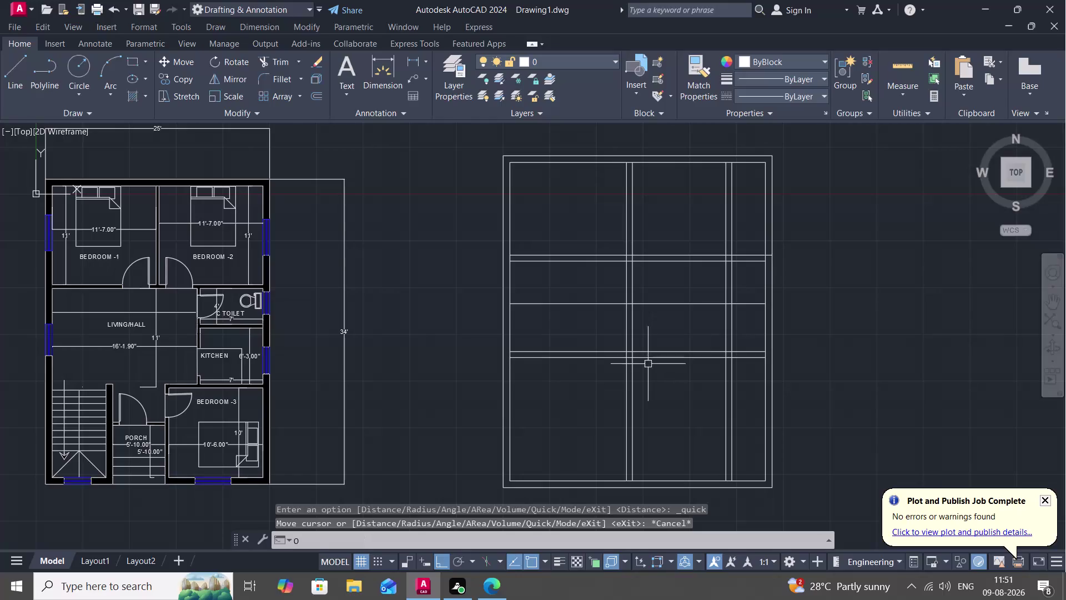
Offset a grid wall line 8 inches to one side and measure the grid.
key(space)
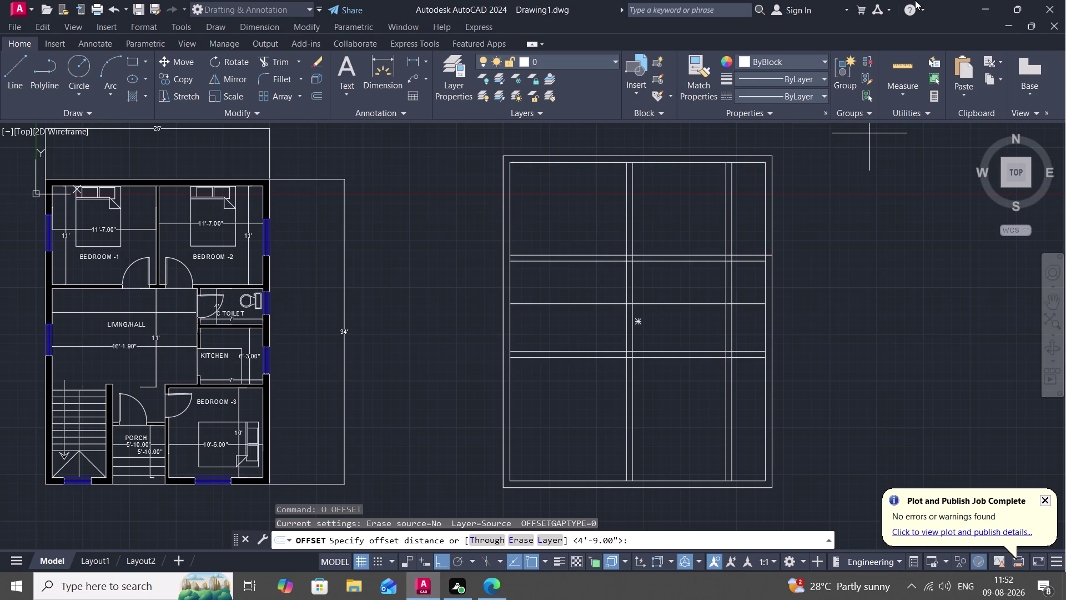
key(8)
key(shift+quotedbl)
key(space)
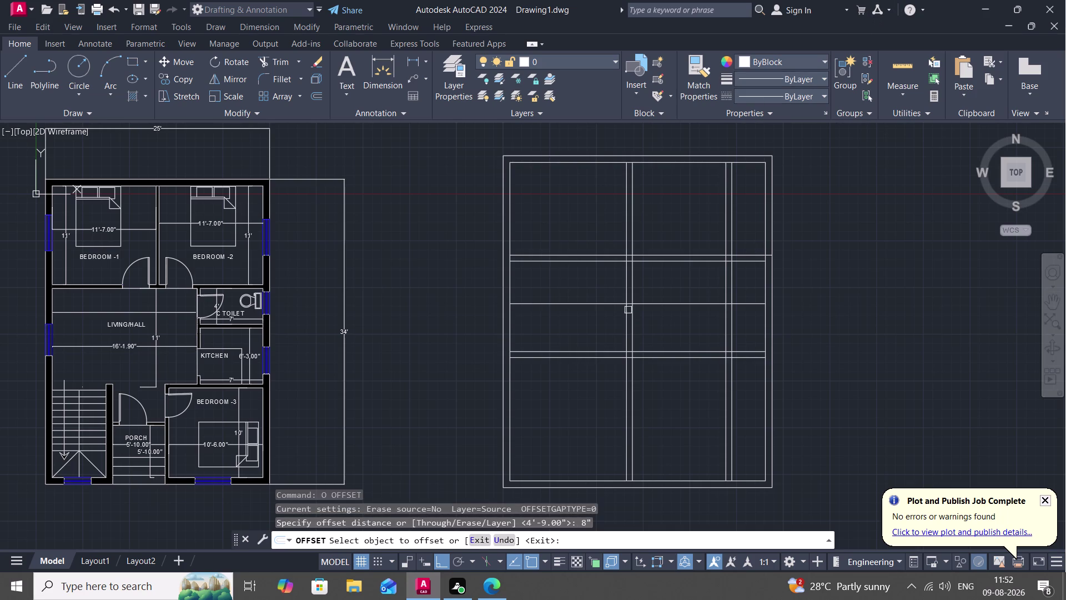
click(542, 305)
click(550, 324)
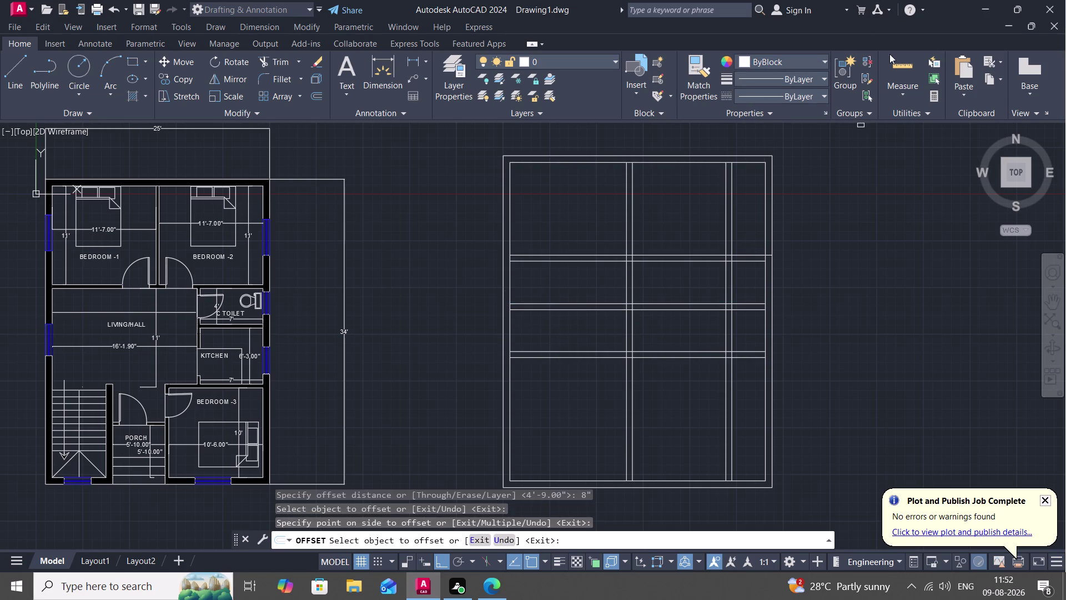
drag(904, 72, 909, 63)
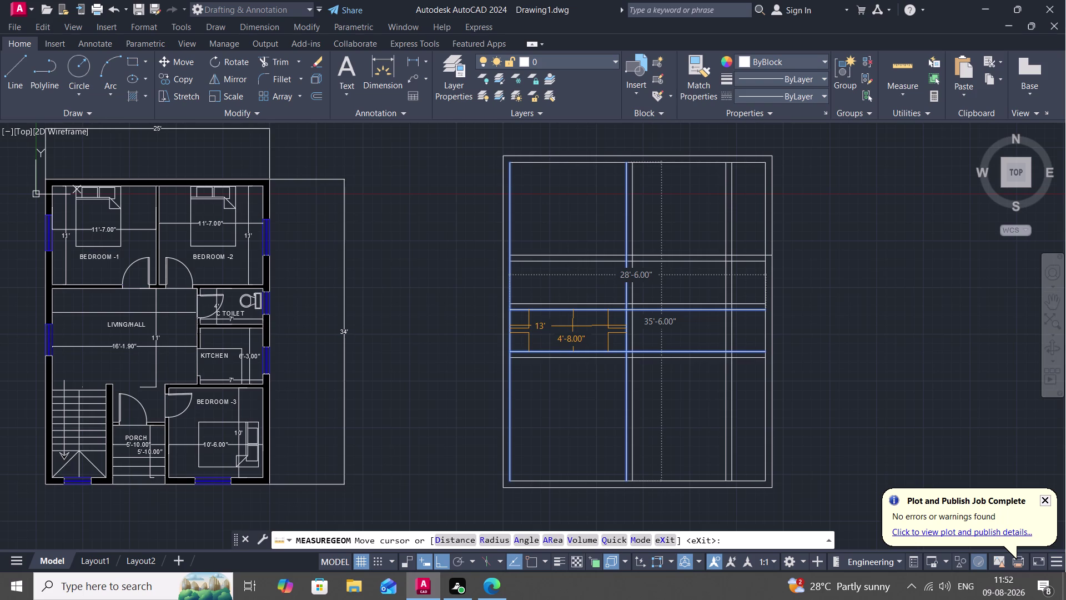
key(Escape)
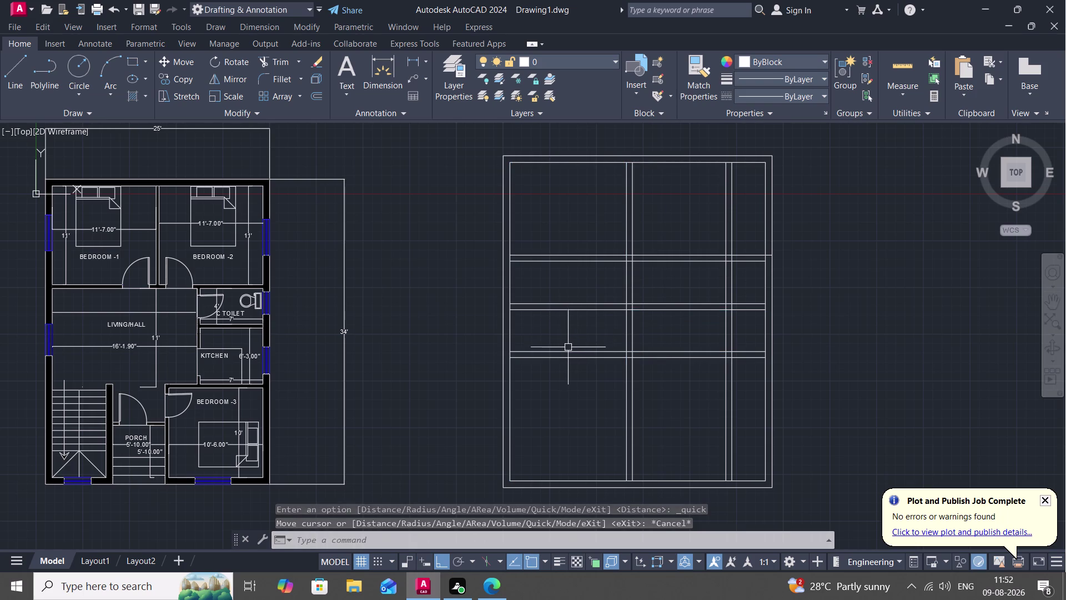
Trim three extra line segments from the new wall lines.
text(T)
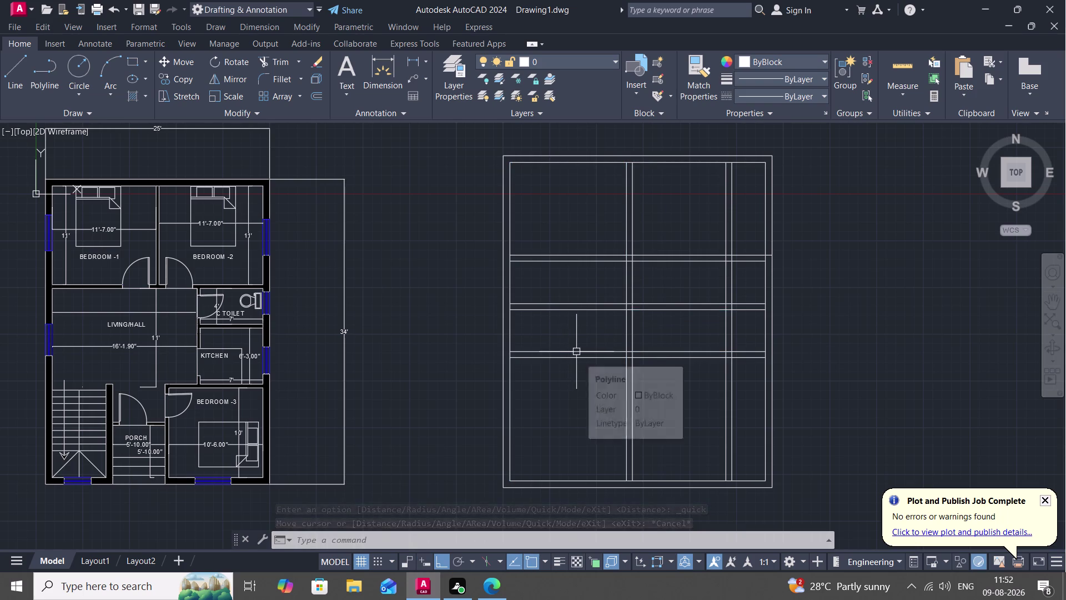
text(R)
key(space)
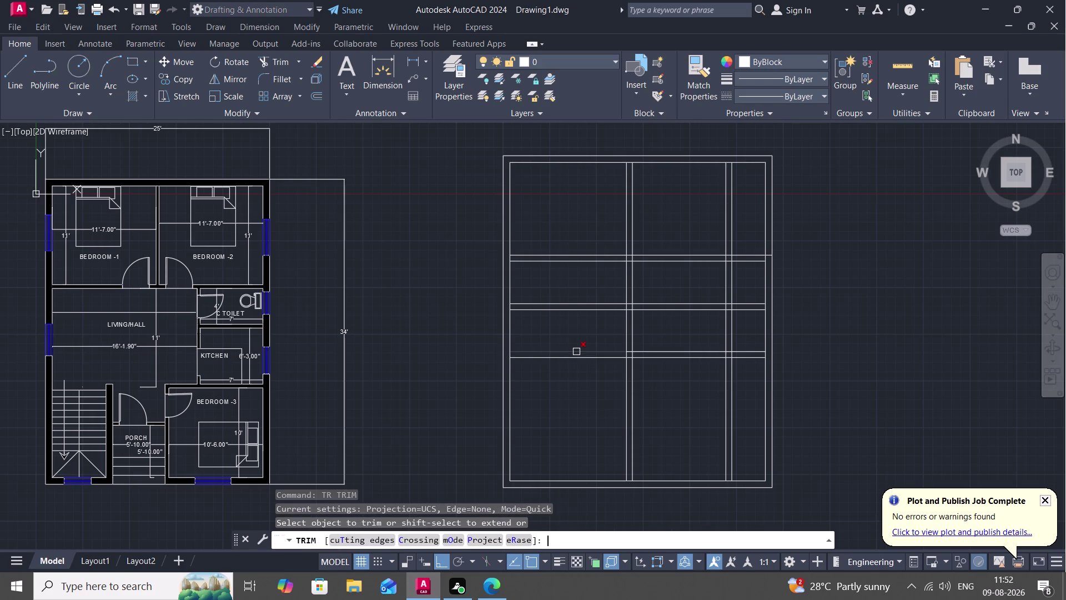
click(576, 351)
click(596, 354)
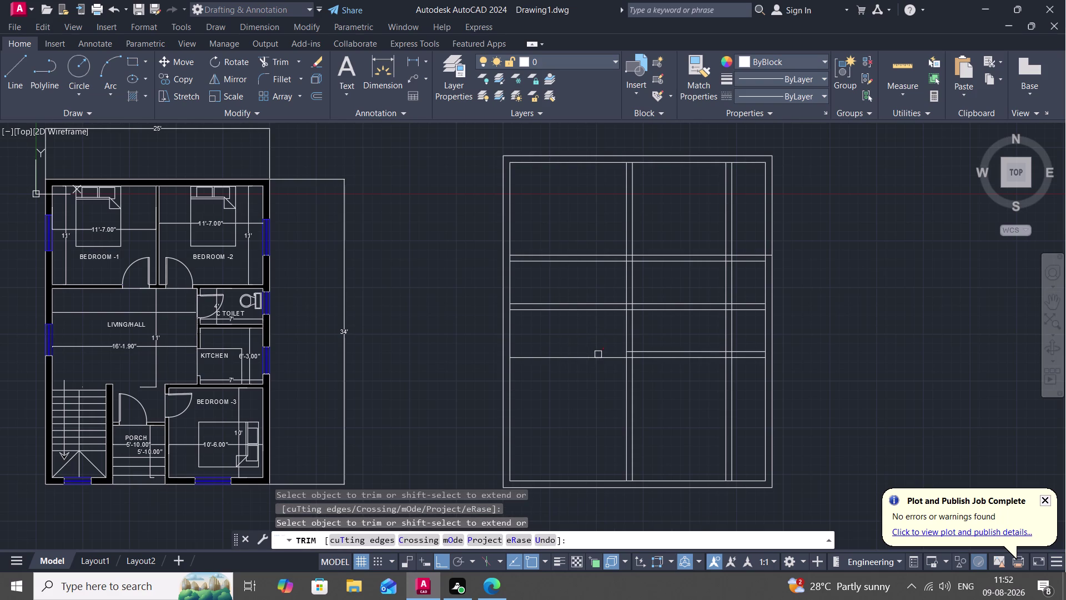
click(601, 355)
key(Escape)
Offset a wall line 4'9" to add a new wall line.
text(O)
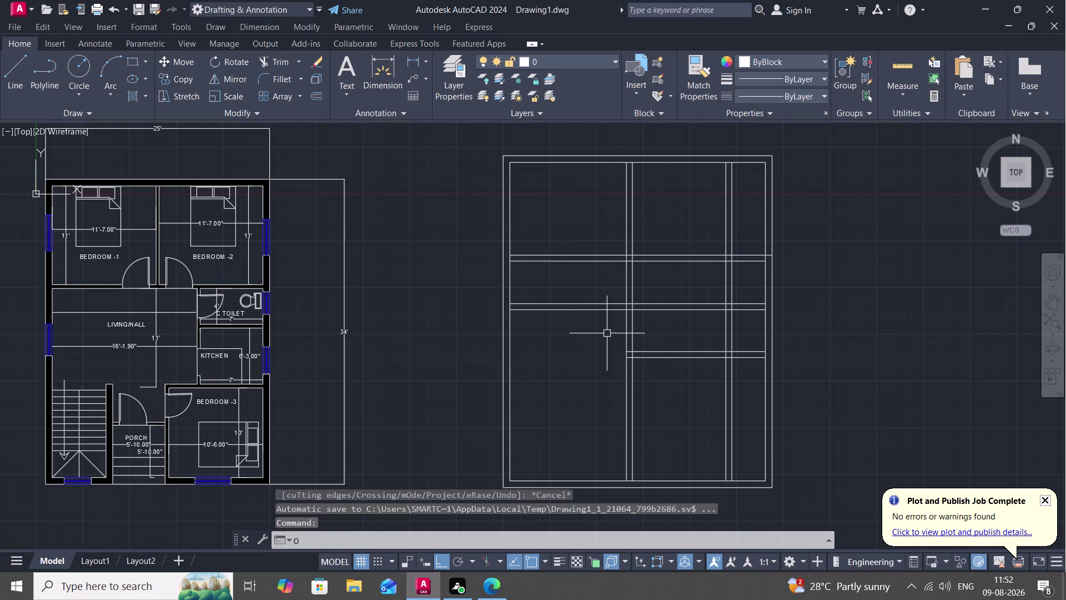
key(space)
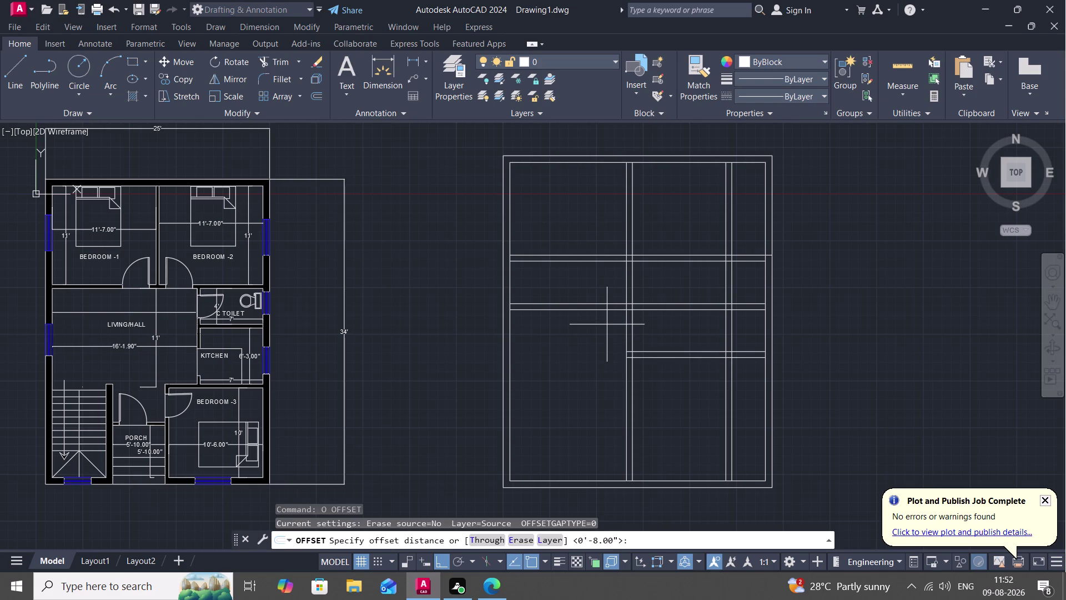
key(4)
key(apostrophe)
key(9)
text(")
key(space)
click(595, 309)
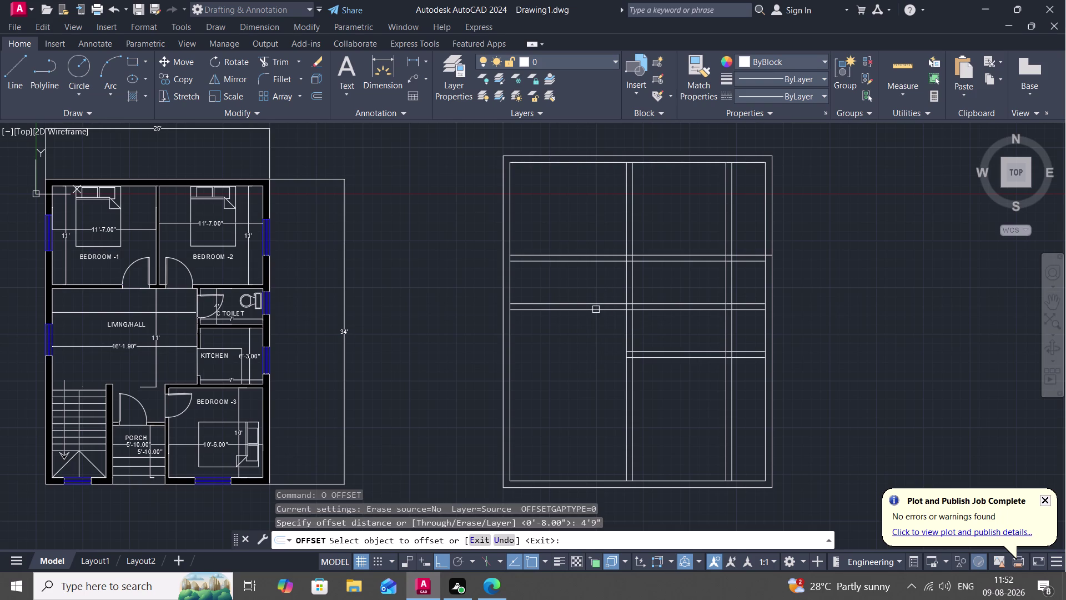
click(586, 366)
key(Escape)
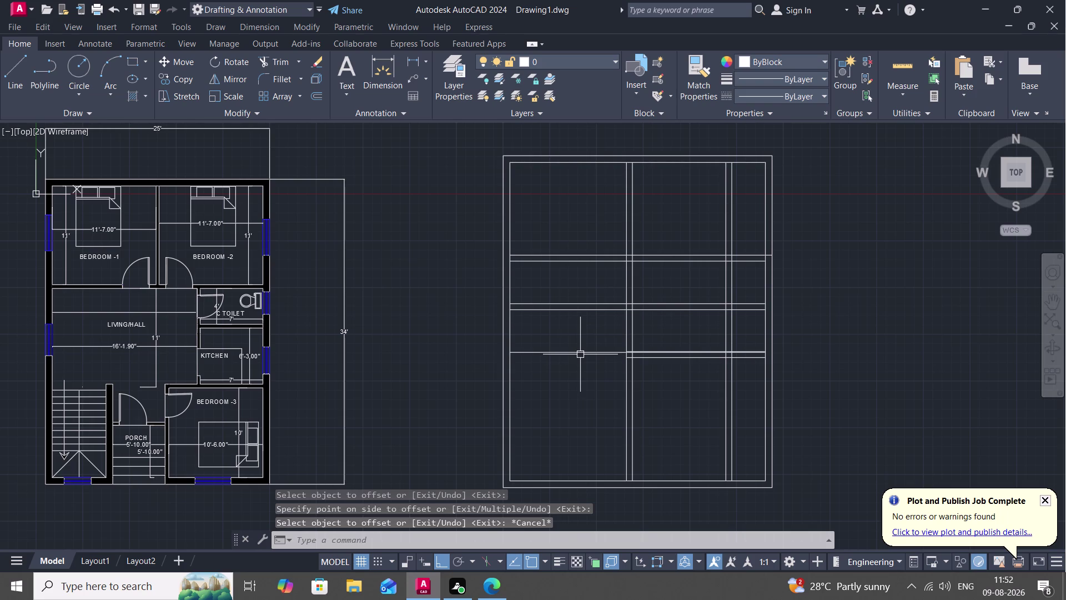
Copy that new line 8 inches below it.
text(O)
key(space)
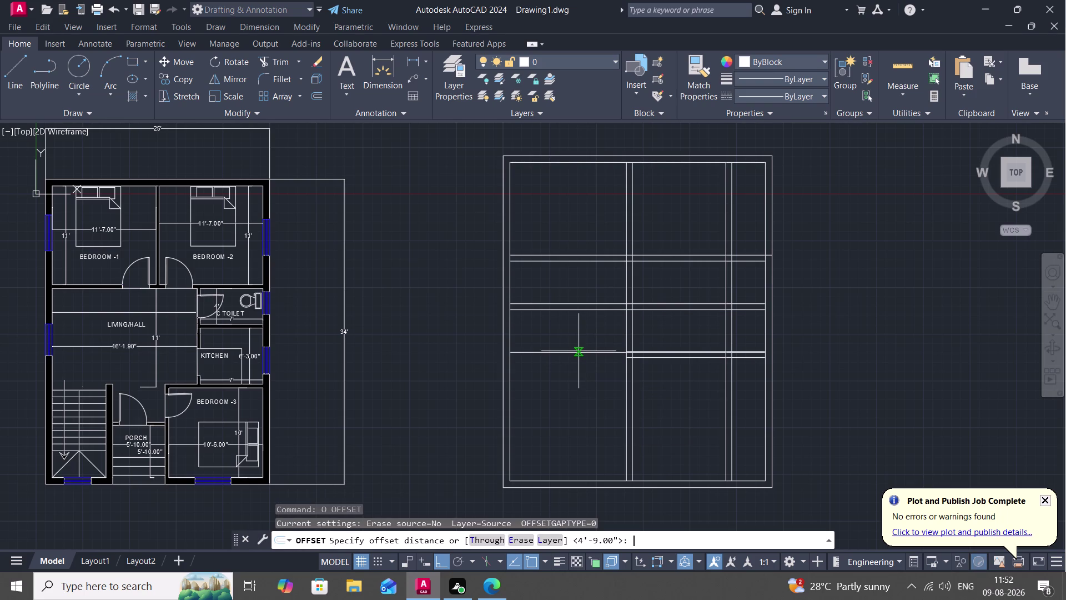
text(8")
key(space)
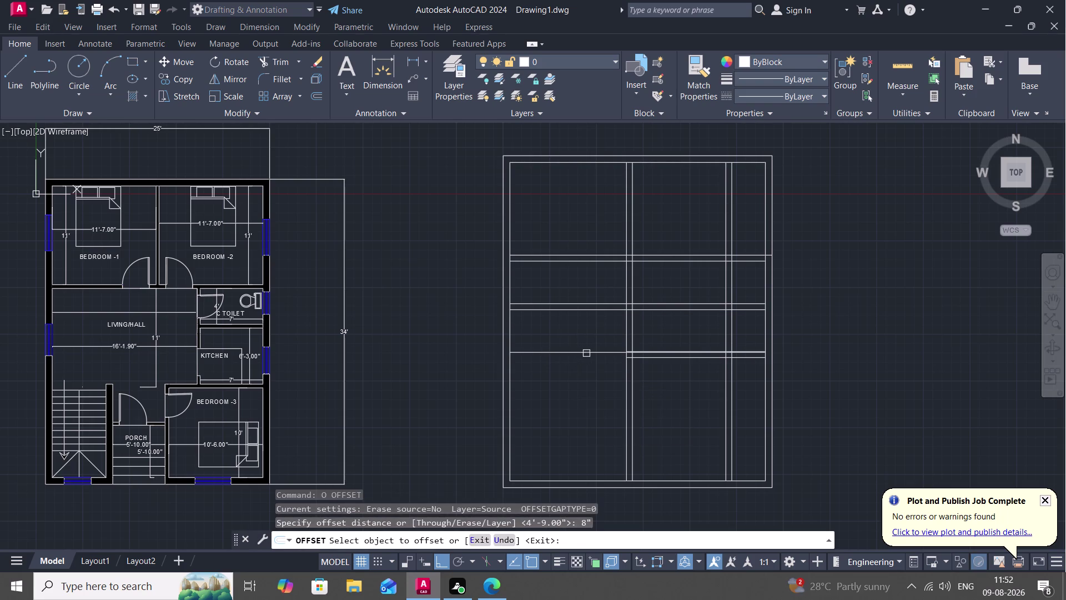
click(587, 352)
click(593, 382)
key(Escape)
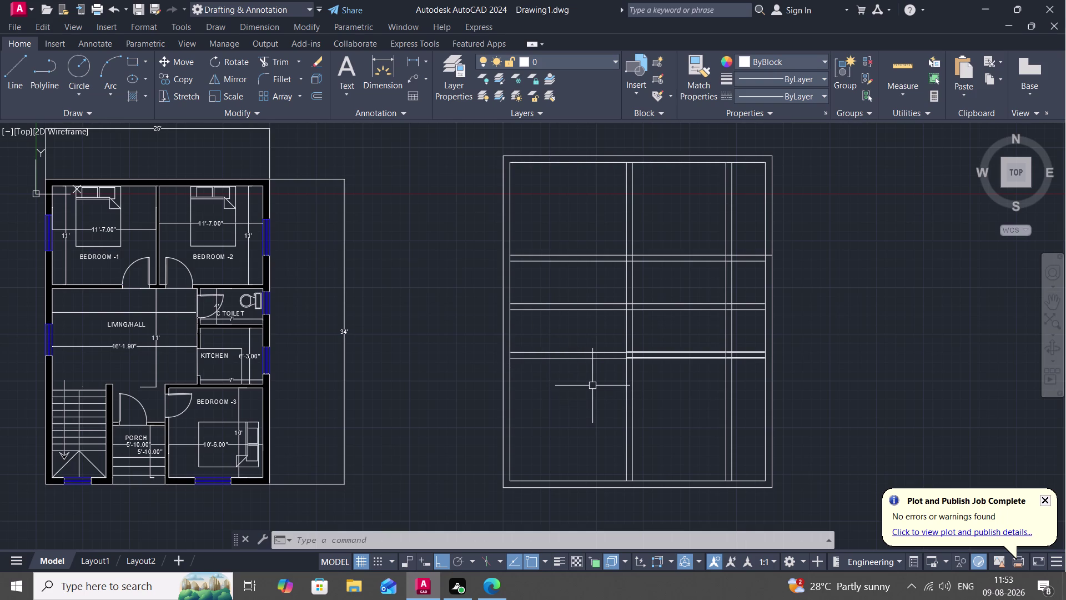
Copy the middle horizontal wall line 12 feet below it.
text(O)
key(space)
text(13)
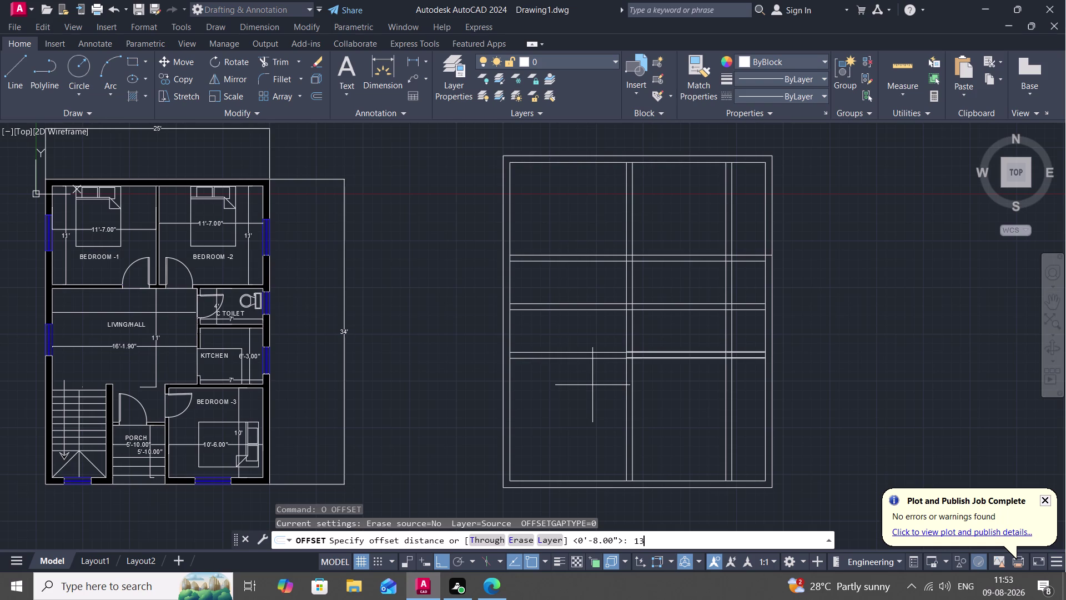
key(BackSpace)
text(2')
key(space)
click(595, 358)
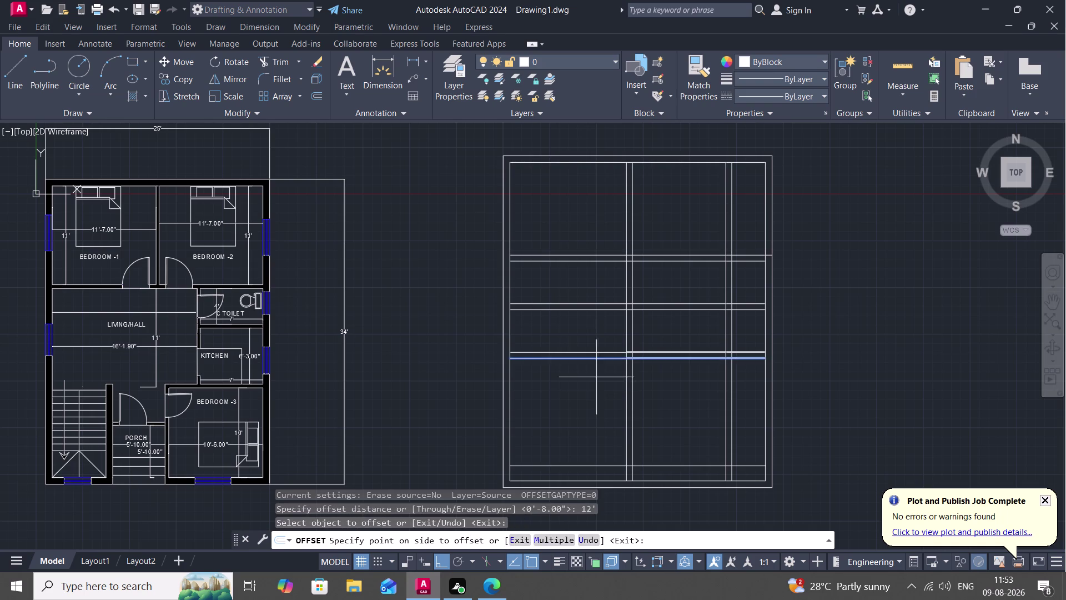
click(590, 399)
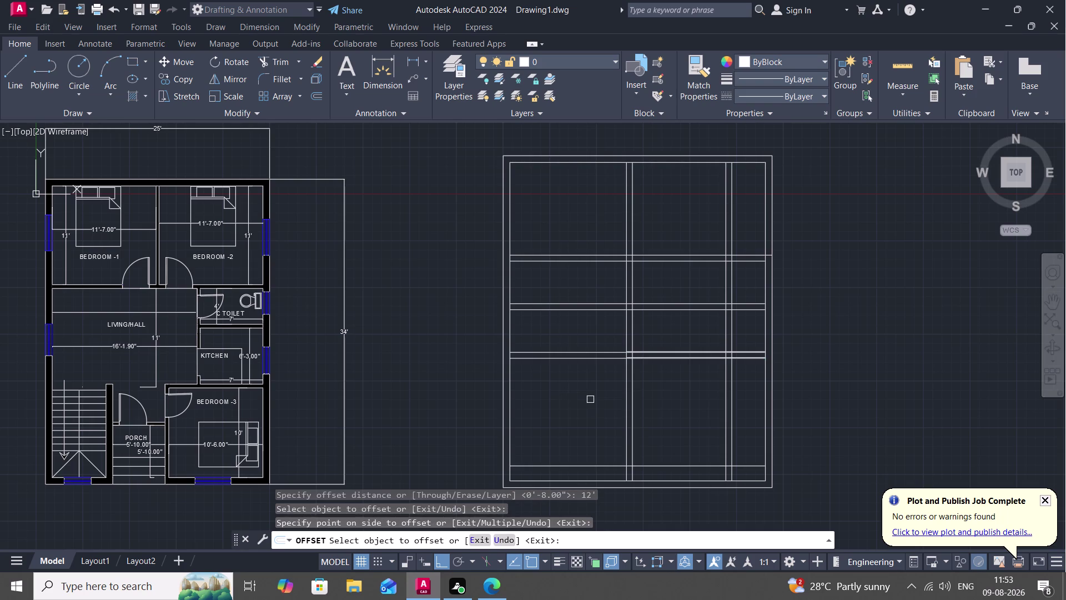
key(Escape)
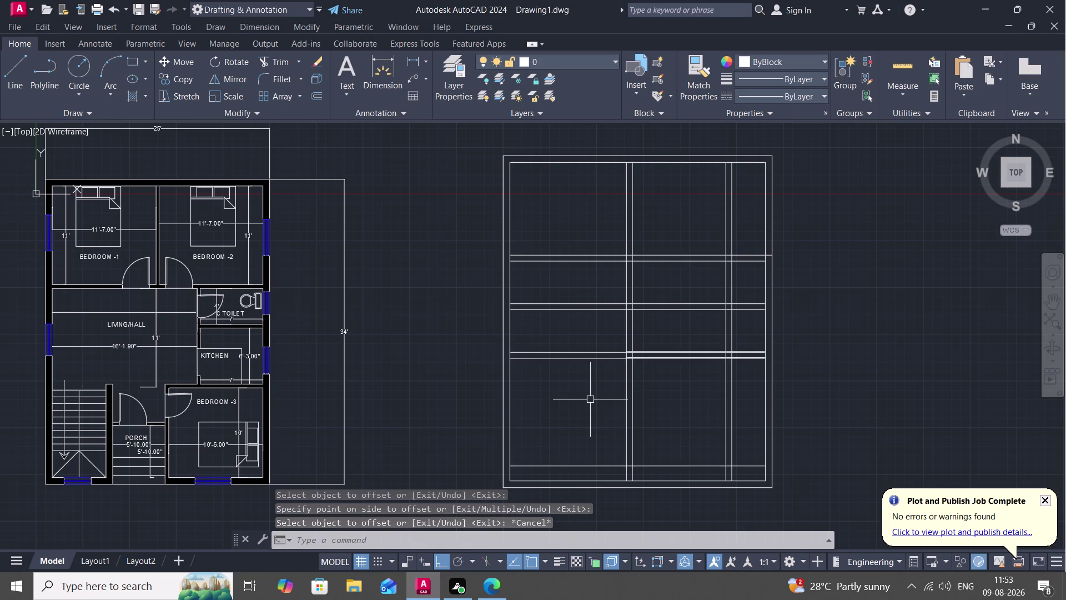
Extend the central vertical line and the lower horizontal line to their boundaries.
key(e)
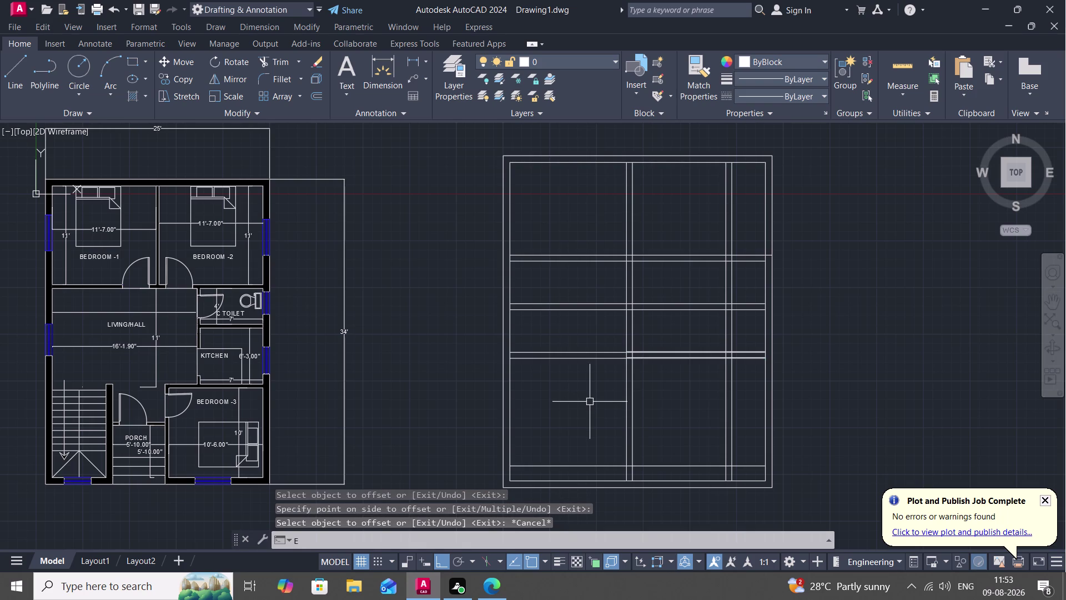
key(x)
key(space)
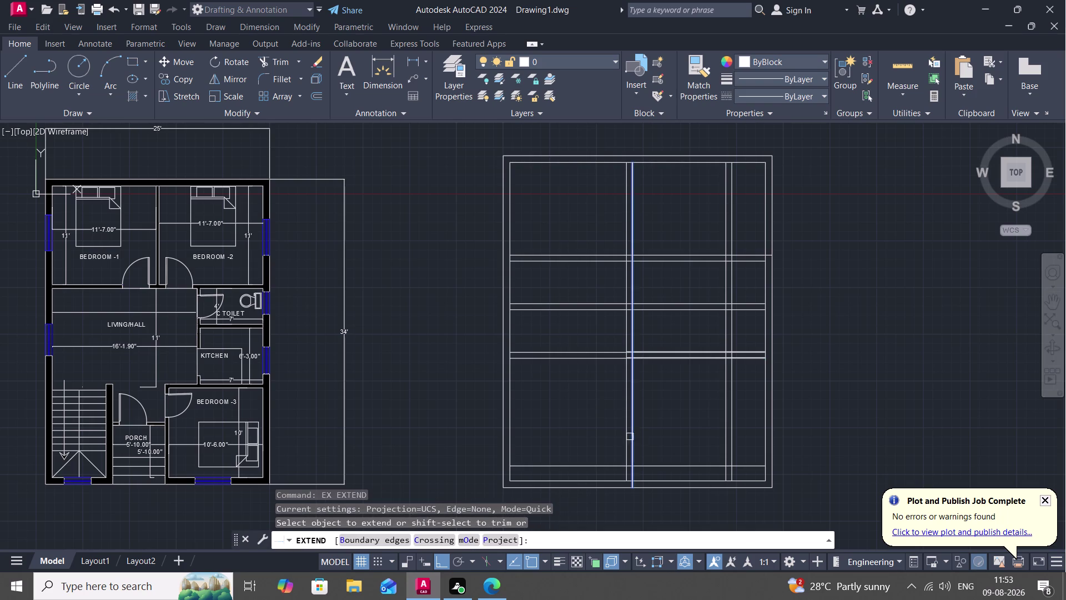
click(625, 436)
key(Escape)
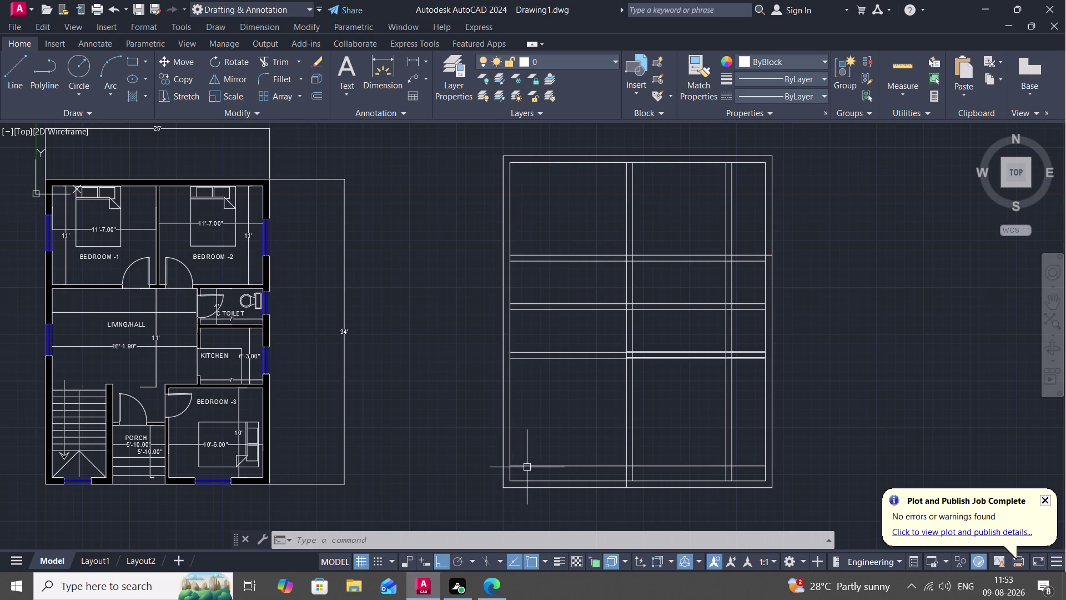
key(space)
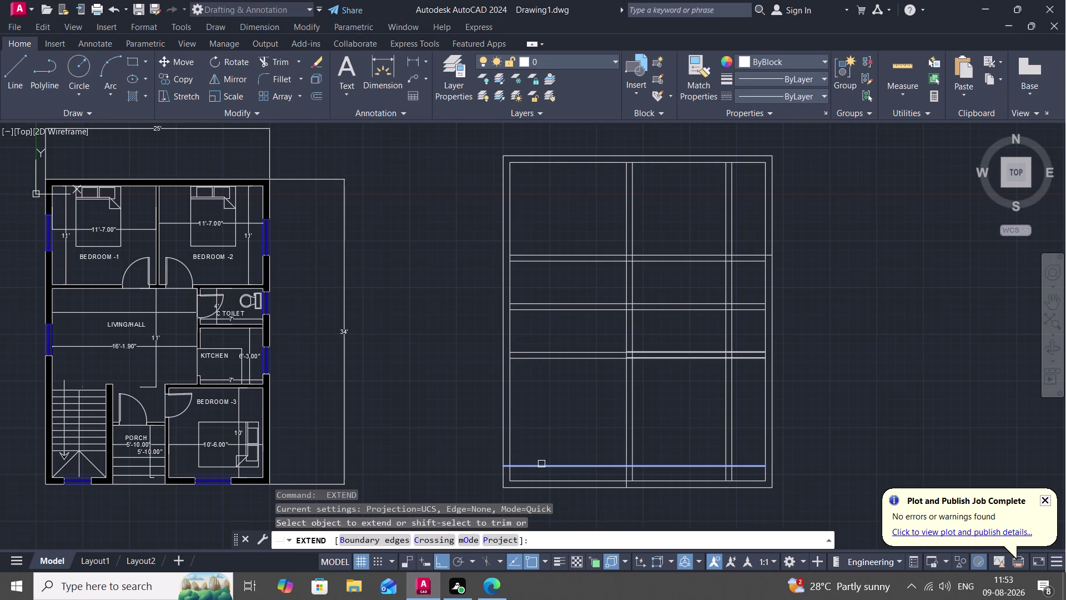
click(540, 467)
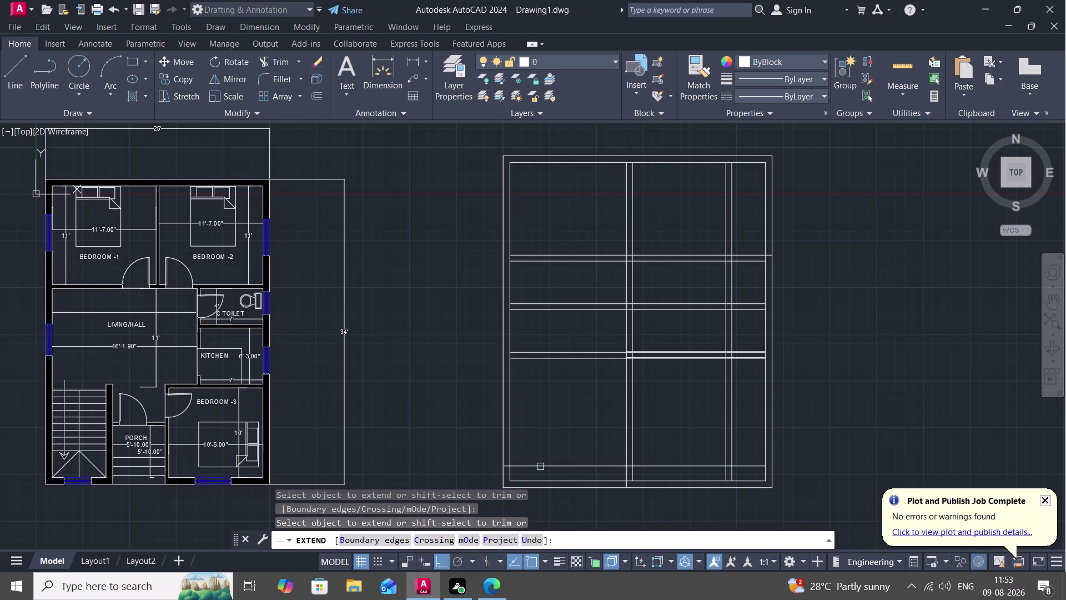
key(Escape)
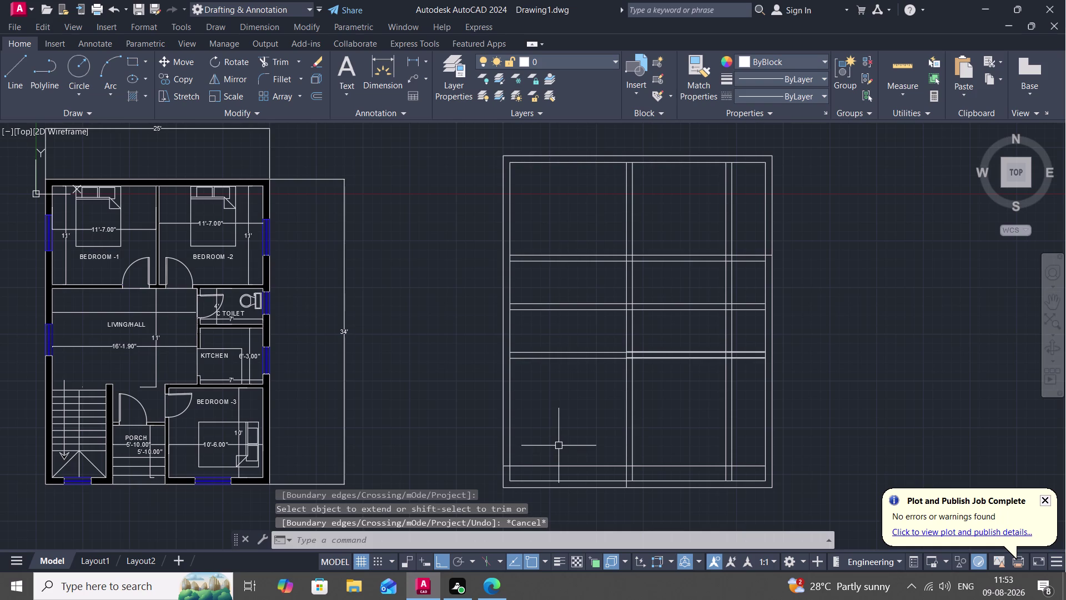
Trim the extra bottom line segments and the lower-left outer border pieces.
text(TR)
key(space)
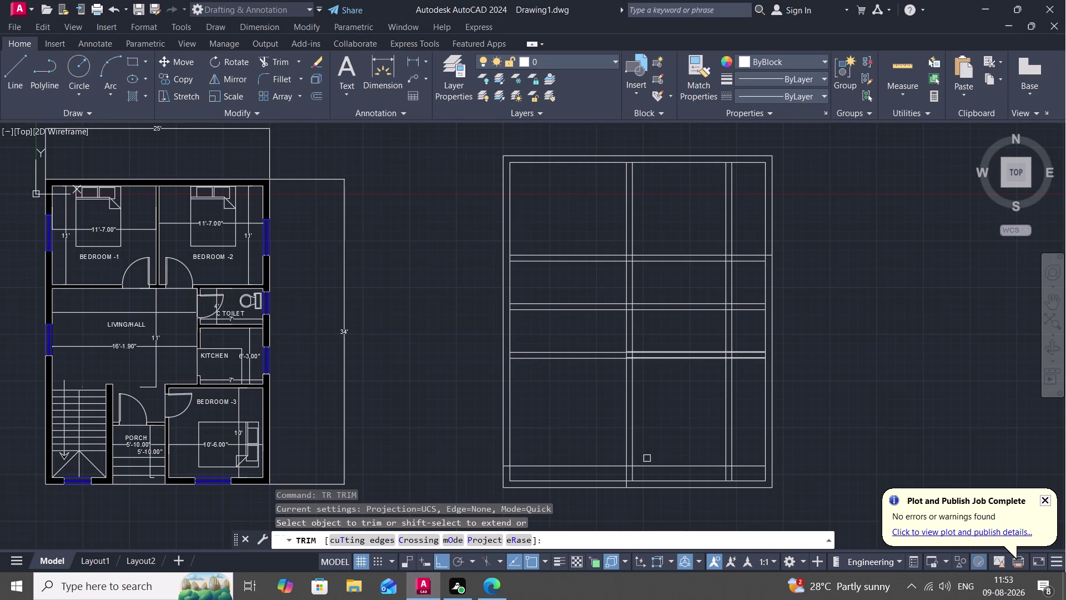
click(656, 467)
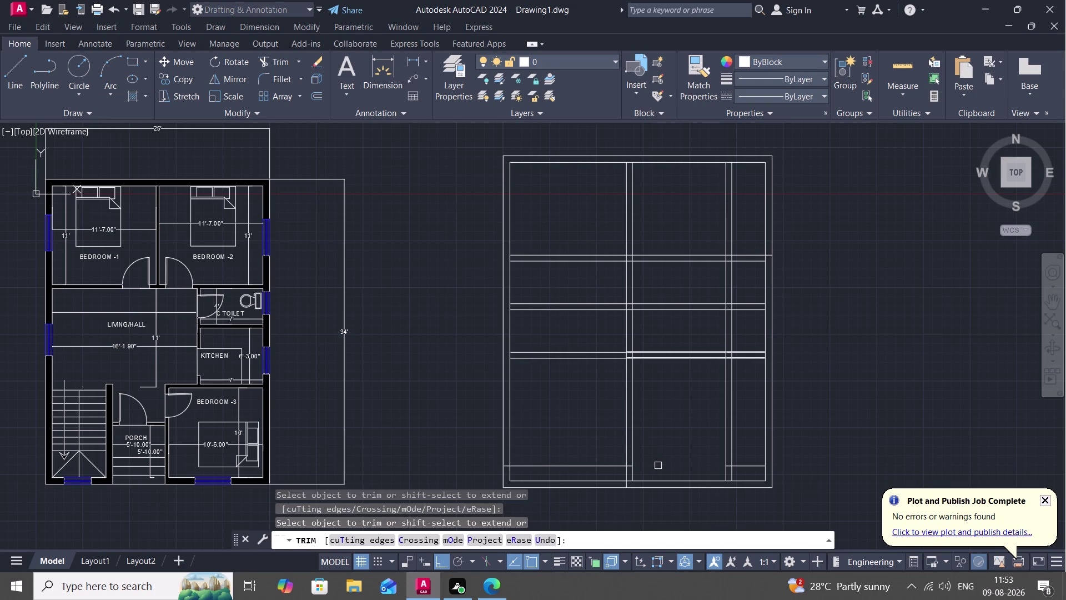
click(610, 481)
click(612, 488)
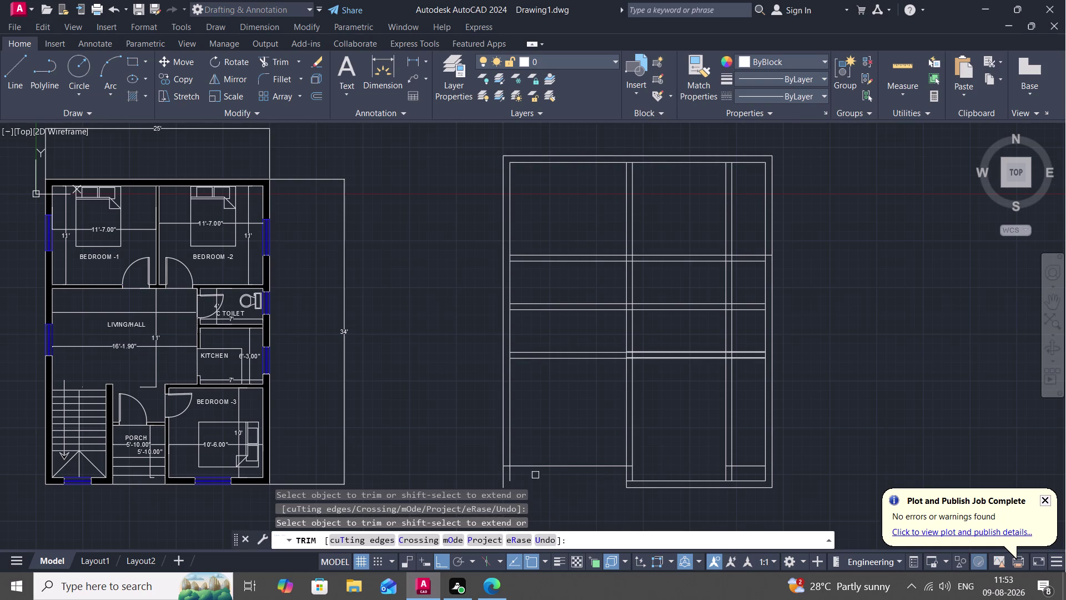
click(508, 475)
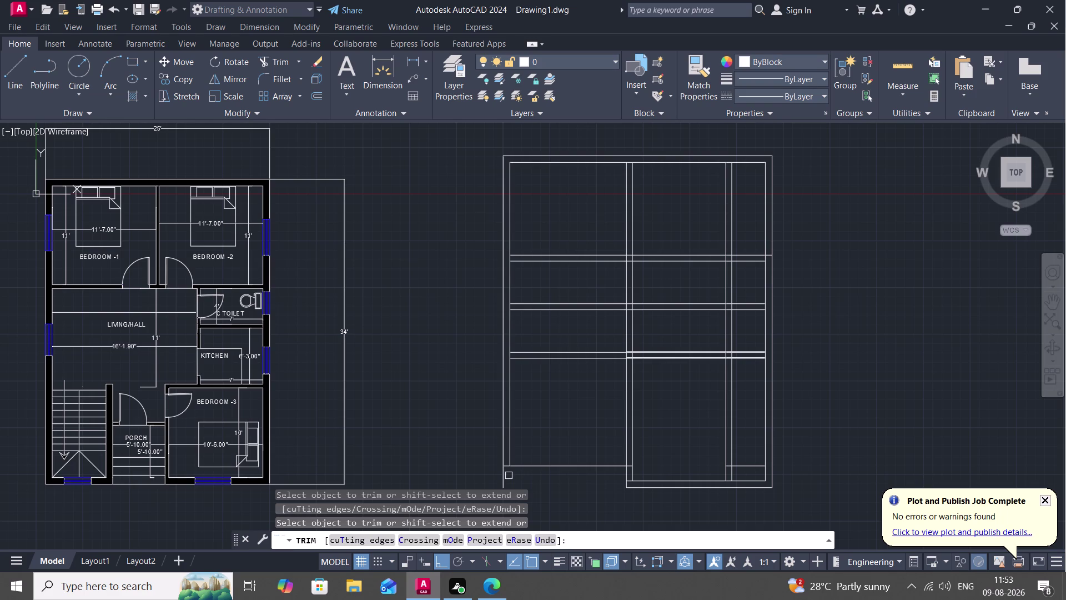
click(503, 477)
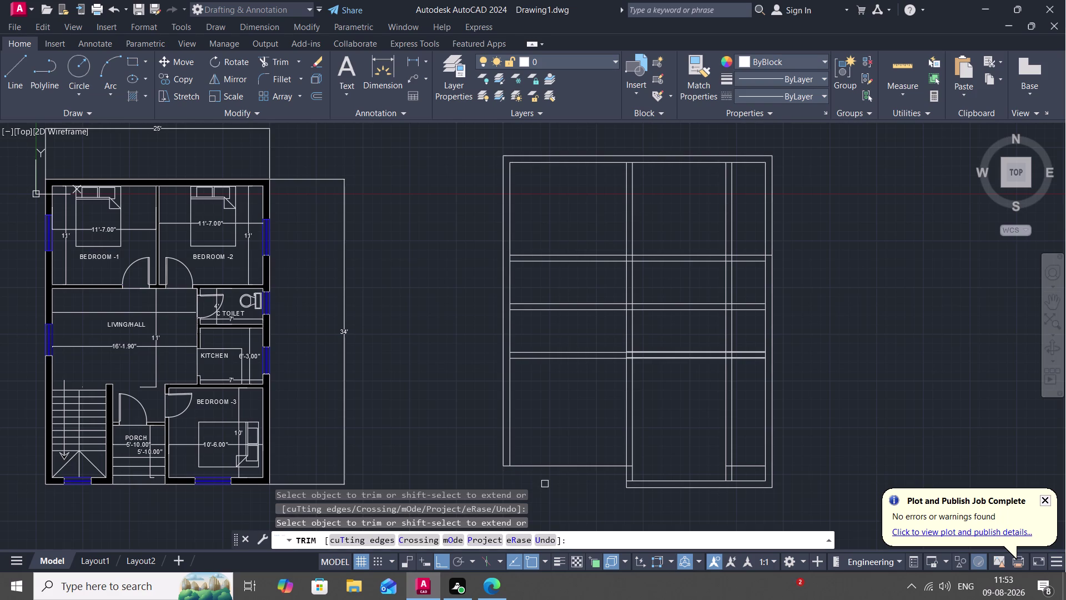
key(Escape)
Offset the lower-left bottom wall line 9 inches upward.
key(o)
key(space)
text(9)
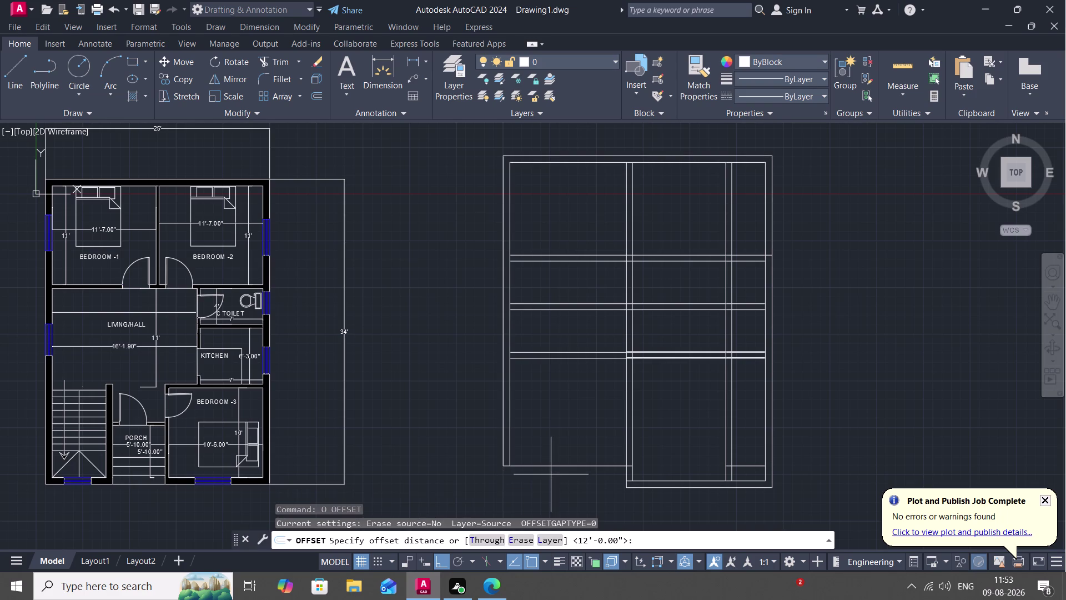
text(")
key(space)
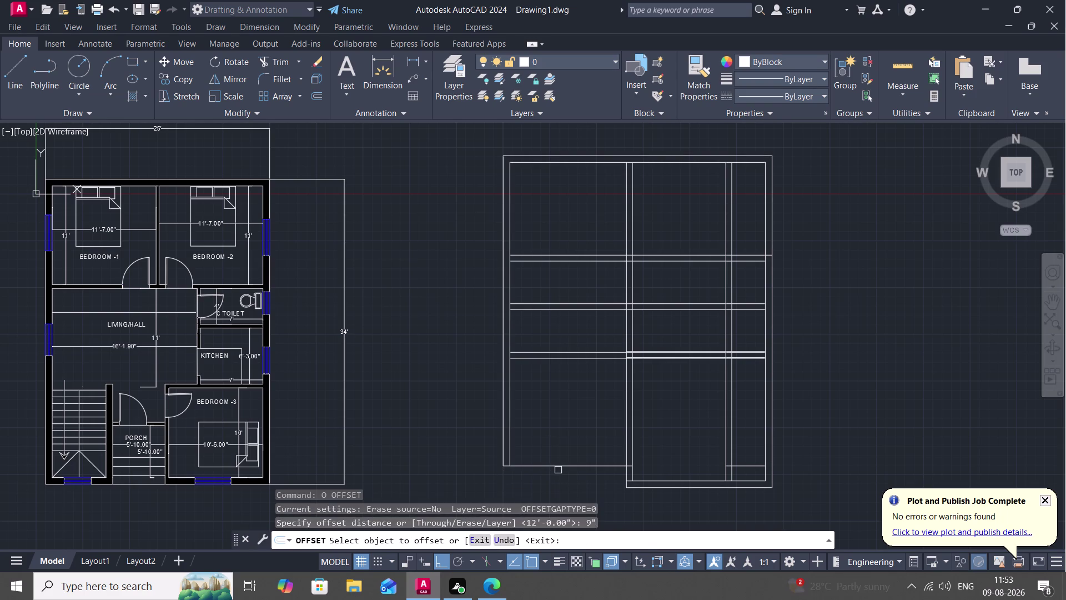
click(566, 467)
click(573, 490)
key(Escape)
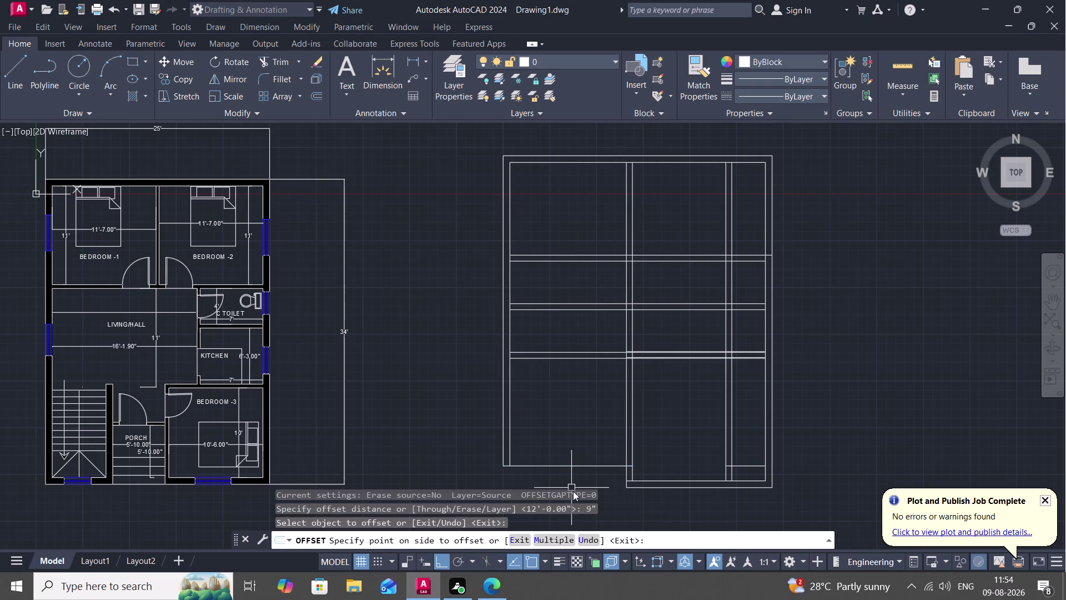
key(space)
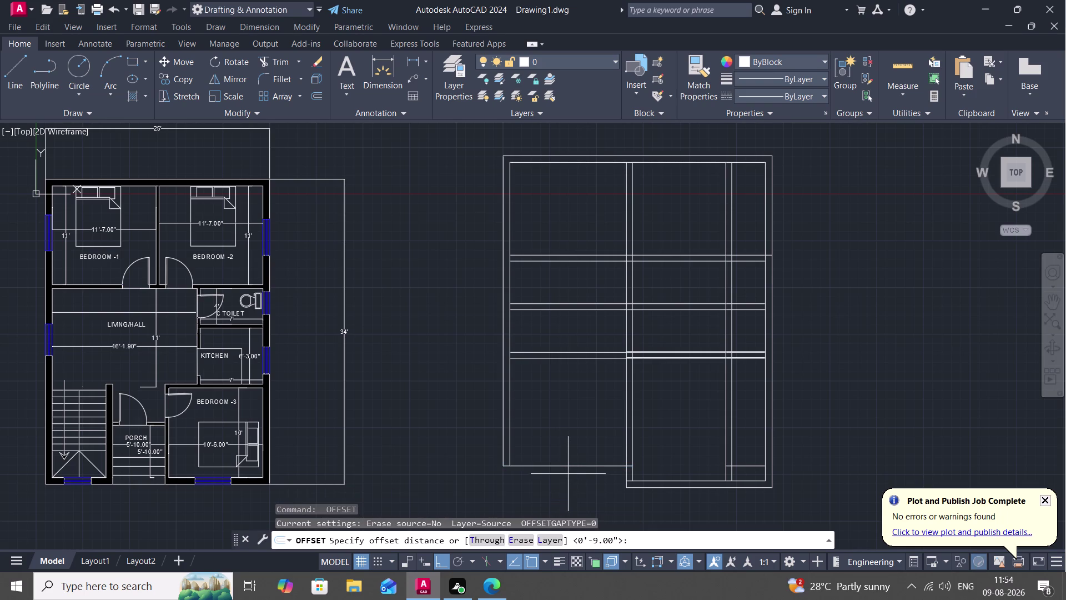
key(space)
click(569, 466)
click(576, 485)
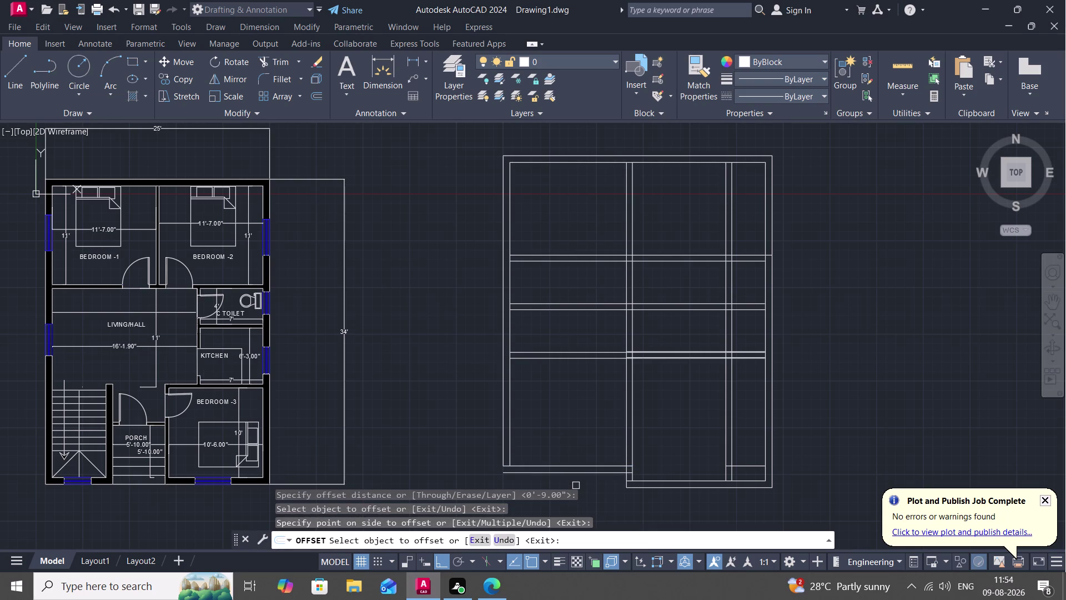
key(Escape)
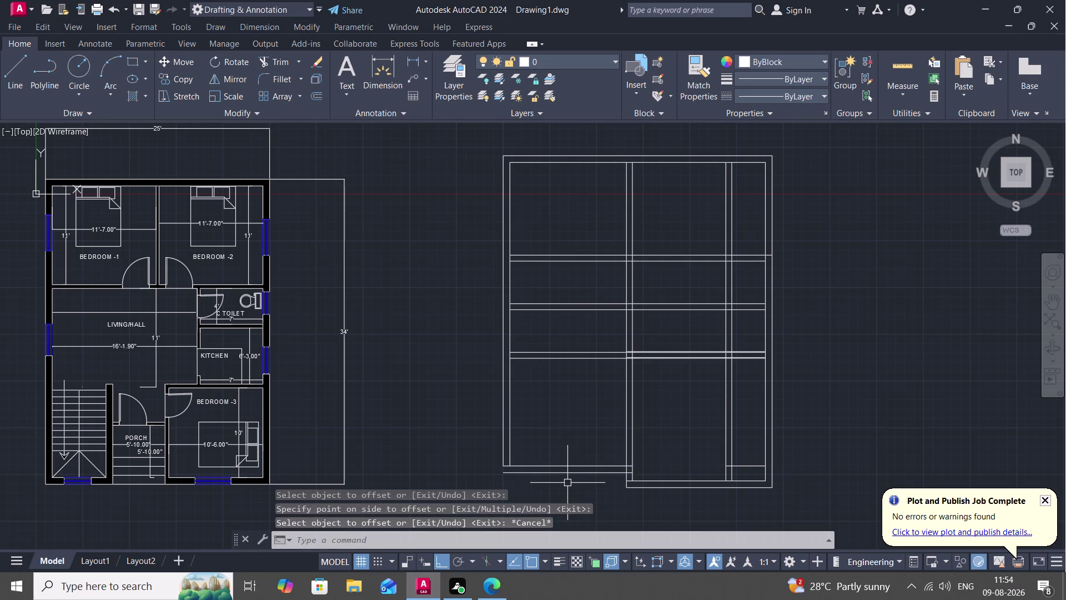
Extend a wall line down to the new 9-inch line.
text(EX)
key(space)
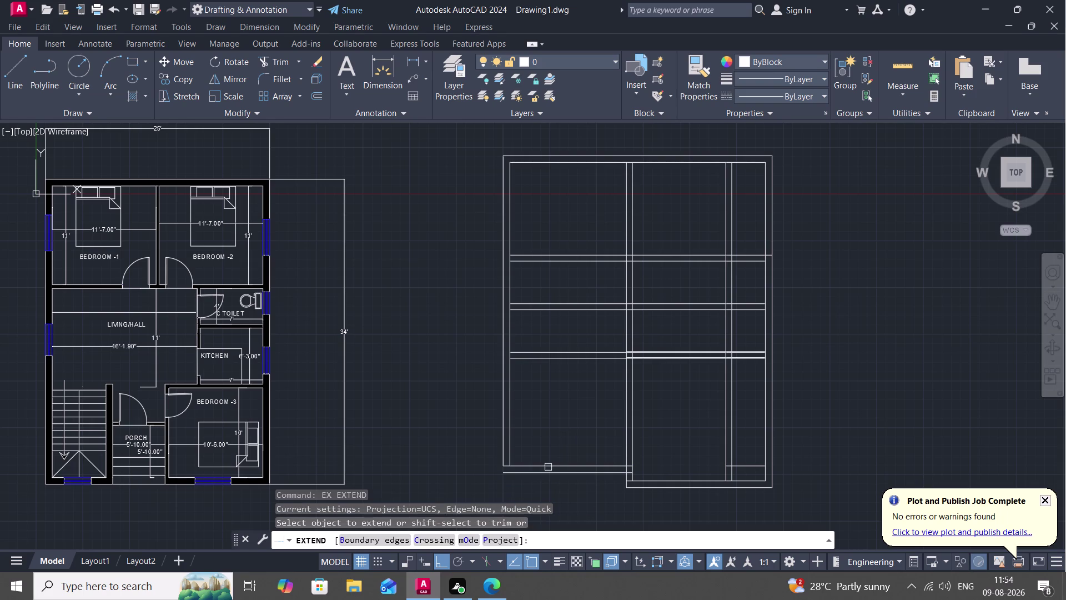
click(506, 454)
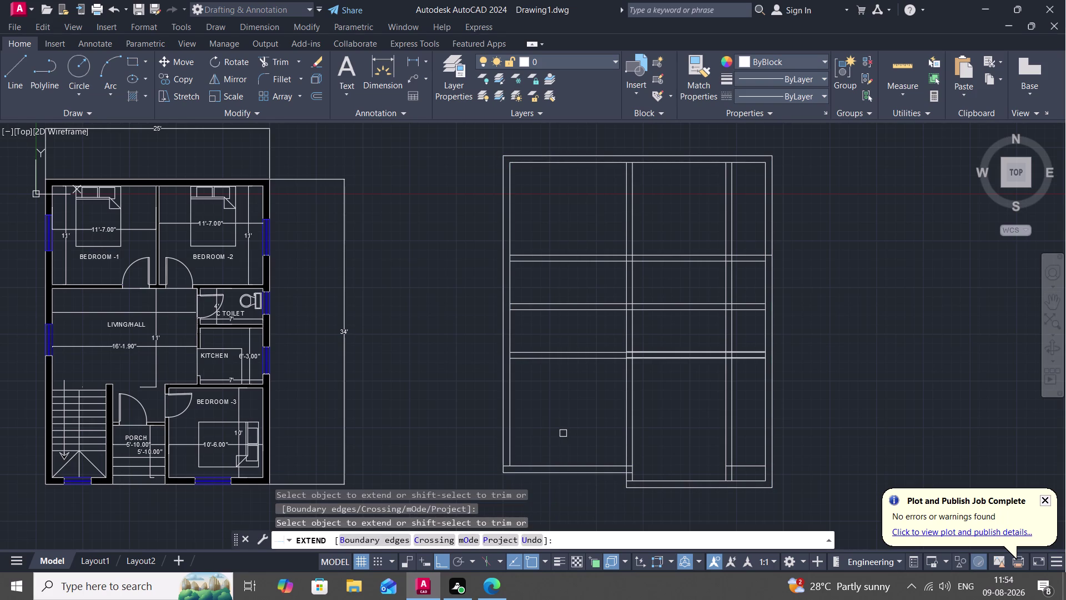
key(Escape)
Trim the overshooting wall segments along the lower and outer corners.
text(TR)
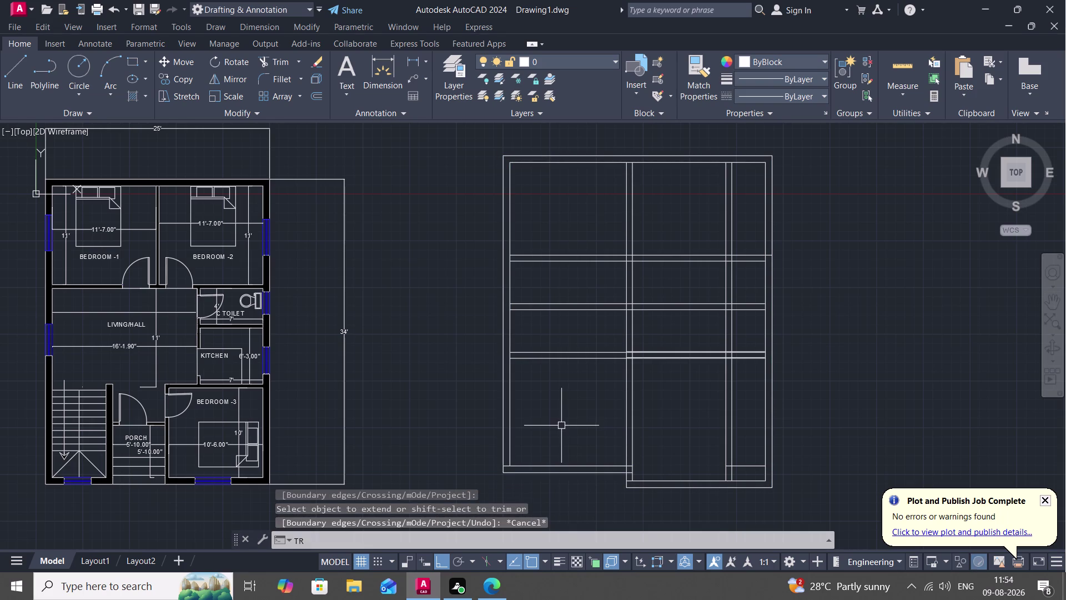
key(space)
scroll(up, 3)
middle_drag(506, 433, 708, 143)
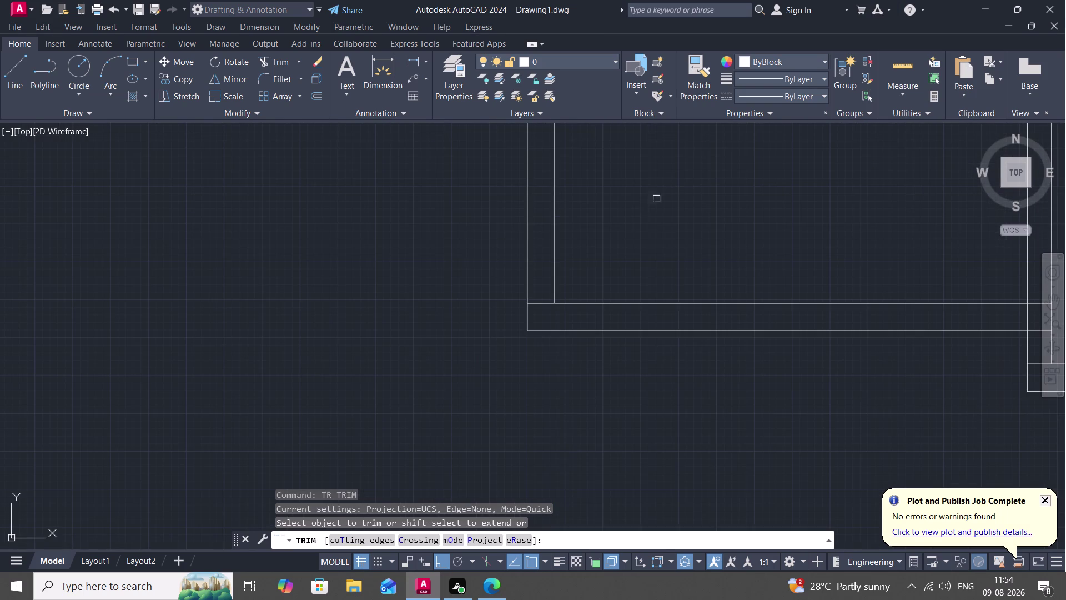
click(543, 305)
scroll(down, 3)
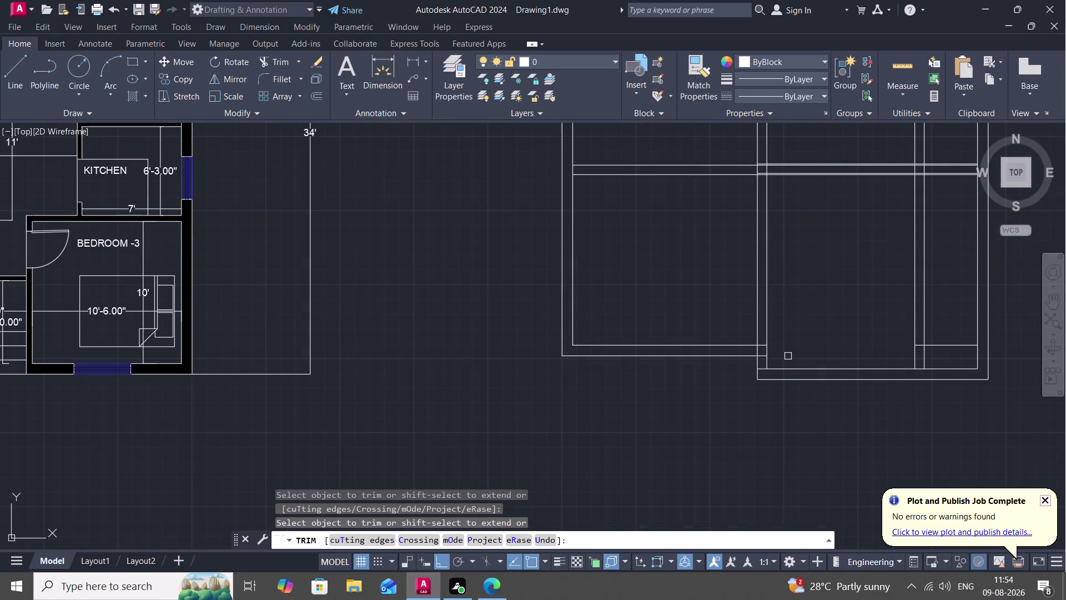
scroll(up, 3)
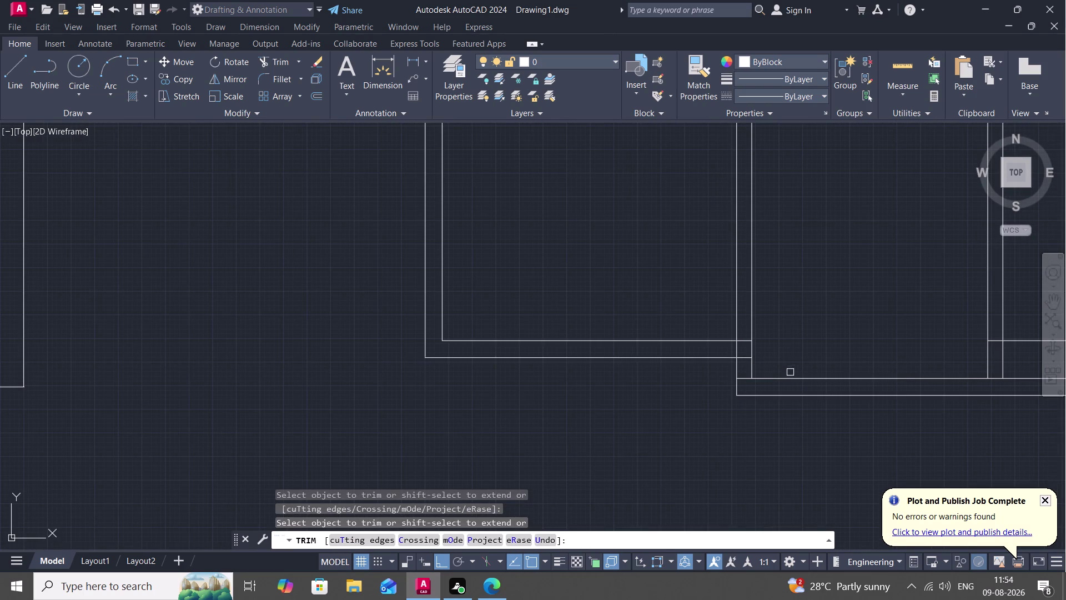
click(746, 380)
scroll(down, 3)
middle_drag(749, 430, 607, 405)
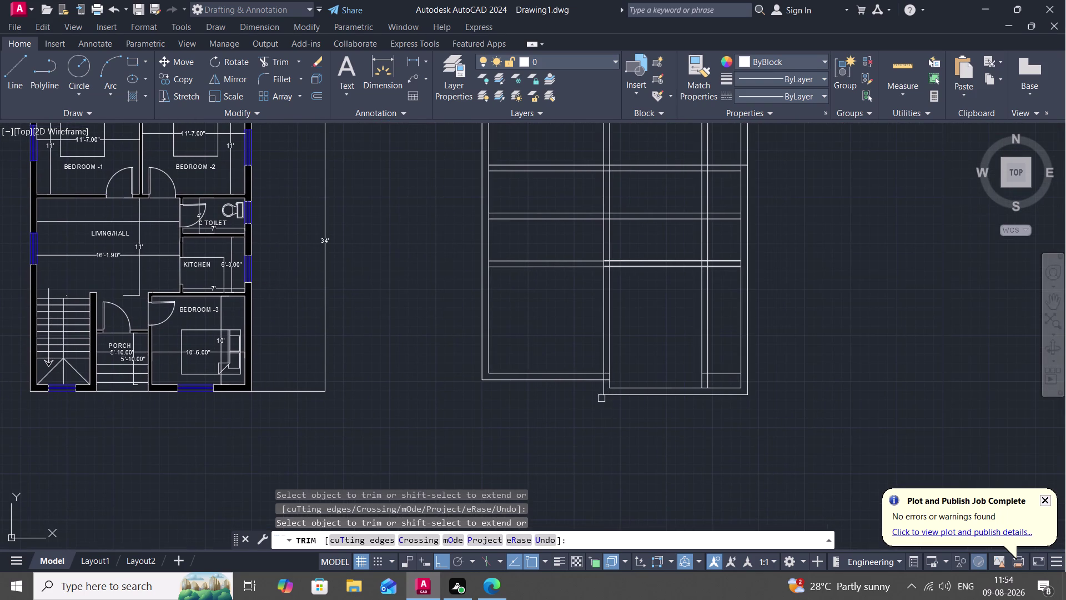
click(664, 218)
middle_drag(668, 151, 662, 227)
scroll(down, 3)
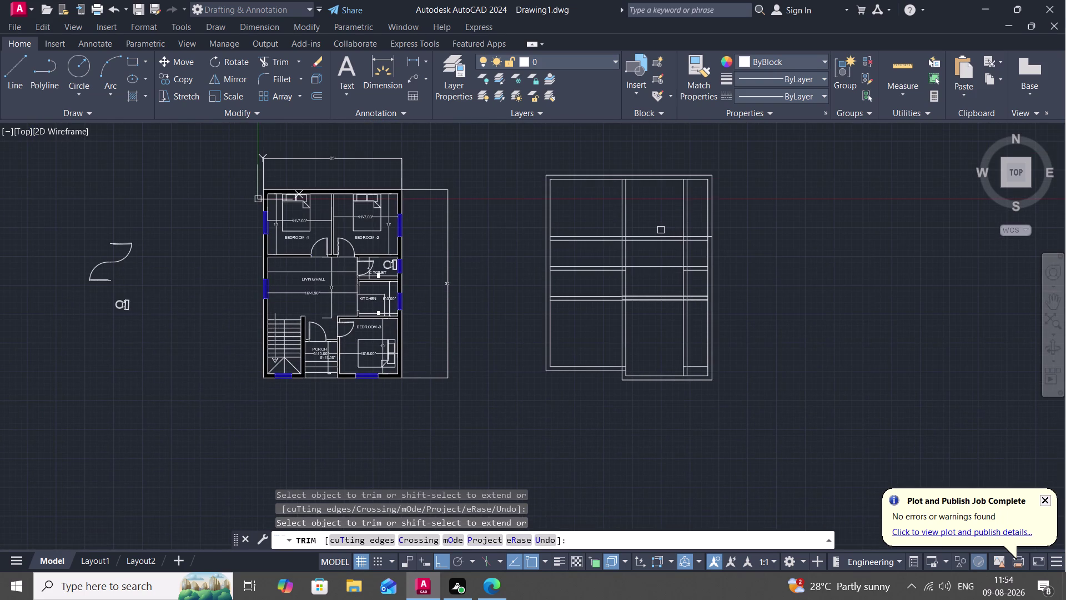
Fence-trim the crossing lines at the interior wall junctions and right-side rooms.
click(647, 267)
click(699, 270)
drag(669, 258, 684, 278)
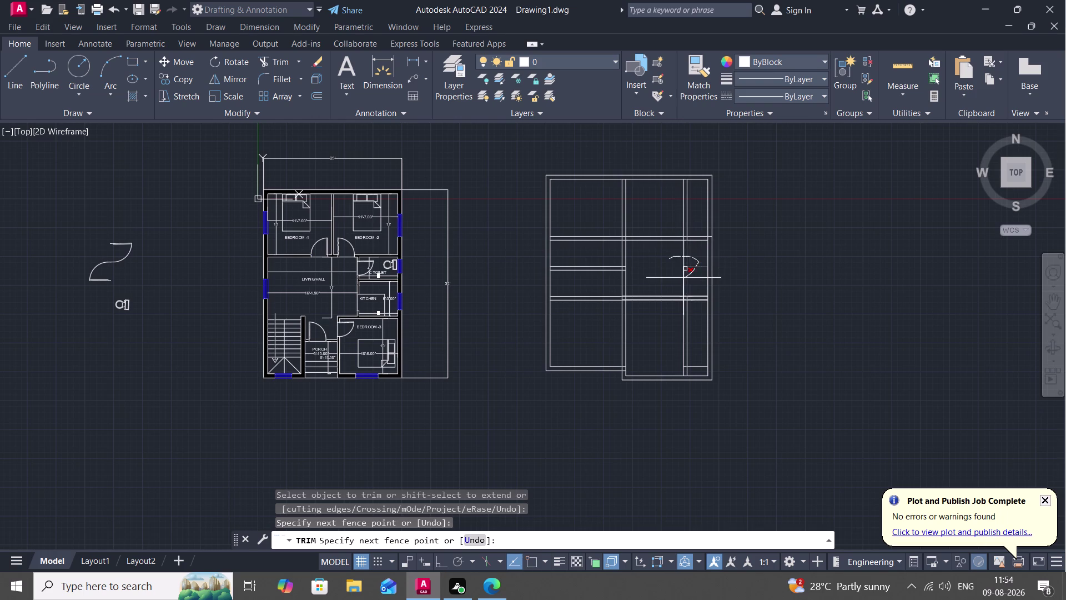
drag(684, 278, 684, 271)
click(685, 271)
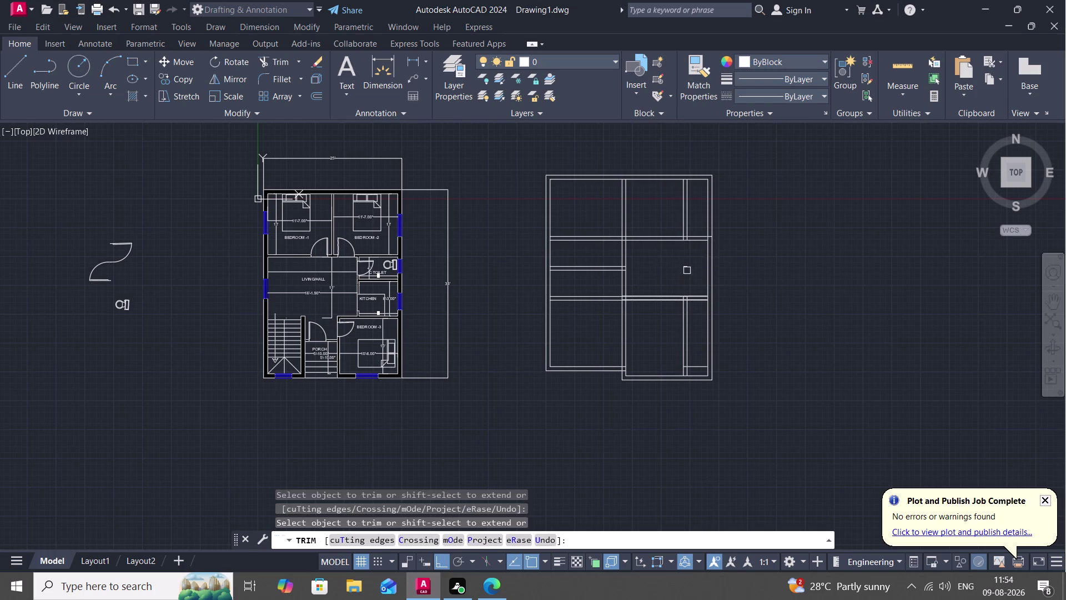
click(687, 271)
click(685, 264)
click(686, 309)
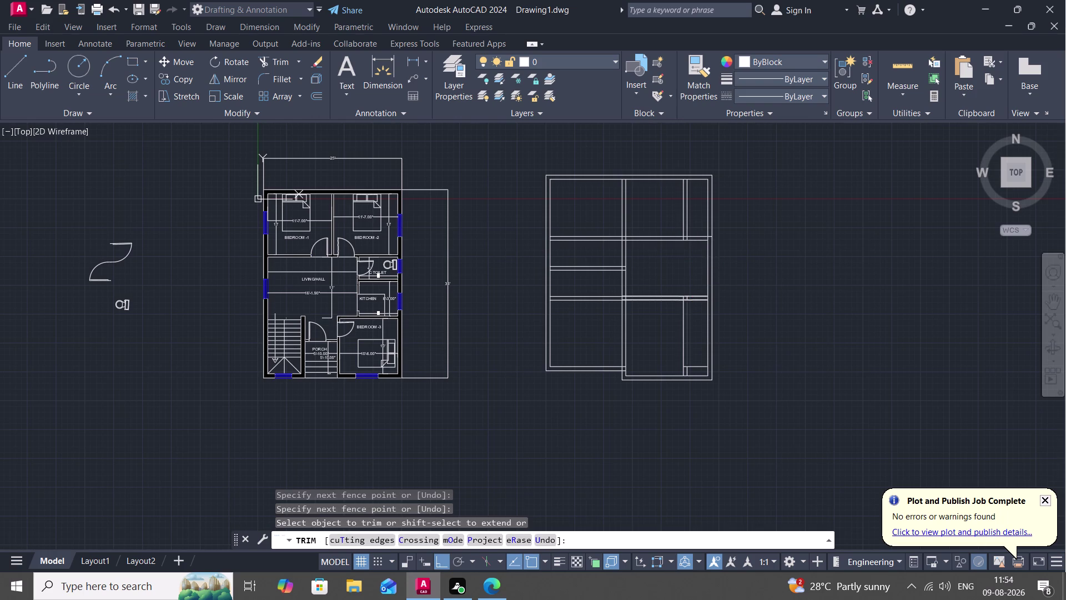
click(682, 319)
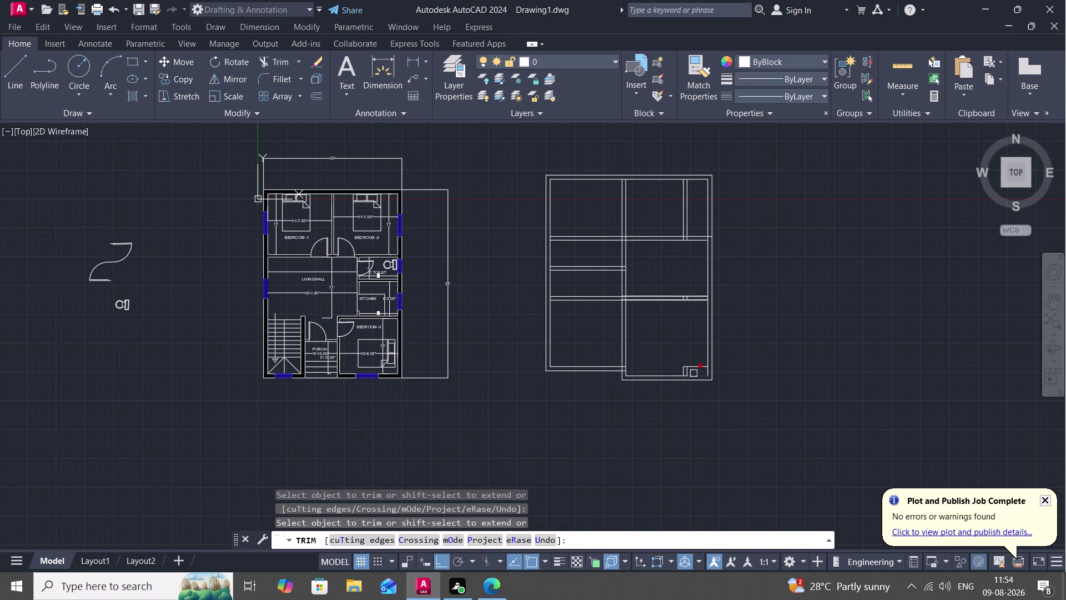
click(696, 368)
click(685, 366)
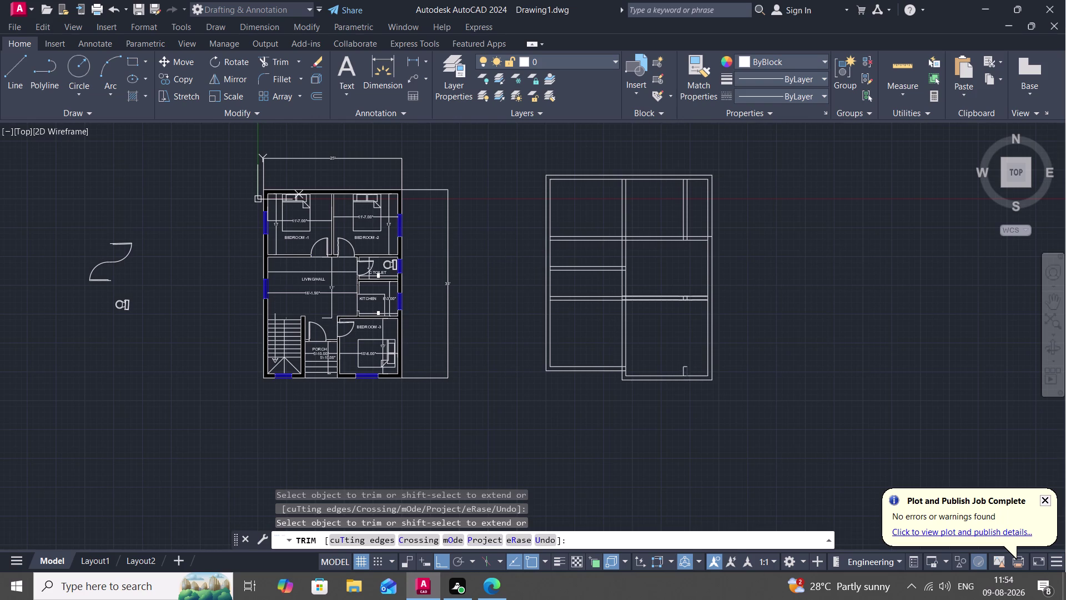
click(682, 367)
click(685, 365)
click(685, 208)
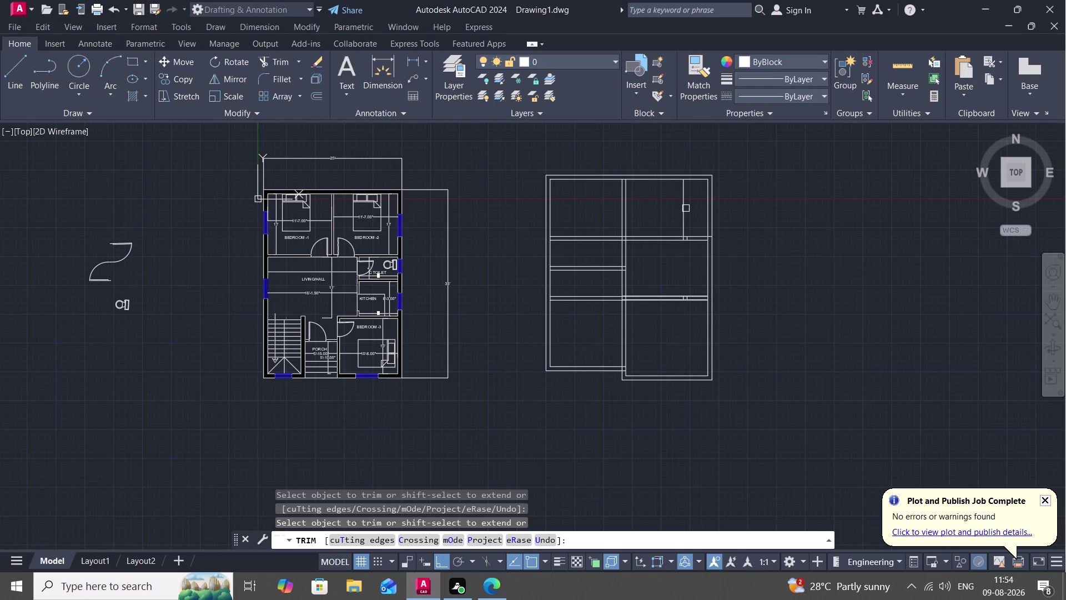
click(682, 205)
click(903, 62)
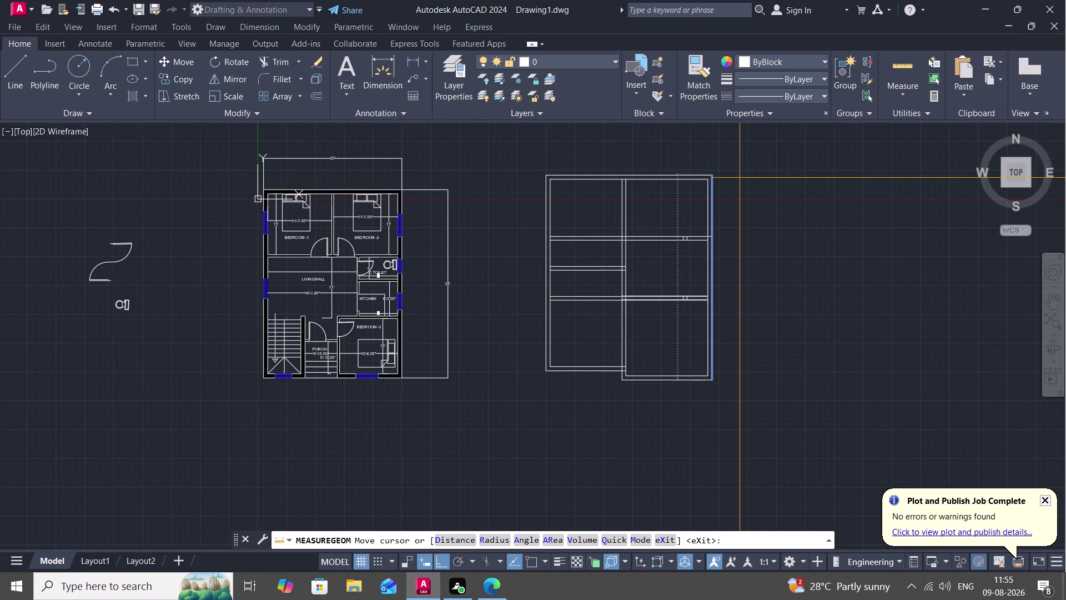
Measure the room sizes in the second floor plan.
key(Escape)
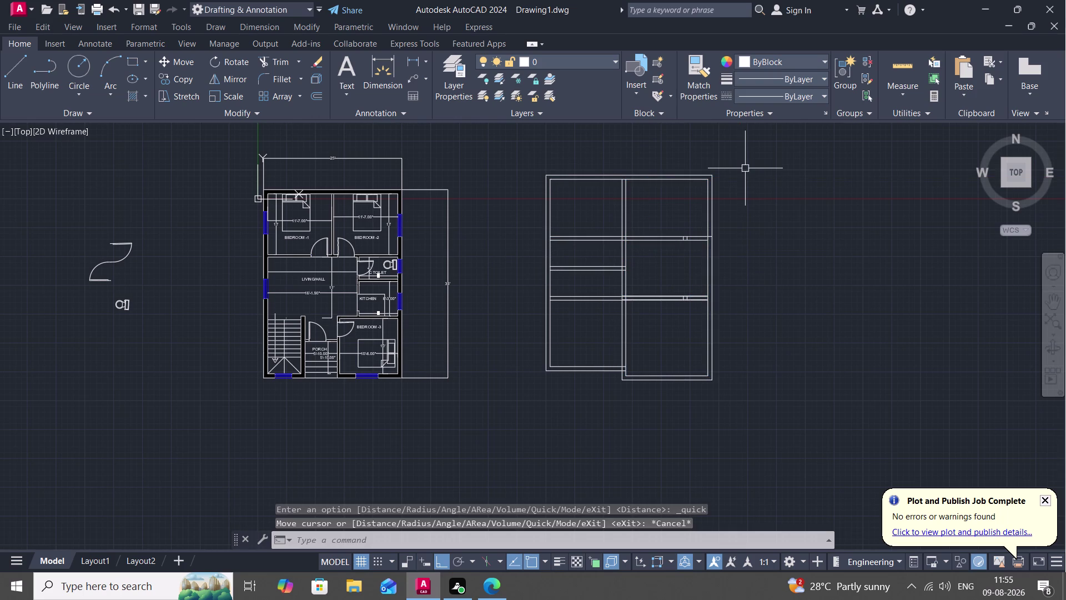
key(o)
key(space)
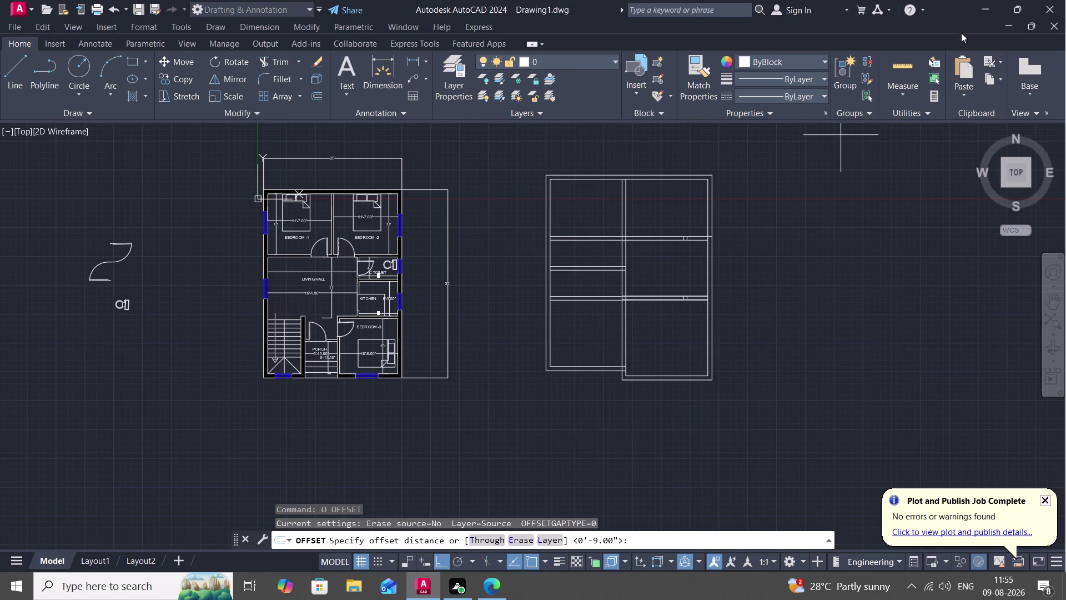
drag(915, 75, 922, 67)
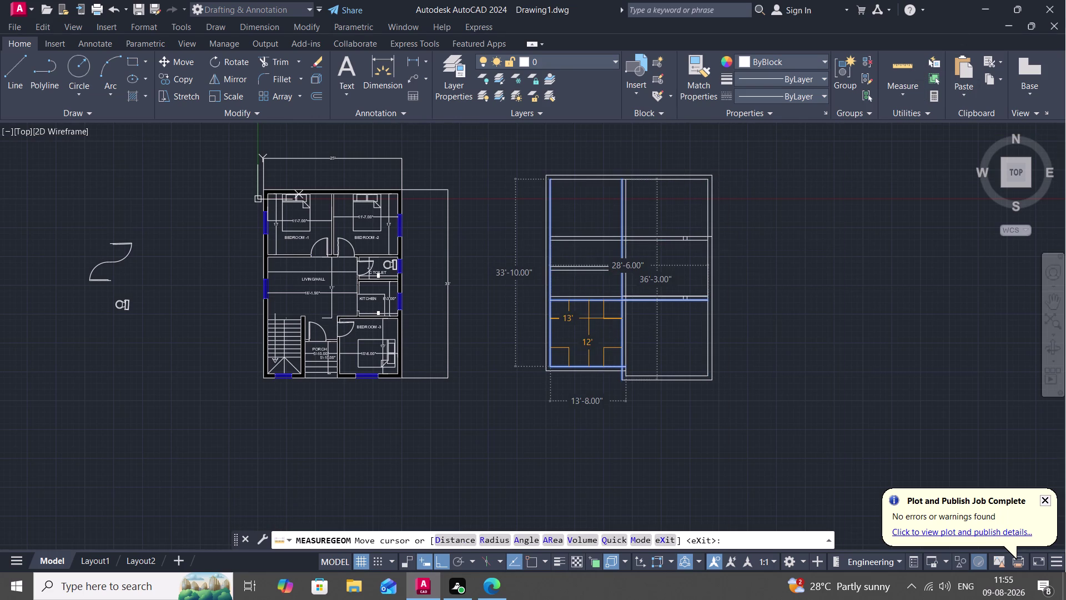
key(Escape)
Offset the left outer wall line 6'5" into the upper-left room.
text(O)
key(space)
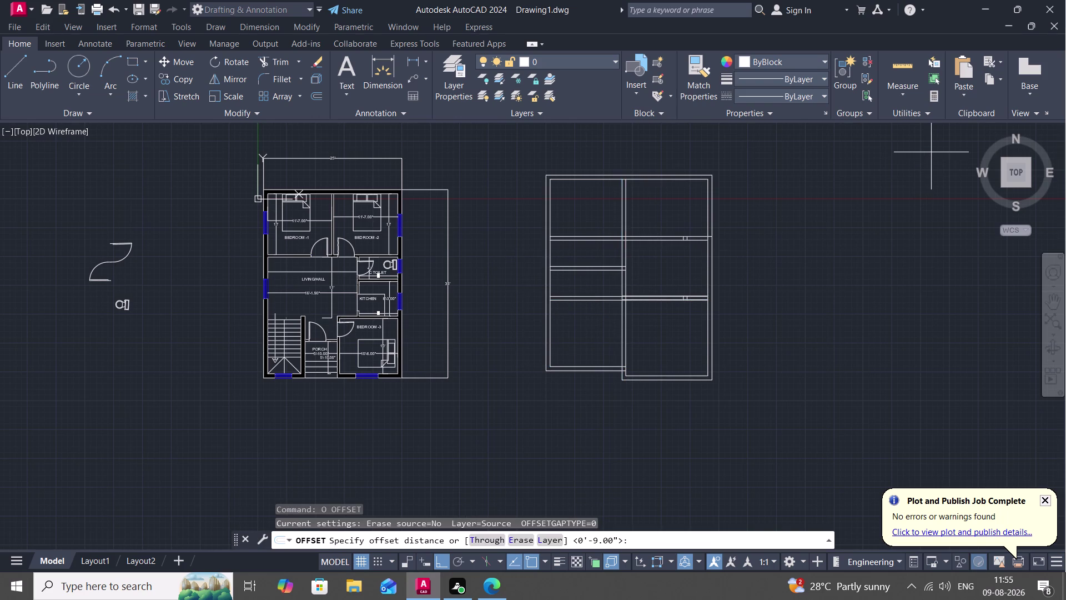
key(6)
key(apostrophe)
text(5")
key(space)
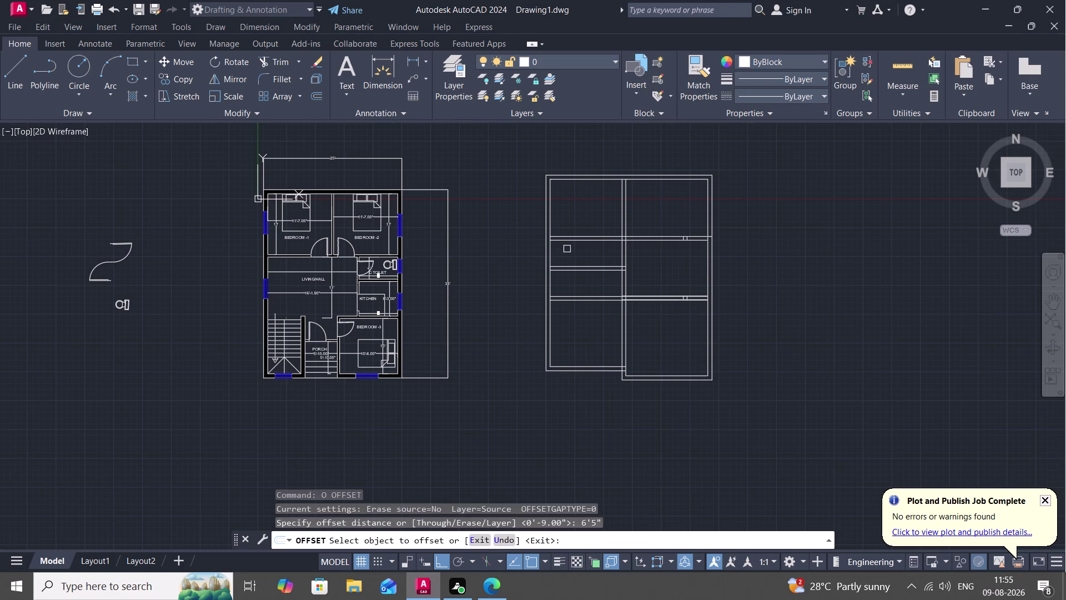
click(551, 254)
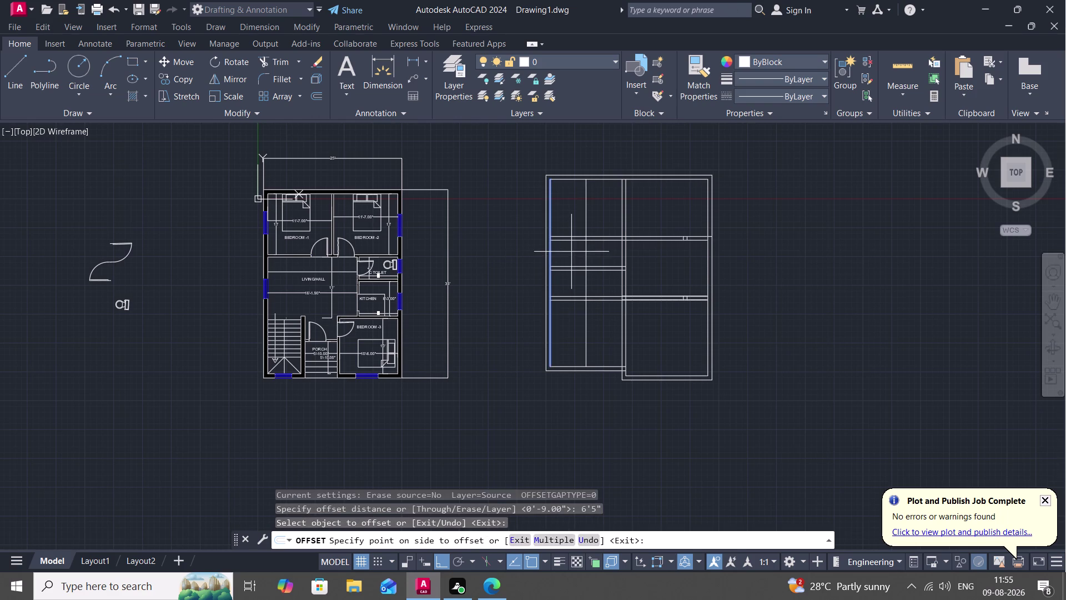
click(570, 251)
text(TR)
key(space)
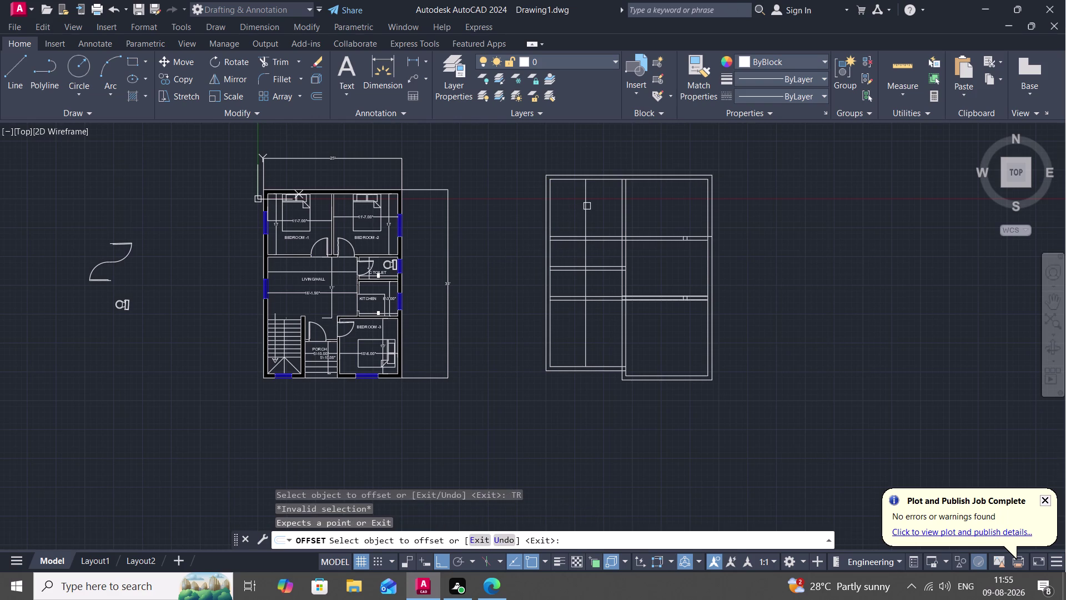
key(Escape)
text(TR)
key(space)
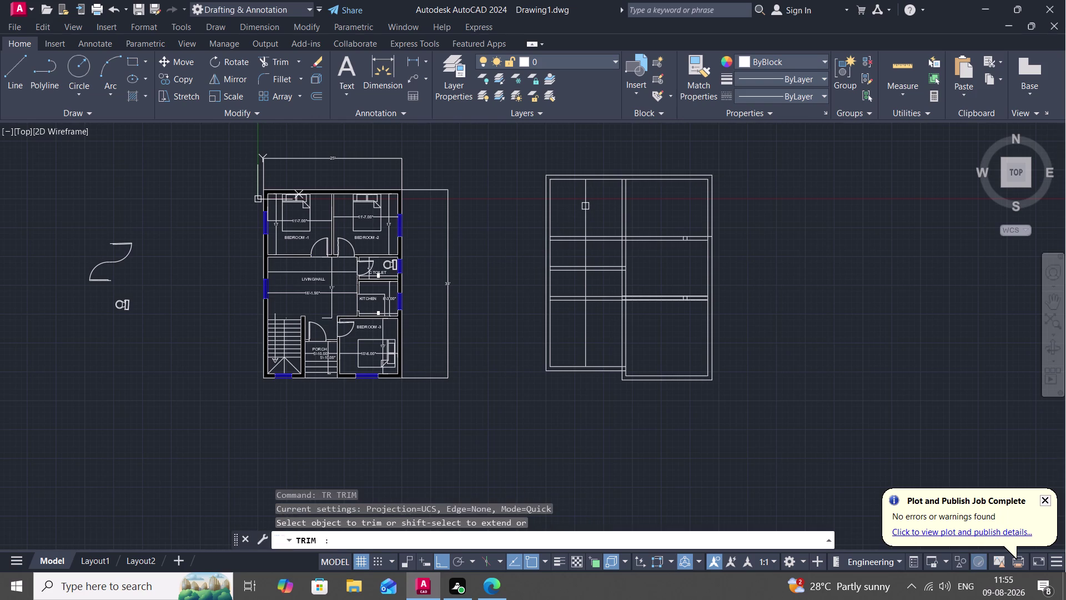
Trim the new 6'5" wall line's overshoots and crossing wall segments in the upper-left room.
click(581, 205)
drag(581, 205, 594, 206)
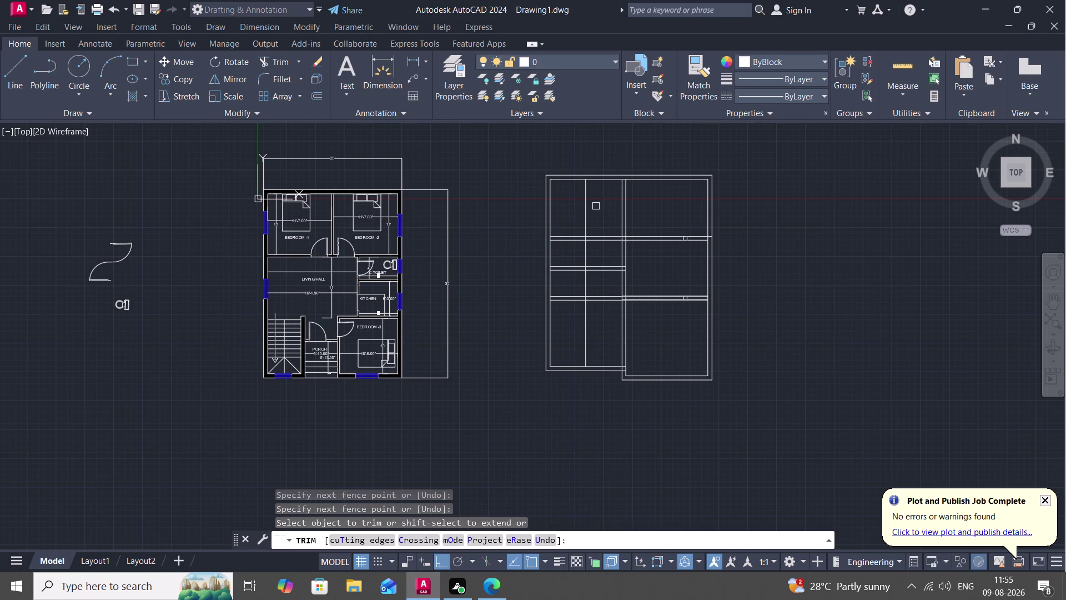
click(587, 209)
scroll(up, 3)
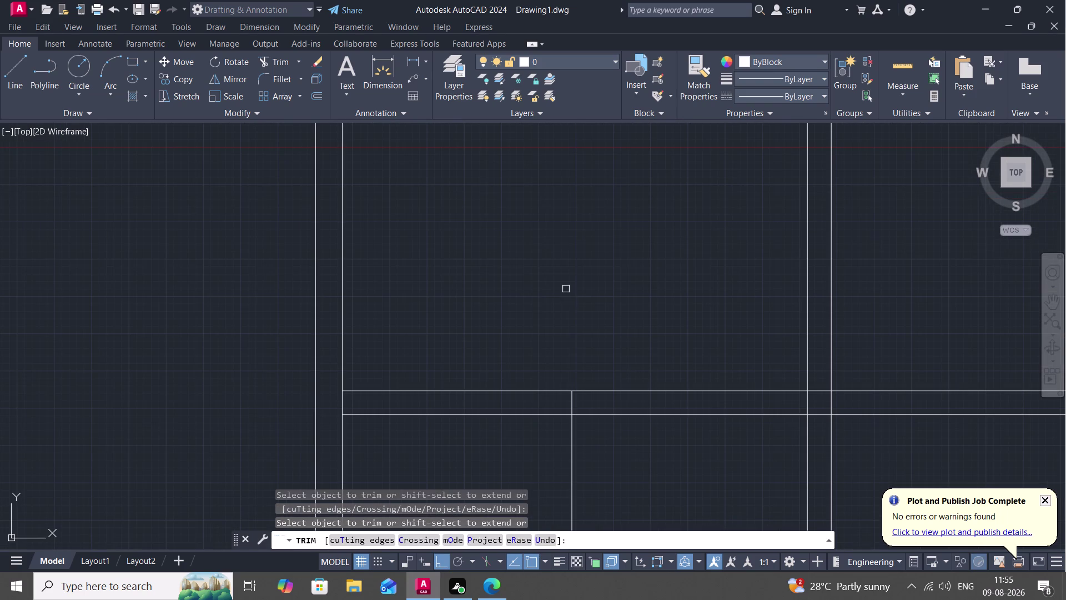
middle_drag(582, 296, 596, 147)
scroll(down, 3)
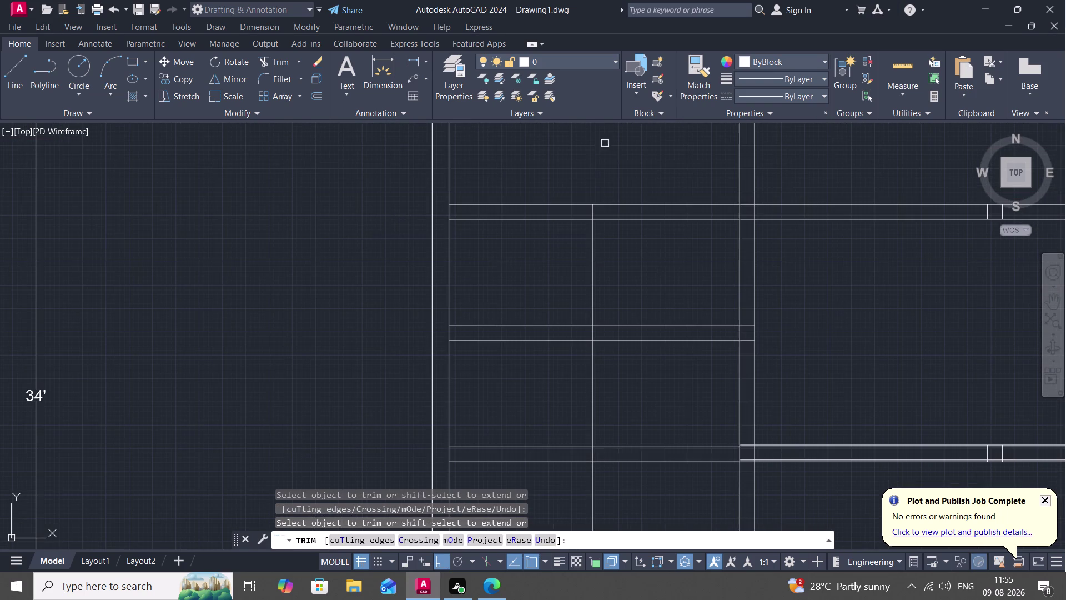
scroll(down, 3)
middle_drag(648, 356, 634, 307)
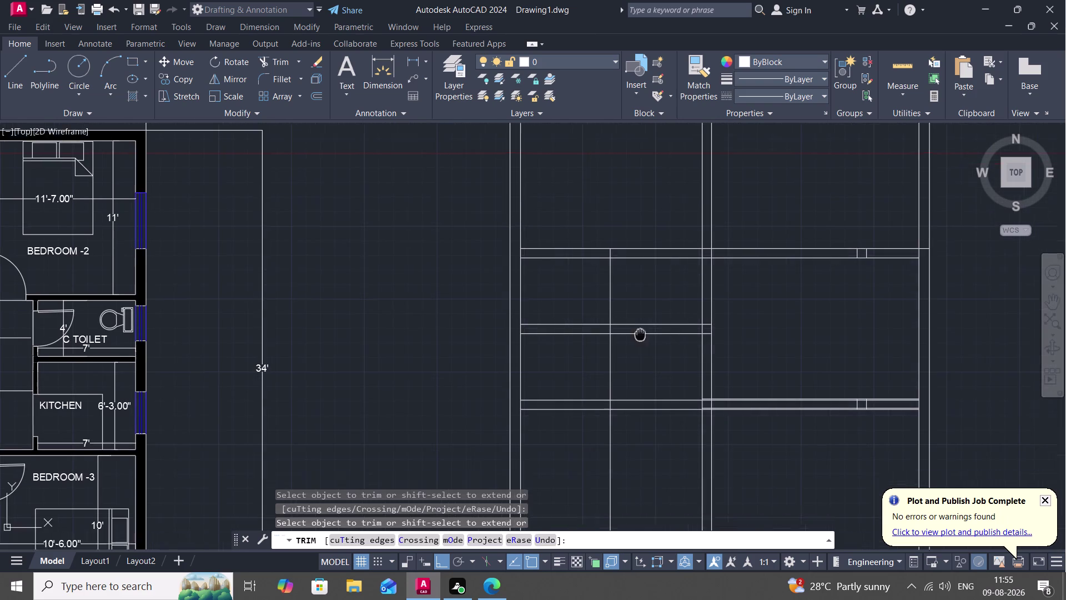
middle_drag(634, 307, 629, 263)
click(592, 348)
key(Escape)
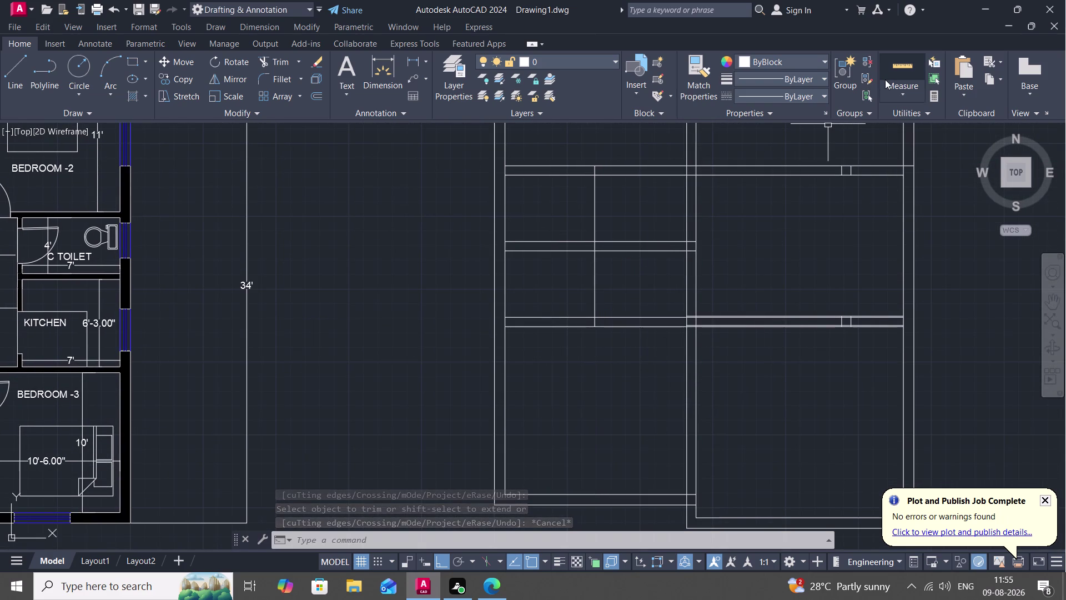
Trim stray line pieces inside the upper room, fencing across several crossing pieces.
text(TR)
key(space)
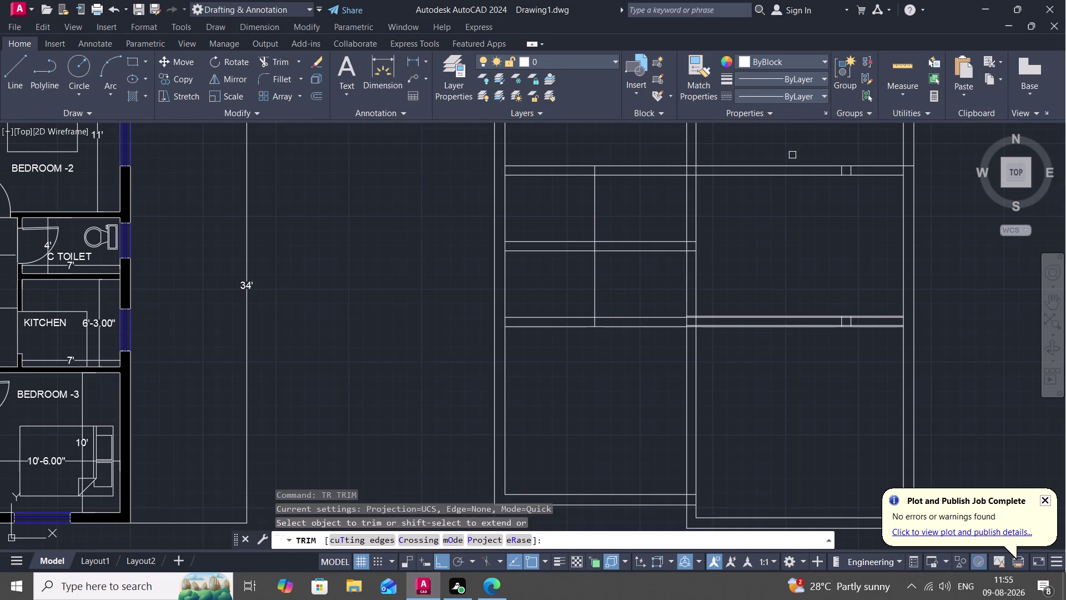
click(687, 203)
click(698, 205)
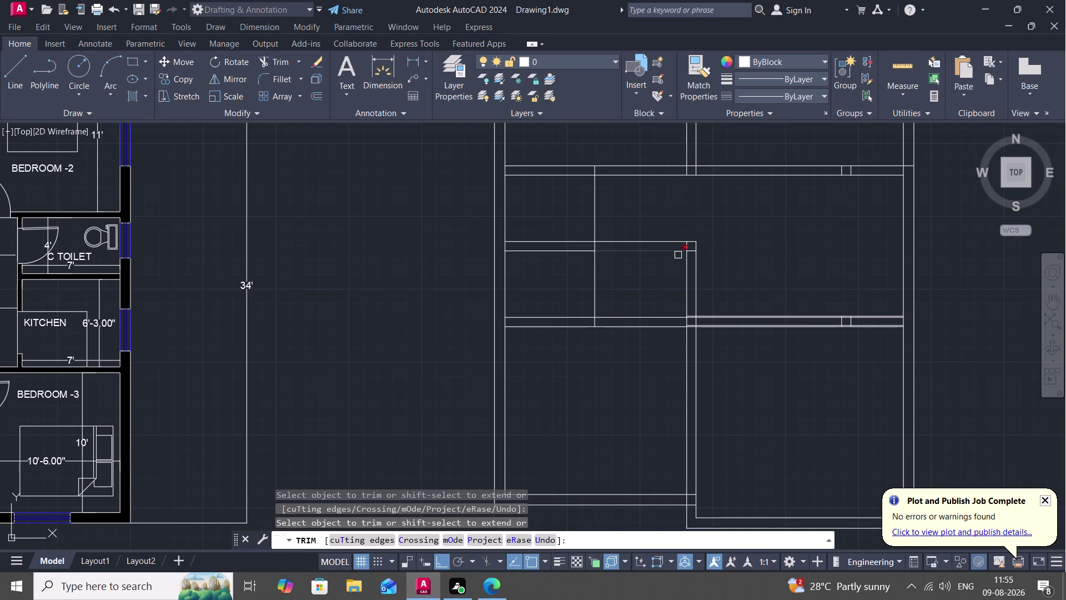
click(647, 246)
drag(641, 220, 649, 227)
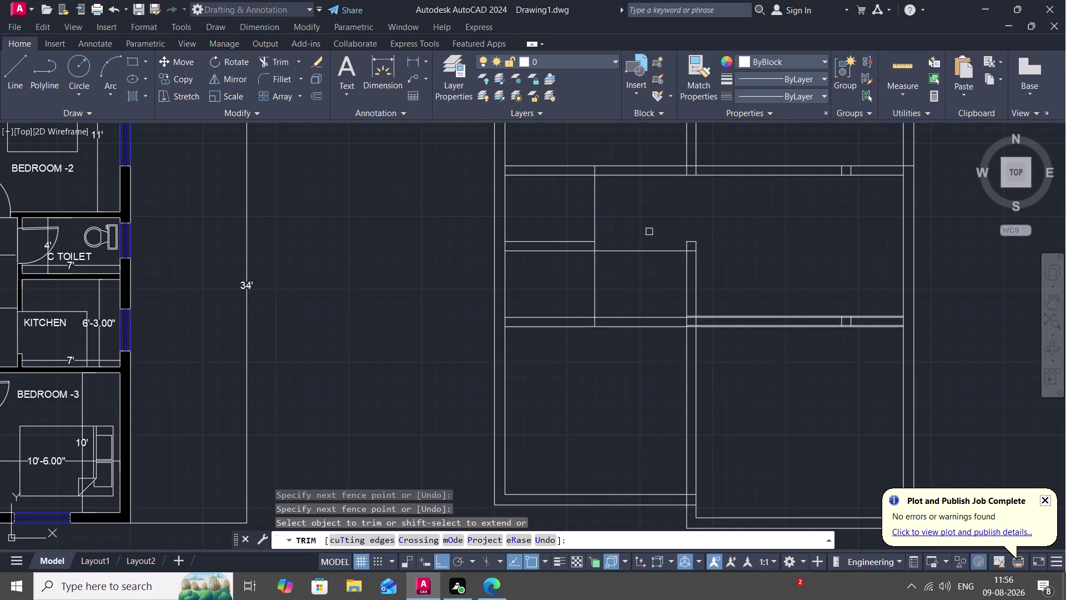
drag(649, 227, 658, 275)
Trim the remaining interior vertical line stubs, then measure the upper room's dimensions.
click(653, 249)
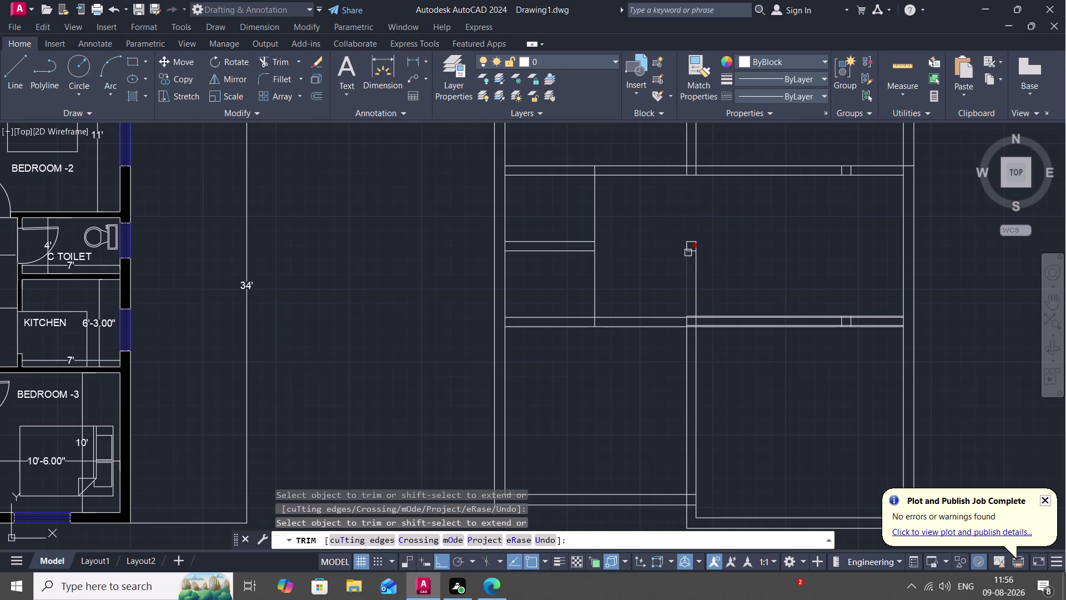
click(689, 251)
click(691, 243)
click(684, 247)
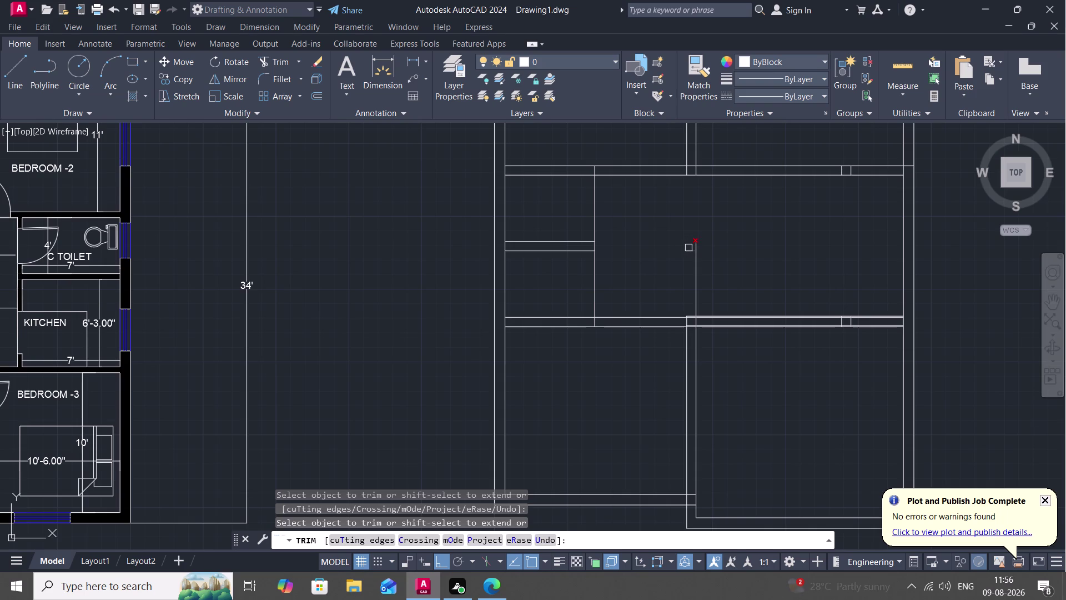
click(688, 247)
click(695, 250)
key(space)
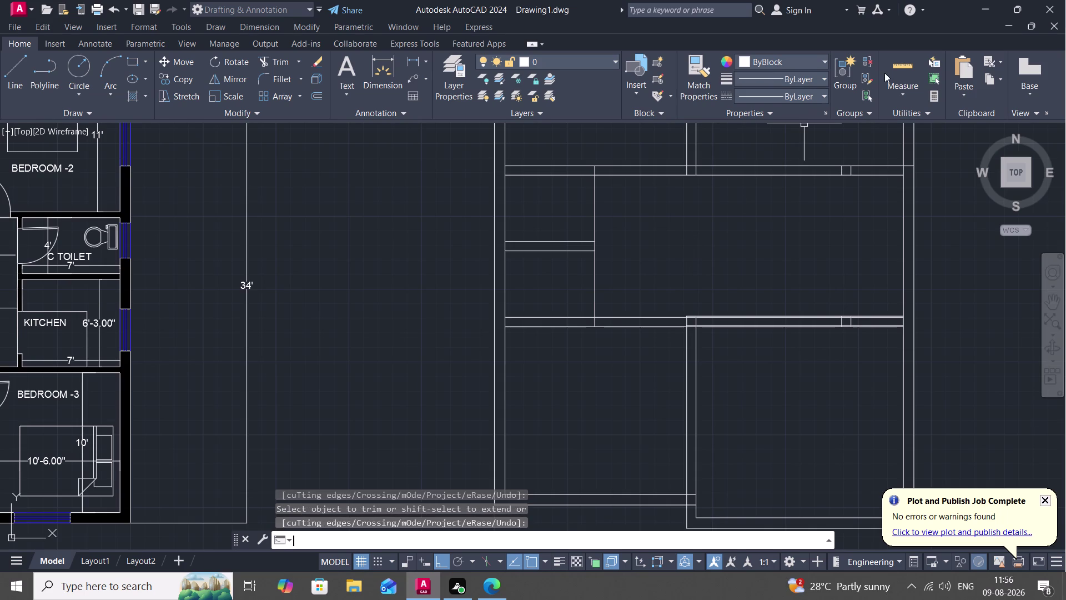
click(888, 73)
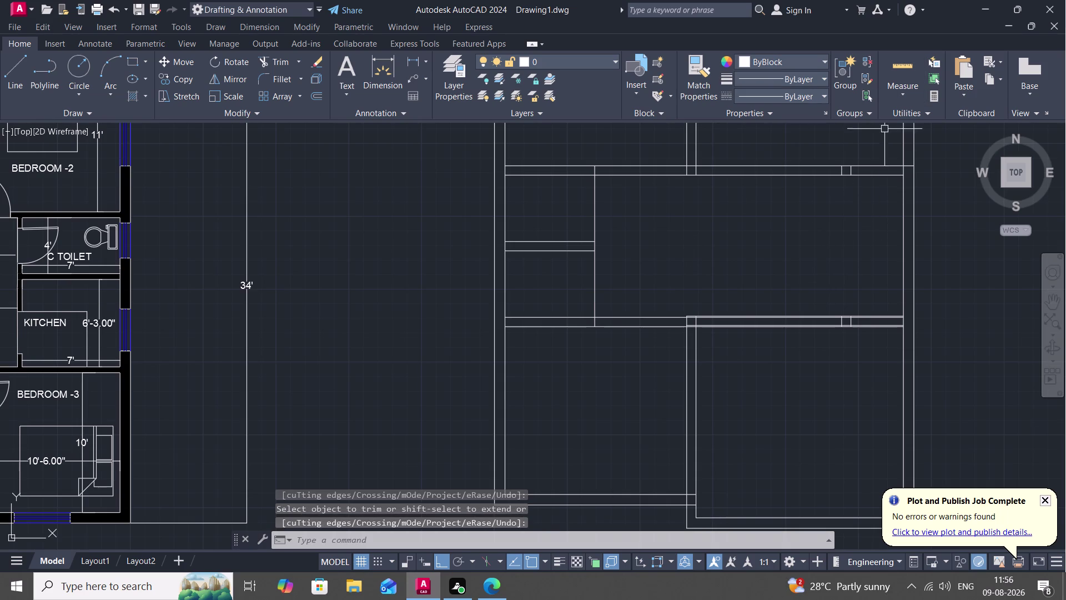
click(904, 65)
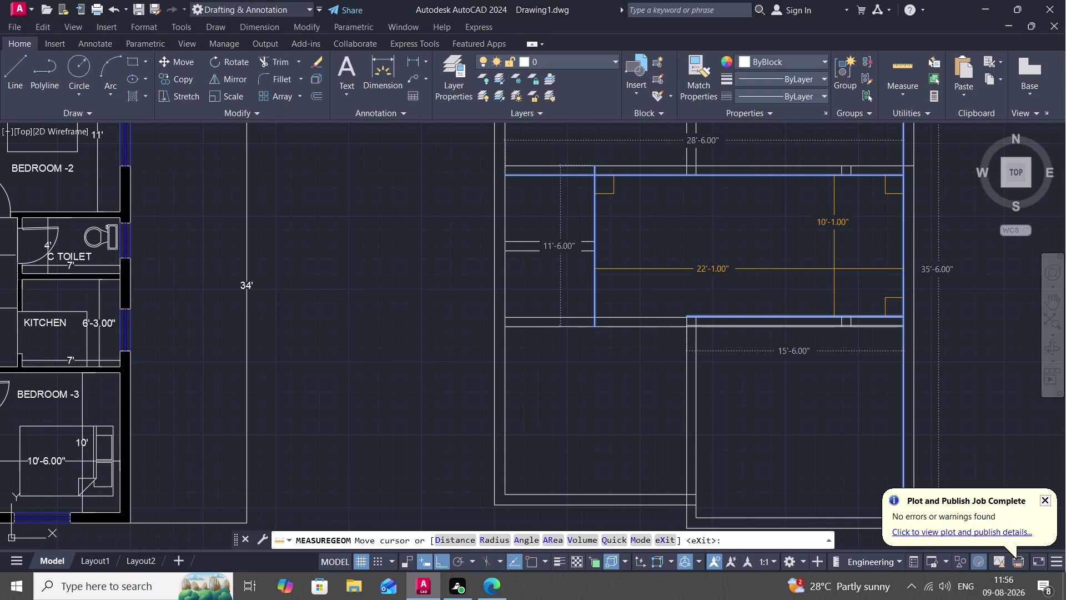
Draw a 15'1" partition line from the upper room's wall, then zoom out to both plans.
key(Escape)
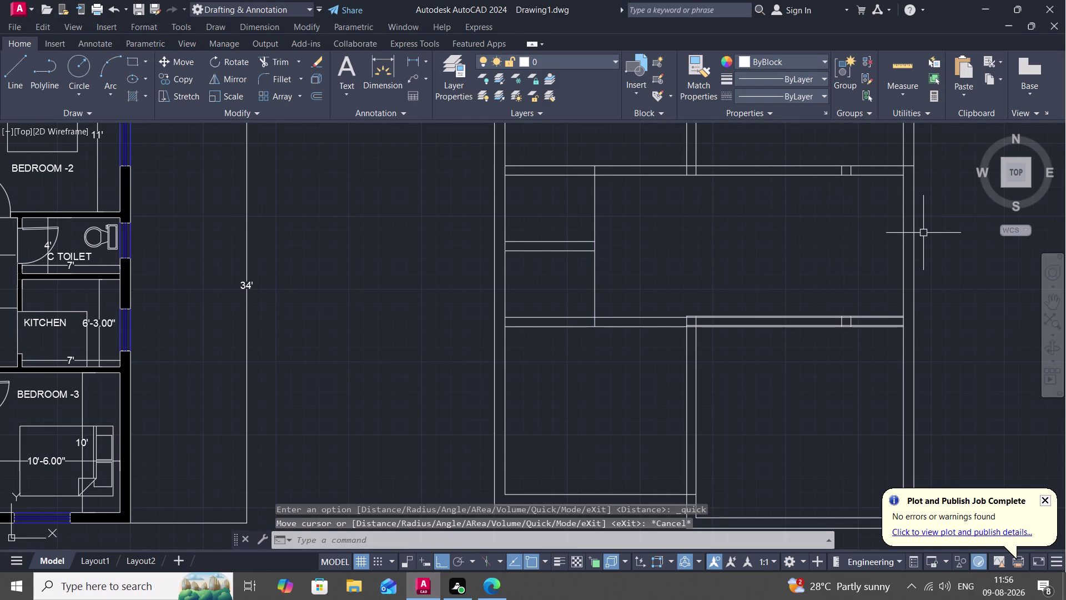
text(L)
key(space)
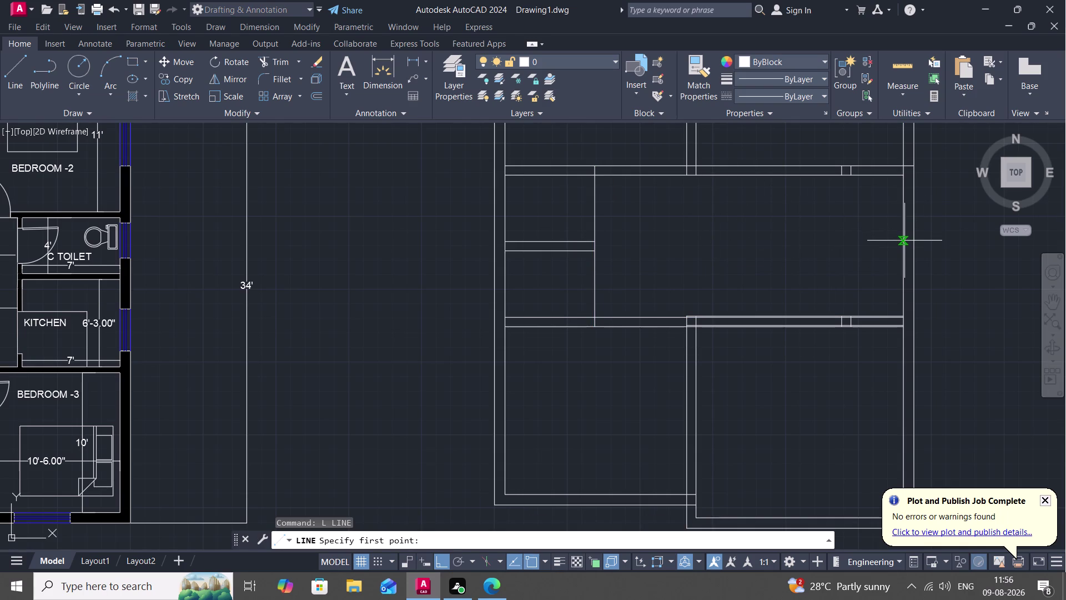
click(904, 240)
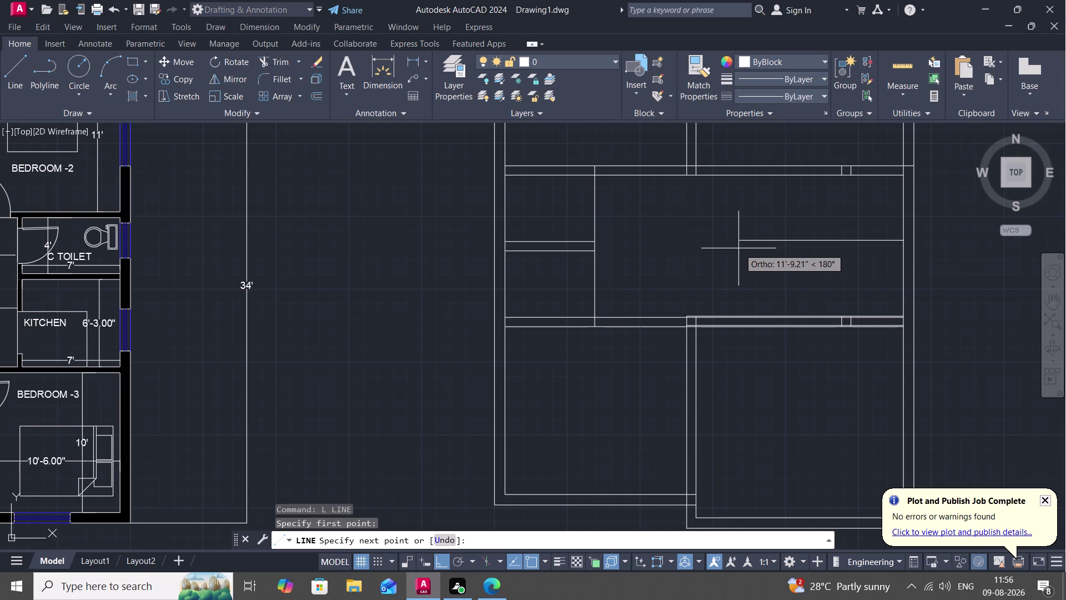
text(15)
key(apostrophe)
key(1)
text(")
key(space)
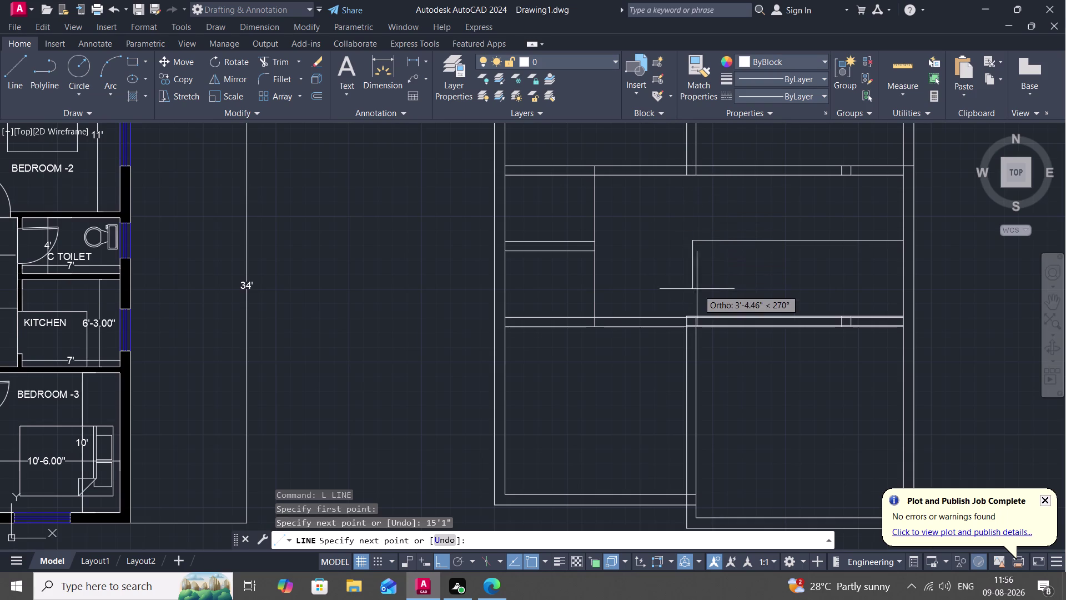
key(Escape)
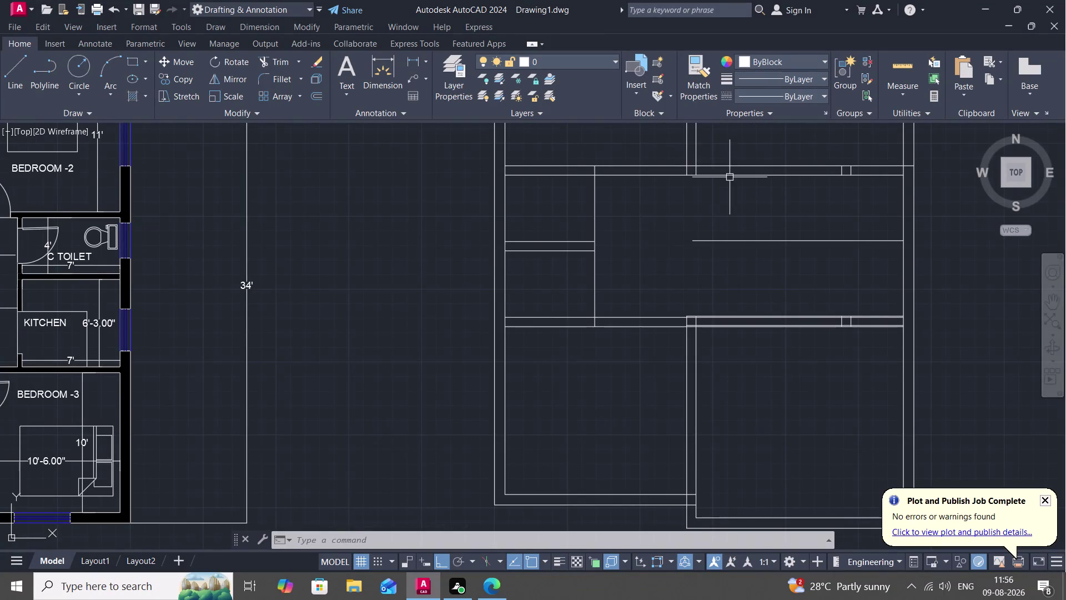
scroll(down, 3)
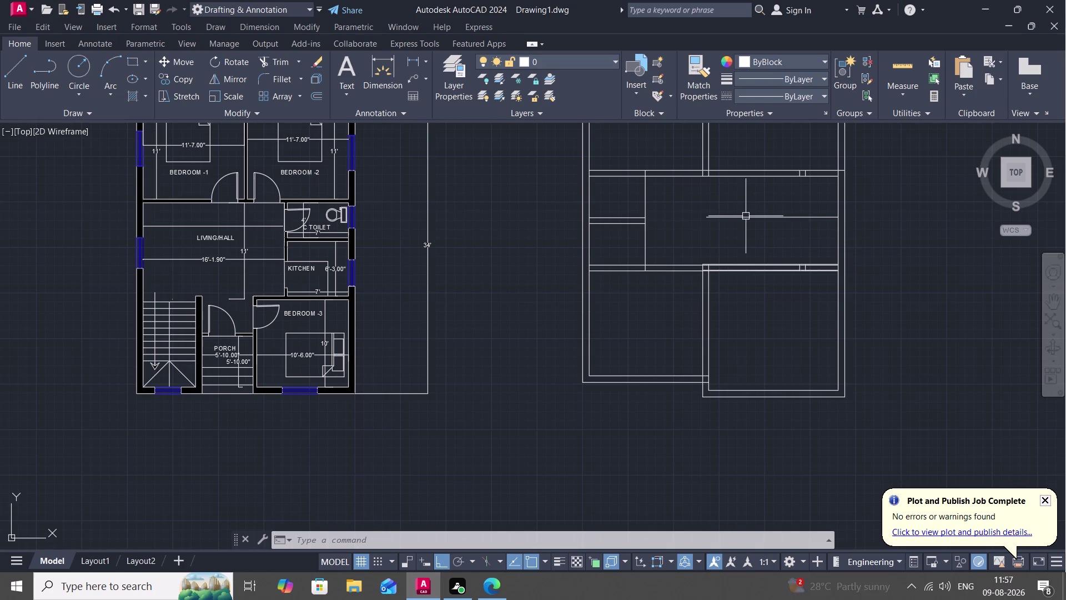
Delete a stray line and pan to the bottom of the second floor plan.
click(745, 216)
key(Delete)
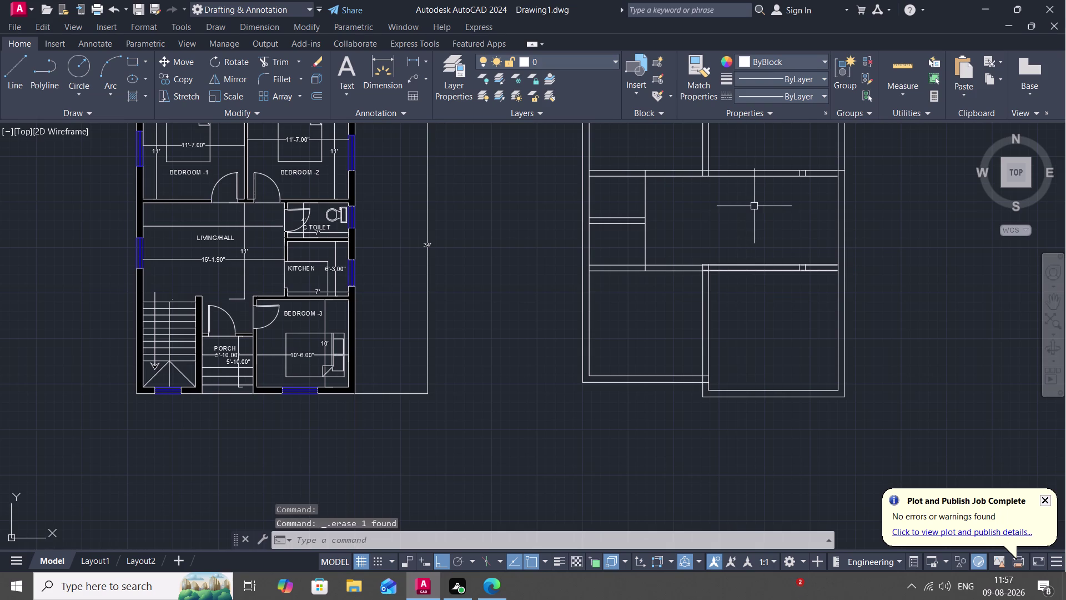
middle_drag(752, 347, 716, 319)
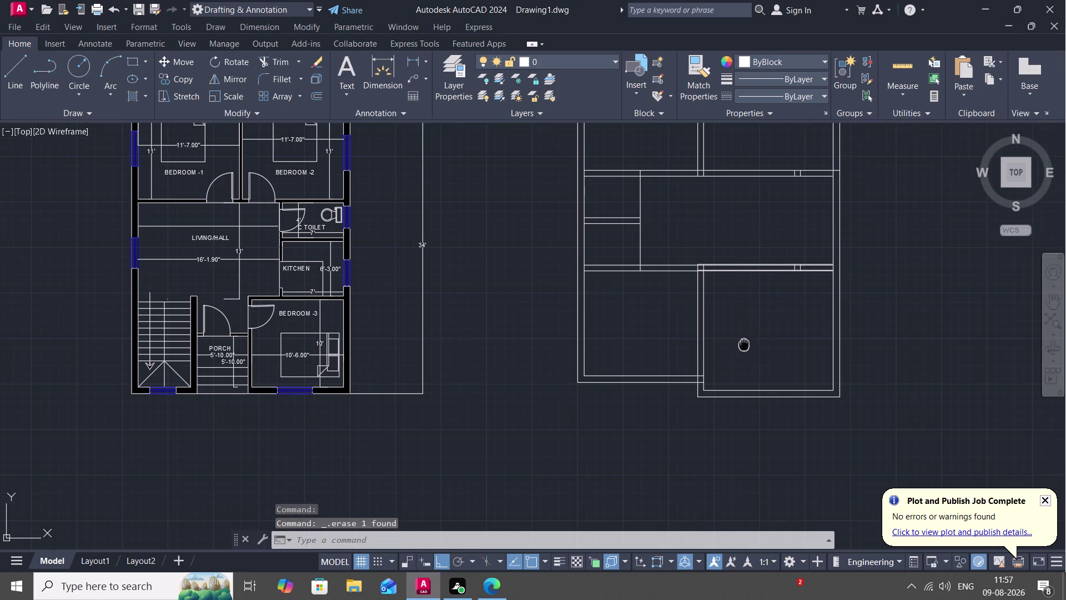
middle_drag(716, 319, 593, 181)
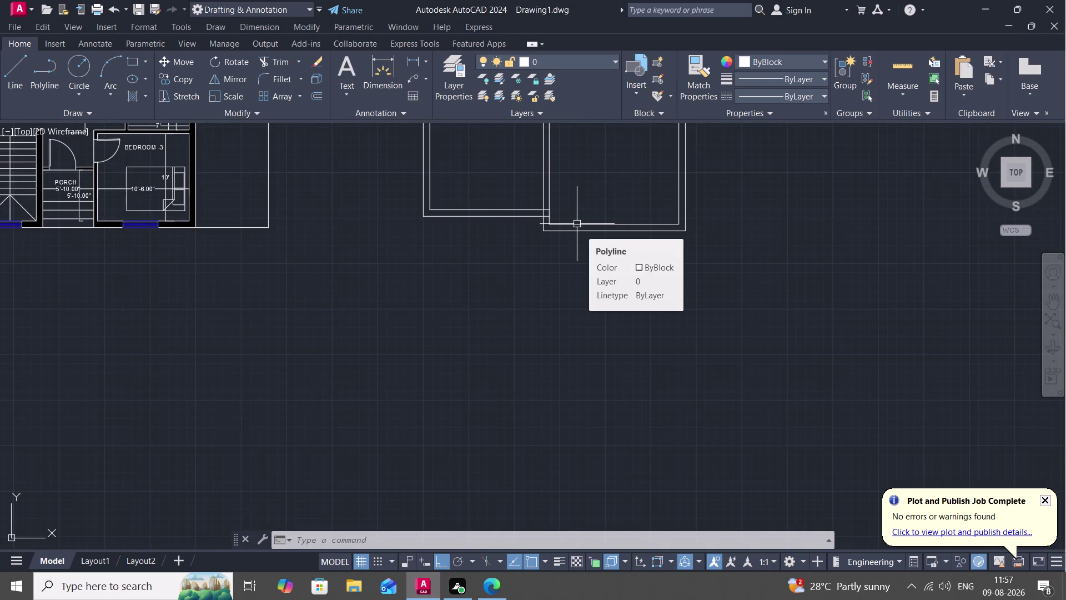
key(Escape)
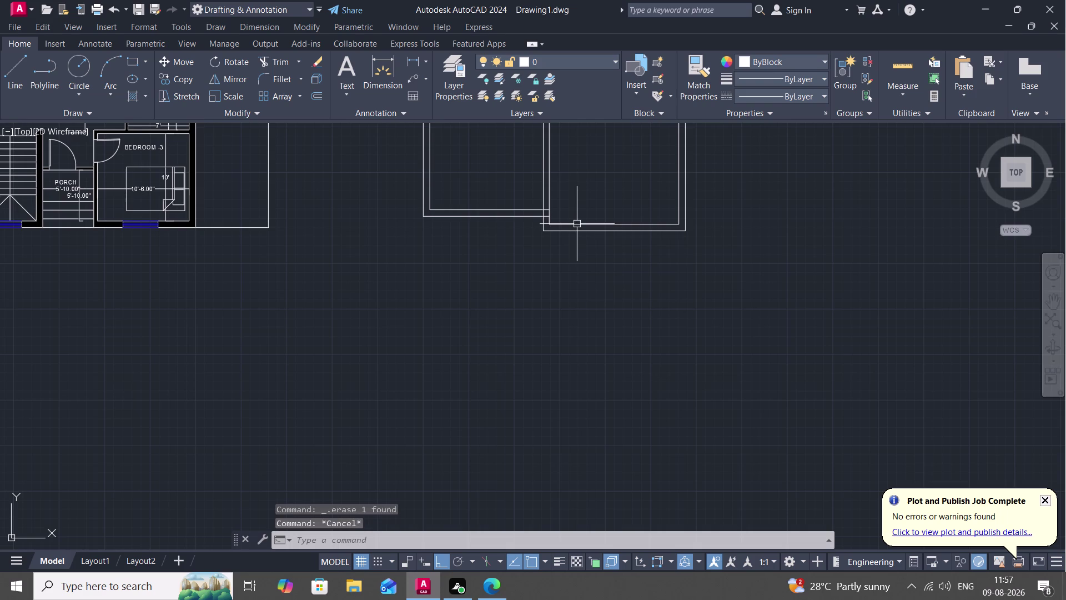
Draw a short line across the bottom wall, from its inner to outer face.
text(L)
key(space)
scroll(up, 3)
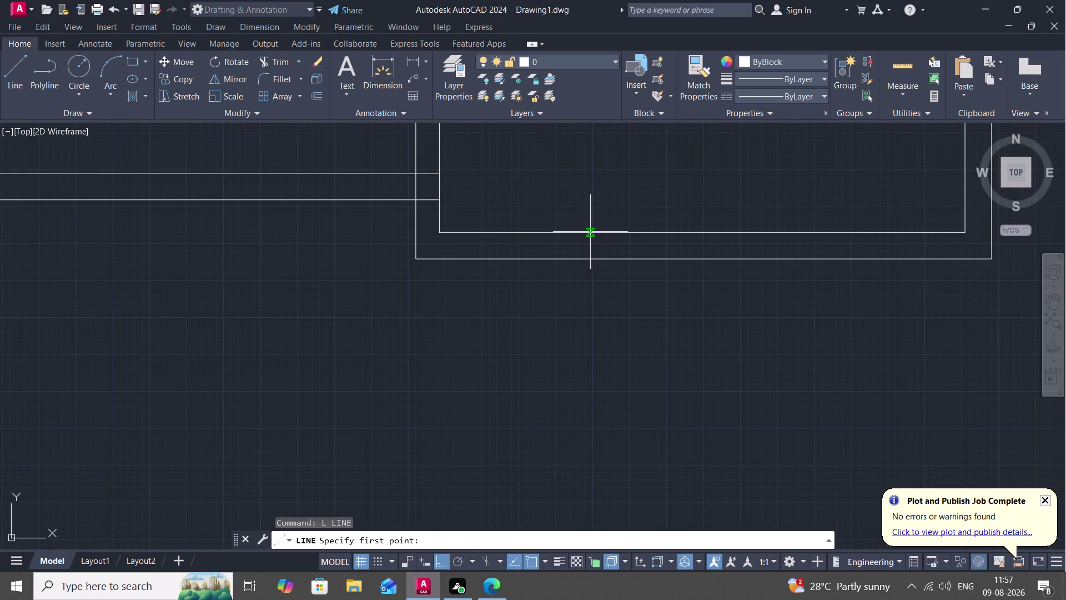
click(592, 235)
click(591, 256)
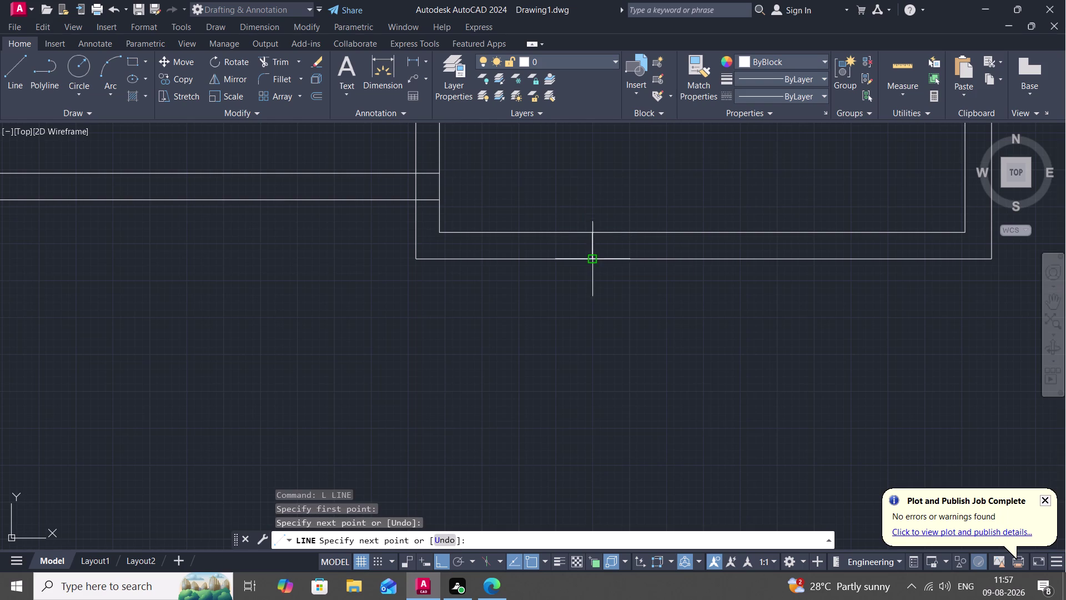
Draw a 3'5" line along the bottom wall, correcting a mistyped length.
text(3)
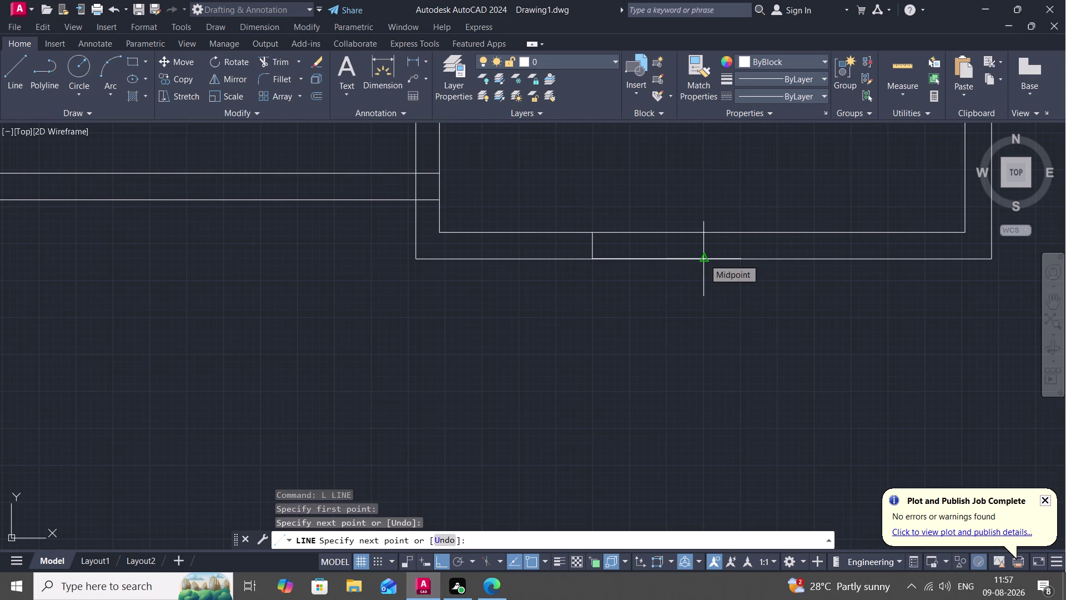
text(;5")
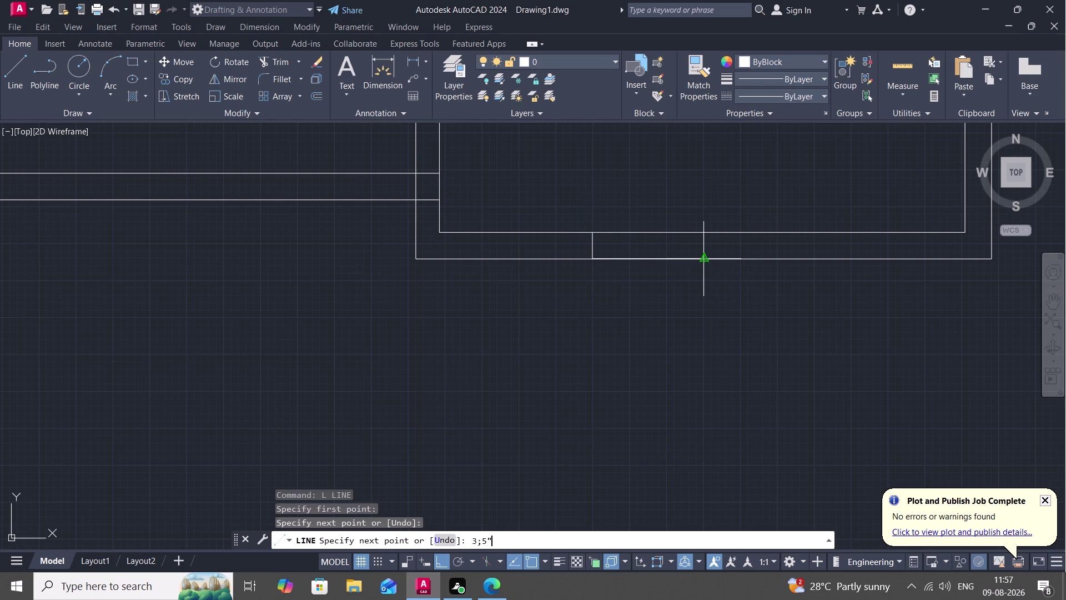
key(BackSpace)
key(BackSpace)
key(BackSpace)
key(BackSpace)
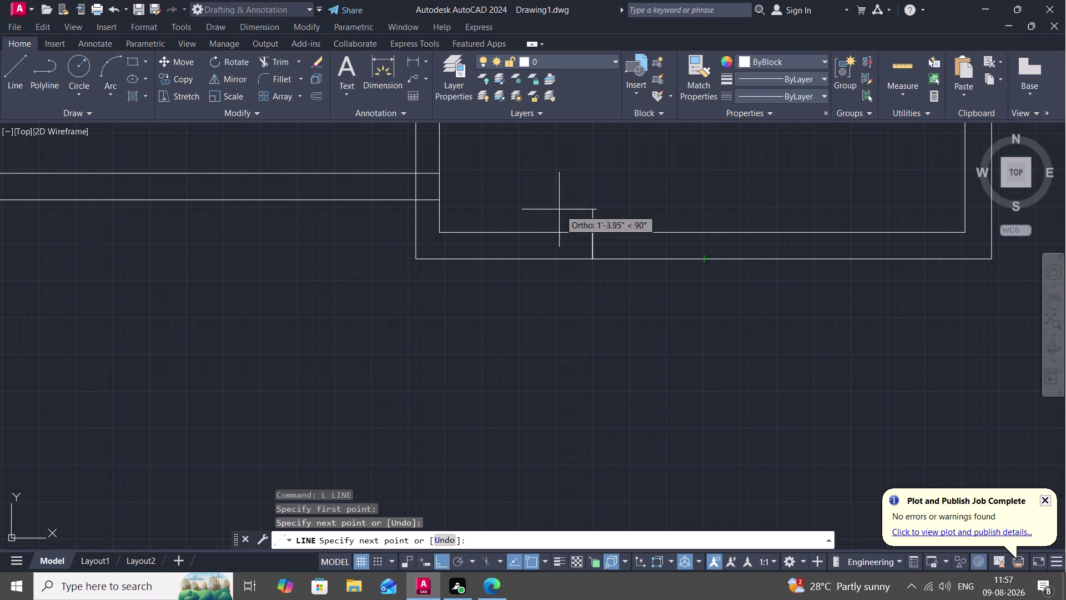
click(594, 263)
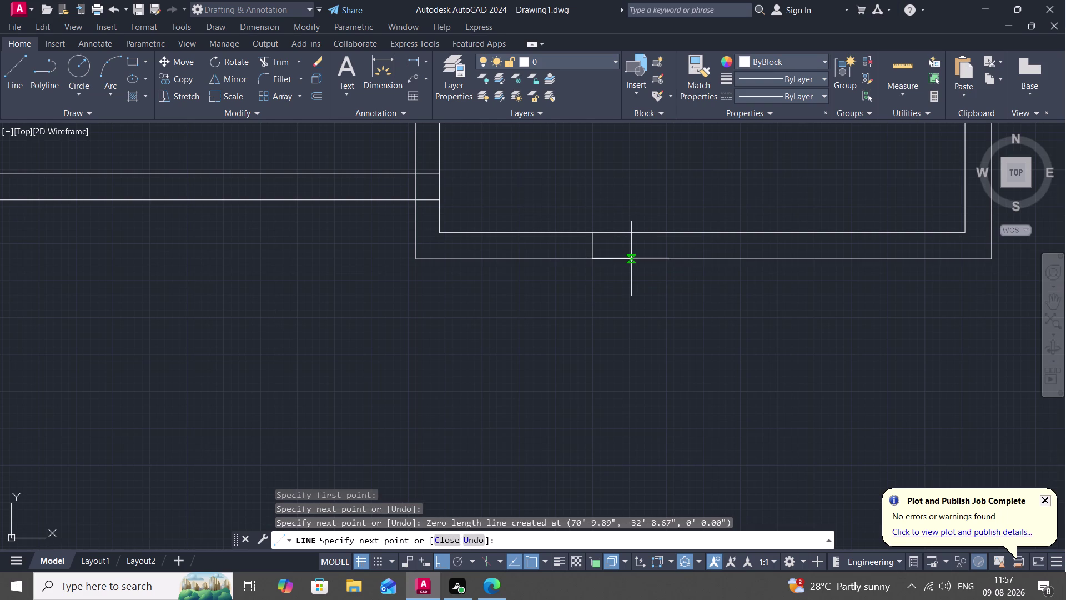
text(3'5")
key(space)
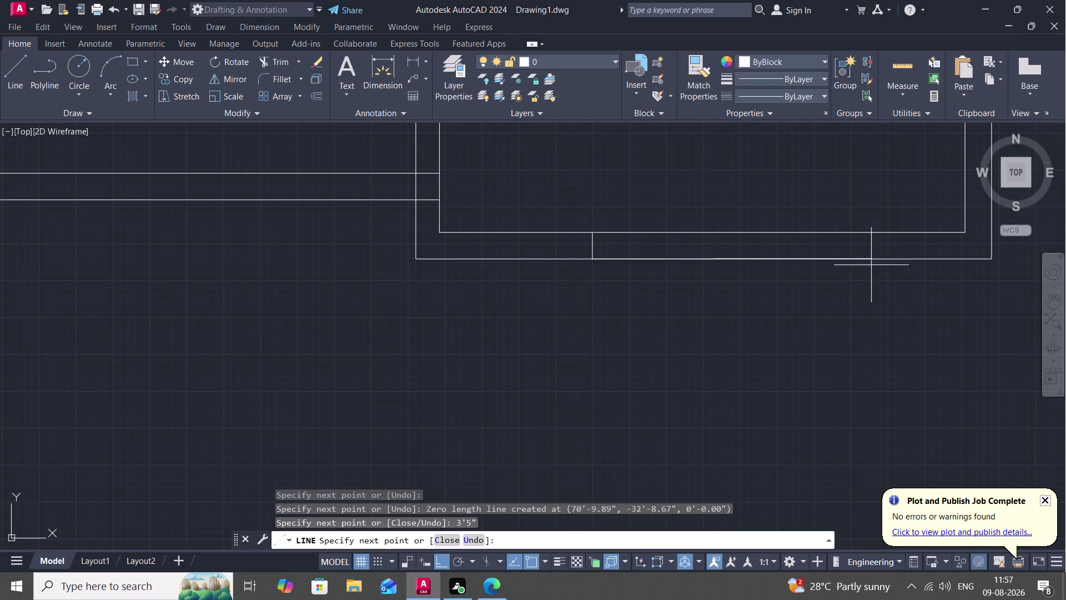
click(711, 233)
key(Escape)
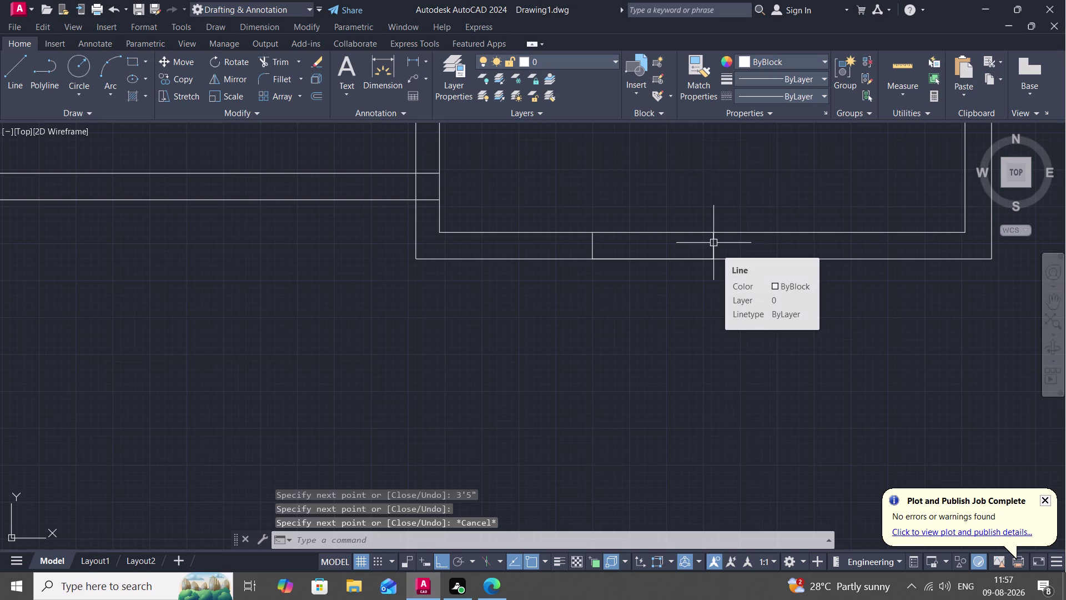
Delete the two short stray lines on the bottom wall.
scroll(down, 3)
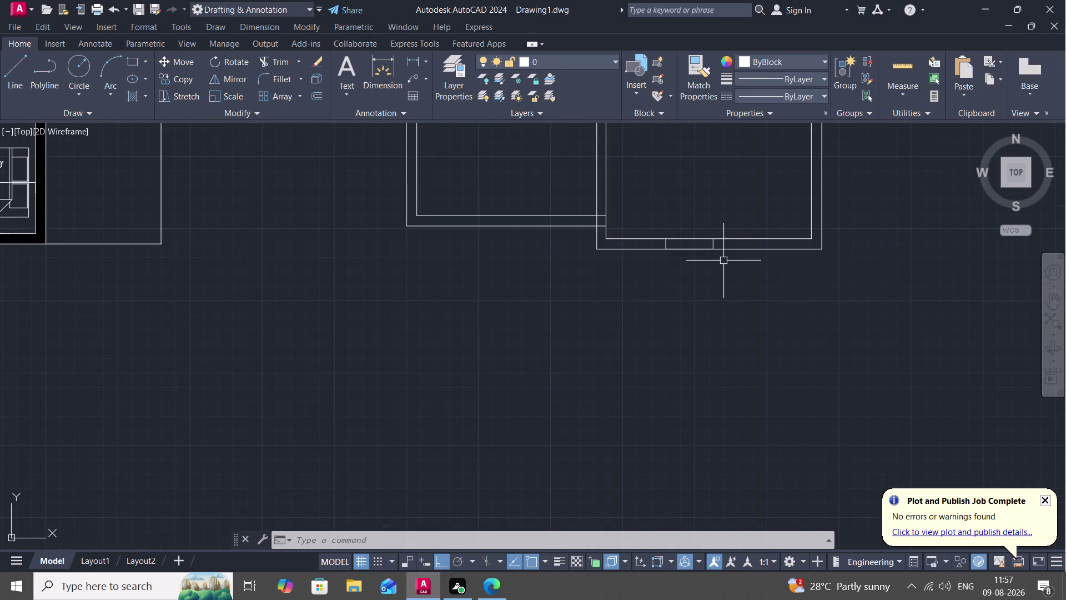
click(708, 245)
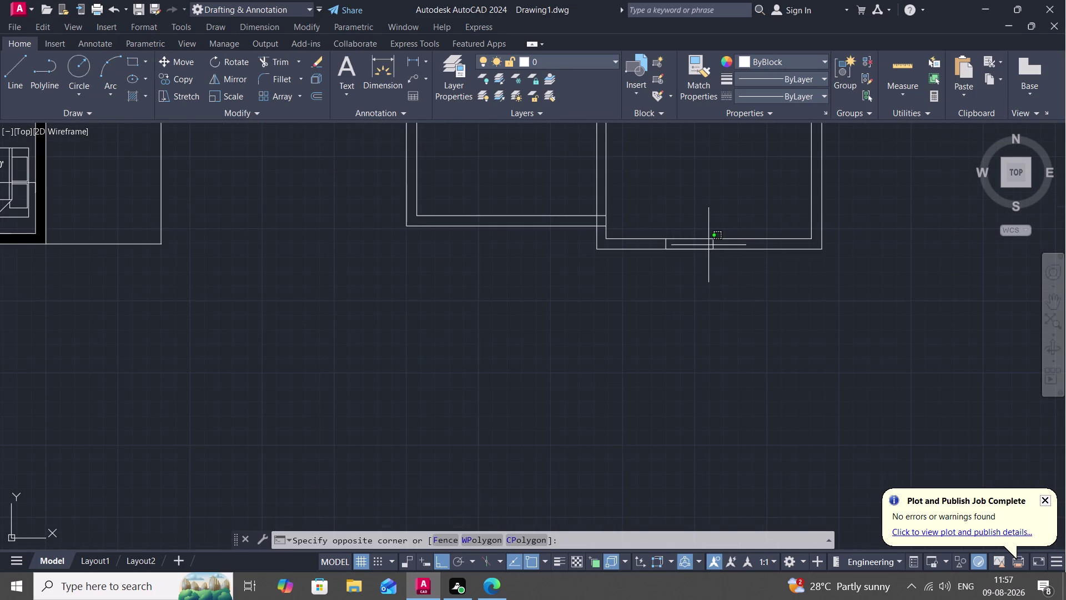
key(Escape)
click(716, 242)
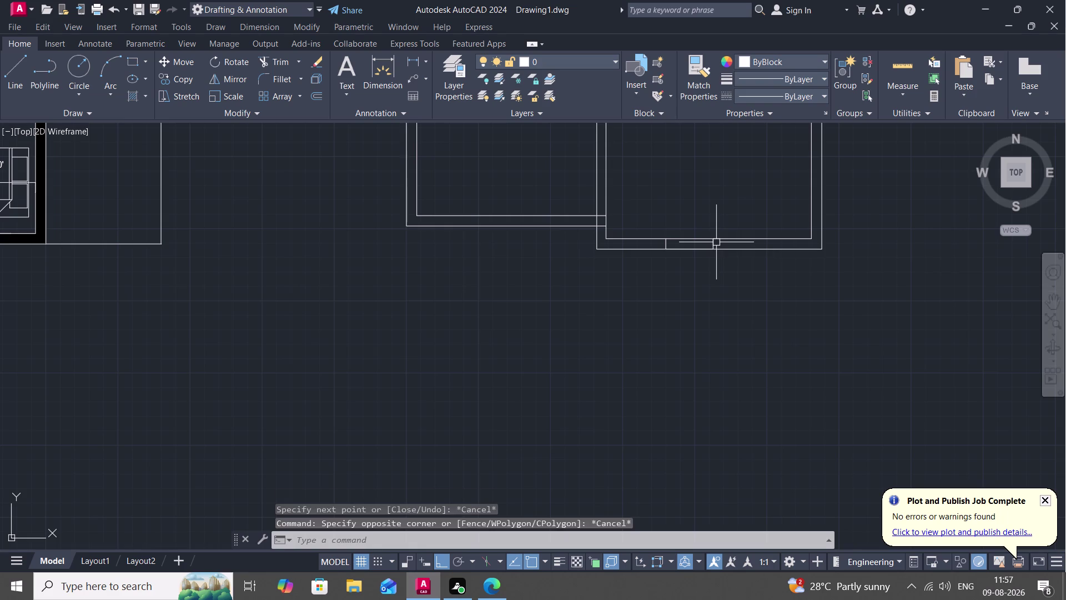
click(667, 245)
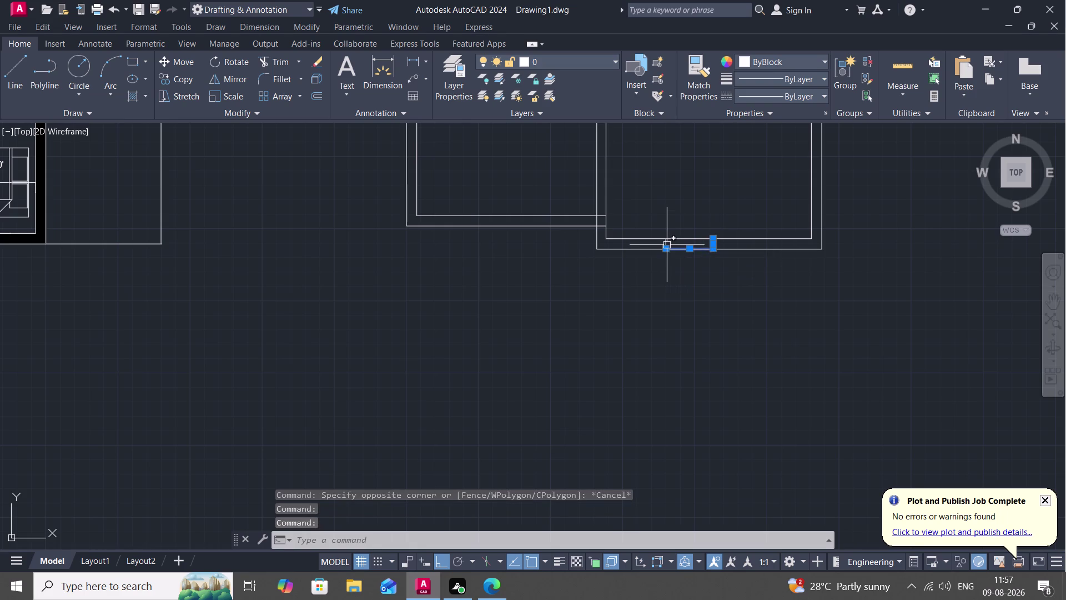
key(Delete)
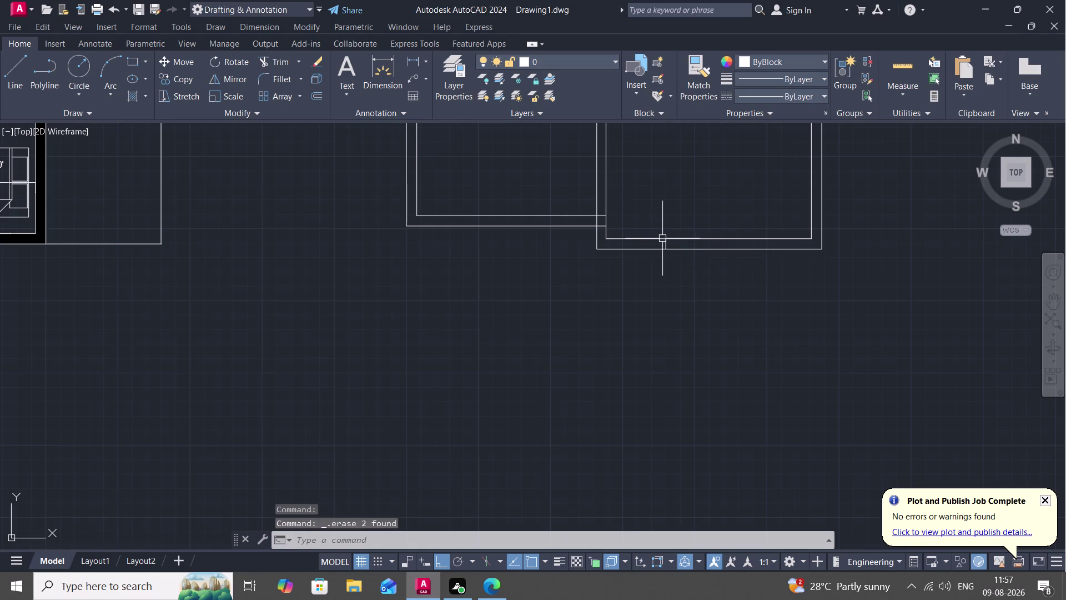
click(665, 243)
key(Delete)
text(L)
key(space)
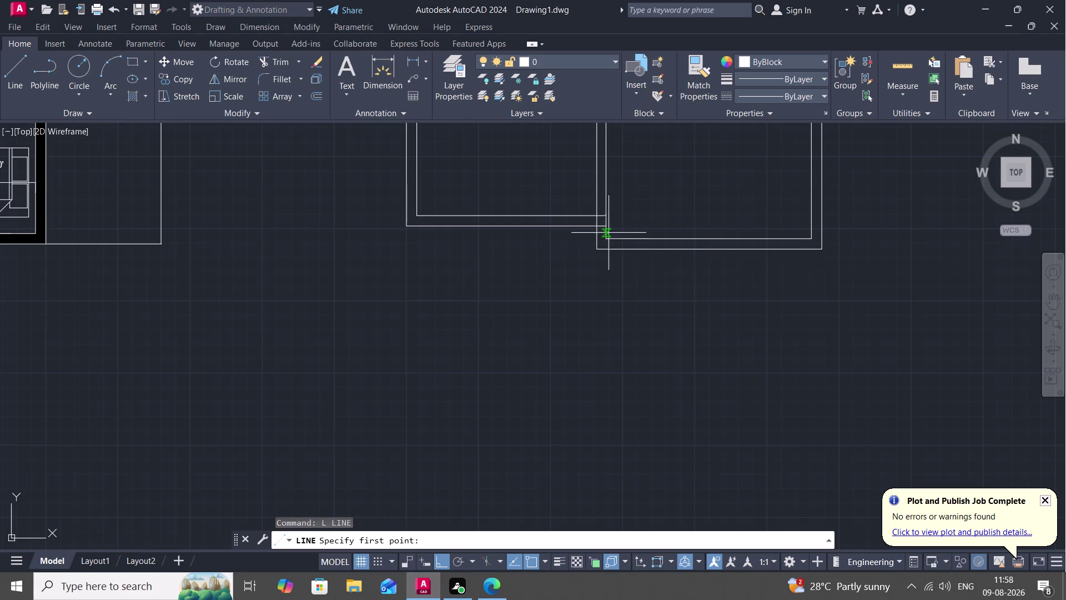
Draw a short marker line across the bottom wall.
click(609, 234)
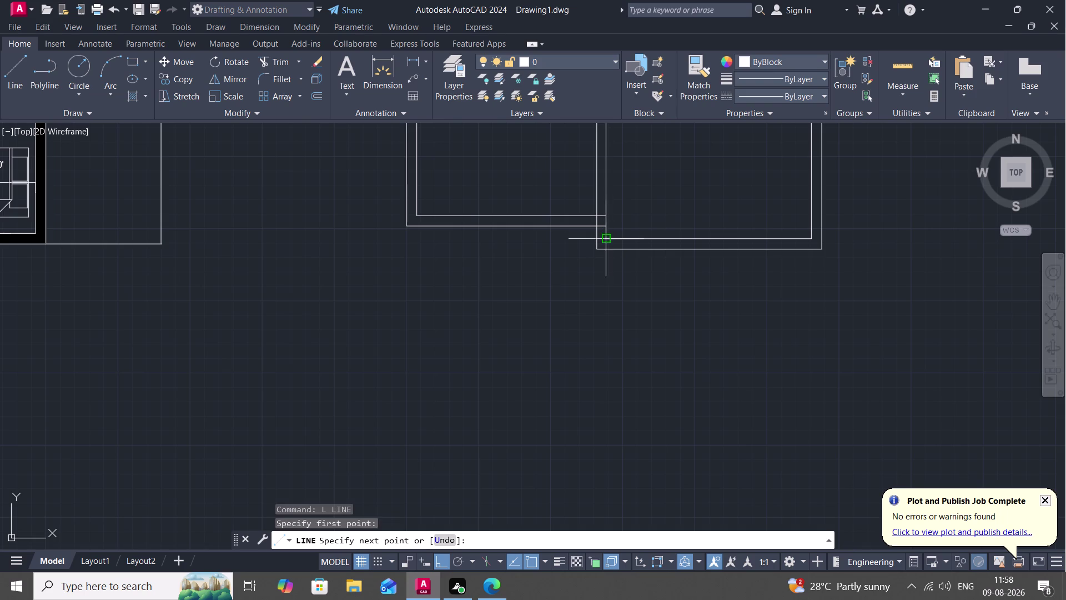
click(708, 239)
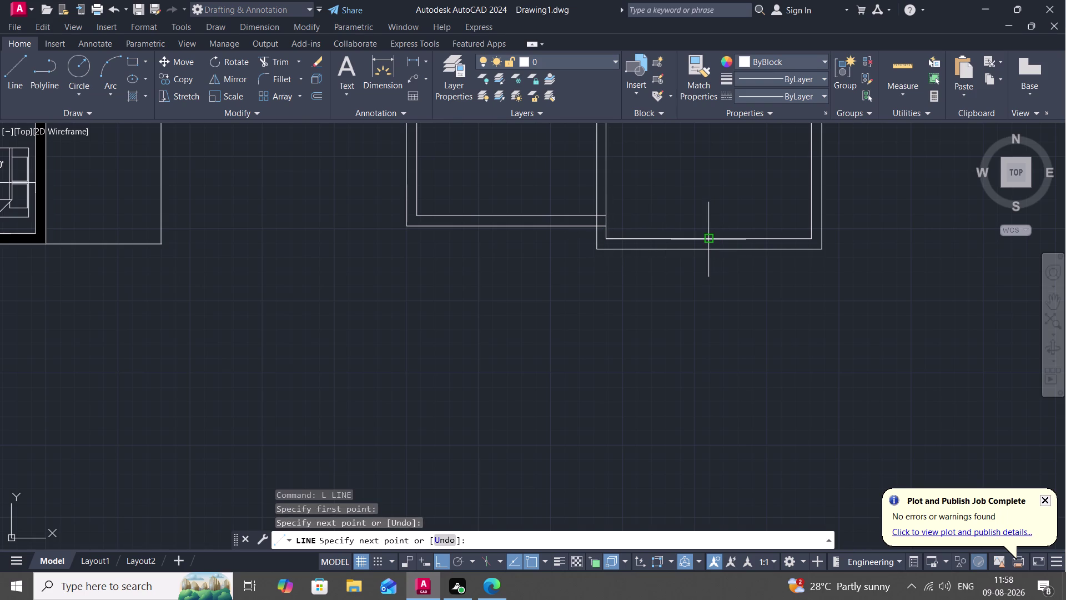
click(709, 245)
key(Escape)
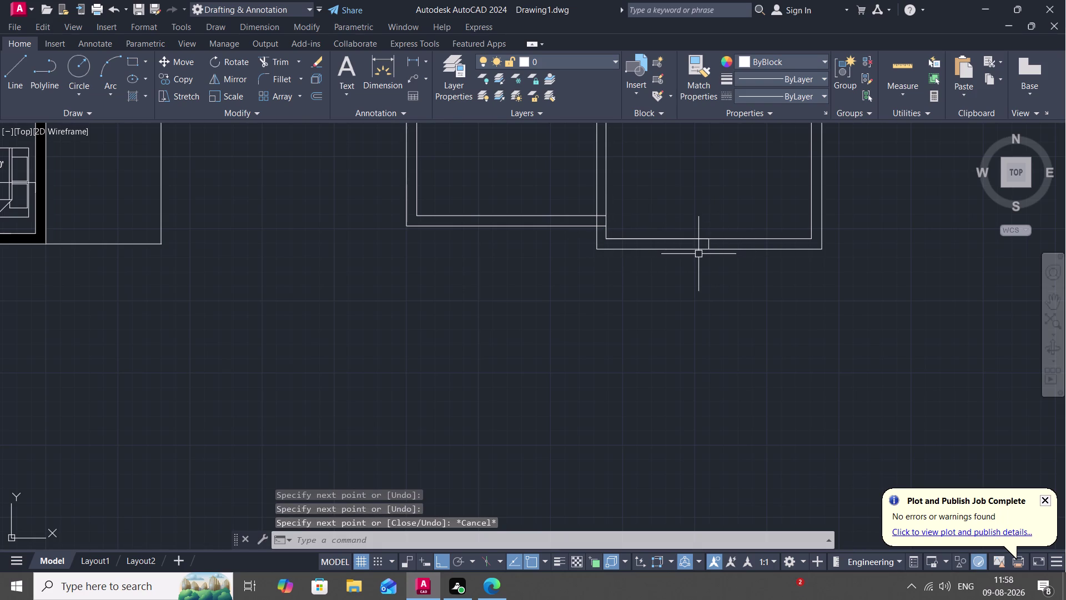
text(1')
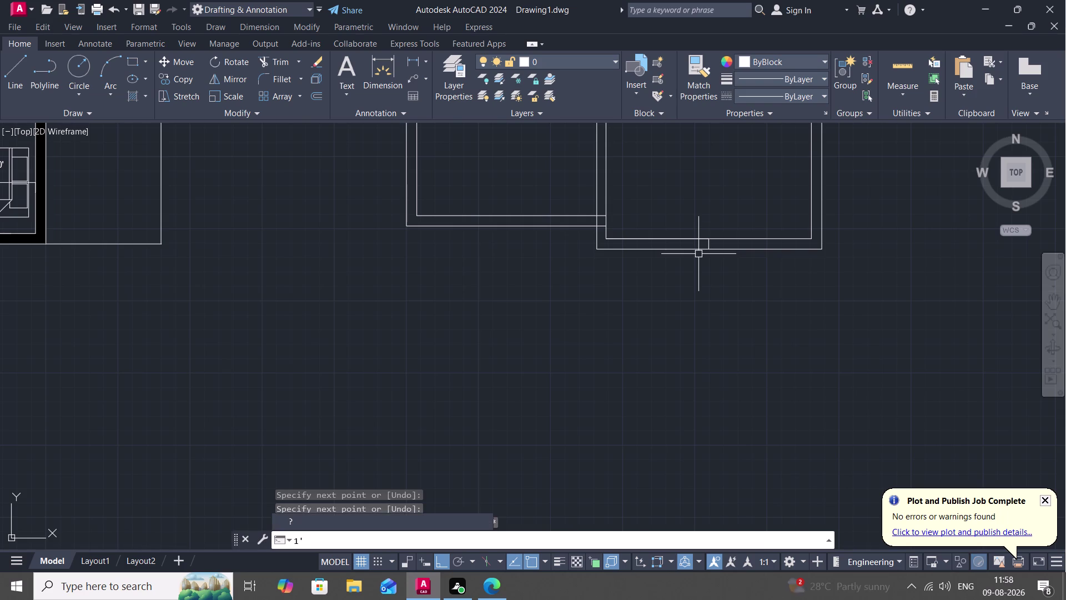
text(5")
key(Escape)
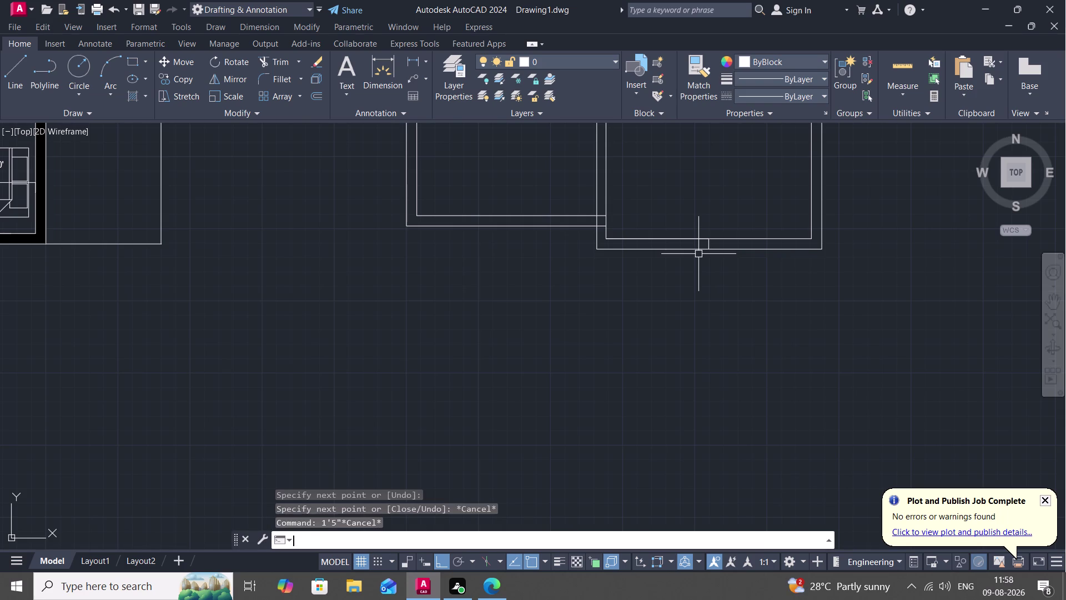
Offset the marker line 1'-5" to both sides.
text(O)
key(space)
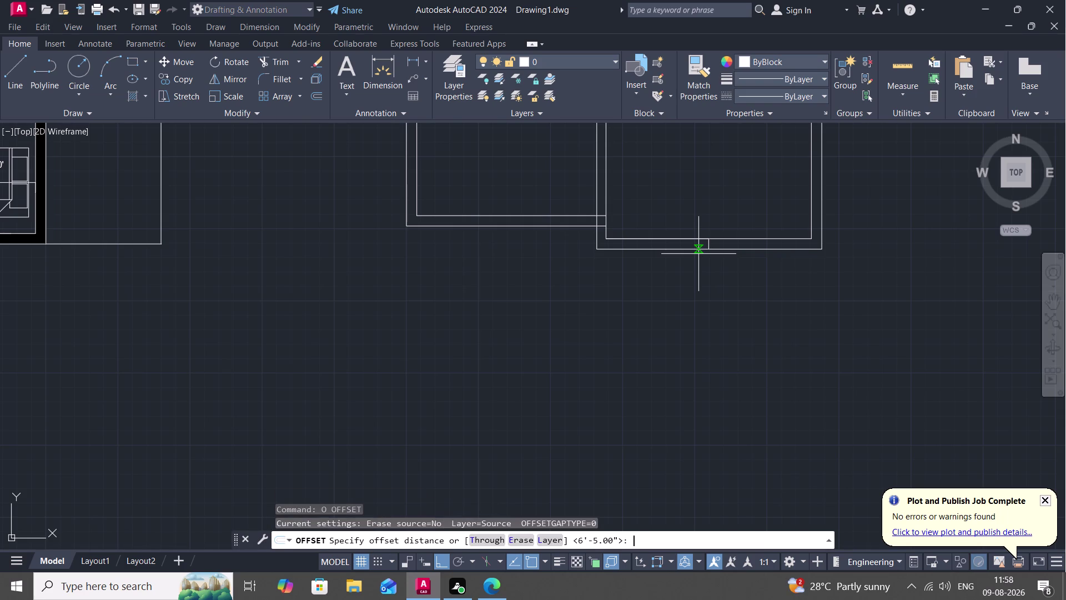
text(1')
text(5")
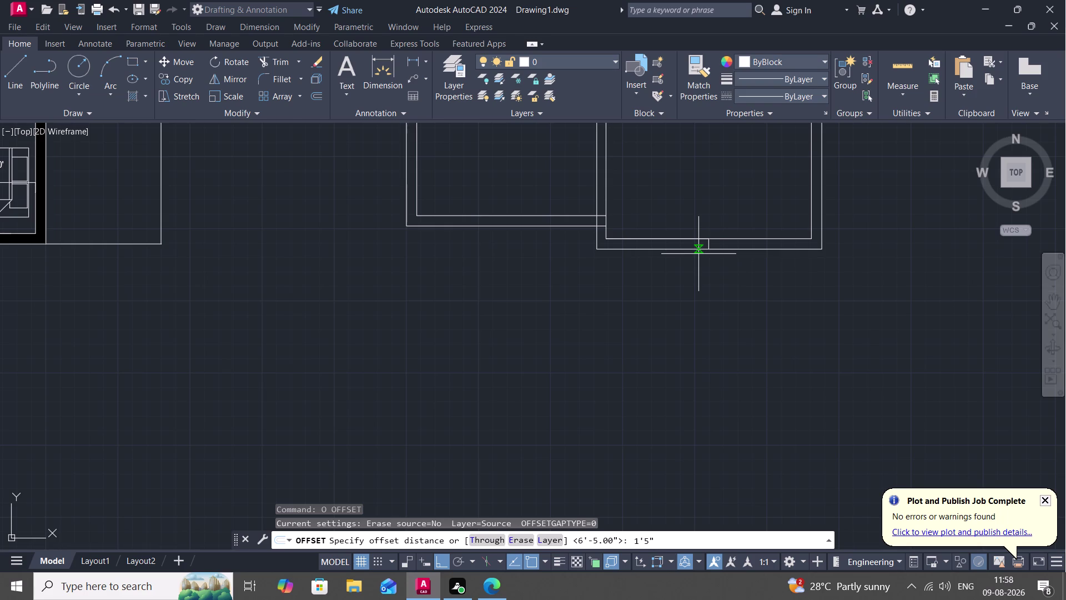
key(space)
drag(710, 245, 715, 244)
click(738, 245)
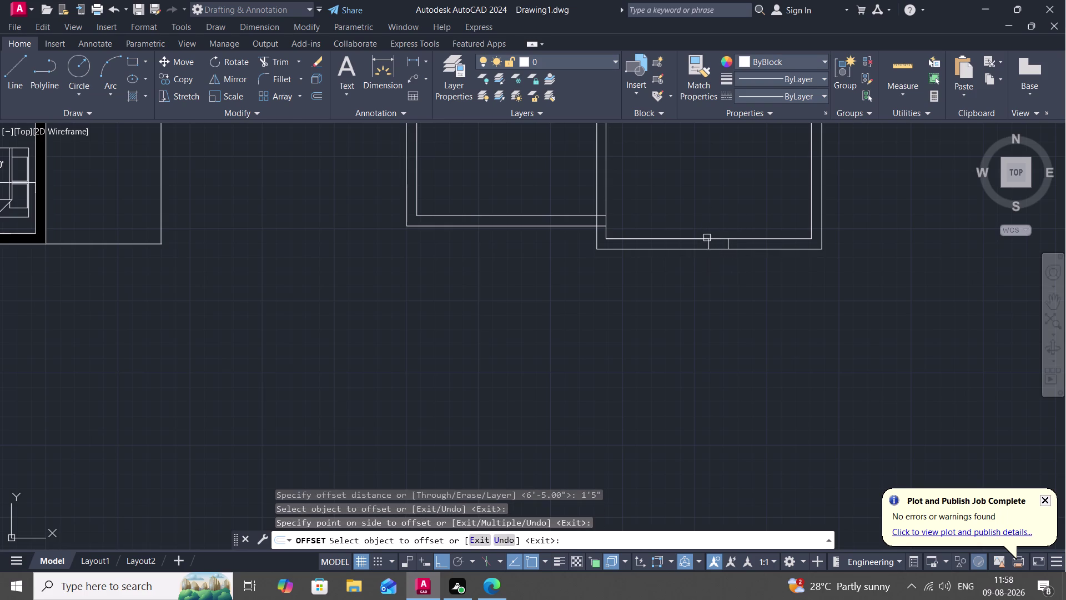
click(707, 244)
click(676, 247)
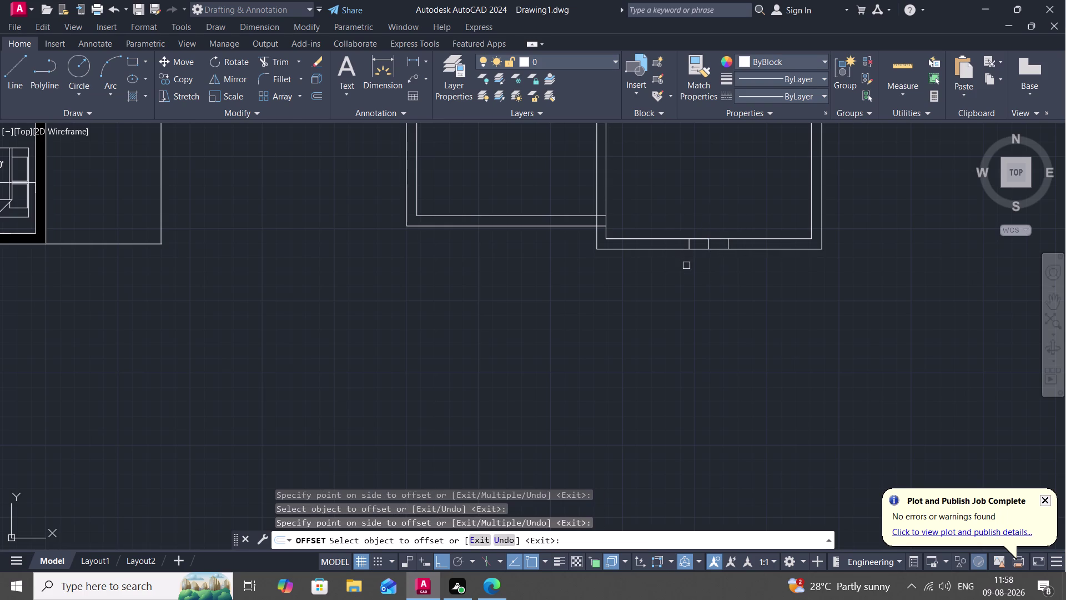
Offset the two outer marker lines a further 3' outward.
text(O)
key(space)
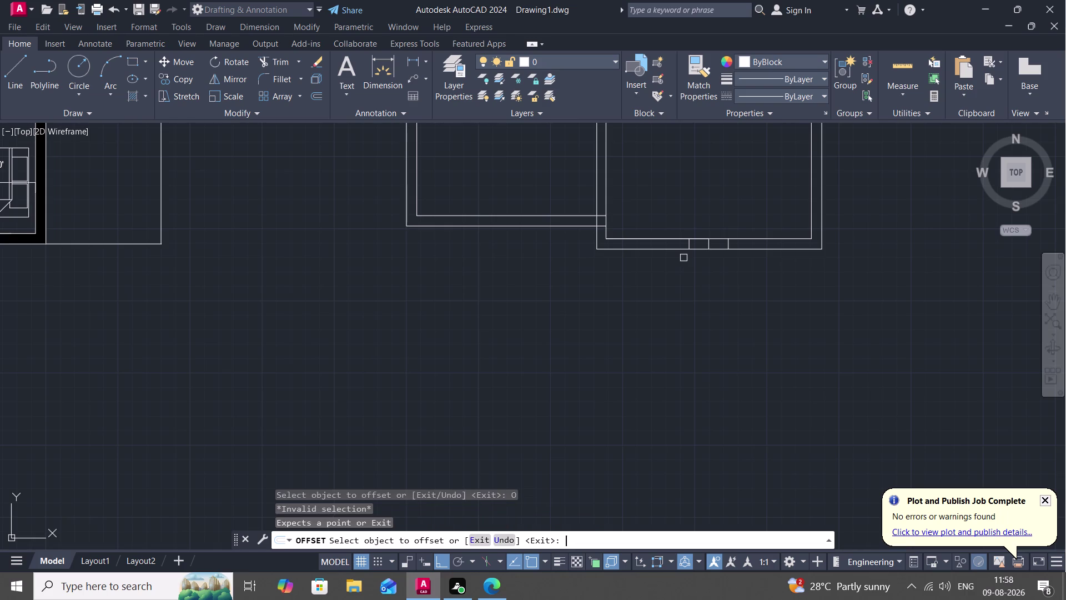
key(space)
key(space)
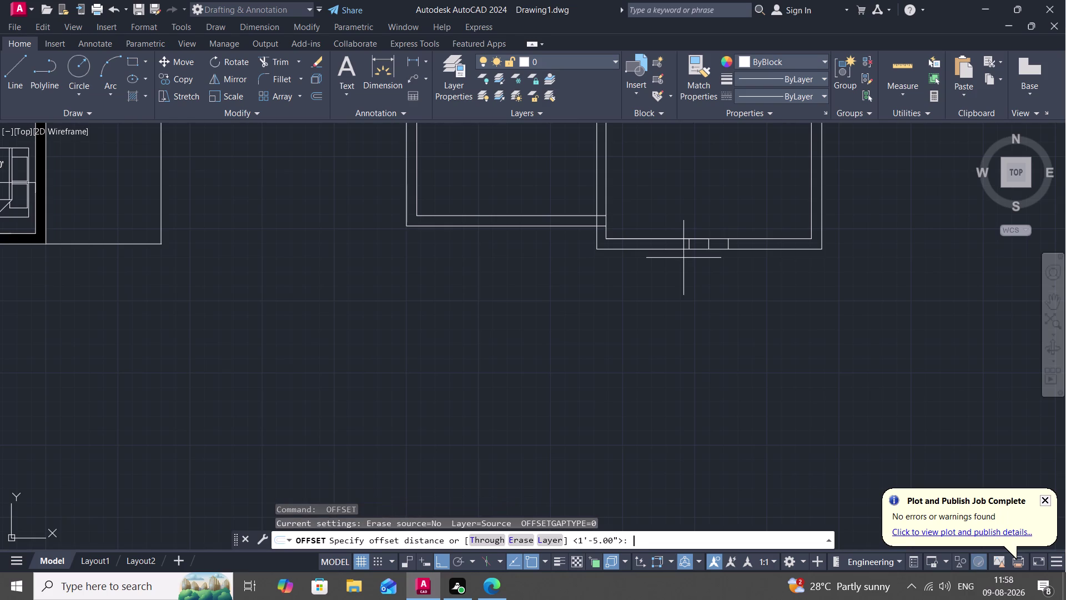
key(3)
key(apostrophe)
key(space)
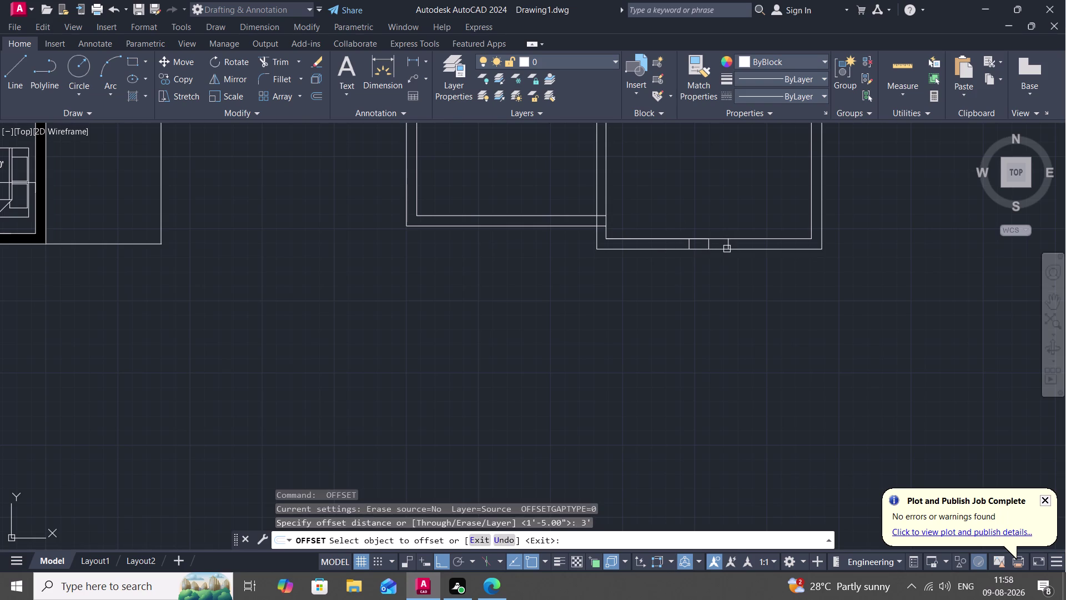
click(728, 249)
click(746, 249)
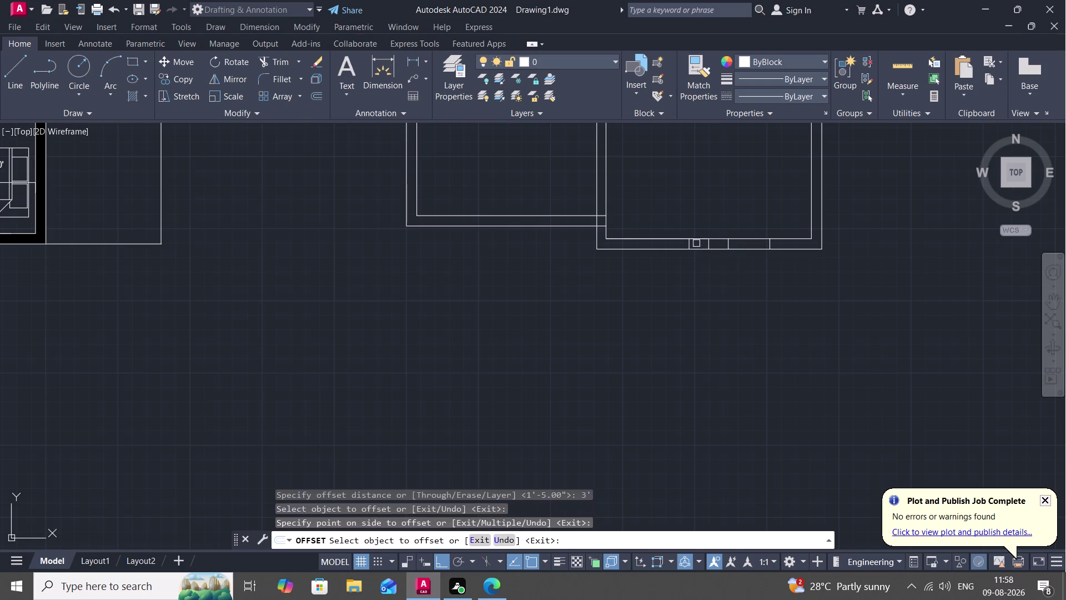
click(690, 245)
click(660, 253)
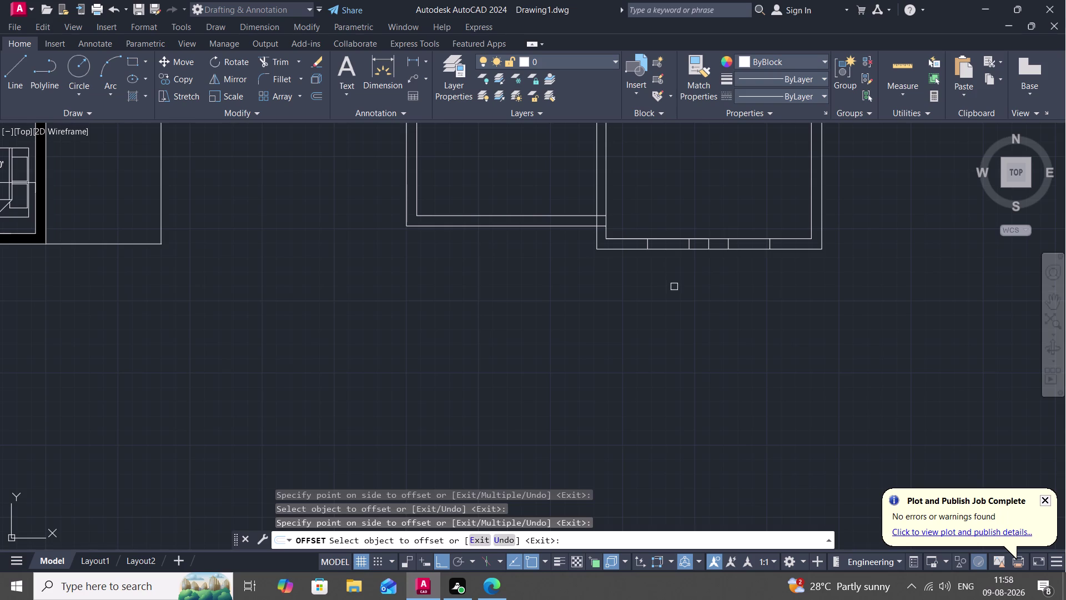
Exit the offset and launch TRIM for the bottom wall lines.
key(t)
key(r)
key(space)
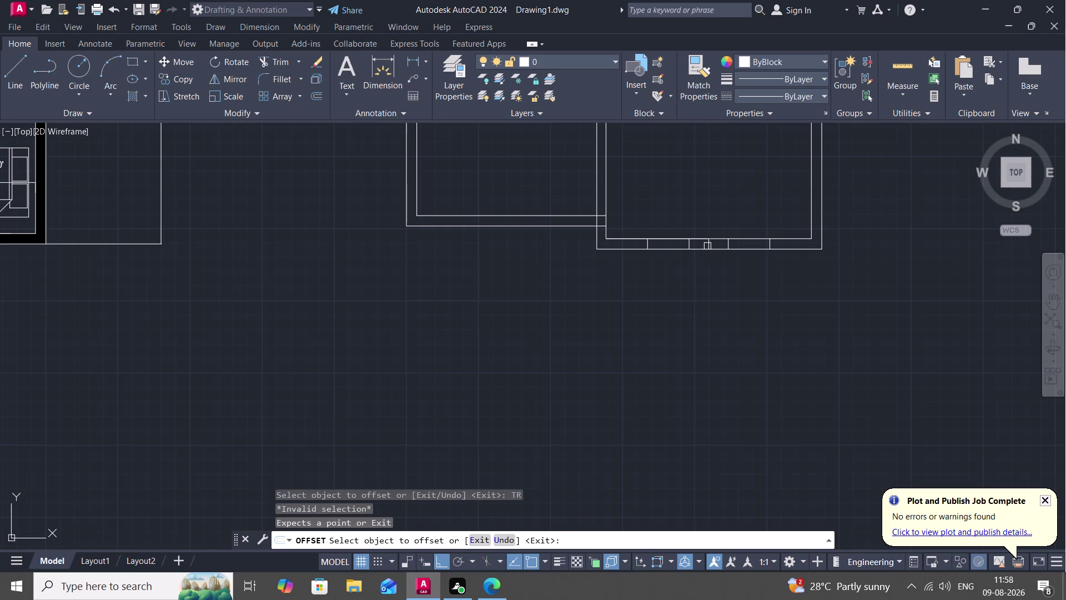
key(Escape)
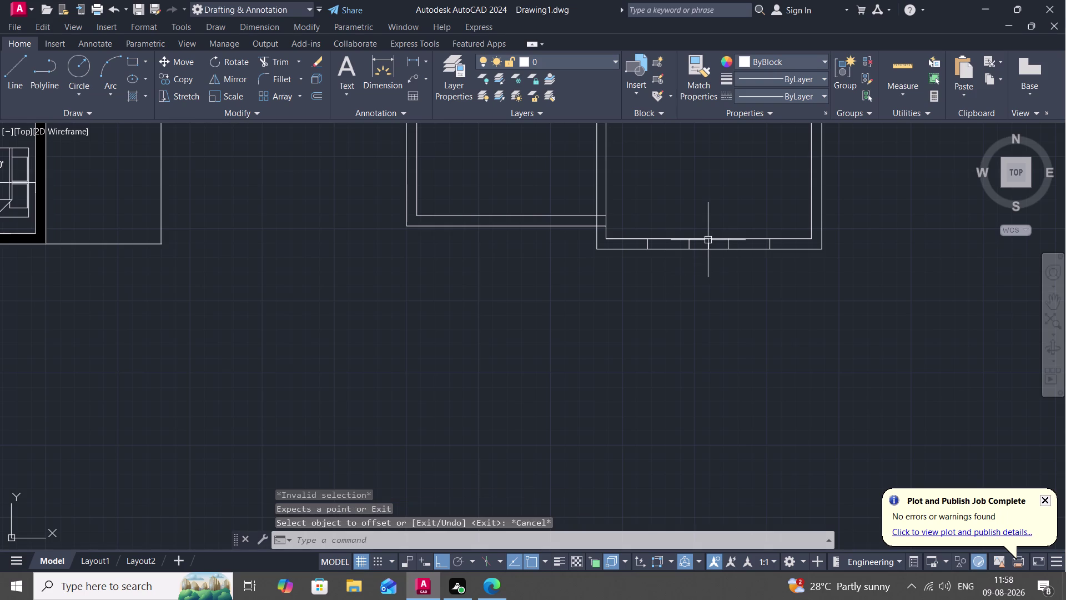
text(TR)
key(space)
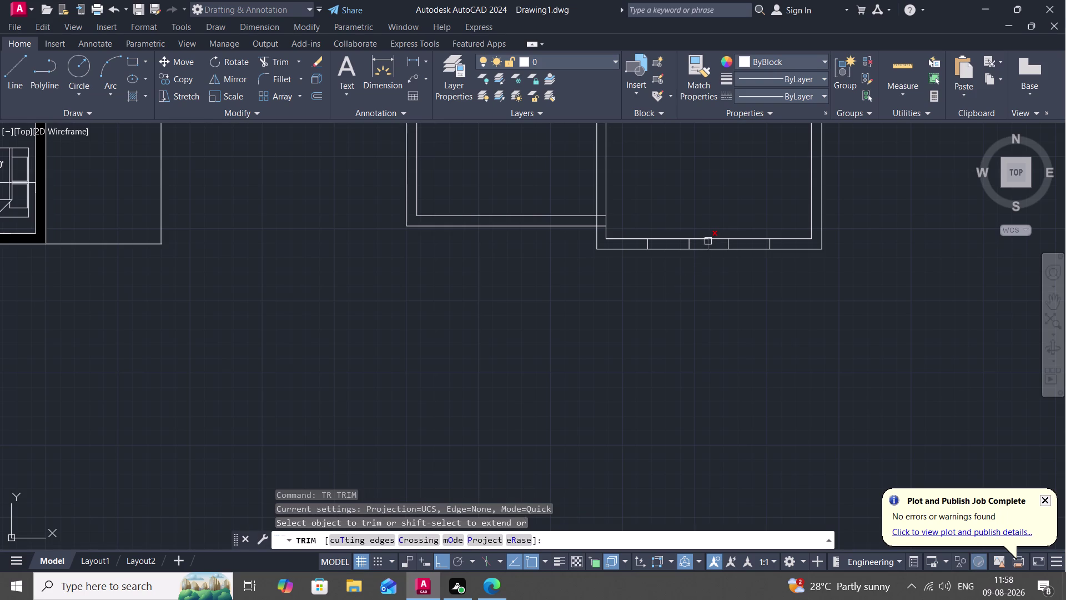
Trim both wall lines and the middle marker line out of the bottom-wall opening.
click(709, 244)
click(706, 238)
click(710, 240)
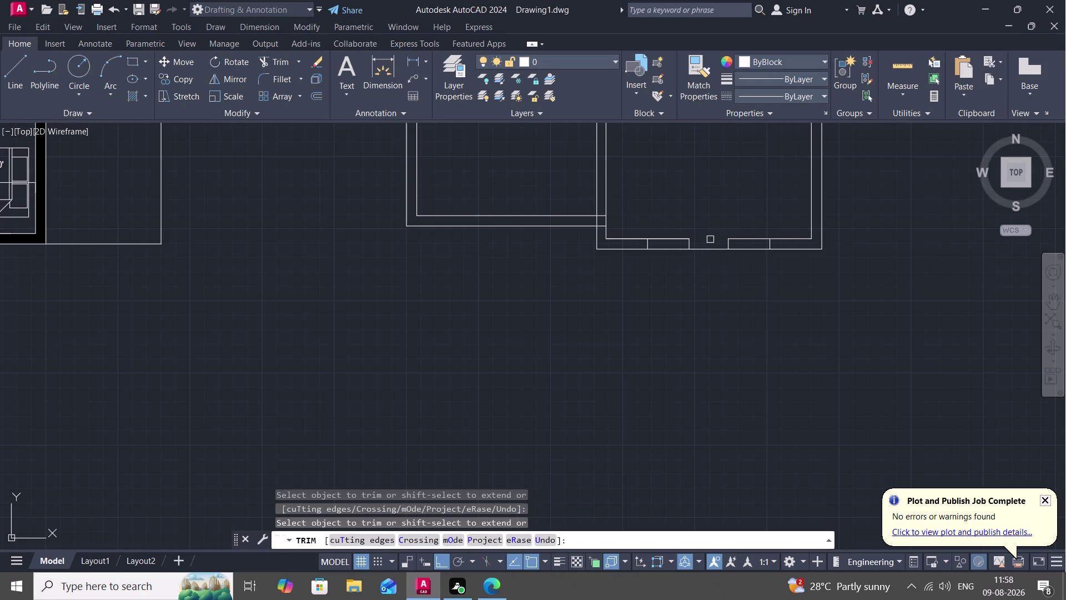
scroll(down, 3)
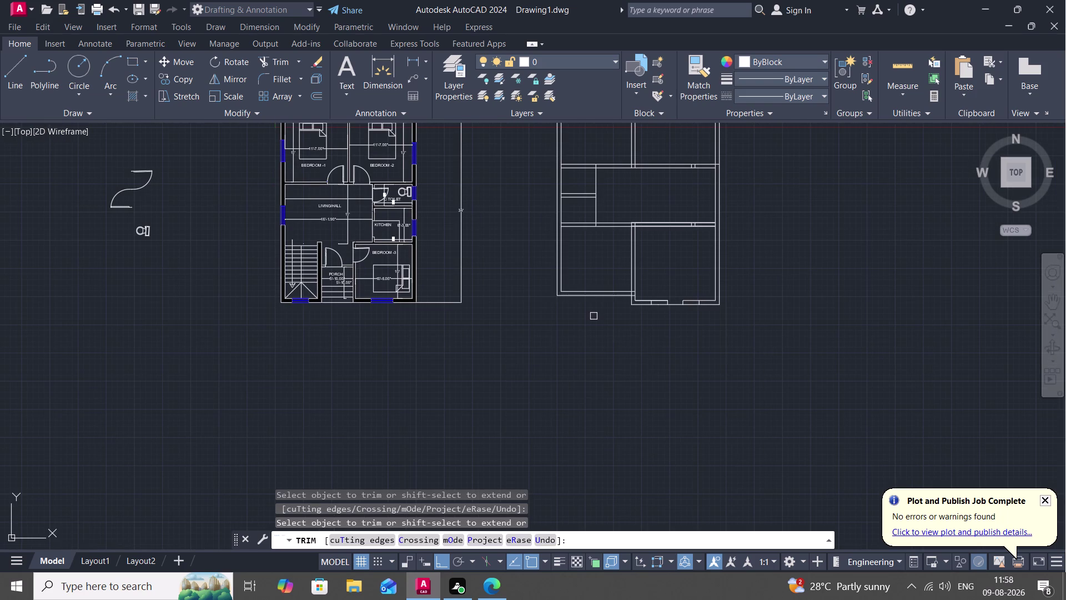
middle_drag(607, 308, 647, 310)
scroll(down, 3)
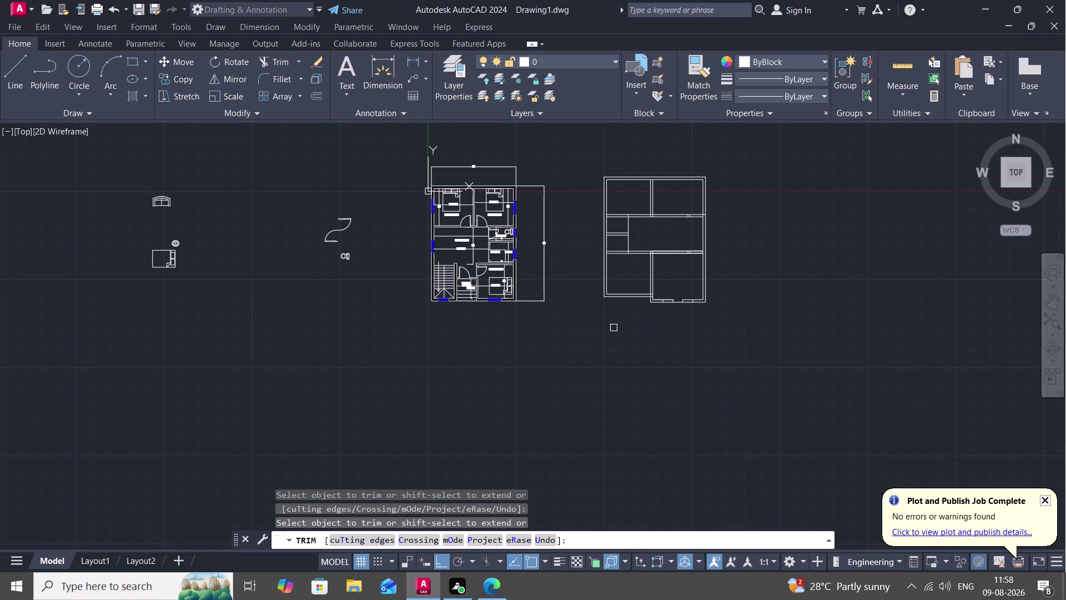
key(Escape)
scroll(up, 3)
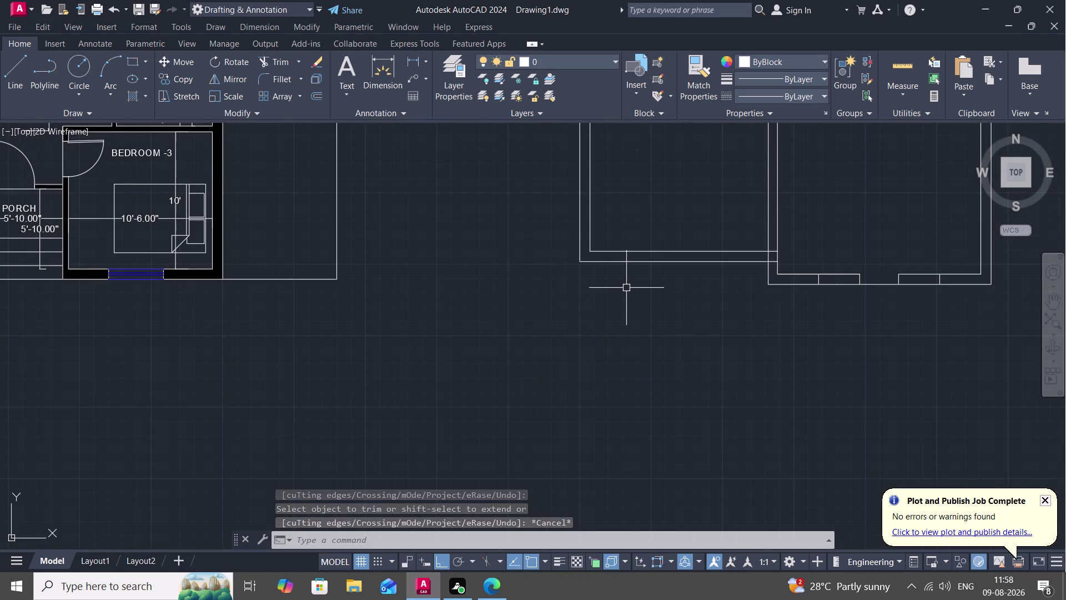
key(l)
key(space)
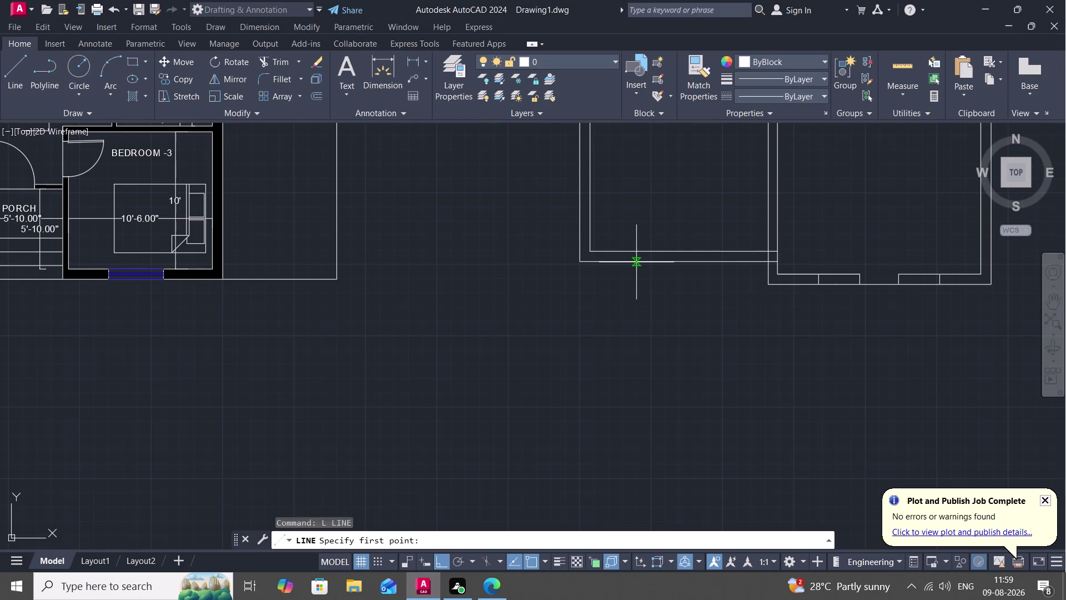
Draw a short marker line on the left room's bottom wall and offset it 4' right.
click(636, 262)
click(638, 247)
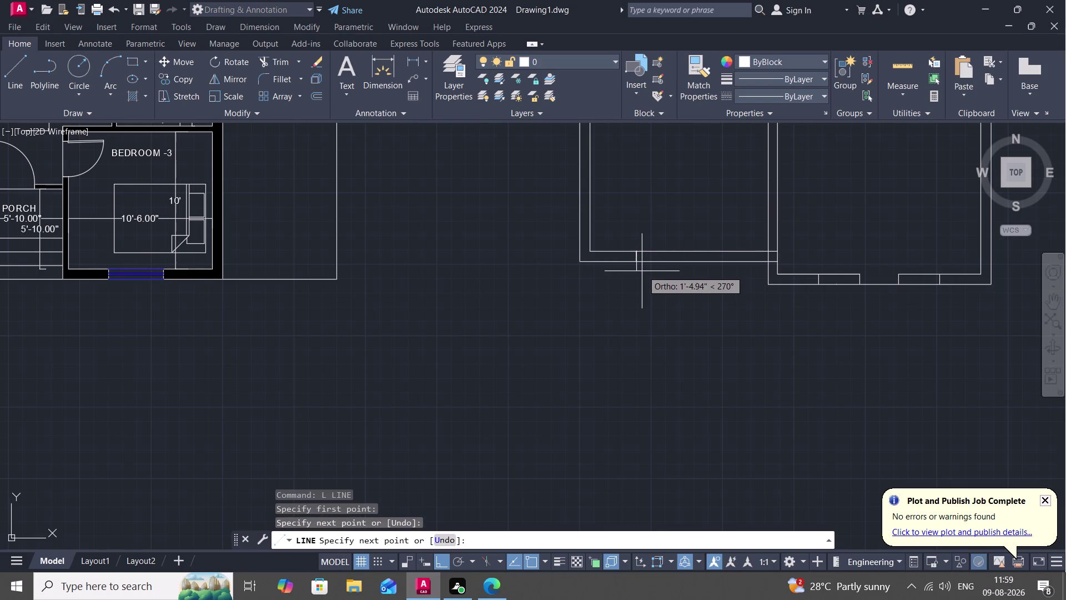
key(Escape)
key(o)
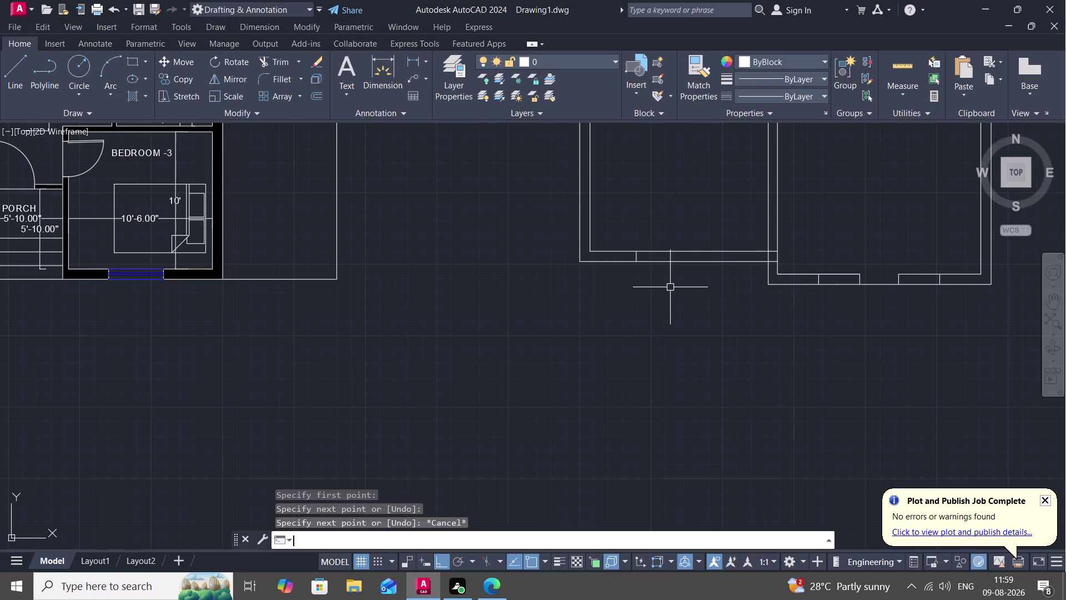
key(space)
text(4)
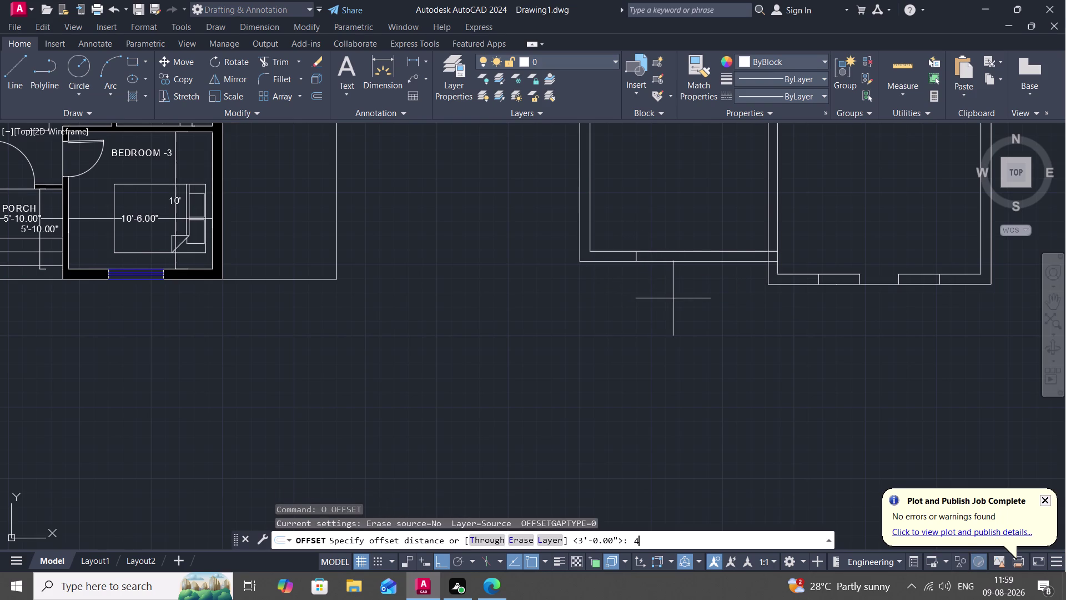
text(')
key(space)
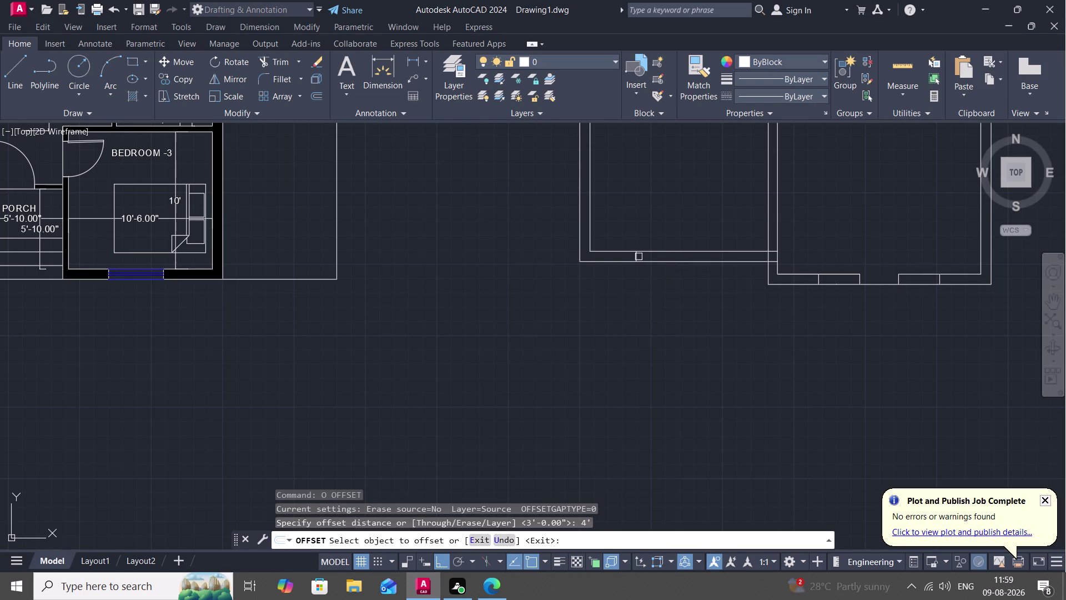
click(634, 256)
click(682, 256)
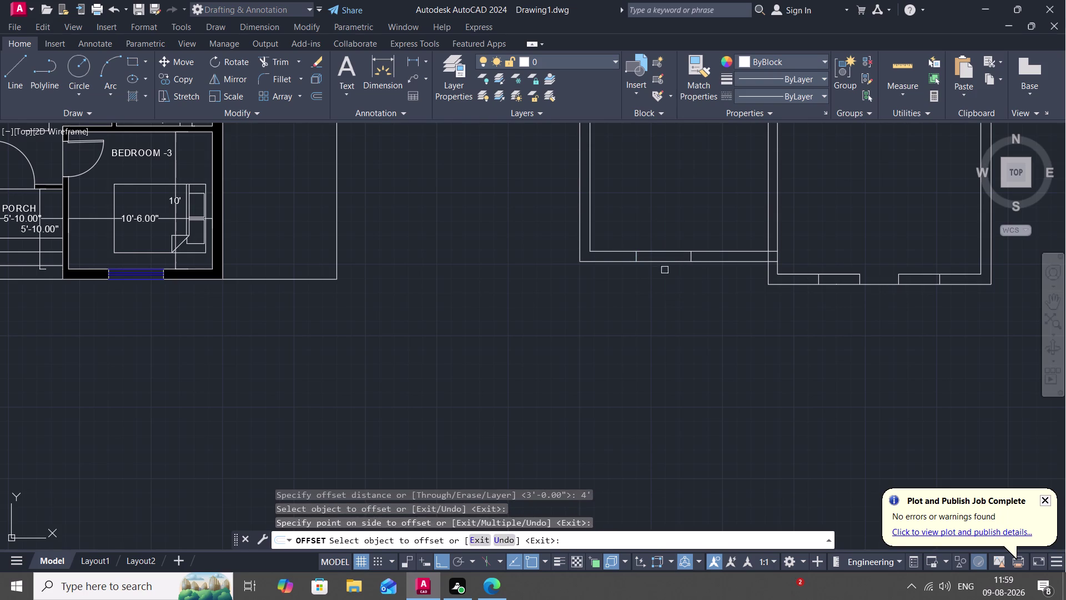
key(Escape)
Pan to the left room's side wall and pick a two-point offset distance, then cancel.
middle_drag(620, 204, 628, 273)
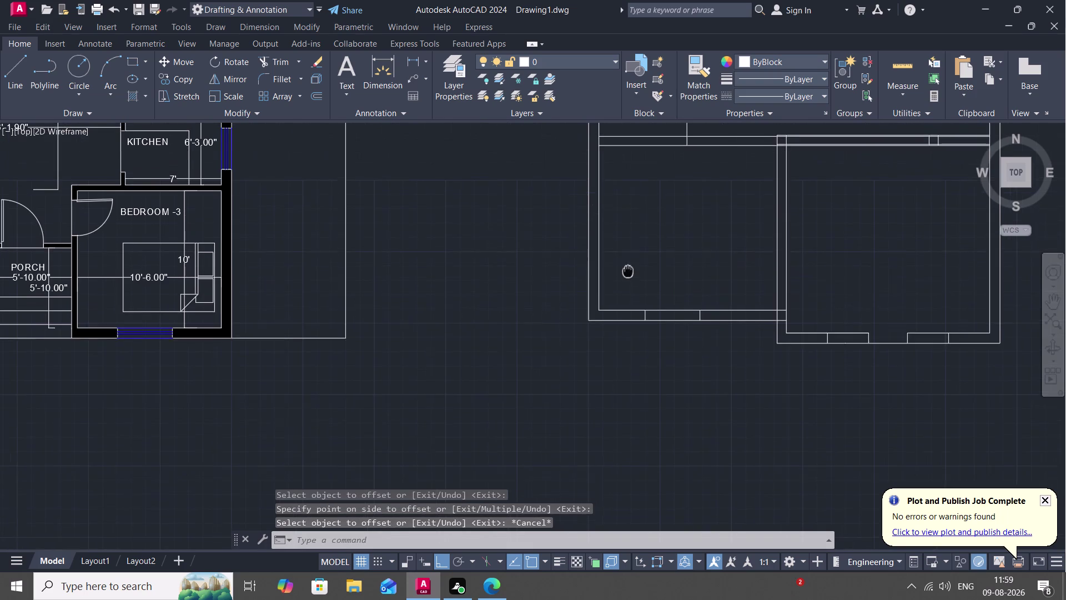
middle_drag(627, 273, 619, 280)
key(space)
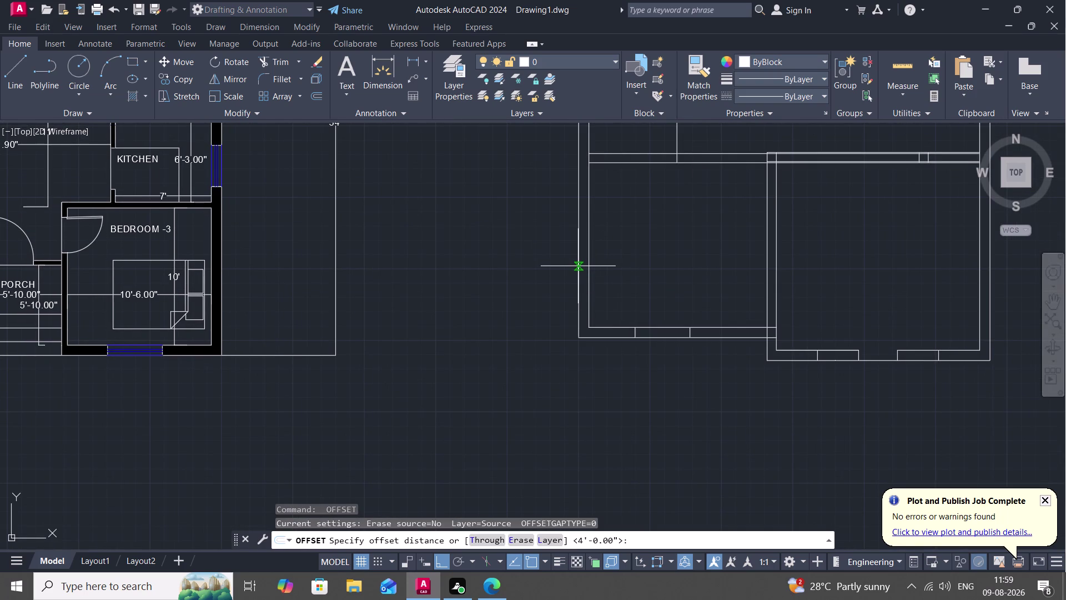
click(577, 266)
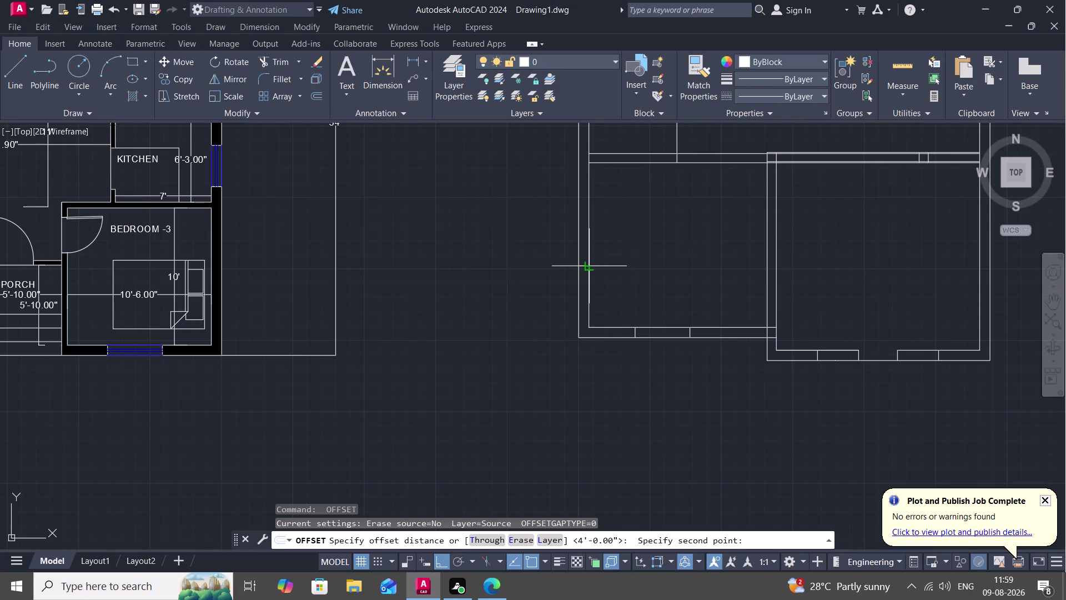
click(587, 264)
key(space)
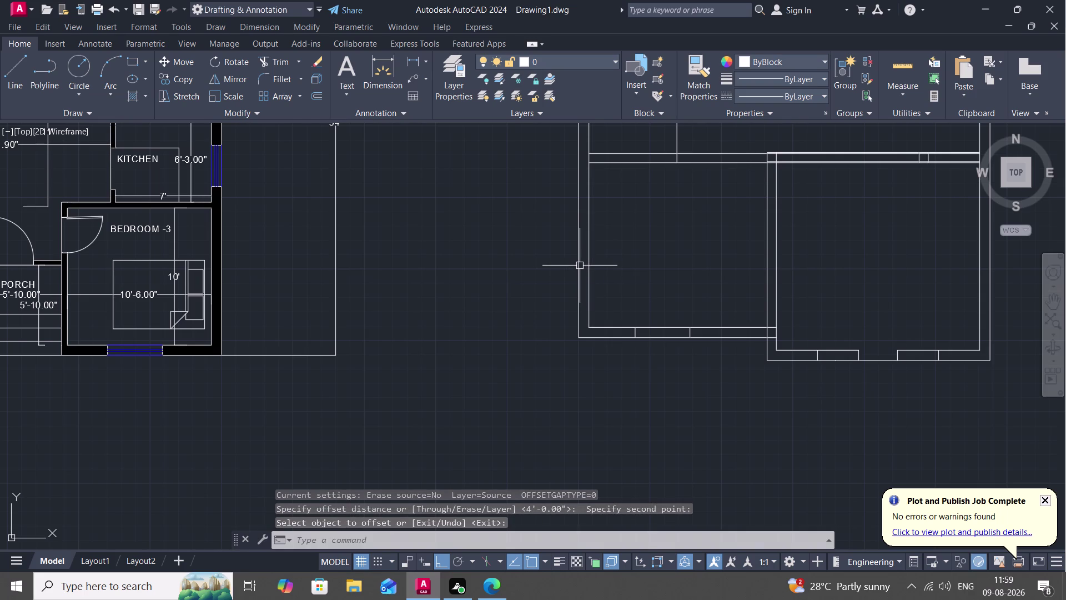
key(l)
key(space)
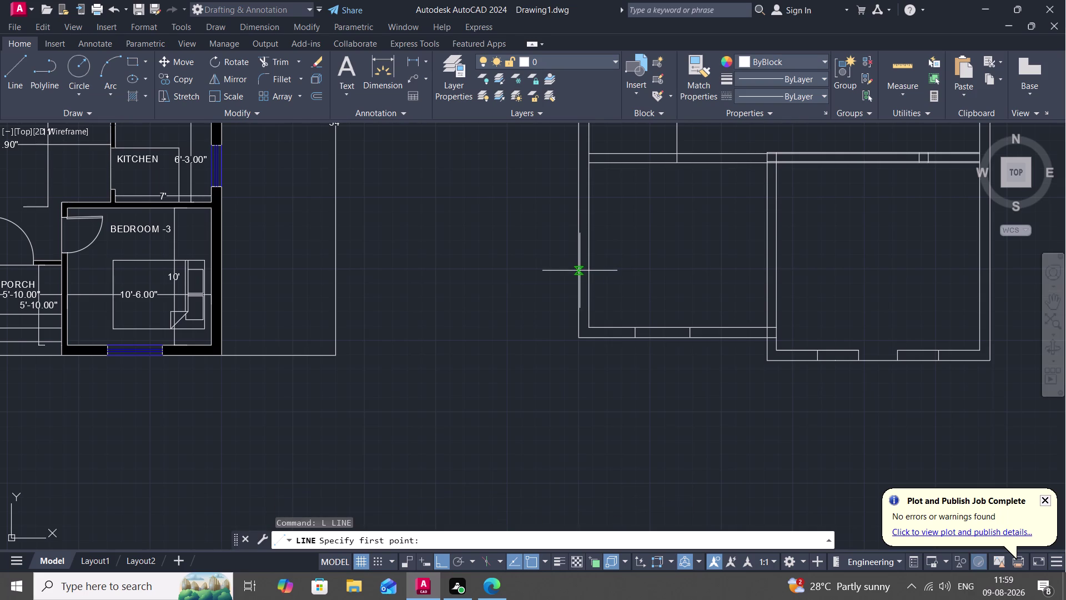
Draw a short marker line across the second floor plan's left wall.
click(579, 272)
click(589, 273)
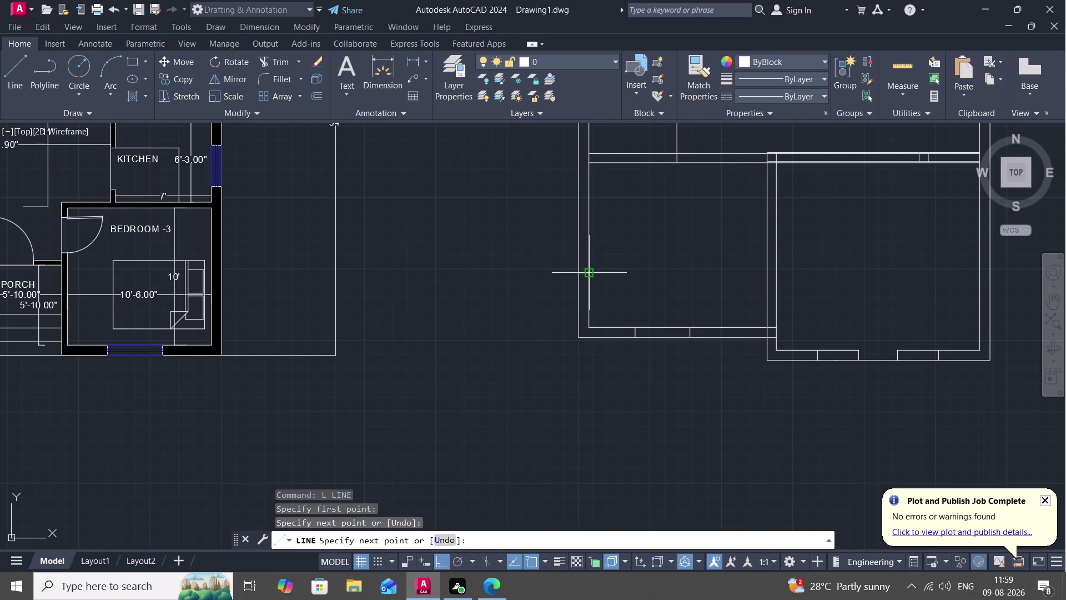
key(space)
key(space)
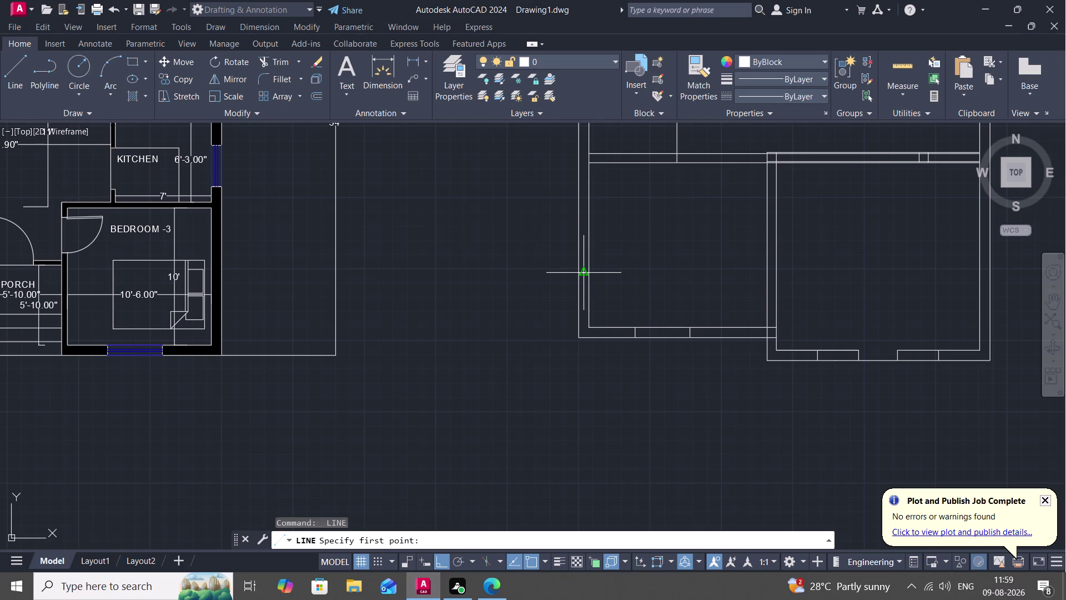
key(Escape)
Offset the marker line 4' along the left wall.
text(O)
key(space)
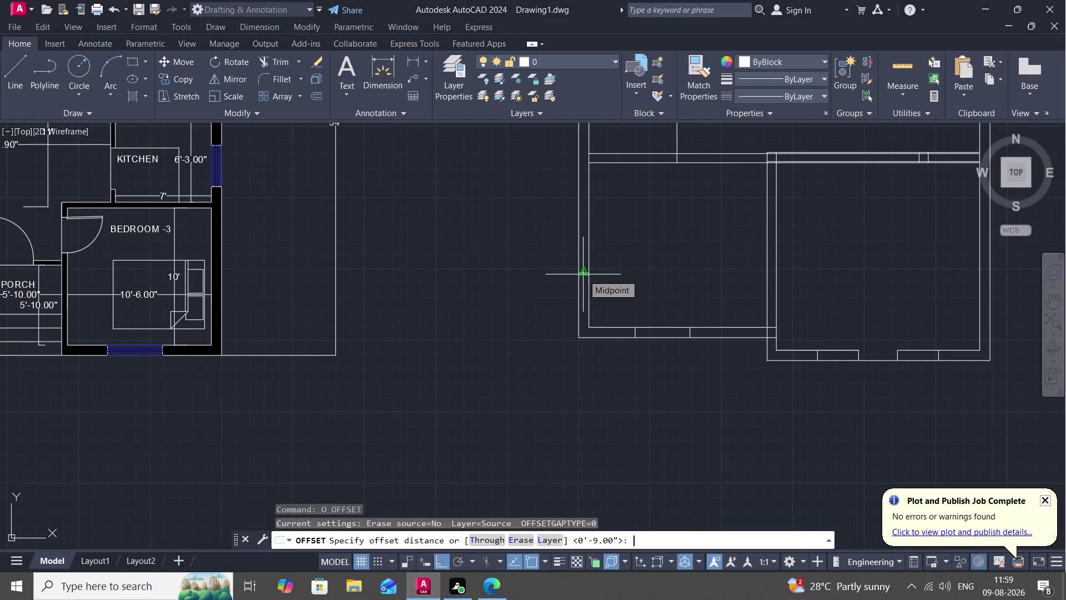
text(4')
key(space)
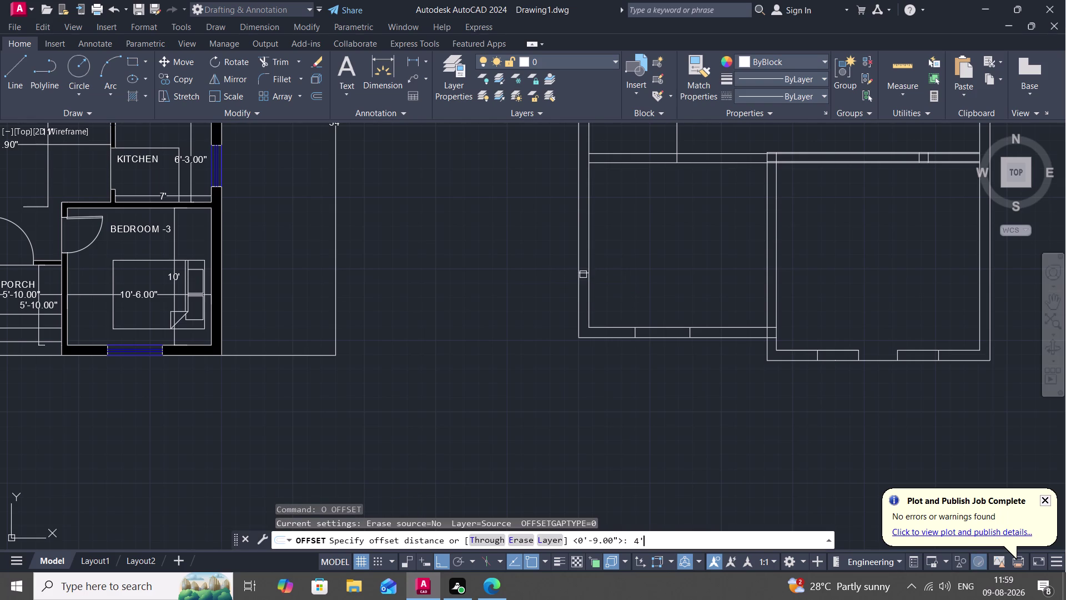
click(586, 272)
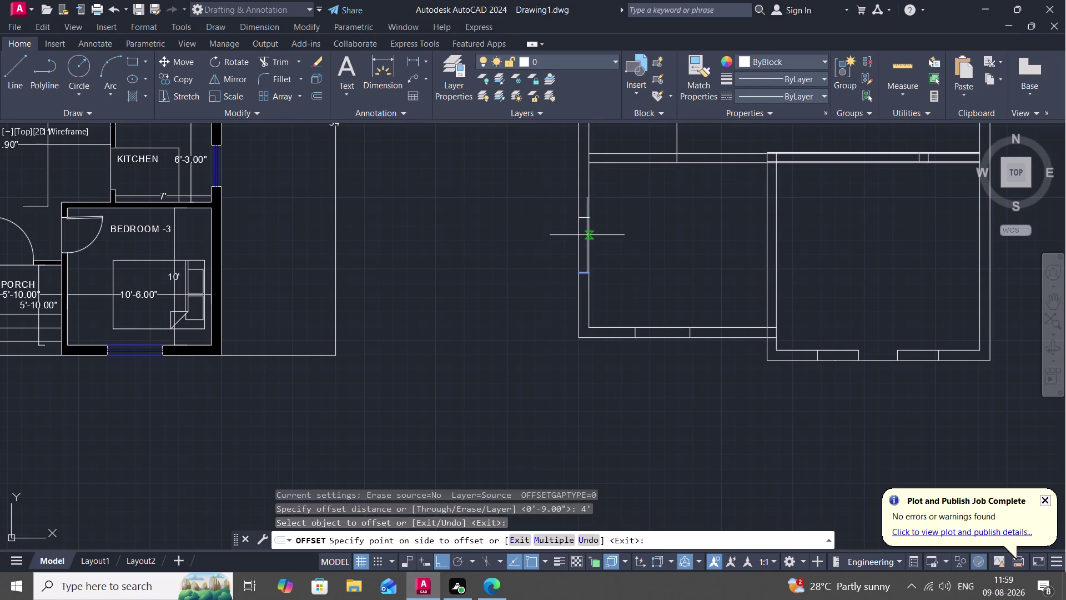
click(587, 235)
middle_drag(605, 221, 590, 363)
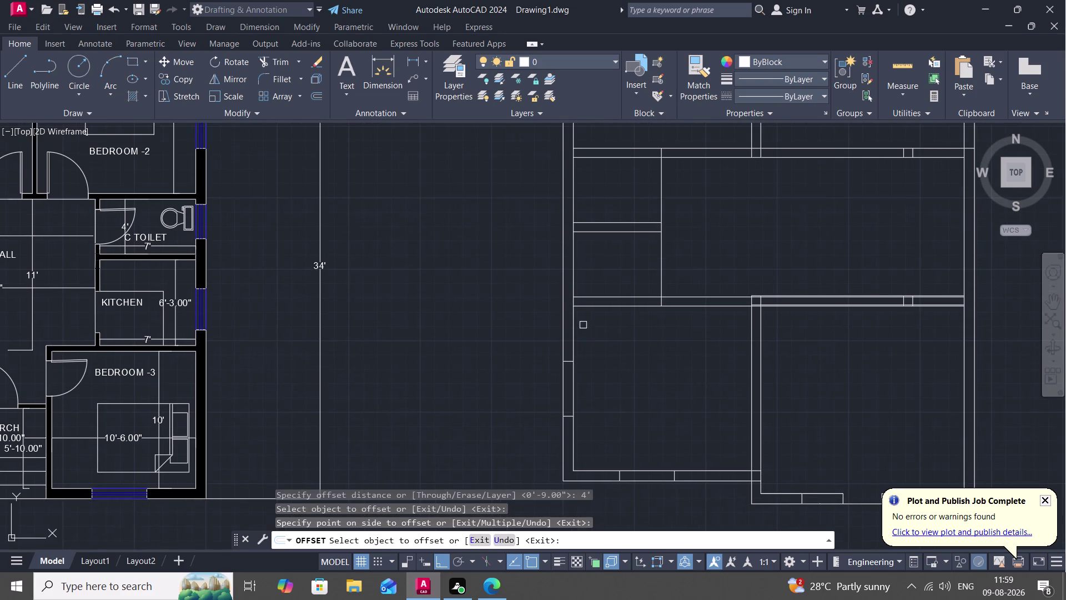
key(Escape)
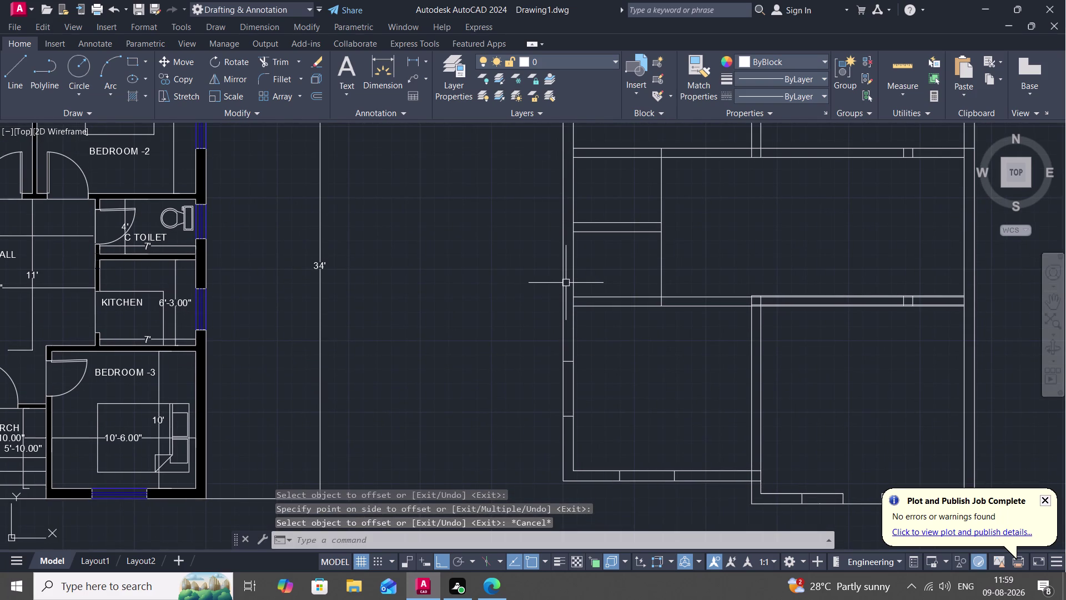
Draw another short cross line on the left wall with LINE.
text(L)
key(space)
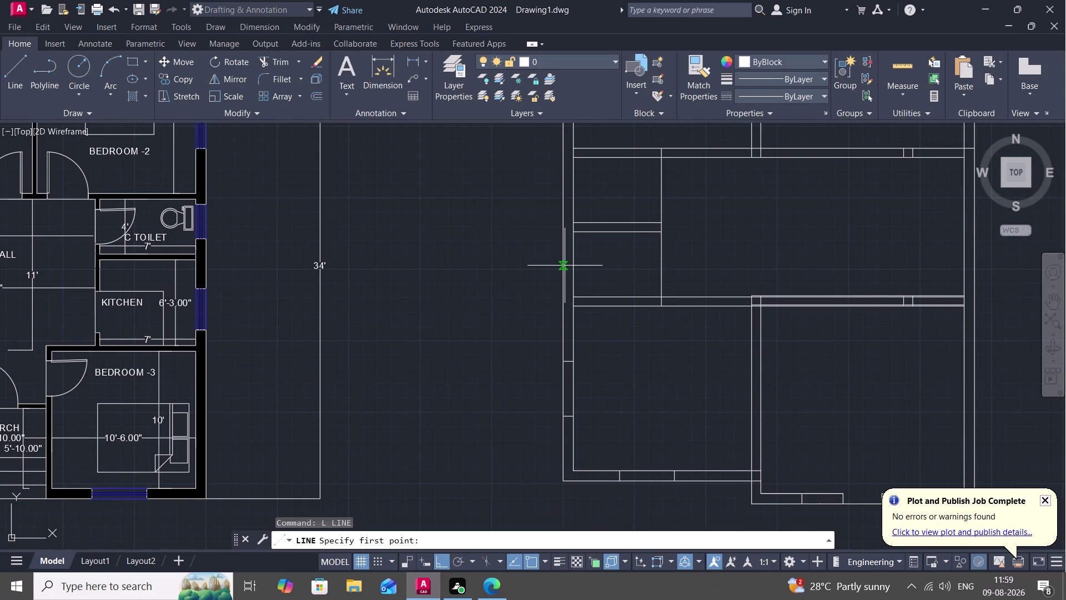
click(562, 272)
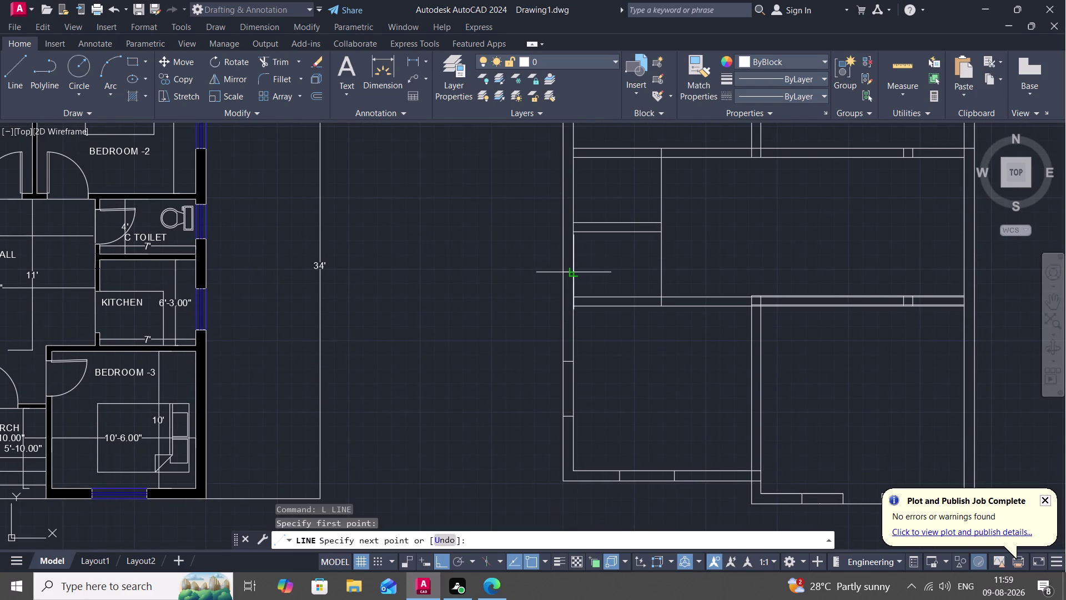
click(575, 271)
key(space)
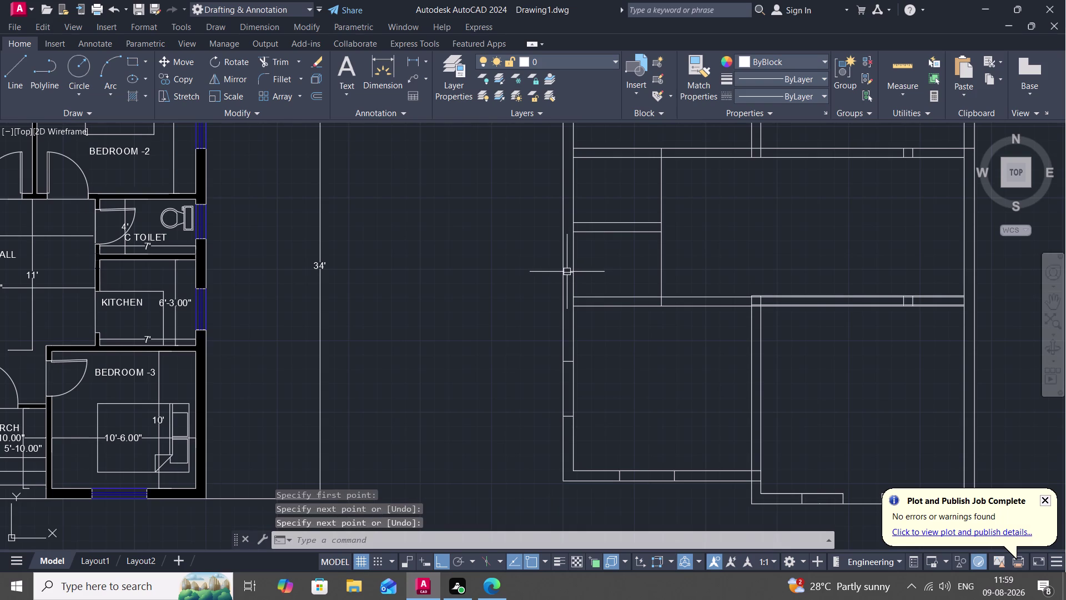
Offset the new wall line 2' along the wall.
text(O)
key(space)
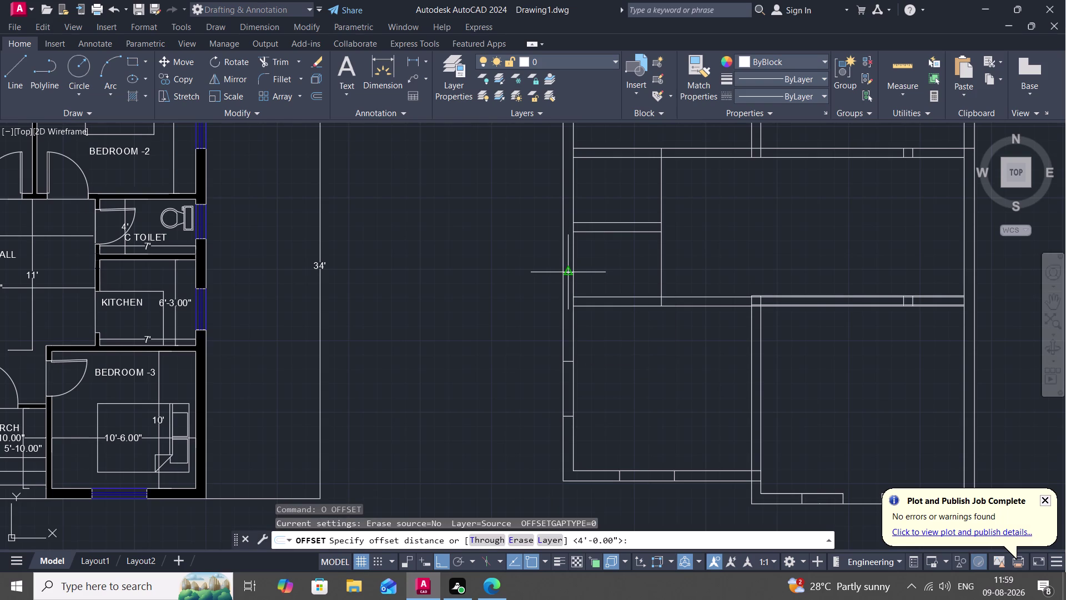
key(Escape)
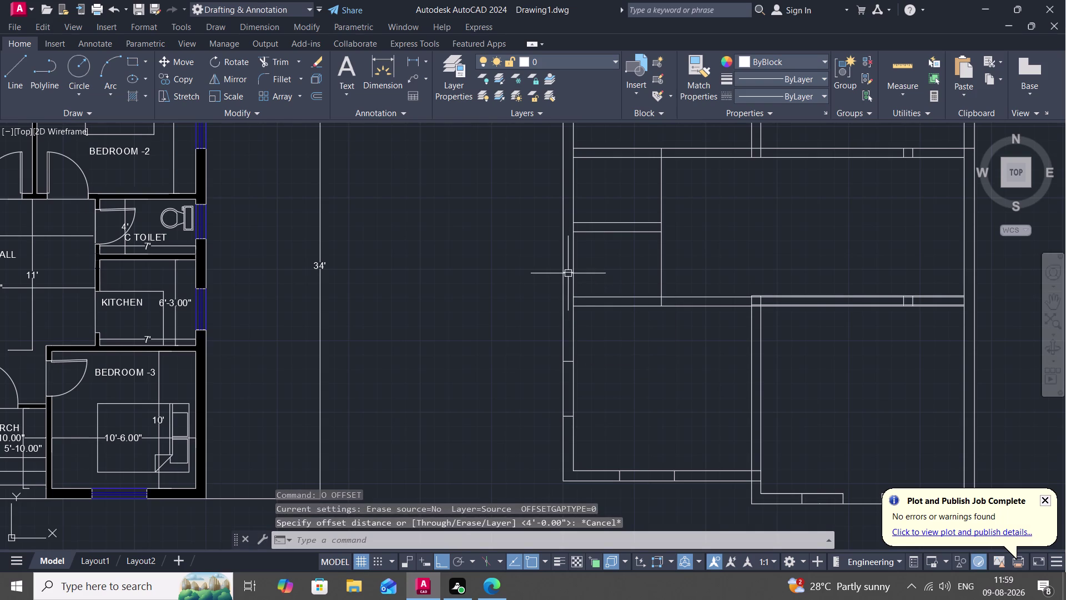
text(O)
key(space)
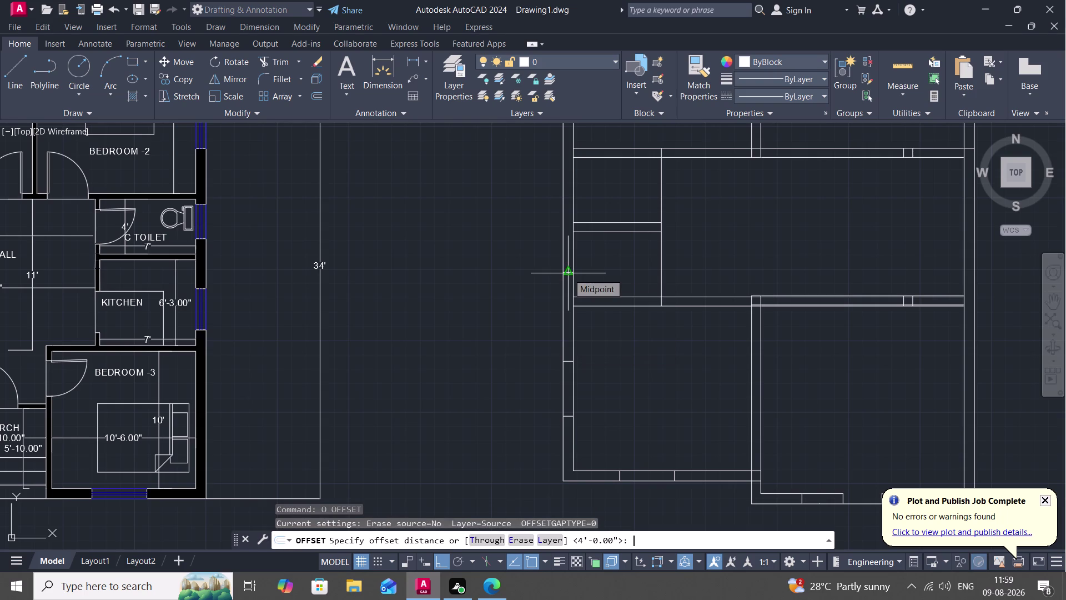
key(2)
text(')
key(space)
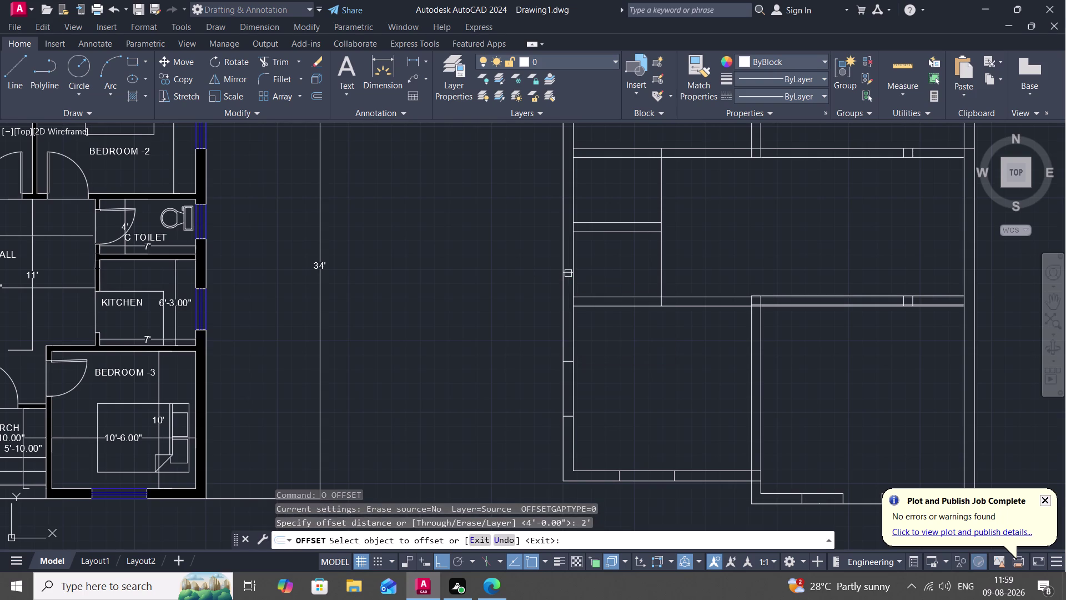
click(569, 268)
click(569, 272)
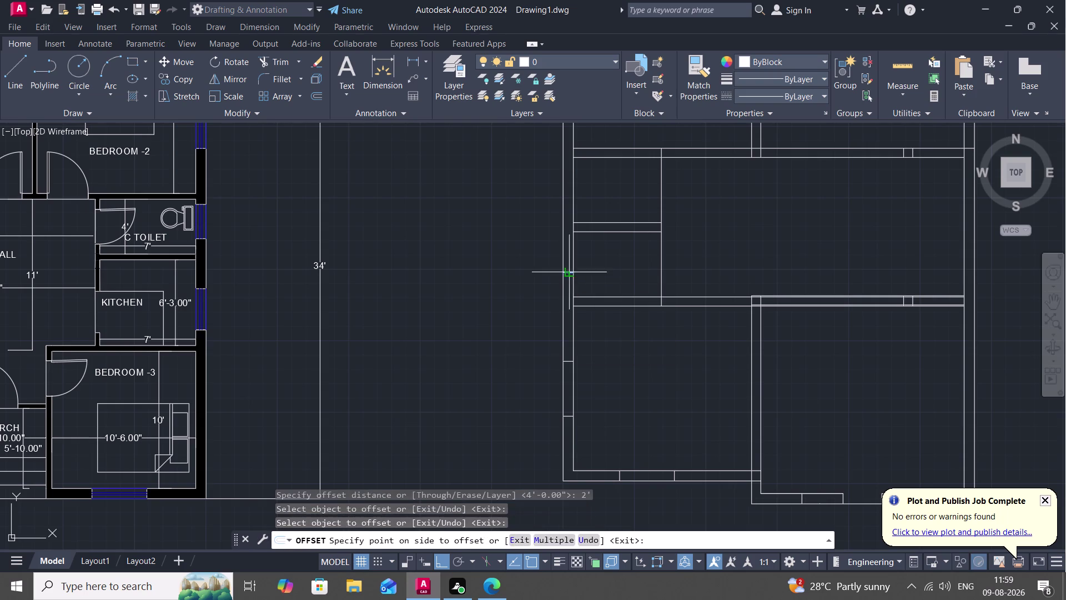
click(571, 257)
middle_drag(567, 217, 570, 283)
key(space)
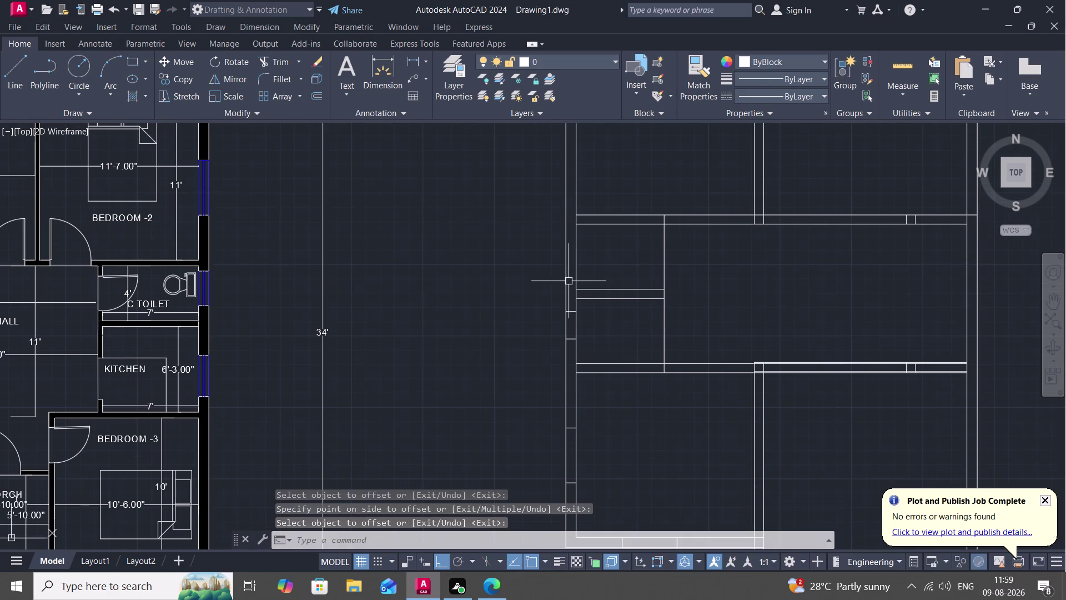
Try setting an offset distance by picking two wall points, then cancel.
key(space)
double_click(567, 269)
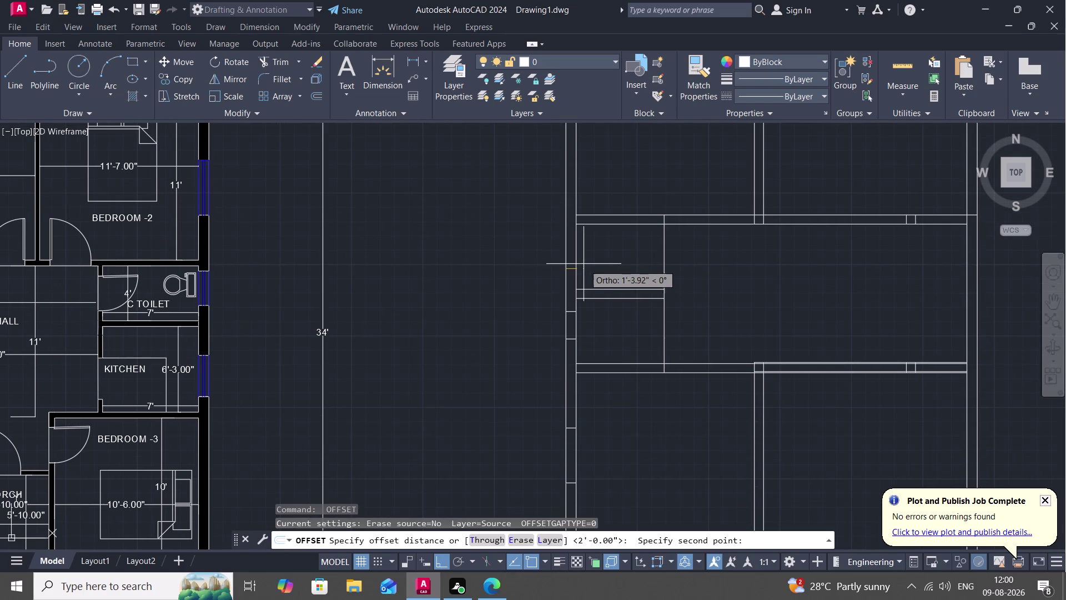
click(577, 266)
key(space)
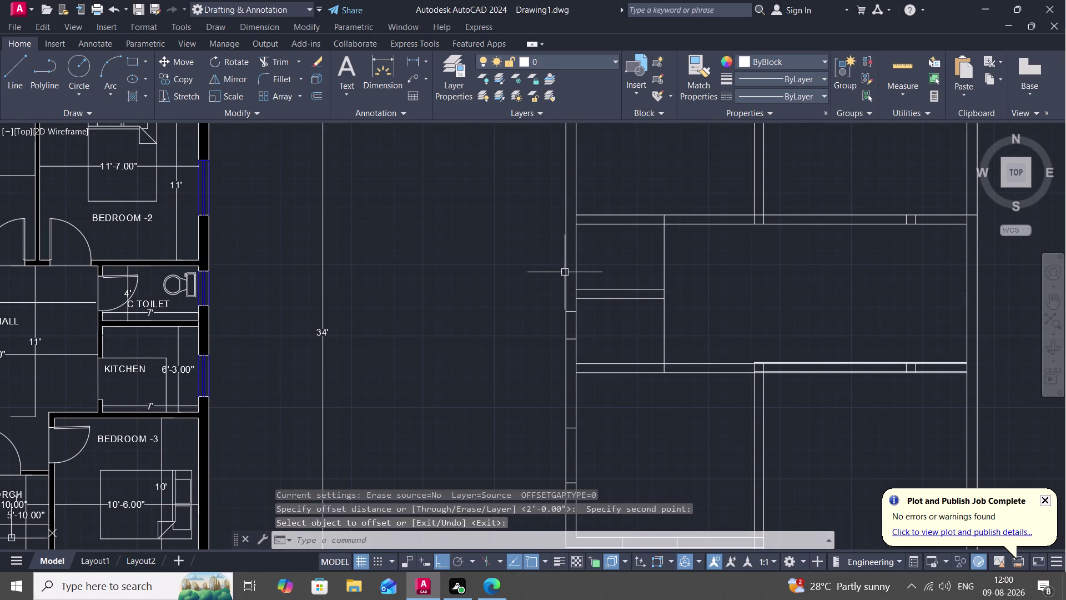
key(space)
click(564, 272)
click(574, 273)
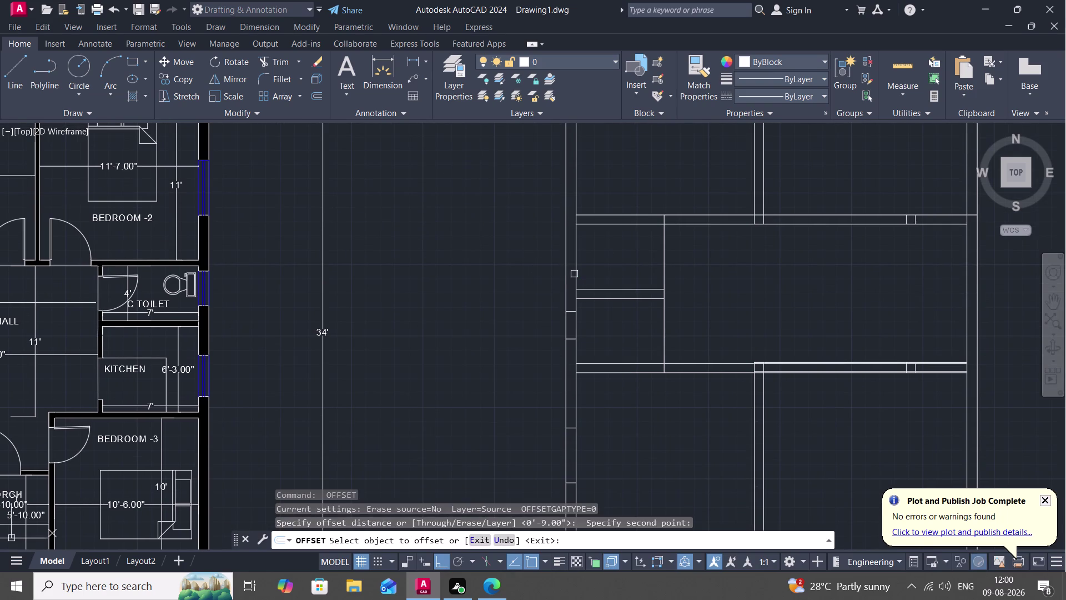
key(l)
key(Escape)
Draw a third cross line on the wall; a 9-inch offset is abandoned.
key(l)
key(space)
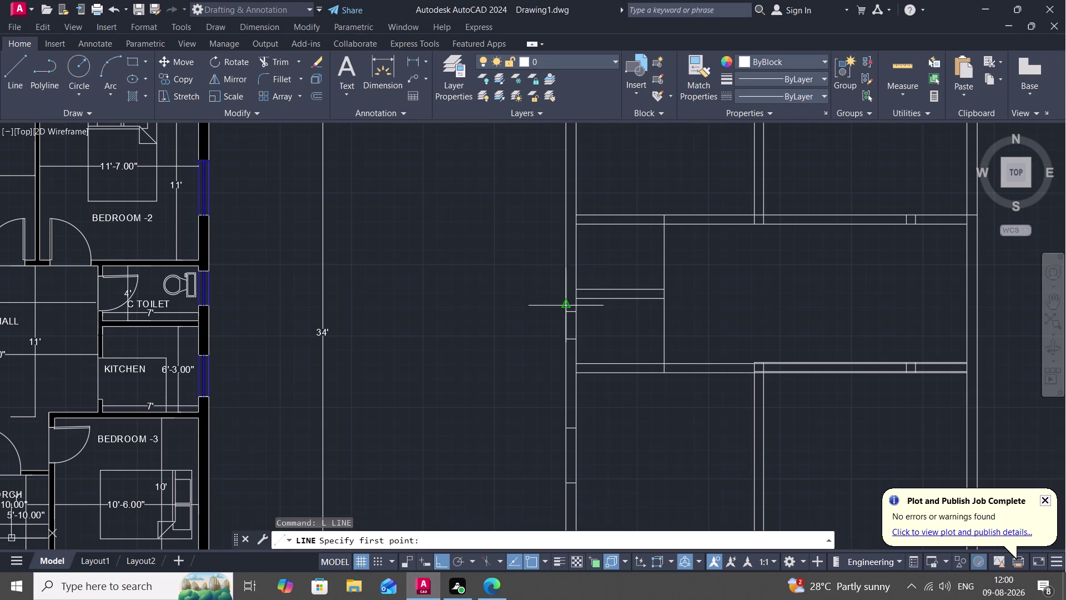
click(566, 273)
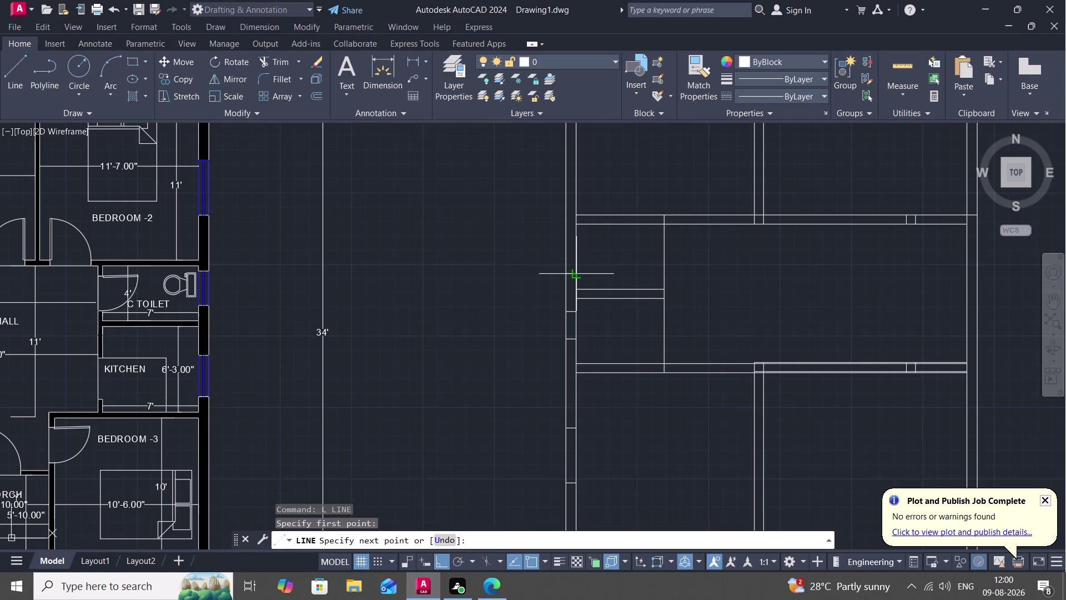
click(580, 276)
key(space)
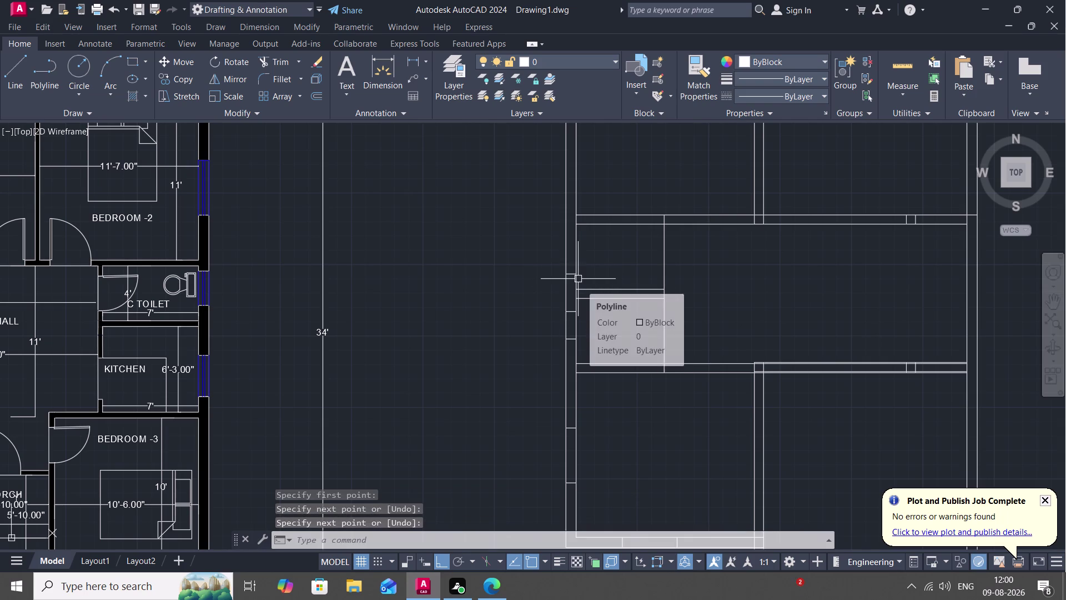
key(o)
key(space)
key(space)
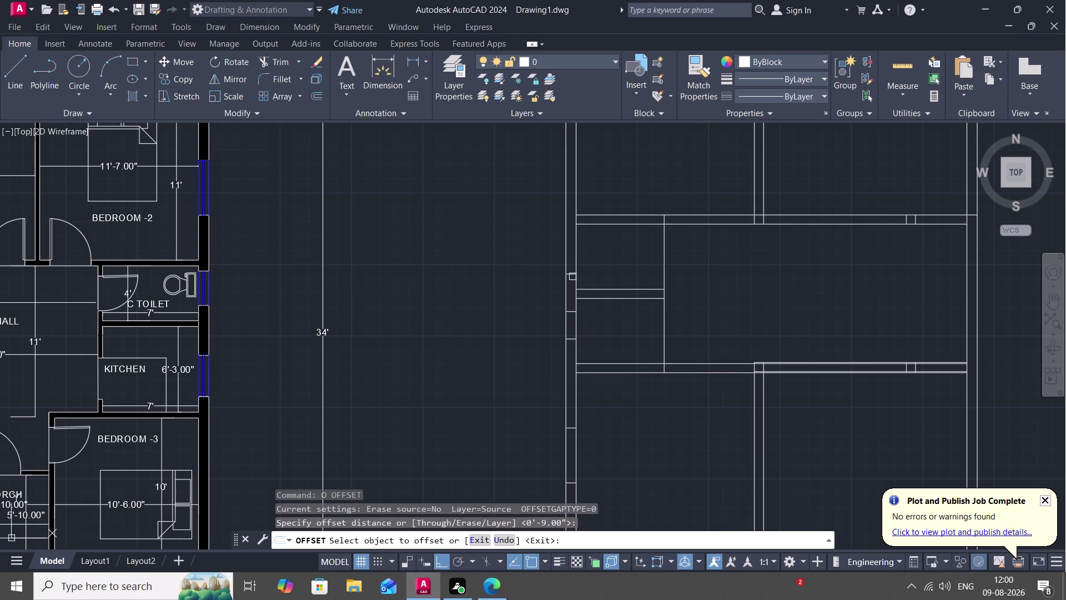
click(571, 275)
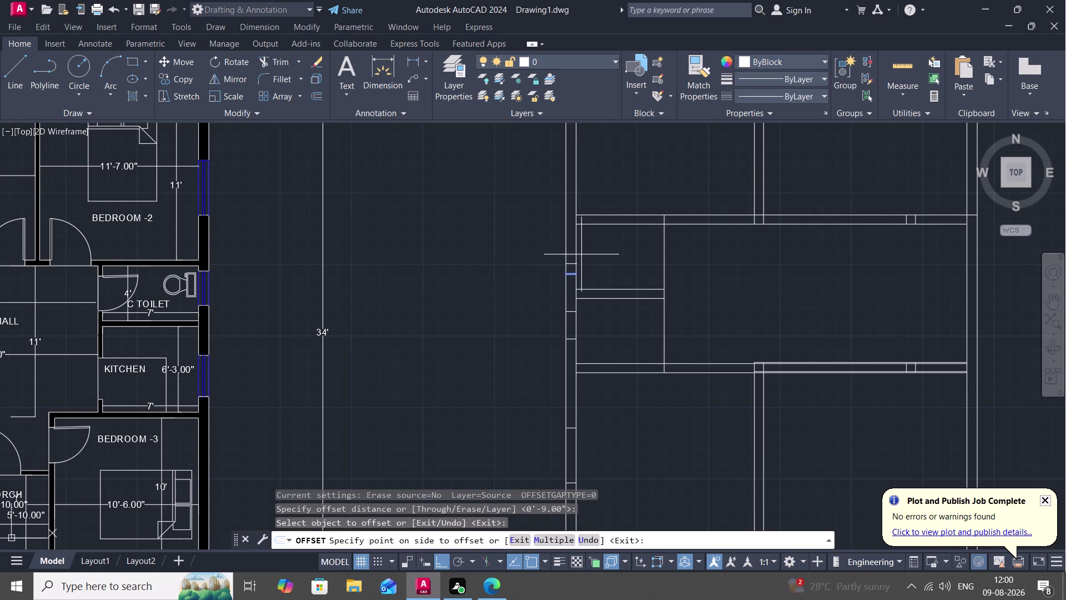
key(Escape)
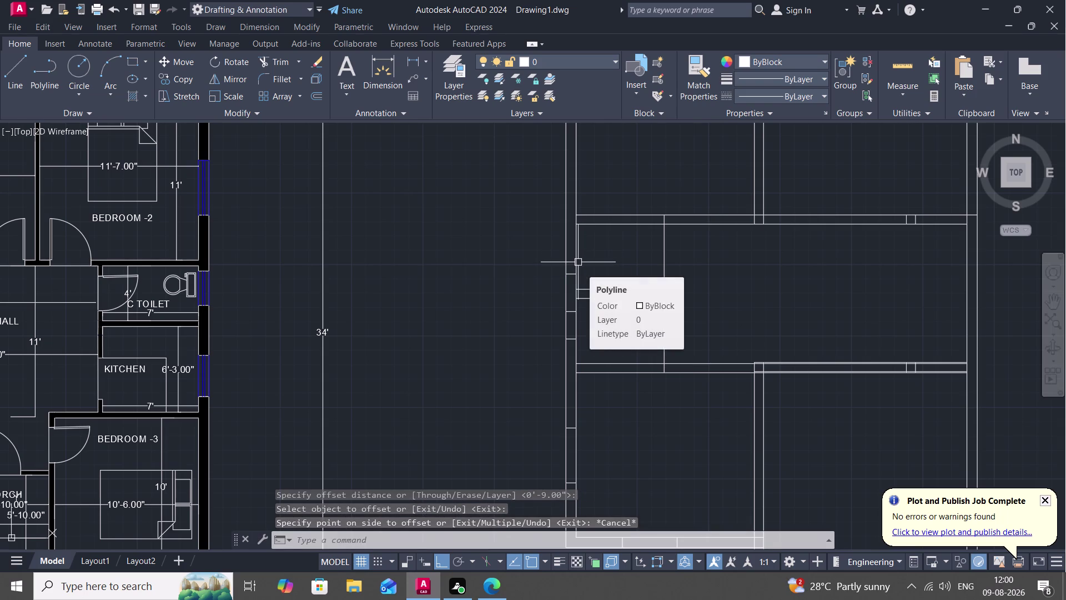
Offset the third wall line 2' along the left wall.
text(O)
key(space)
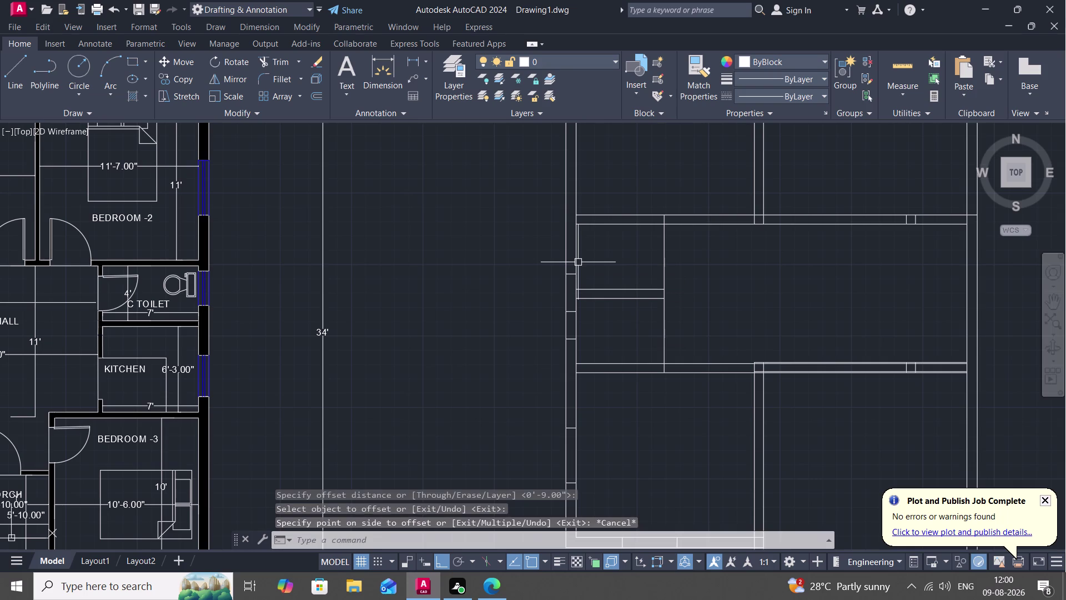
key(2)
key(semicolon)
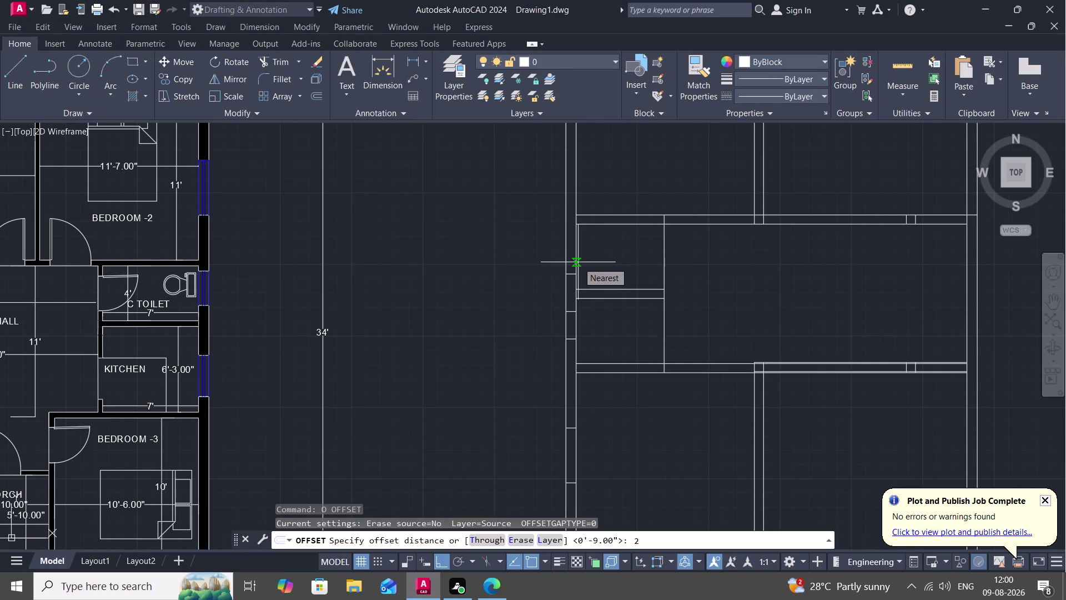
key(BackSpace)
text(')
key(space)
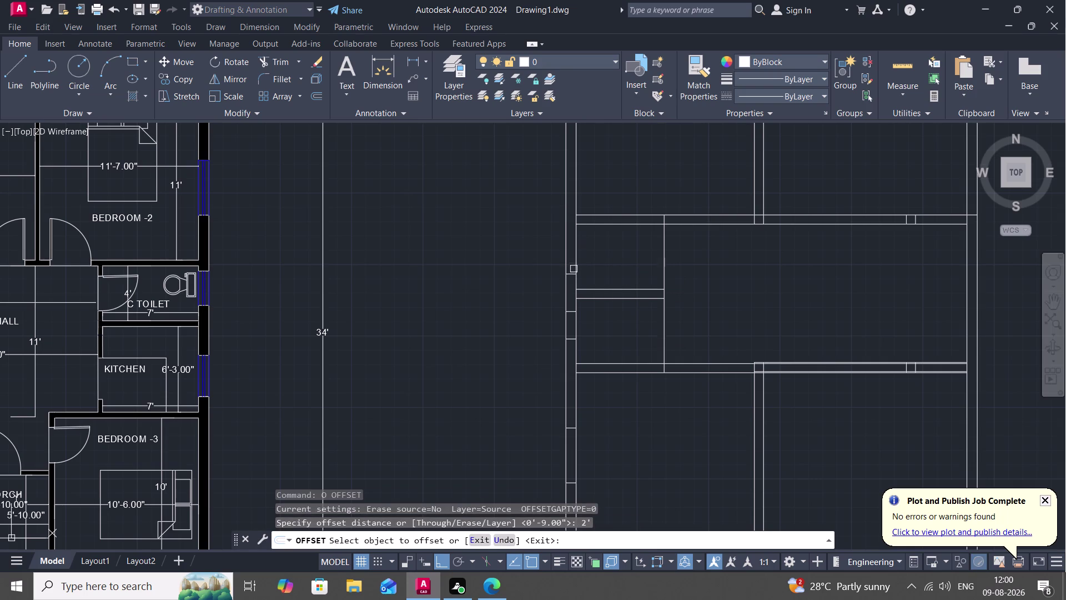
click(571, 274)
click(570, 252)
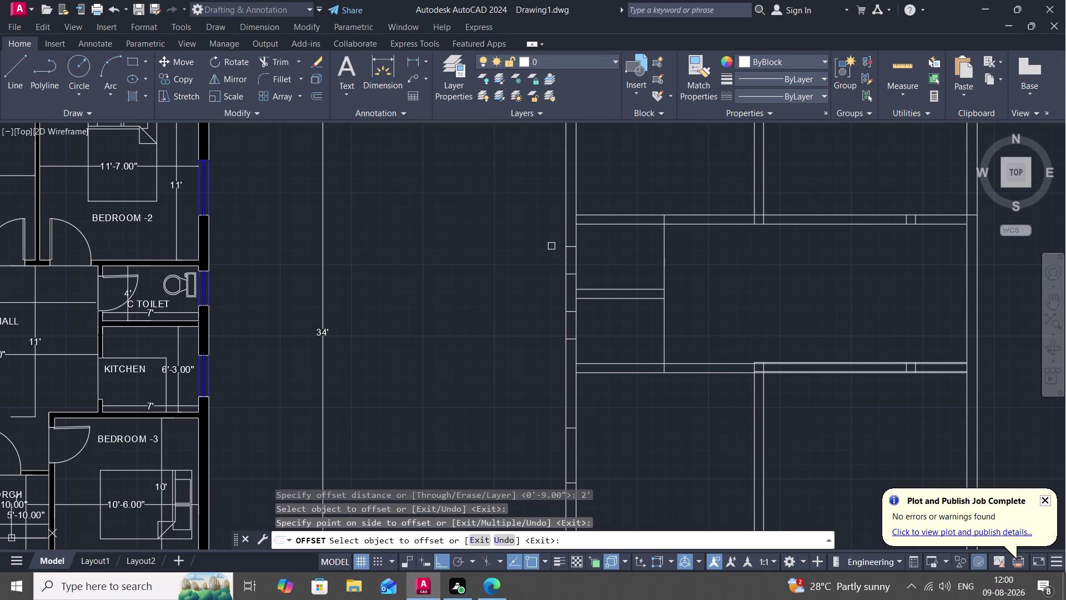
middle_drag(542, 236, 479, 288)
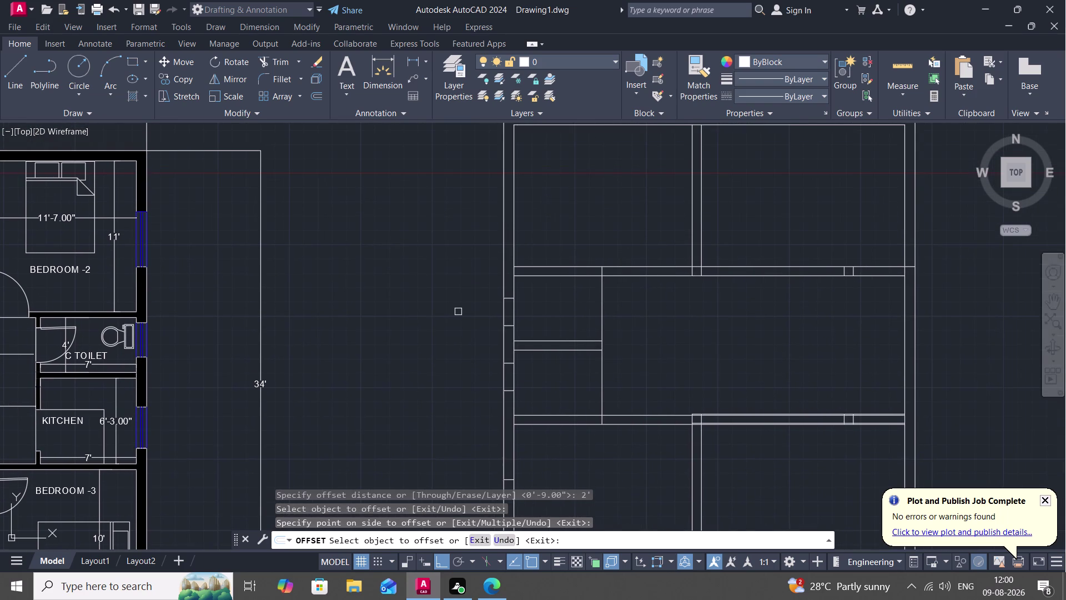
Draw a short cross line on the left outer wall, lower down.
middle_drag(489, 215, 486, 269)
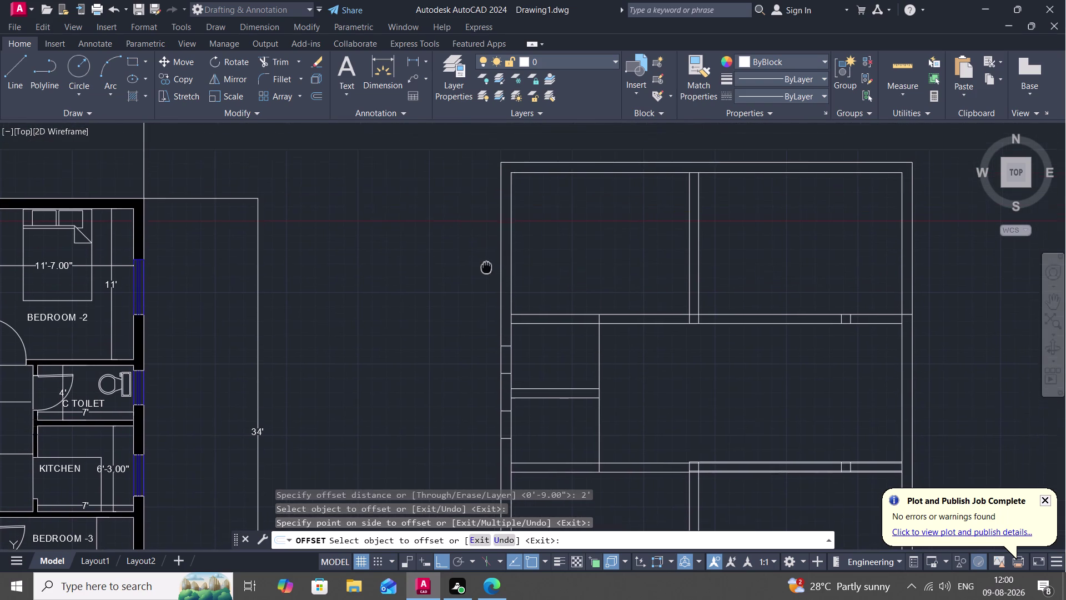
middle_drag(486, 270, 486, 271)
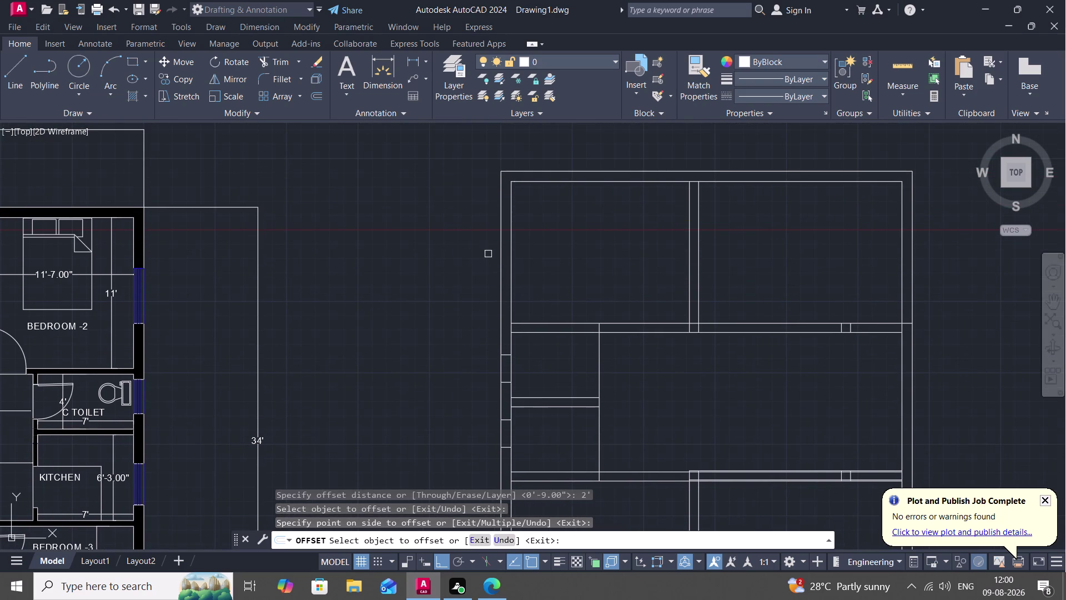
key(o)
key(Escape)
text(L)
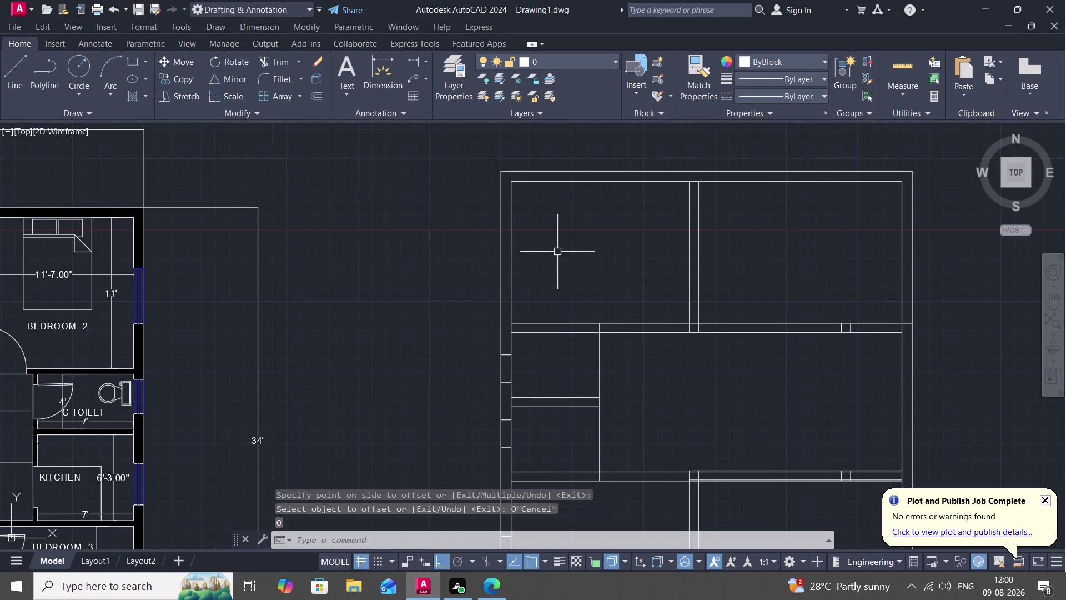
key(space)
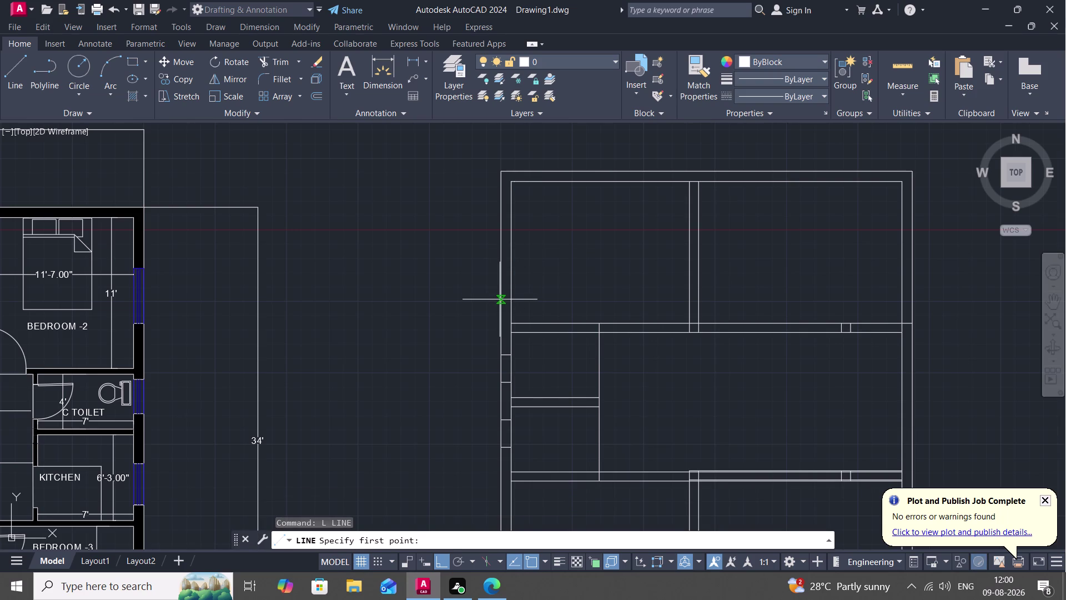
click(500, 299)
click(513, 303)
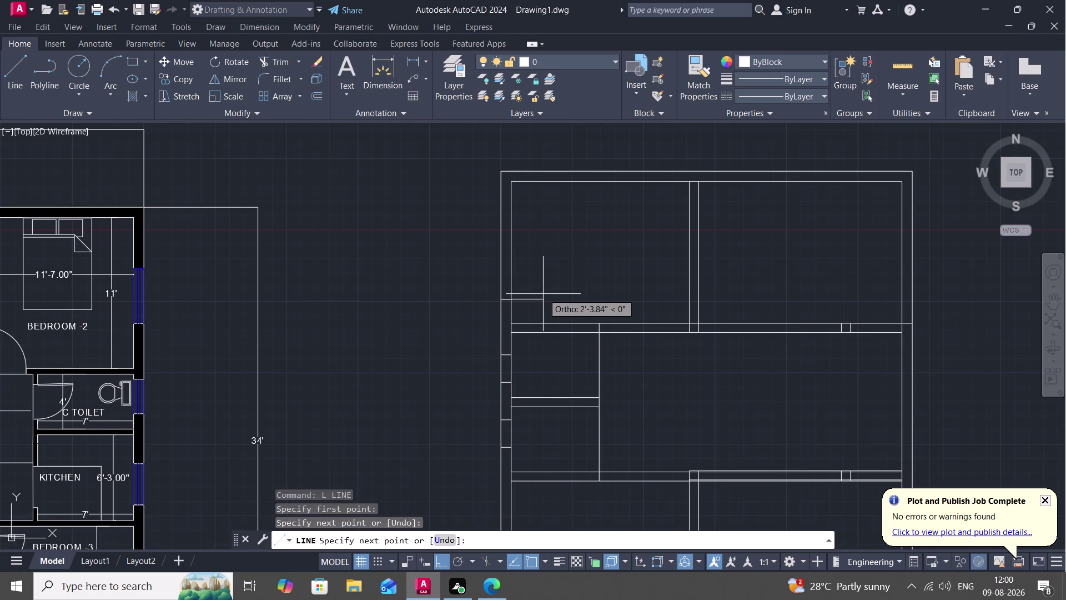
key(Escape)
Offset that line 4' to mark the opening's other edge.
key(4)
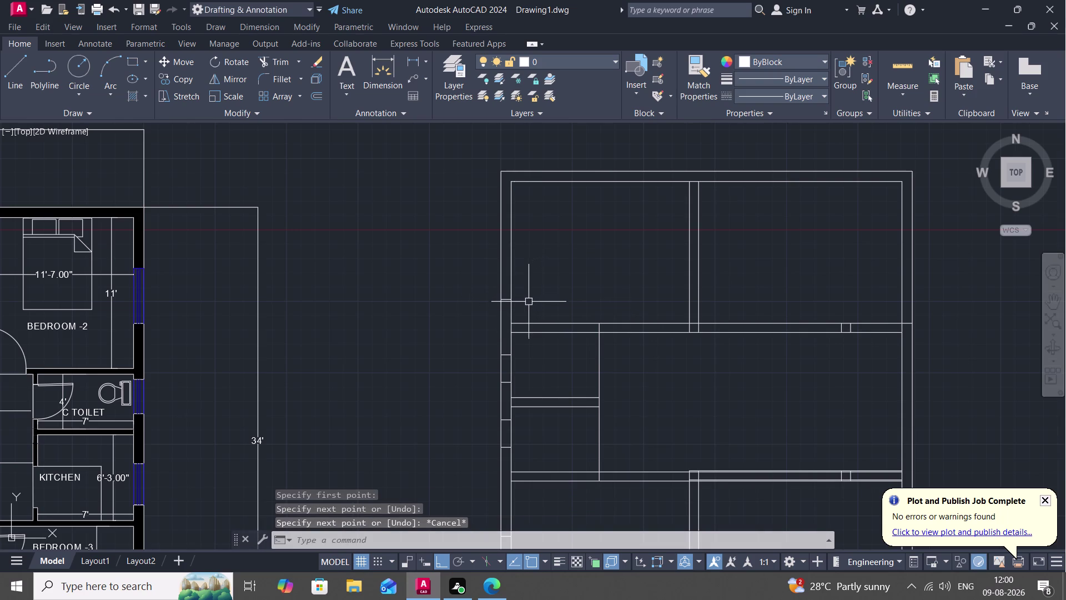
key(apostrophe)
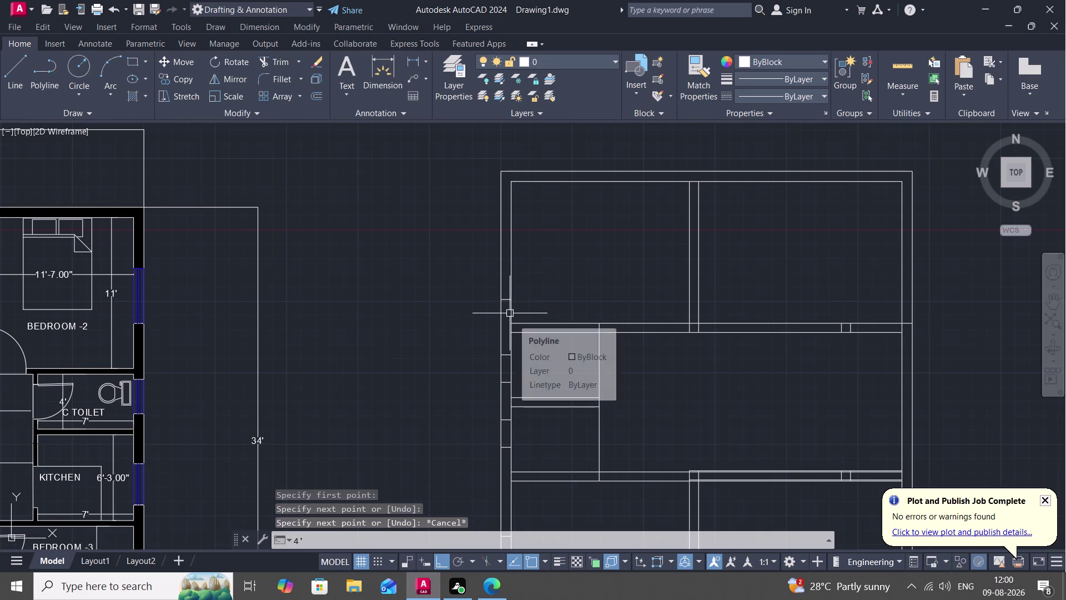
key(Escape)
text(O)
key(space)
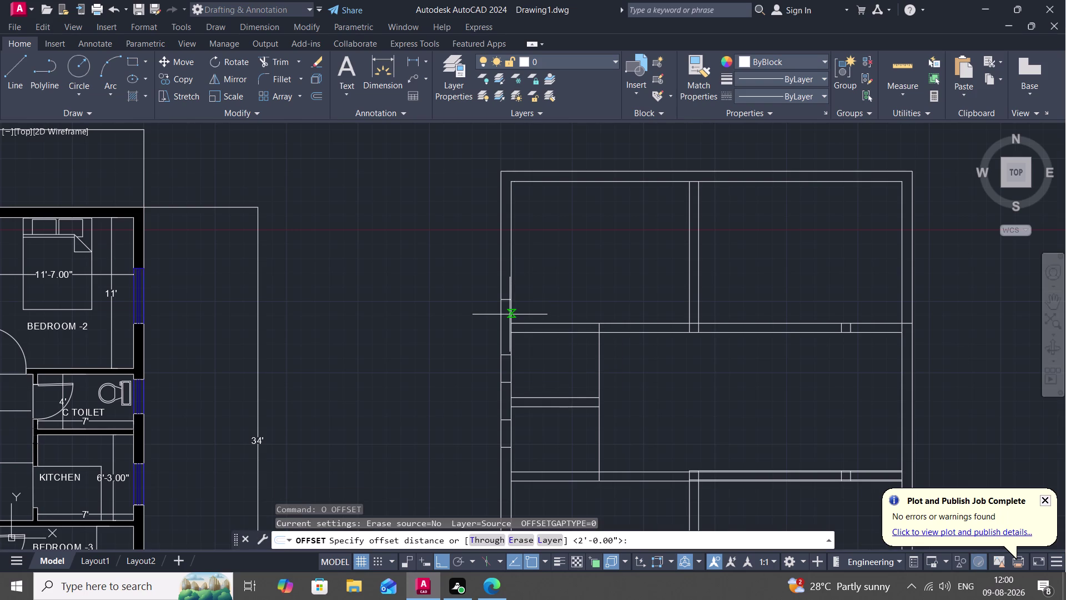
text(4')
key(space)
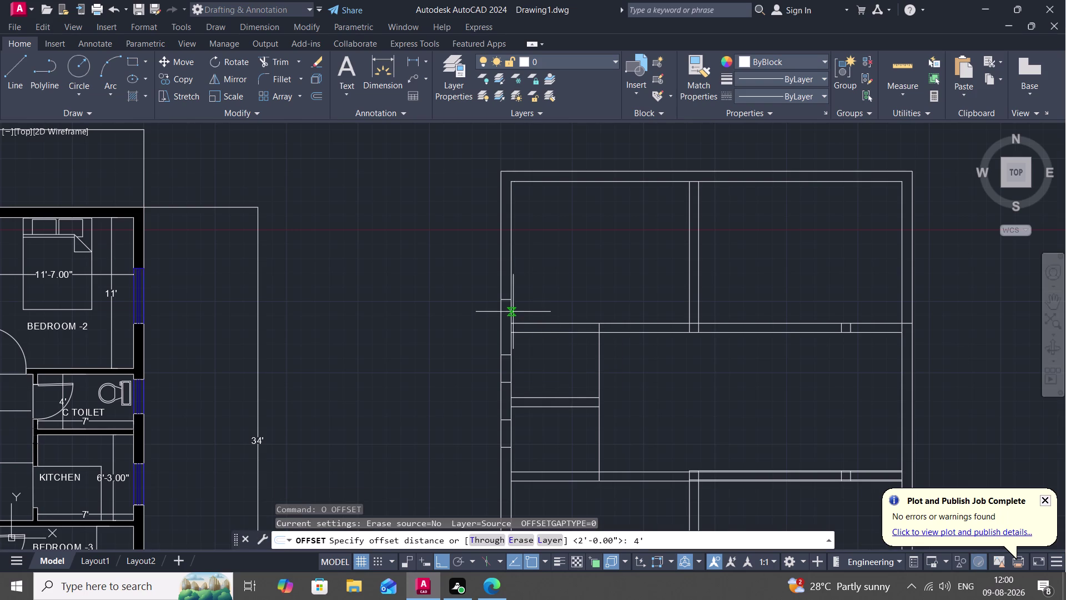
click(507, 298)
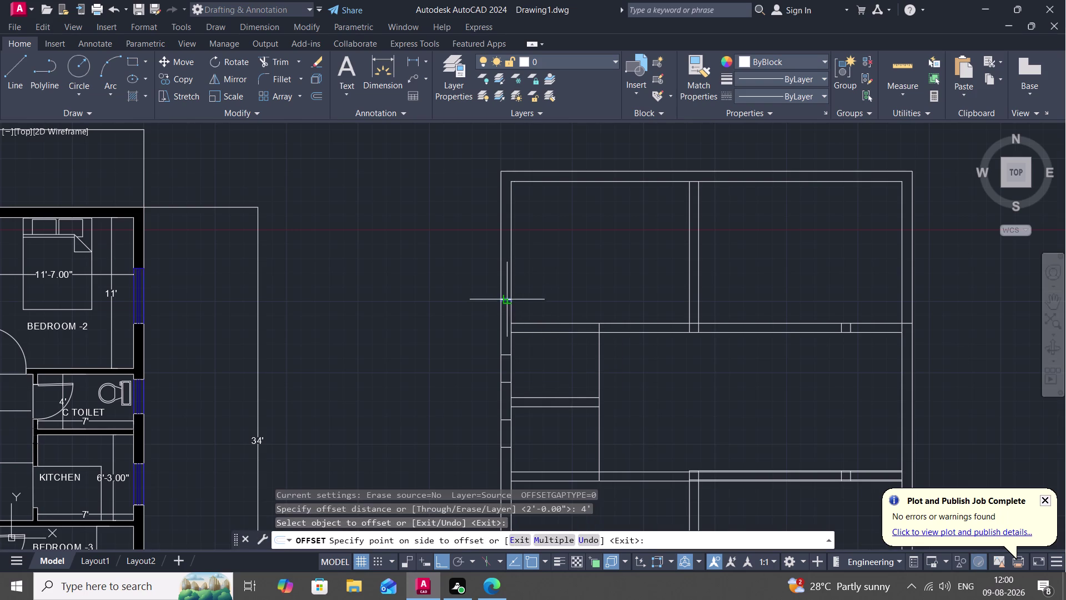
click(533, 258)
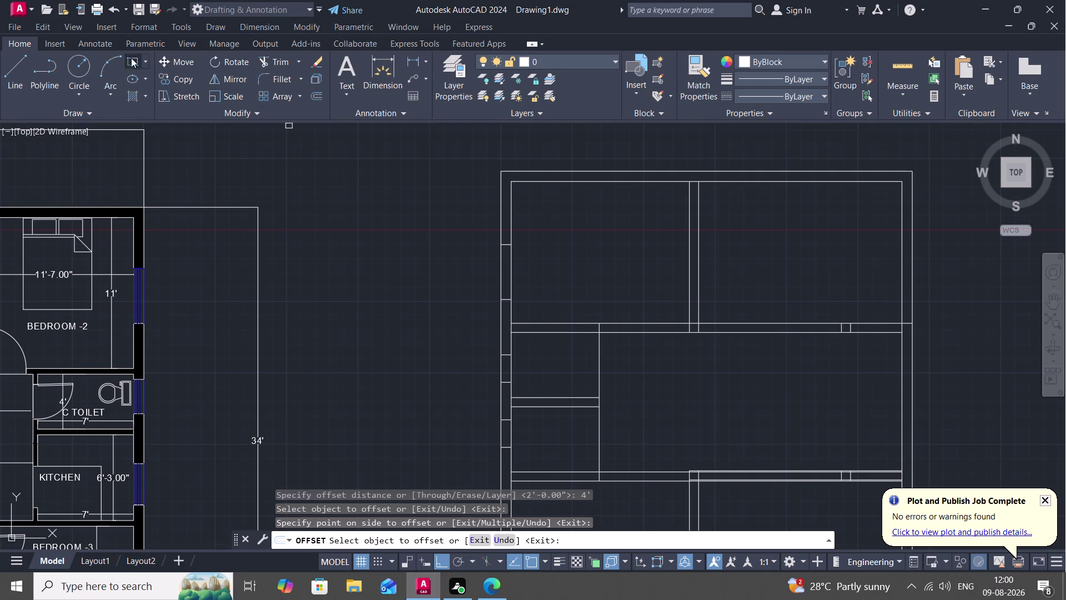
click(18, 60)
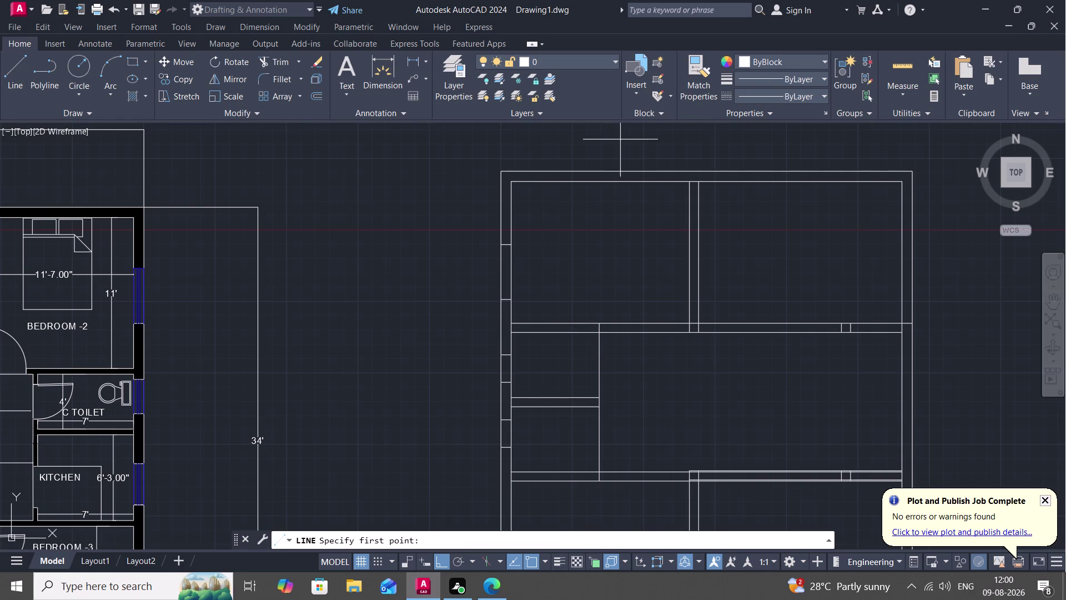
Draw a cross line on the top wall and offset it 4' right.
click(572, 173)
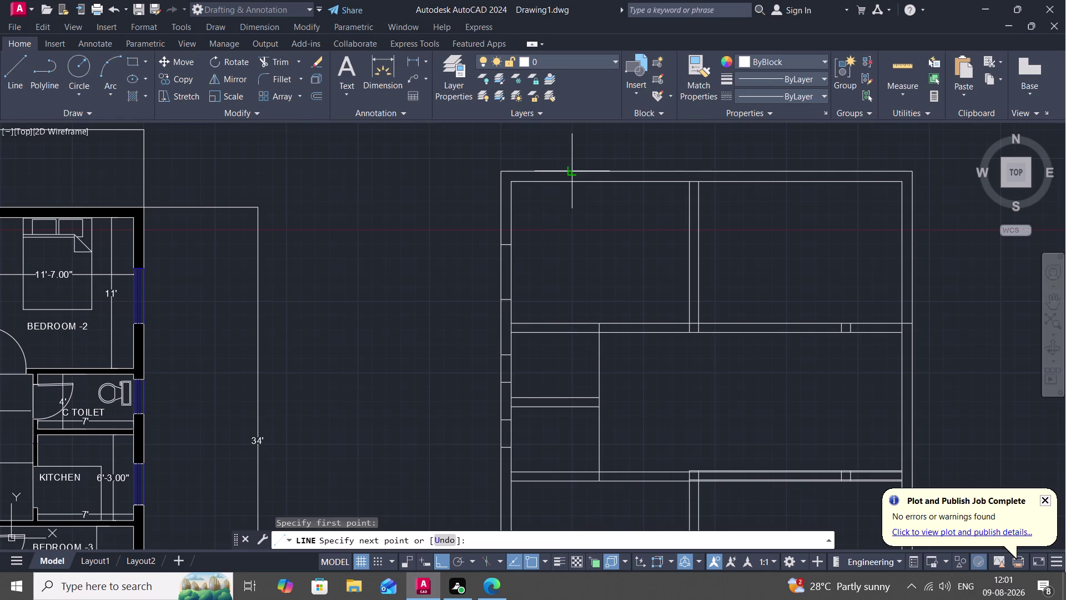
click(569, 184)
key(space)
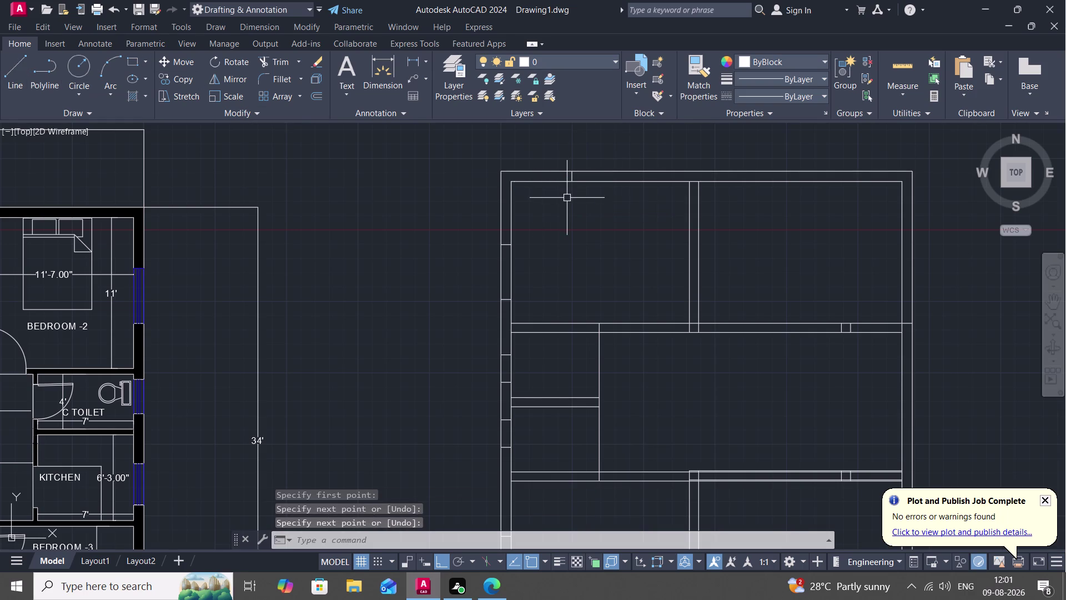
key(o)
key(space)
key(space)
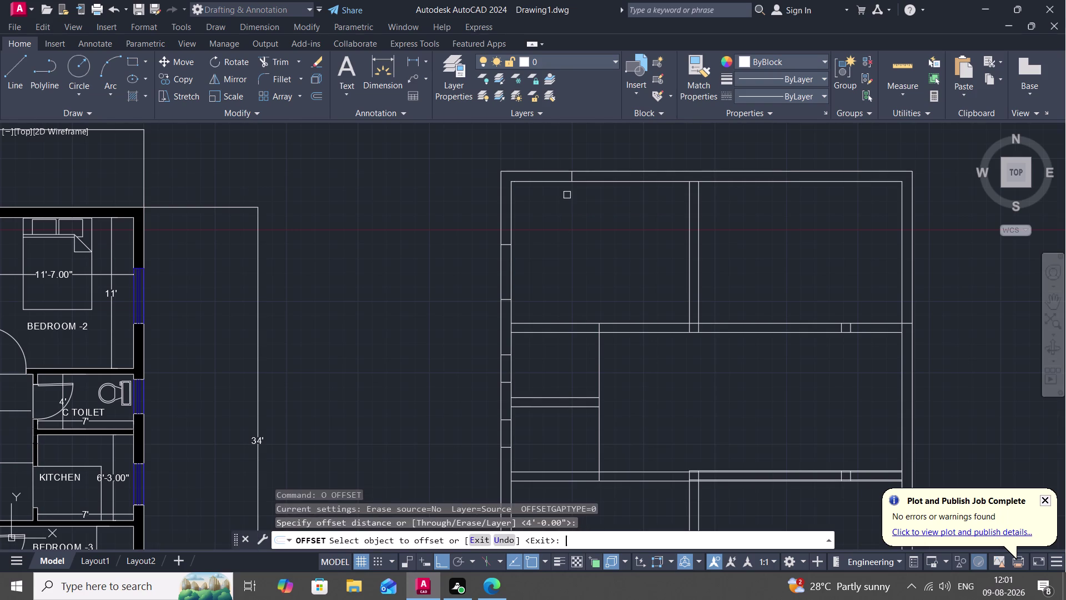
key(space)
key(space)
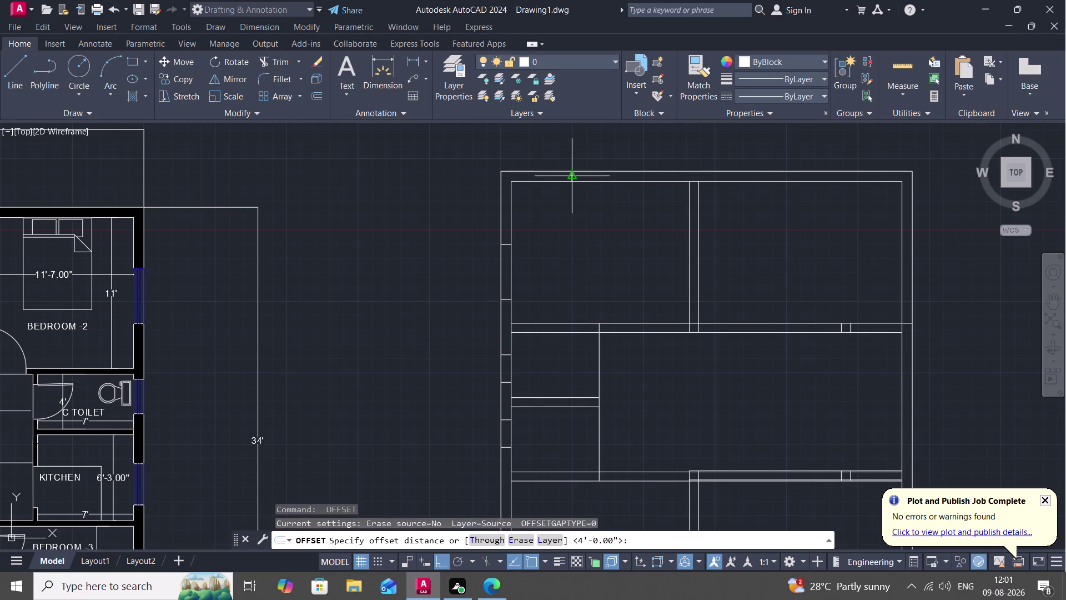
key(space)
click(572, 176)
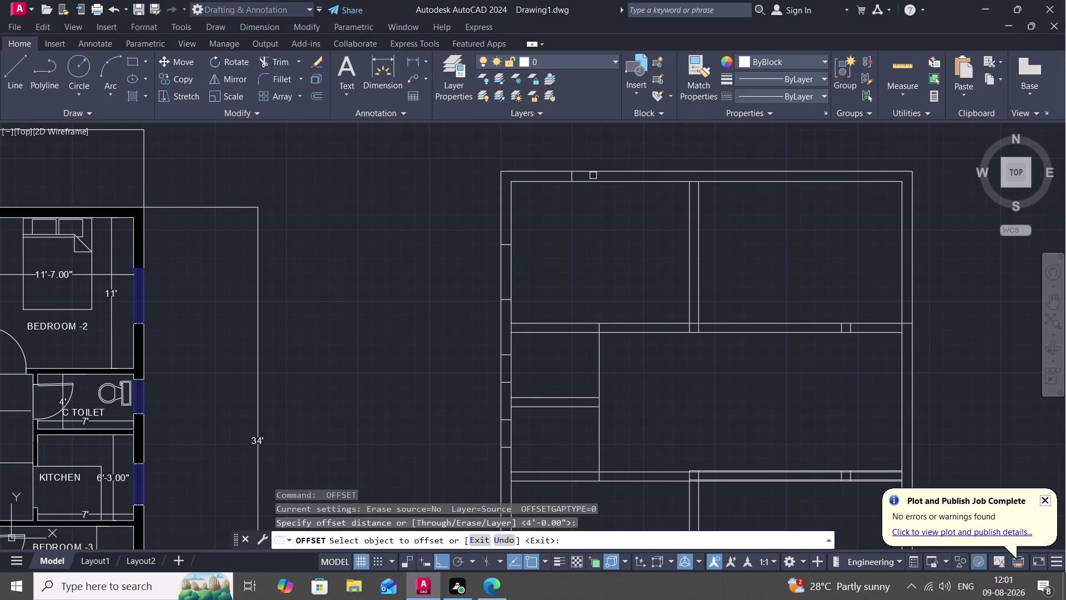
click(575, 178)
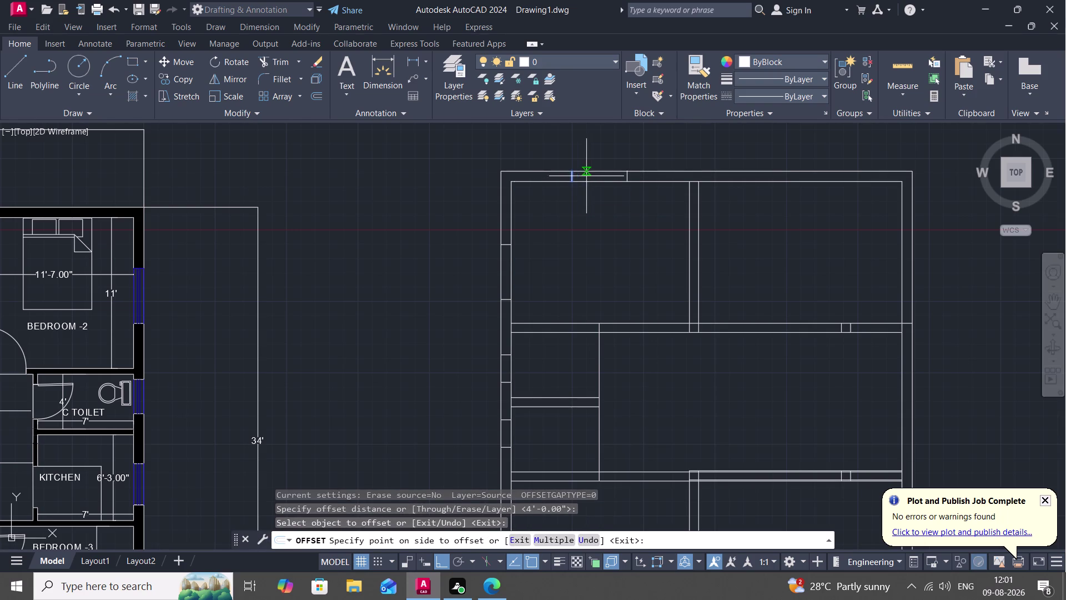
click(588, 175)
middle_drag(826, 257, 729, 283)
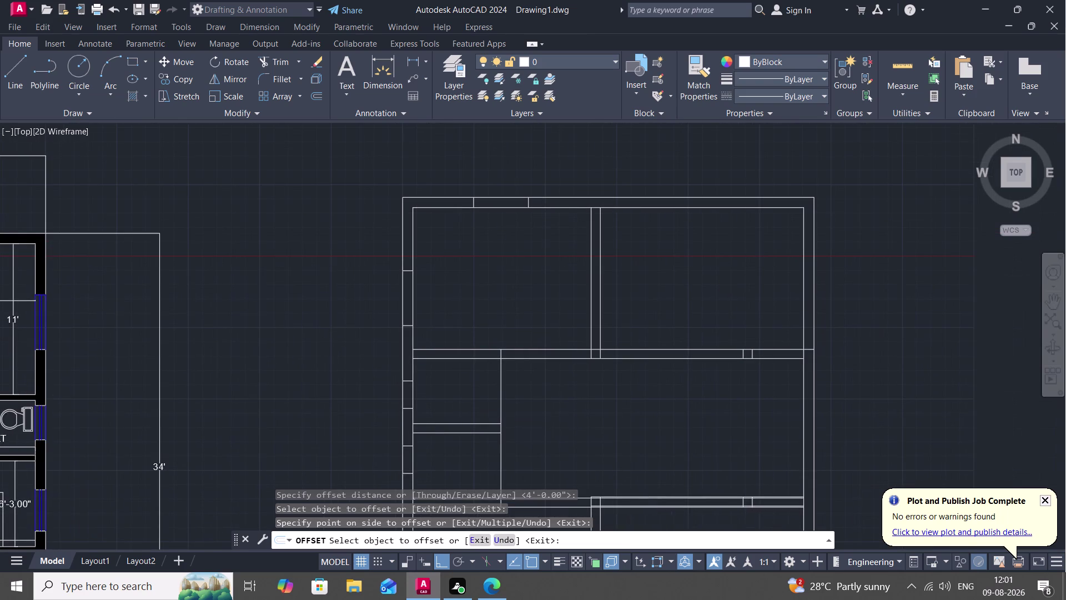
key(Escape)
Draw a second cross line further along the top wall.
key(space)
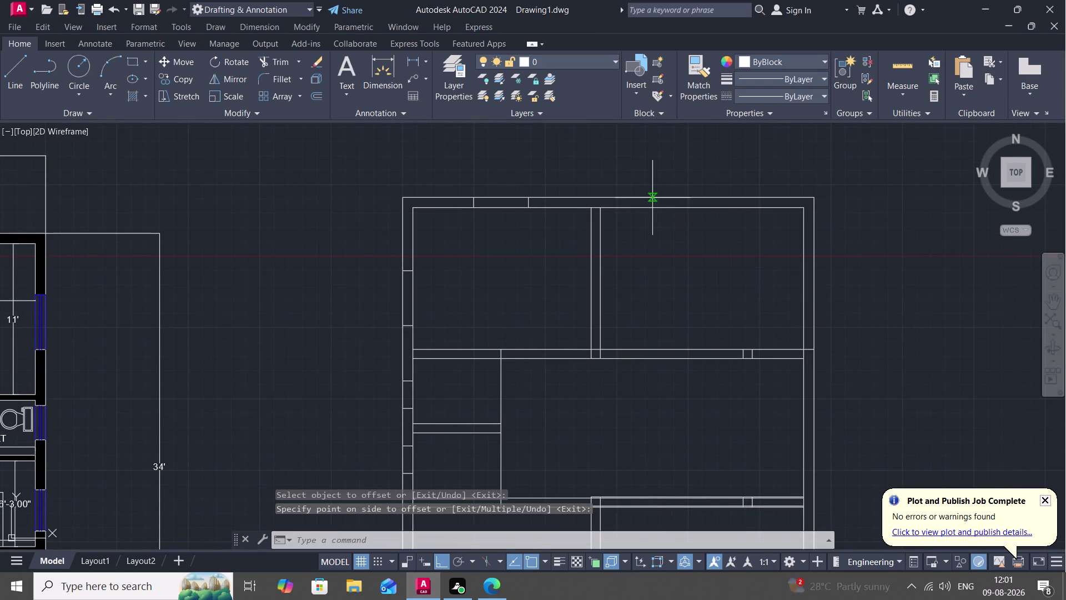
click(652, 197)
click(655, 205)
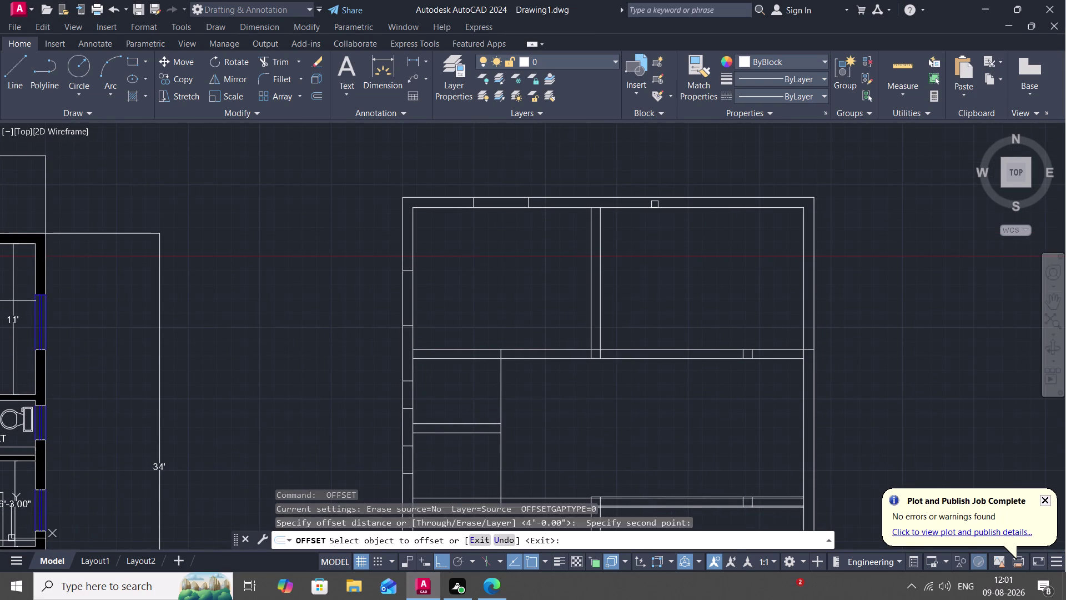
key(space)
key(Escape)
text(L)
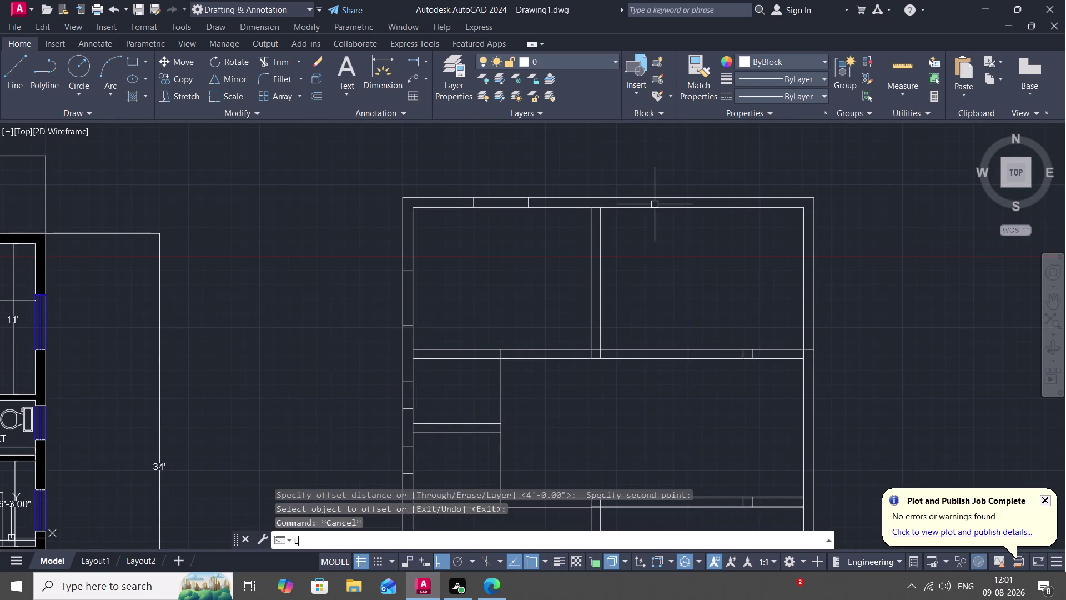
key(space)
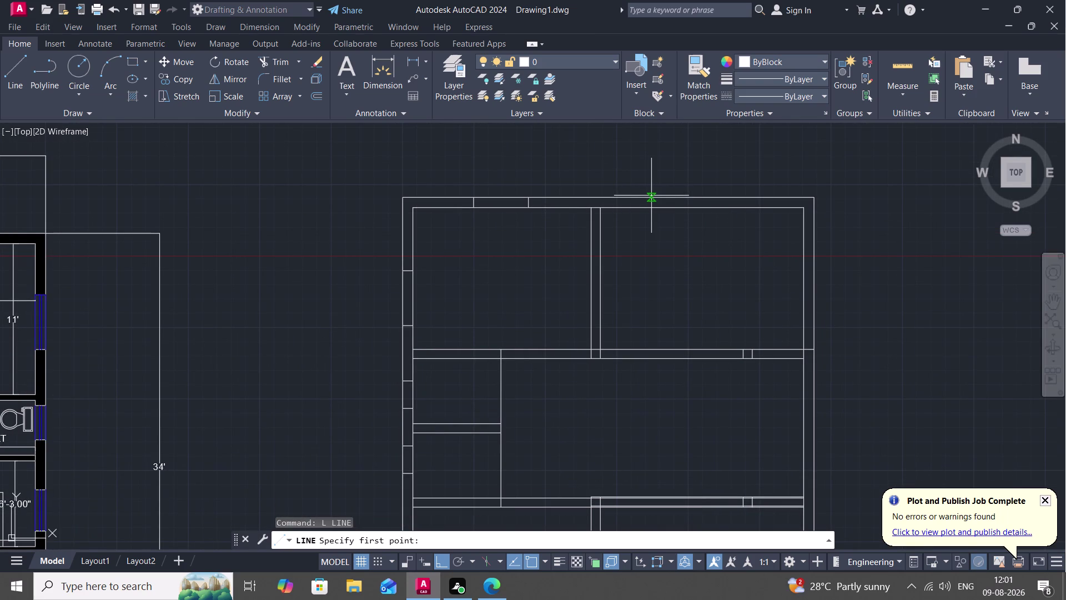
click(652, 195)
click(651, 203)
key(space)
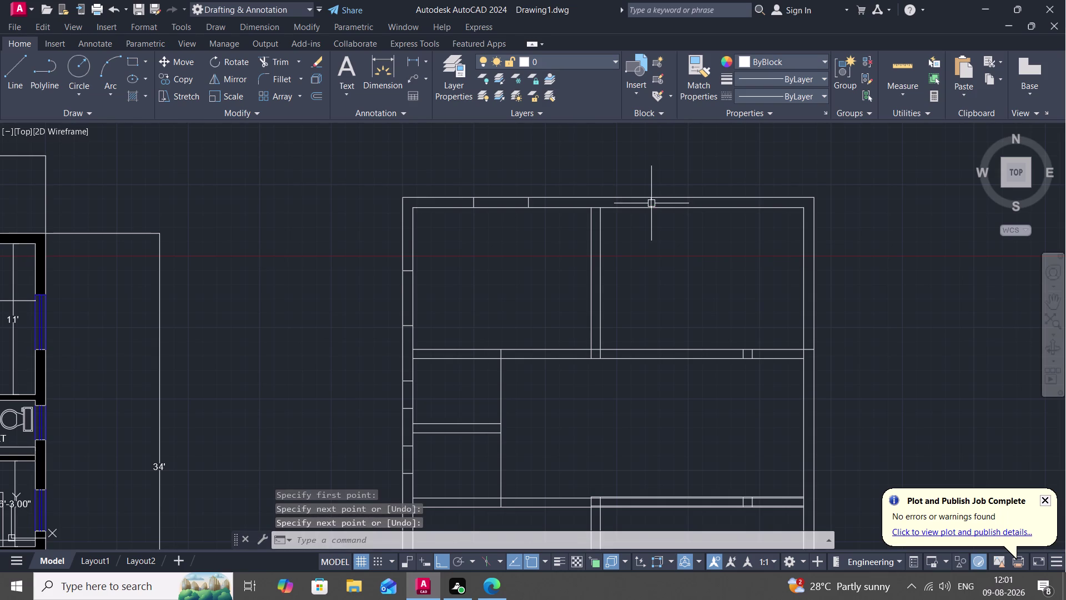
key(space)
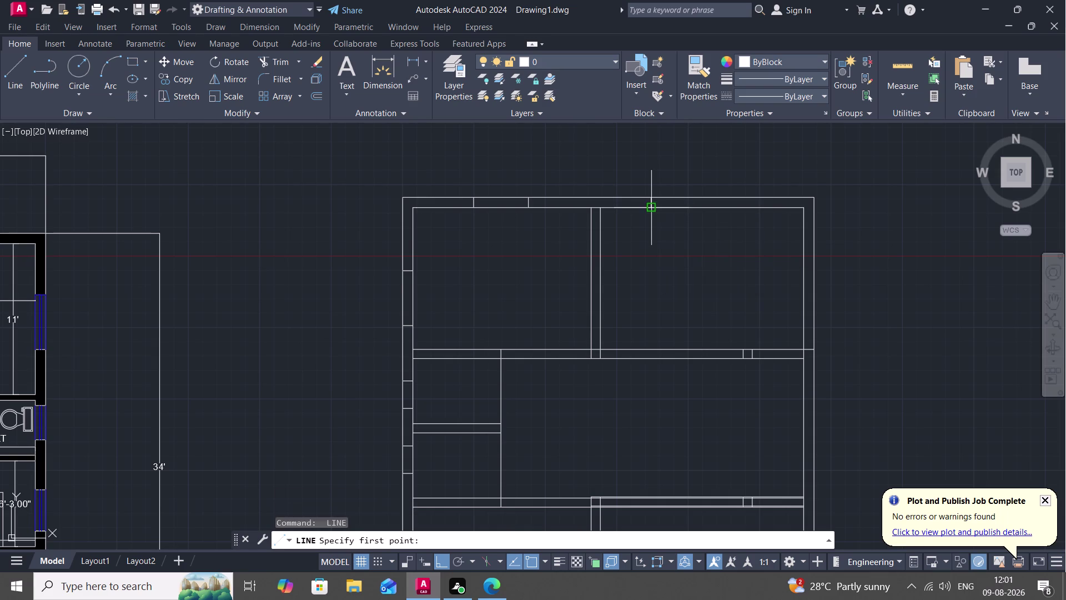
key(Escape)
Offset the second top-wall line 4' to the right.
key(o)
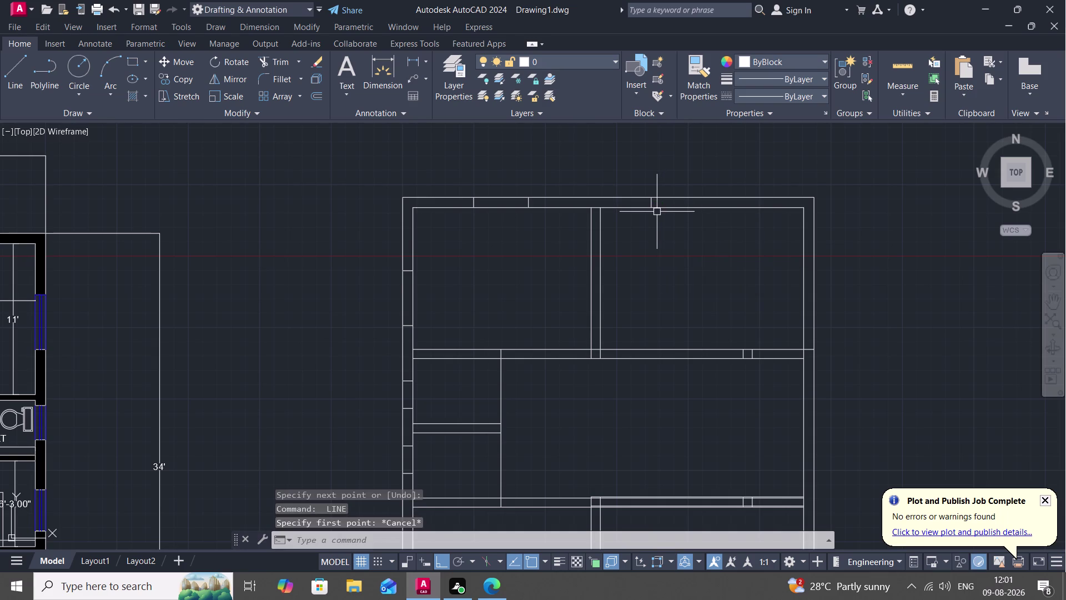
key(space)
key(space)
key(space)
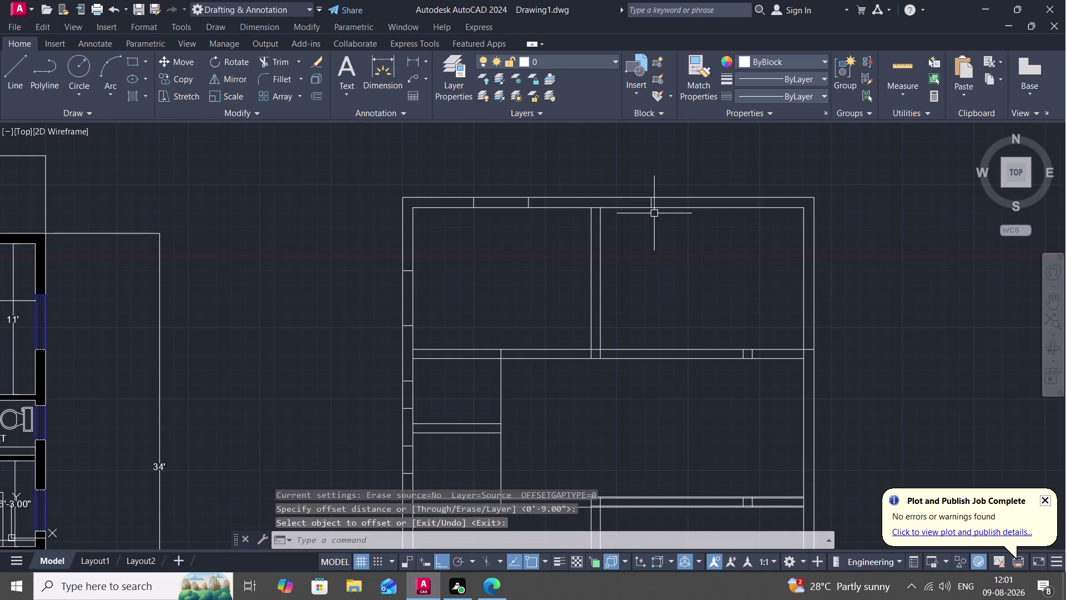
key(space)
text(4)
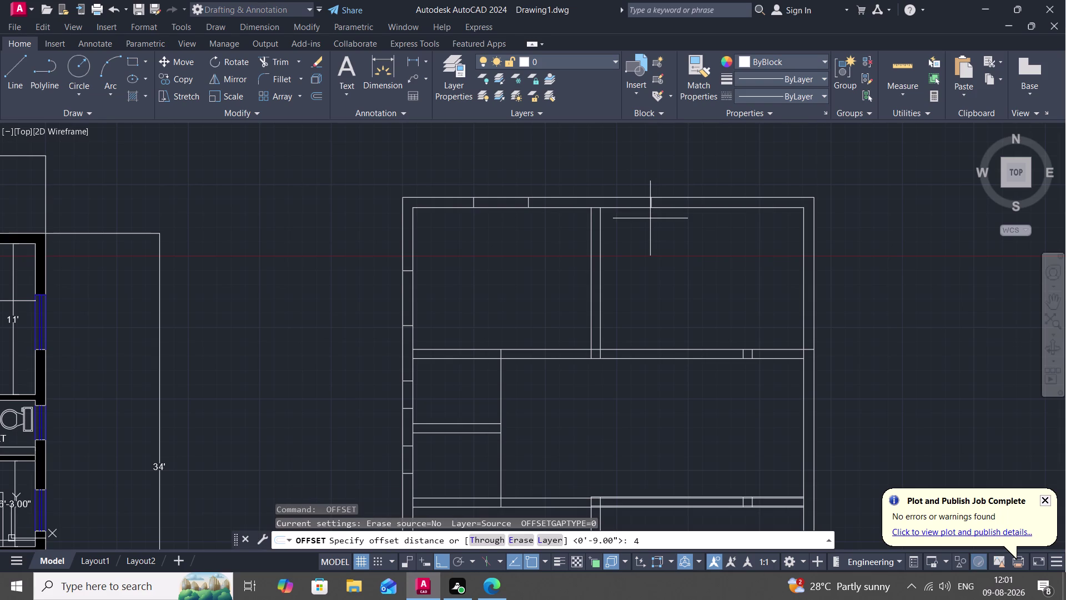
text(')
key(space)
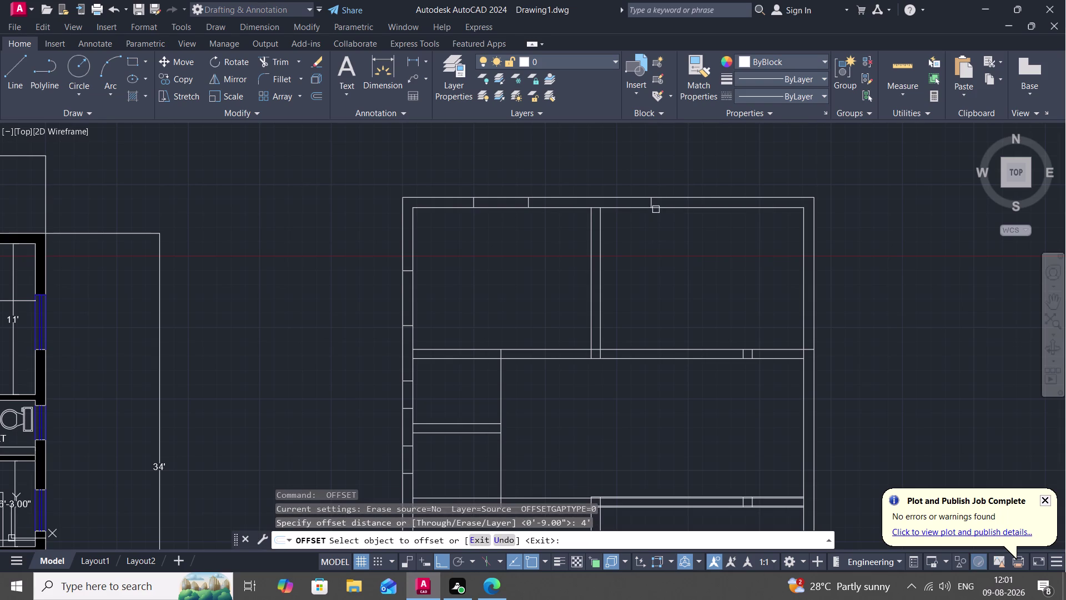
drag(654, 202, 662, 201)
click(674, 202)
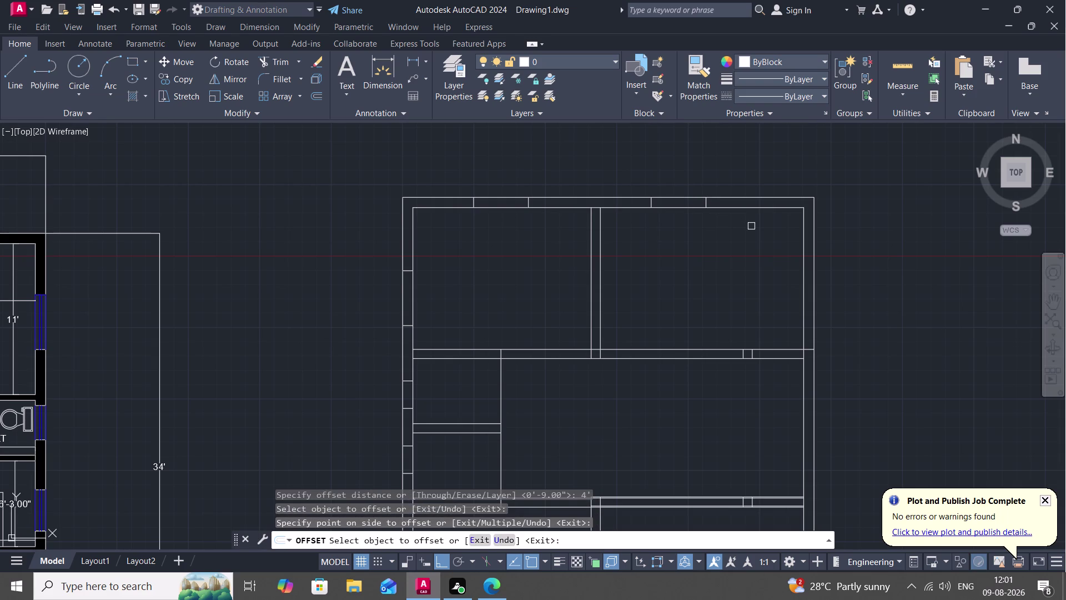
middle_drag(753, 226, 715, 217)
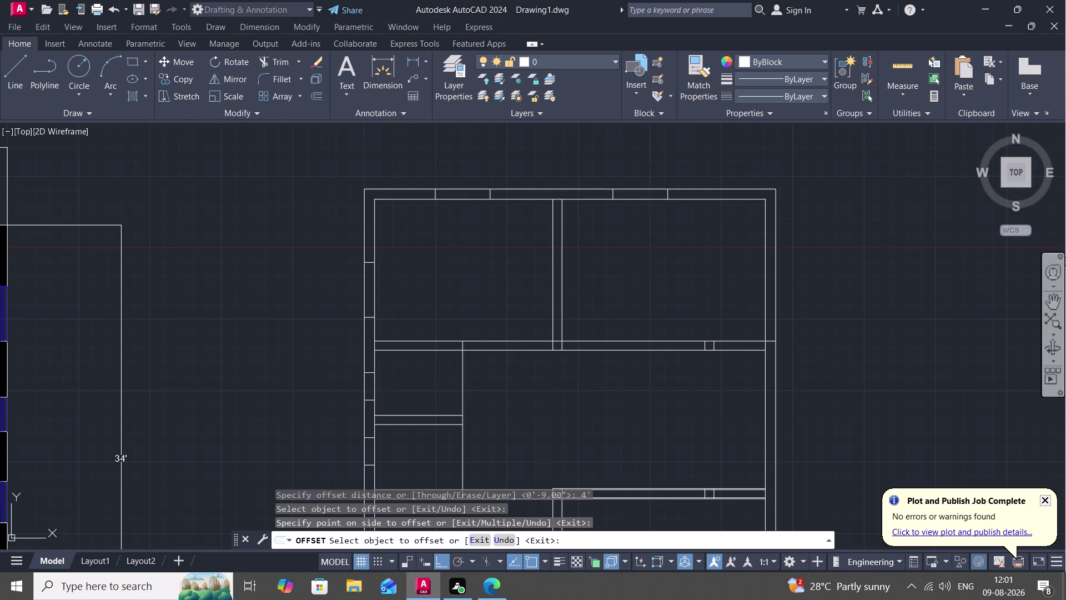
key(Escape)
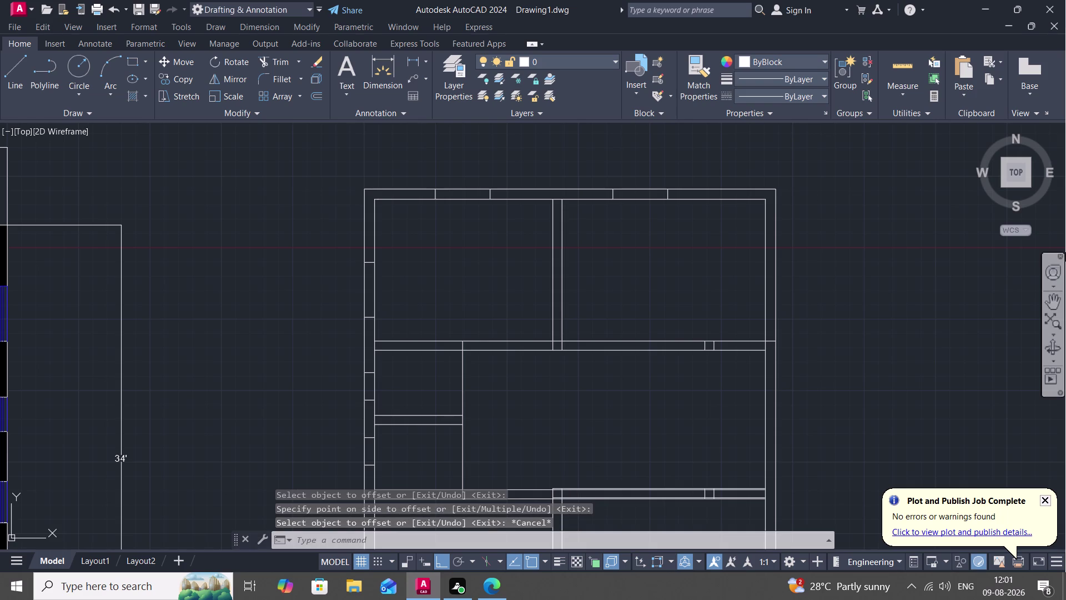
Extend two wall lines of the second floor plan to their boundaries.
text(EX)
key(space)
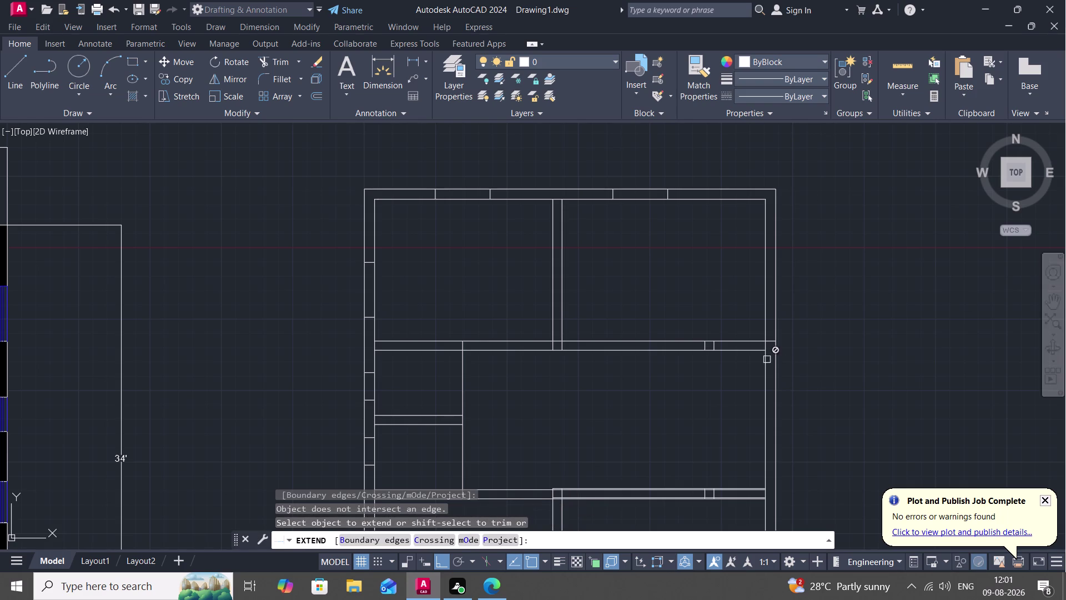
click(713, 344)
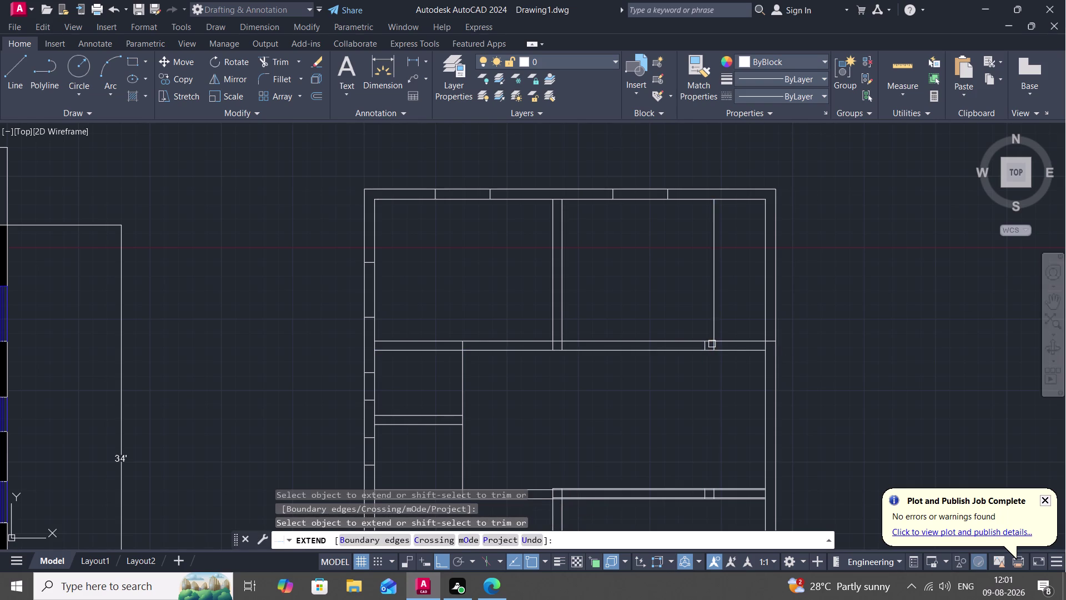
click(705, 344)
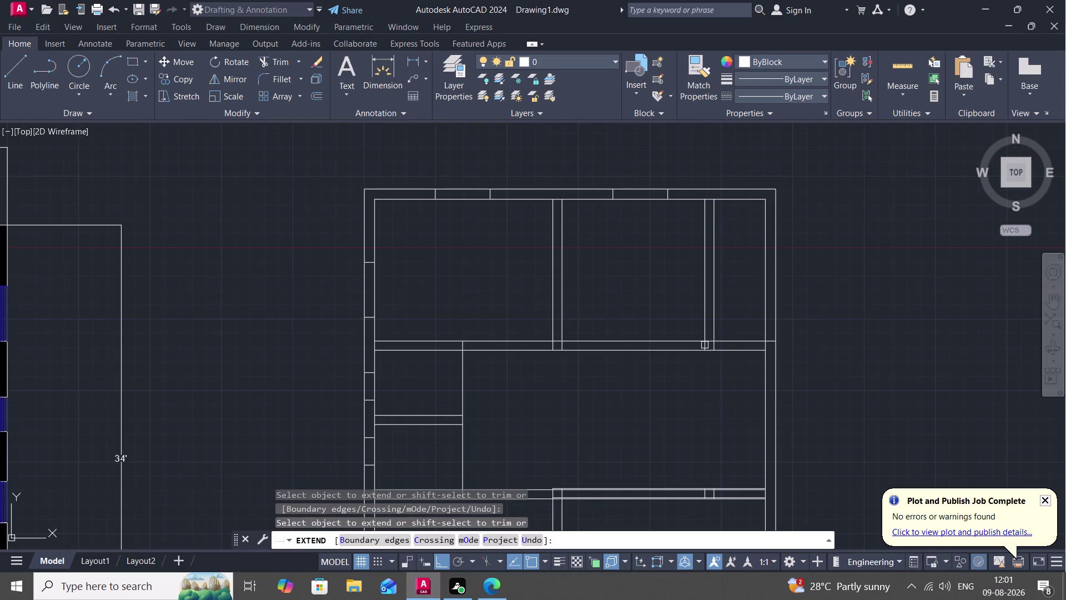
Check the top-right room's size and draw a short marker line across its top wall.
click(918, 61)
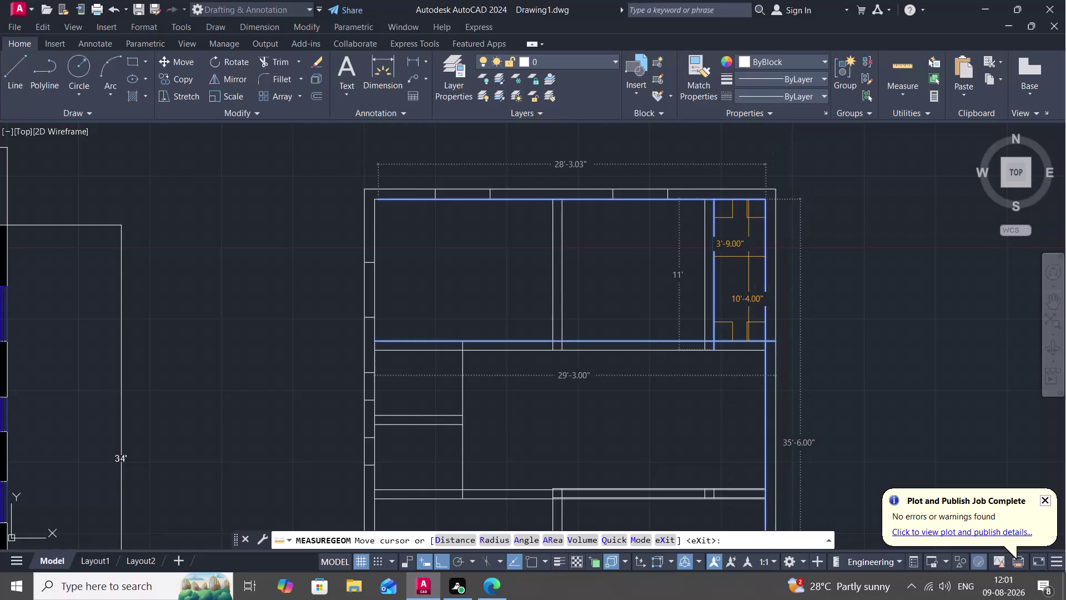
key(Escape)
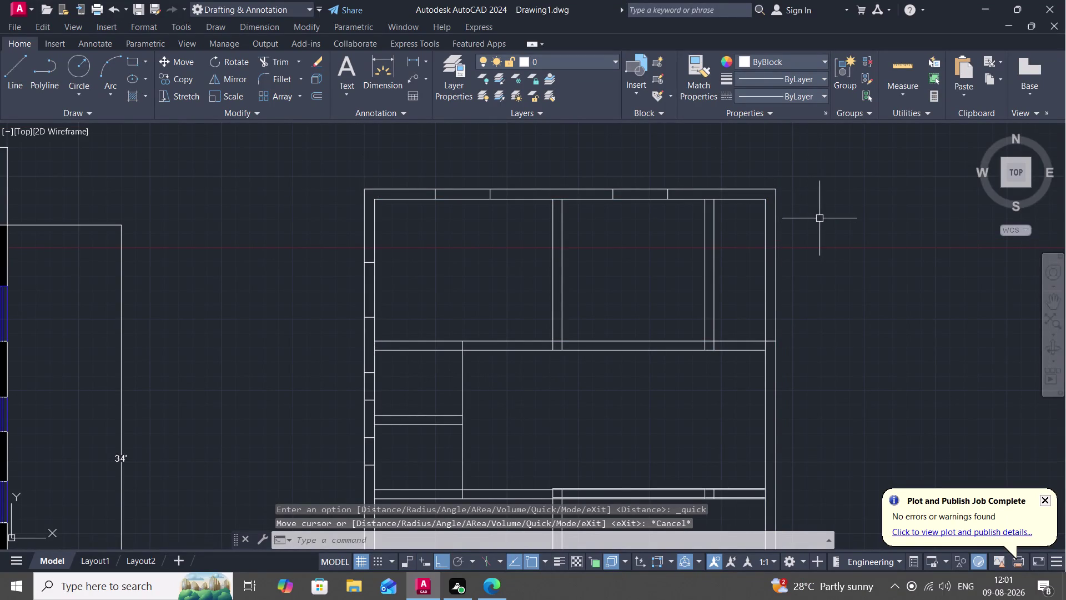
key(l)
key(space)
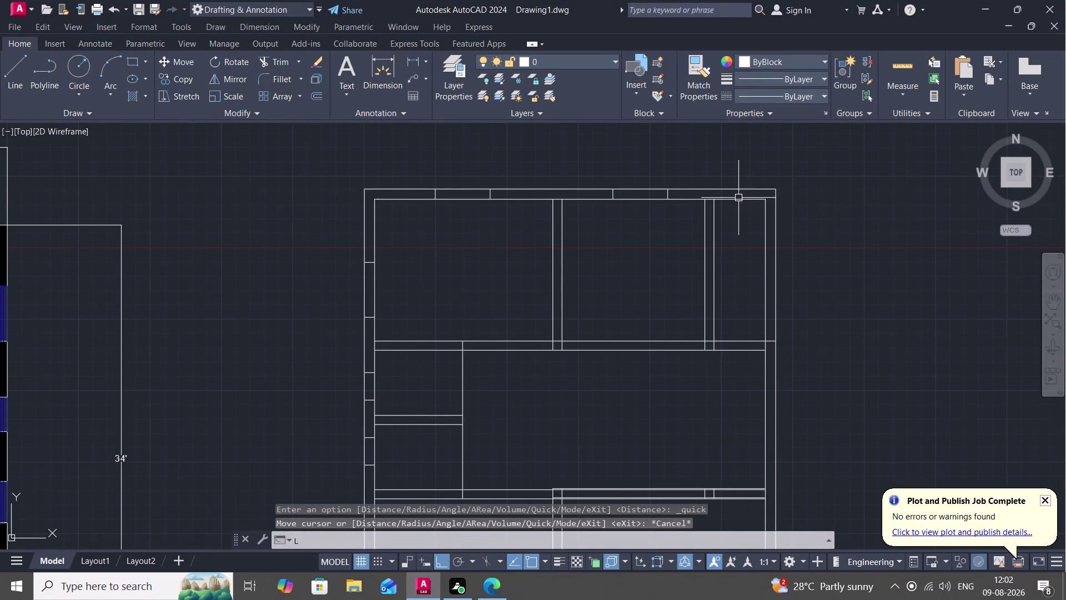
click(728, 188)
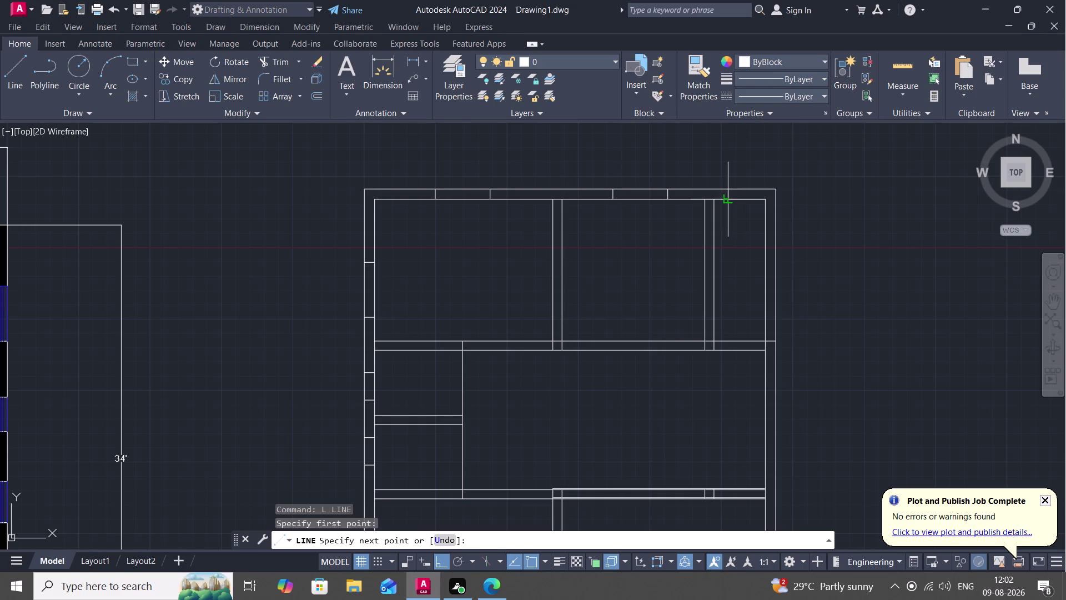
click(727, 198)
key(space)
Offset the top-wall marker line 2 feet to the right.
text(O)
key(space)
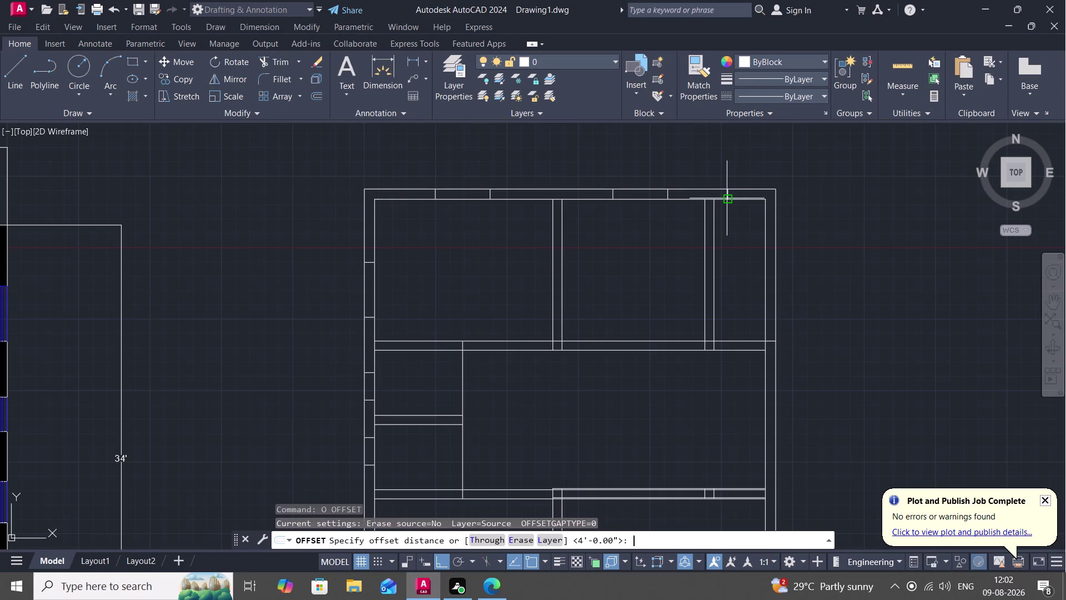
key(2)
text(')
key(space)
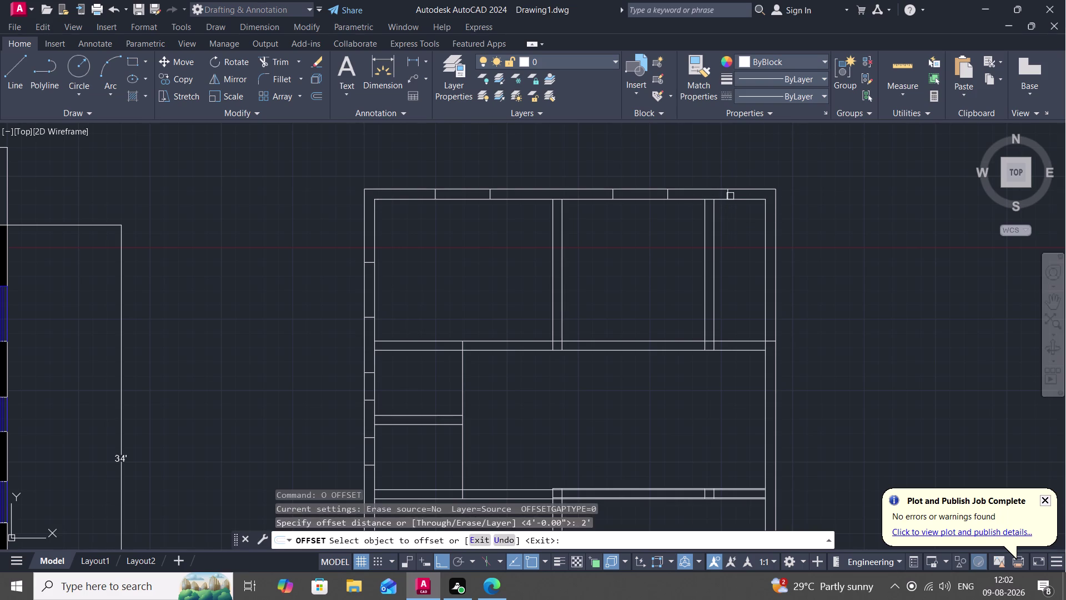
click(730, 196)
click(743, 196)
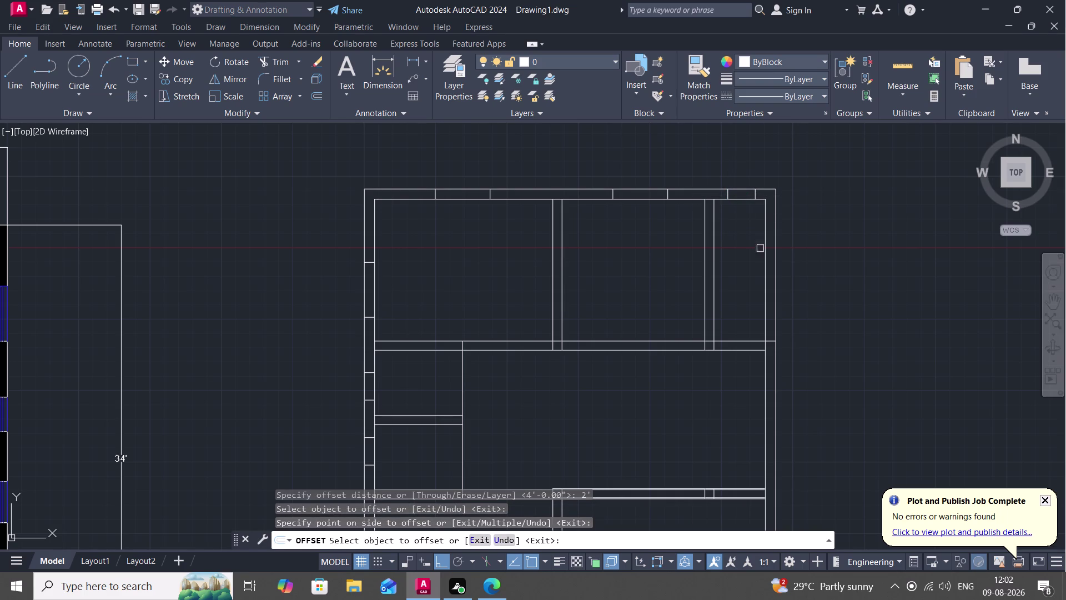
key(space)
Draw a short marker line across the right outer wall.
key(space)
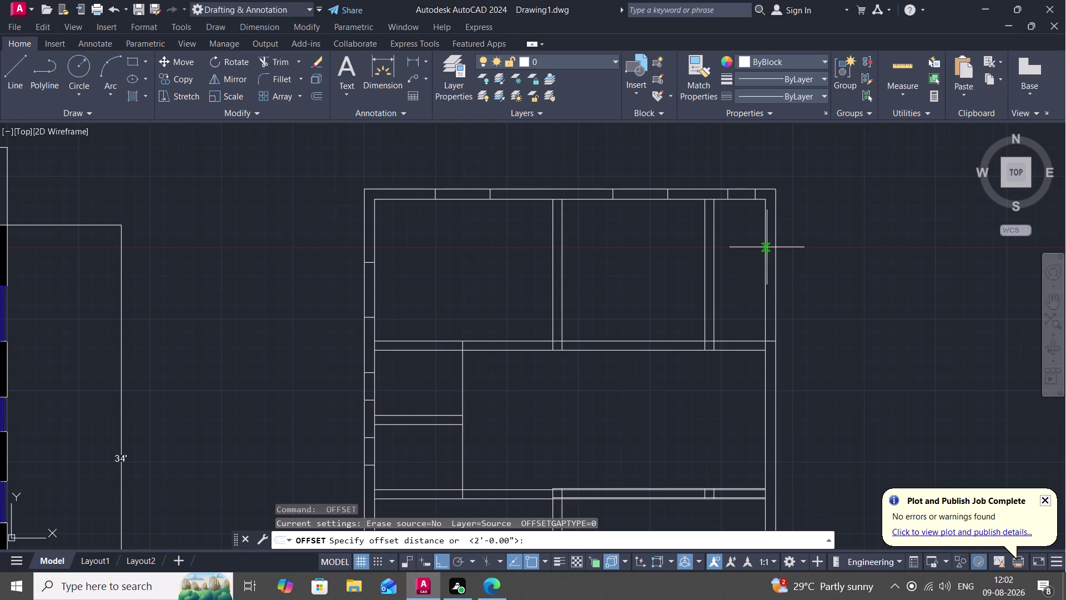
click(766, 247)
click(777, 246)
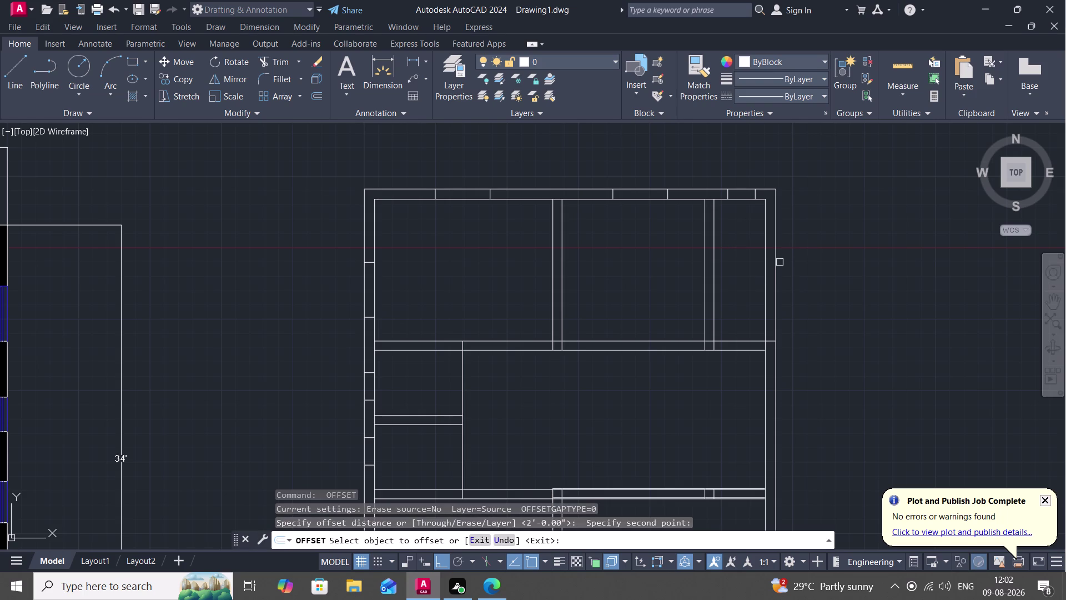
key(l)
key(Escape)
key(l)
key(space)
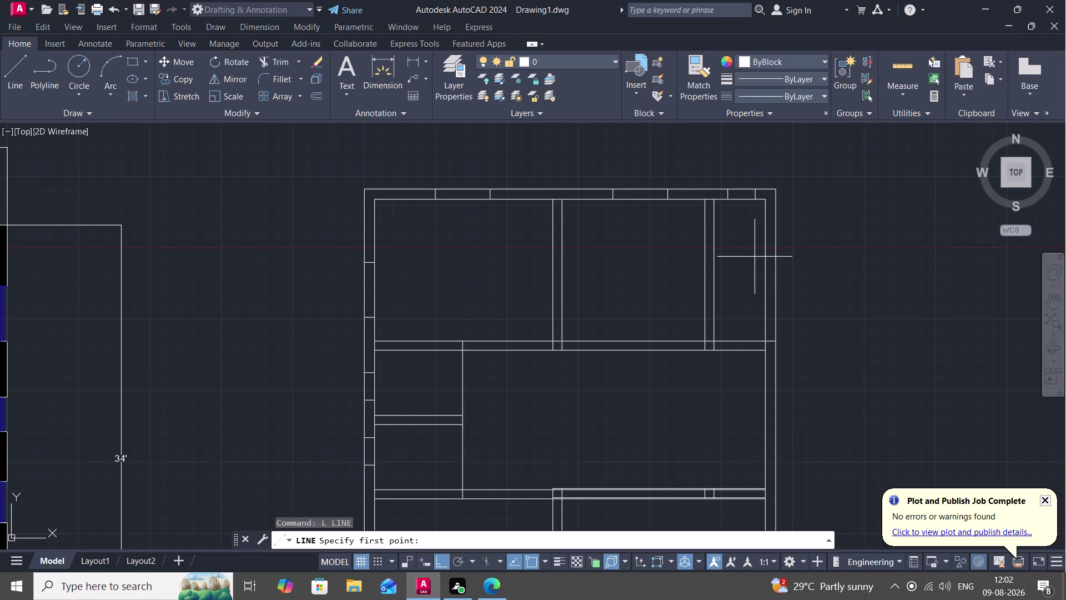
click(765, 249)
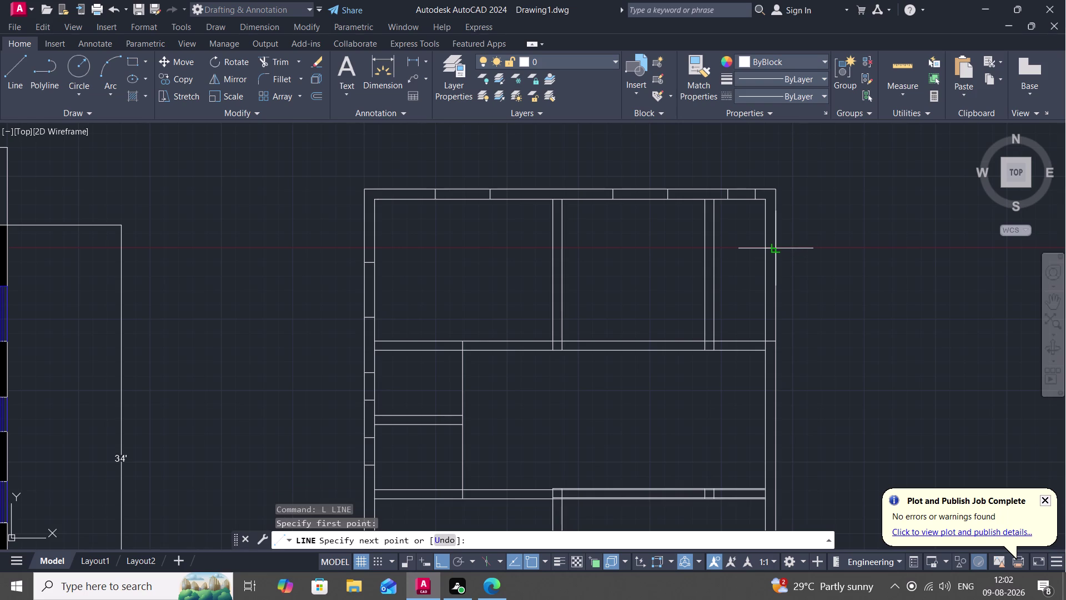
click(776, 248)
key(space)
Offset the right-wall marker line 4 feet along the wall.
text(O)
key(space)
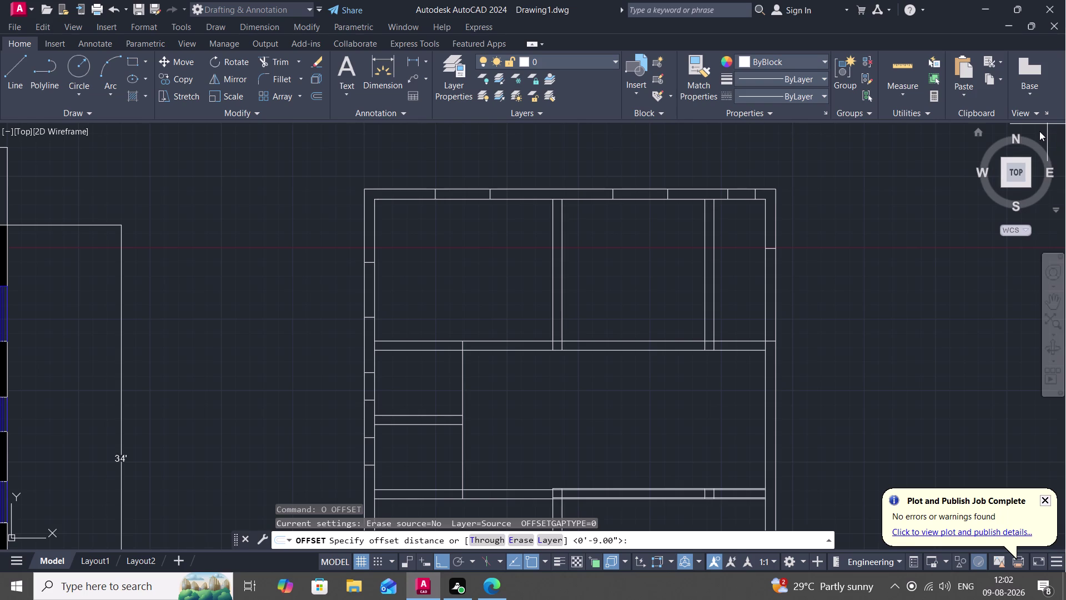
key(4)
key(apostrophe)
key(space)
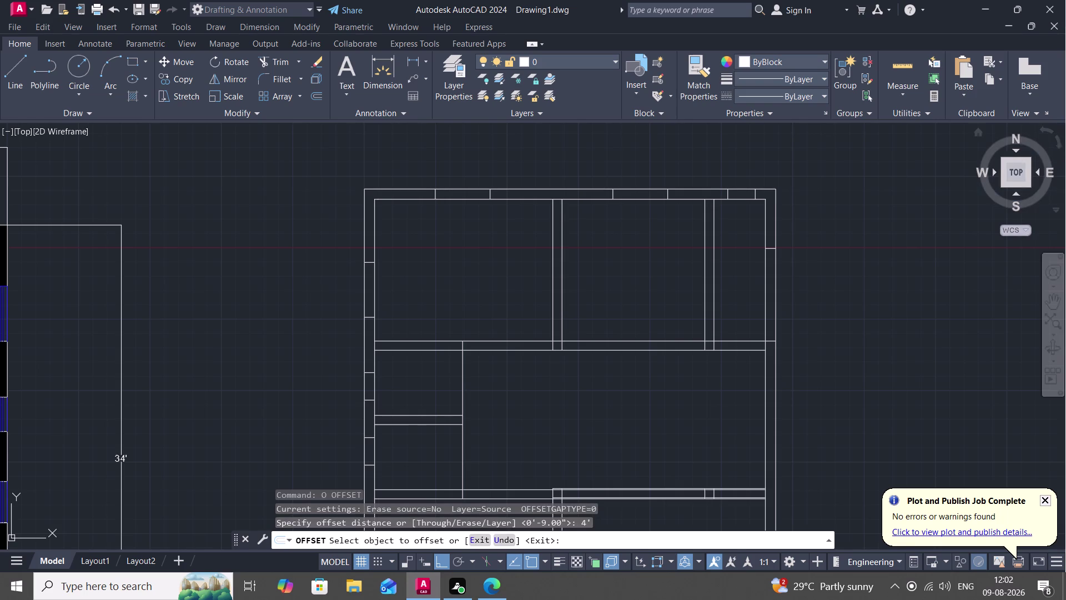
click(771, 252)
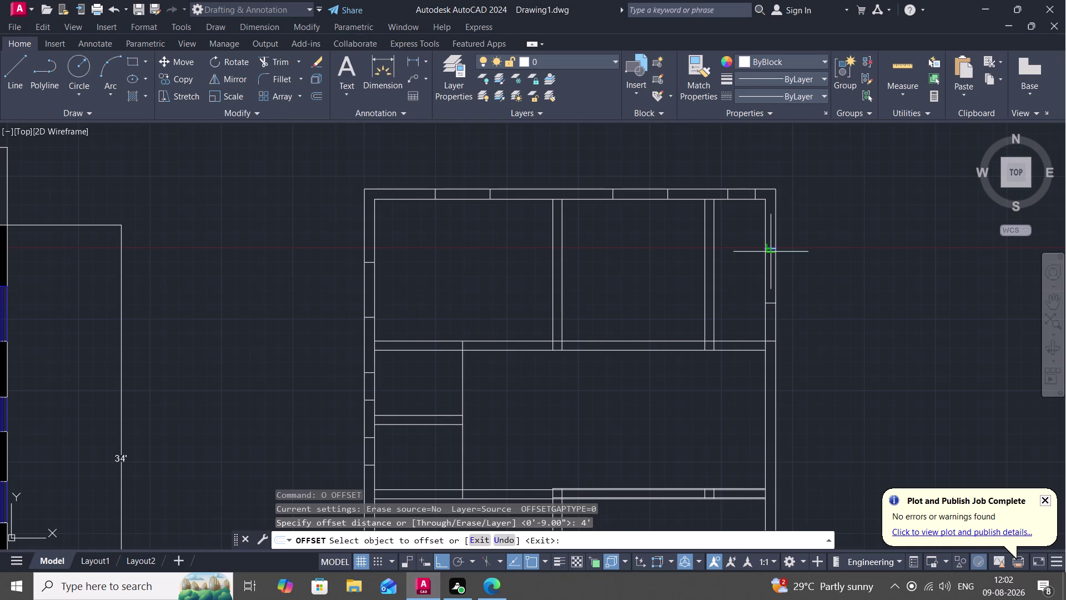
click(771, 268)
middle_drag(807, 301, 788, 170)
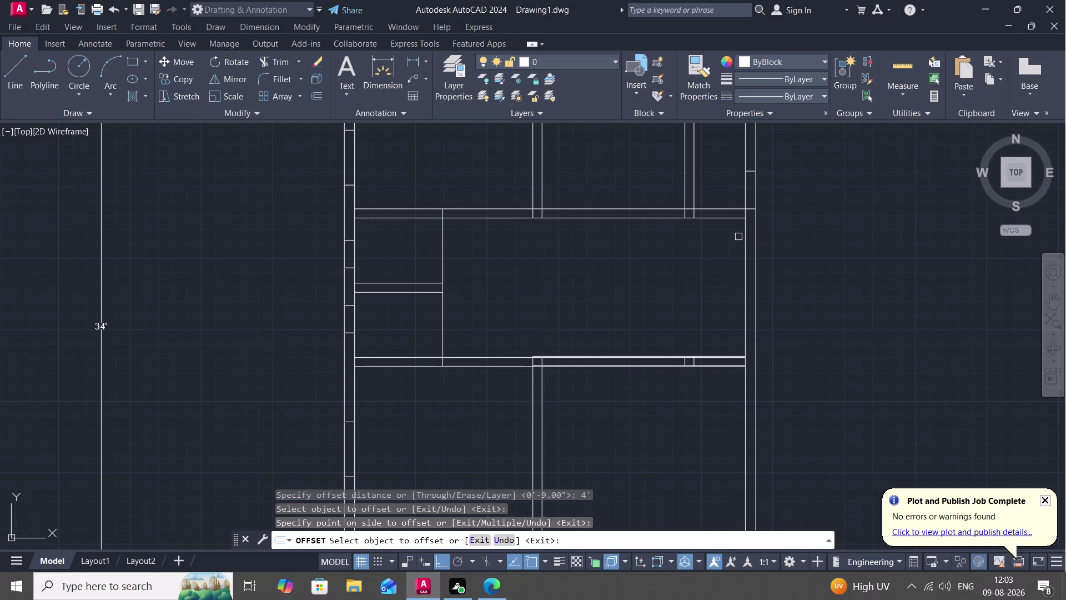
Draw a short marker line across the right wall of the middle room.
text(L)
key(space)
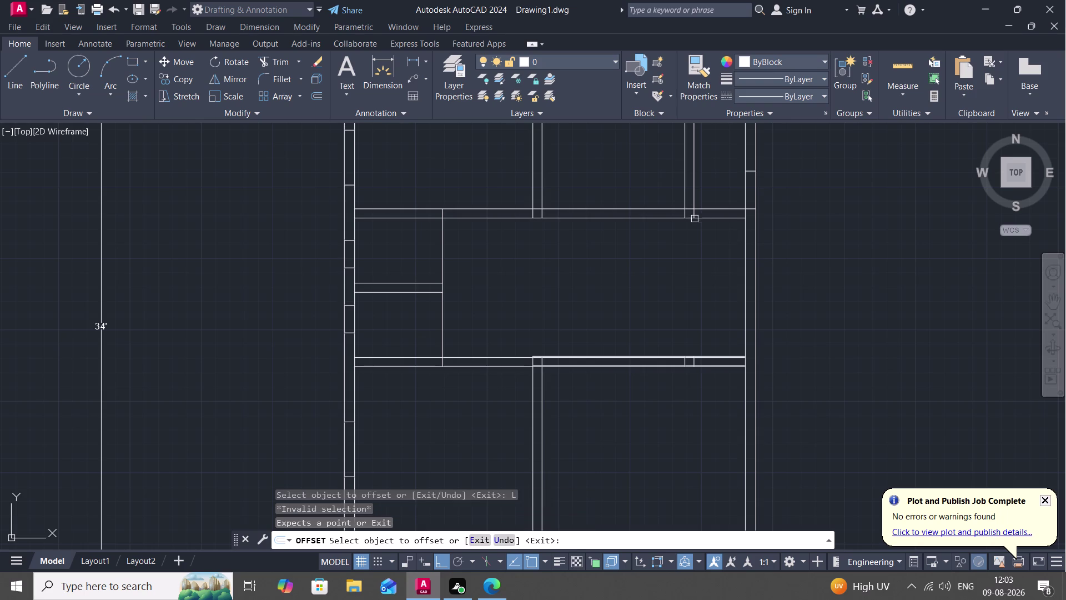
click(10, 84)
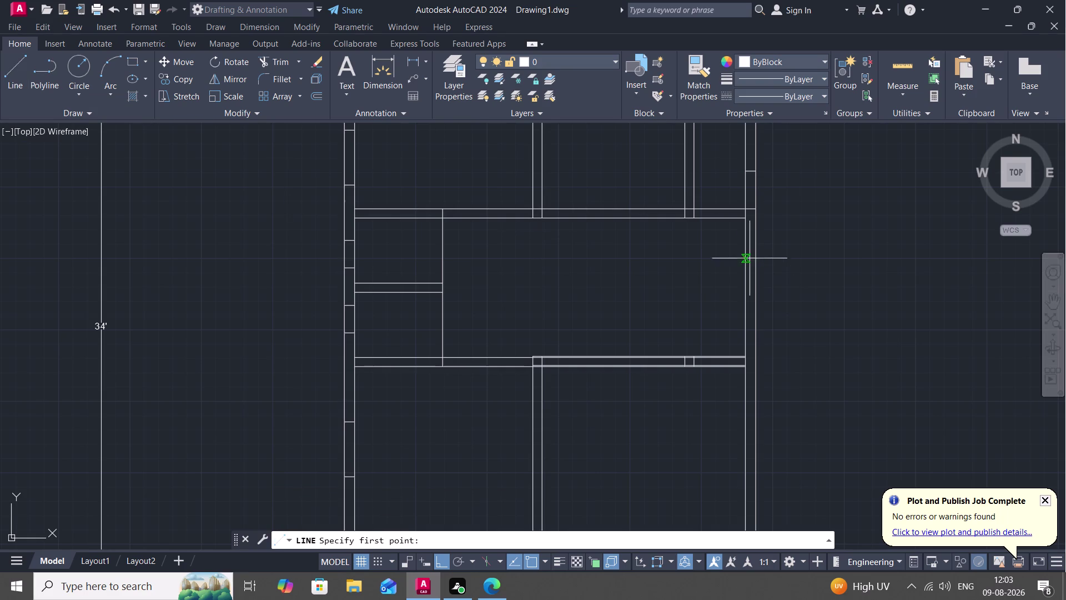
click(745, 232)
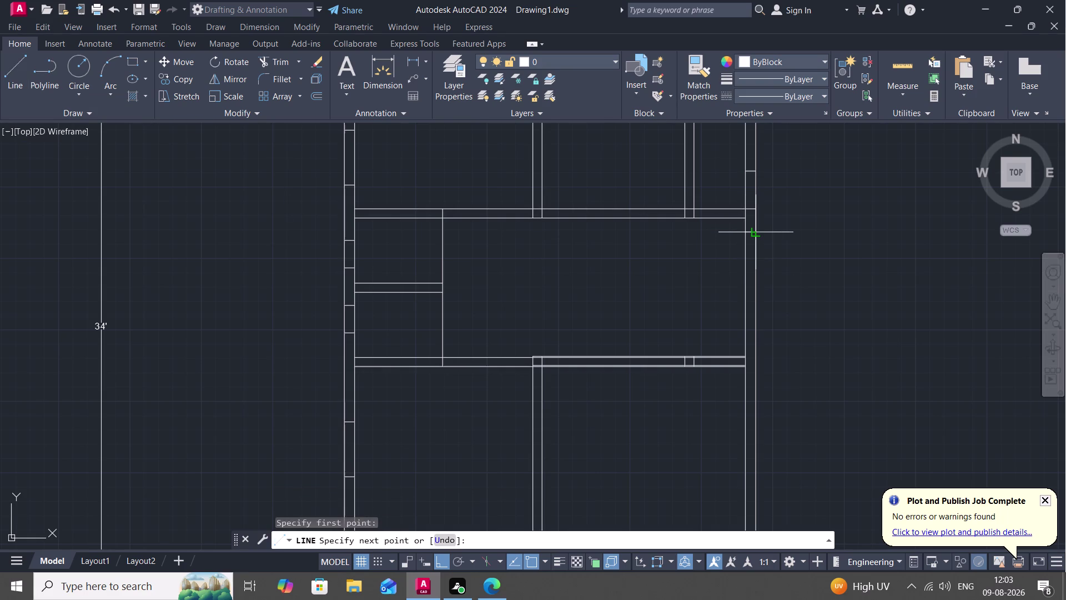
key(Escape)
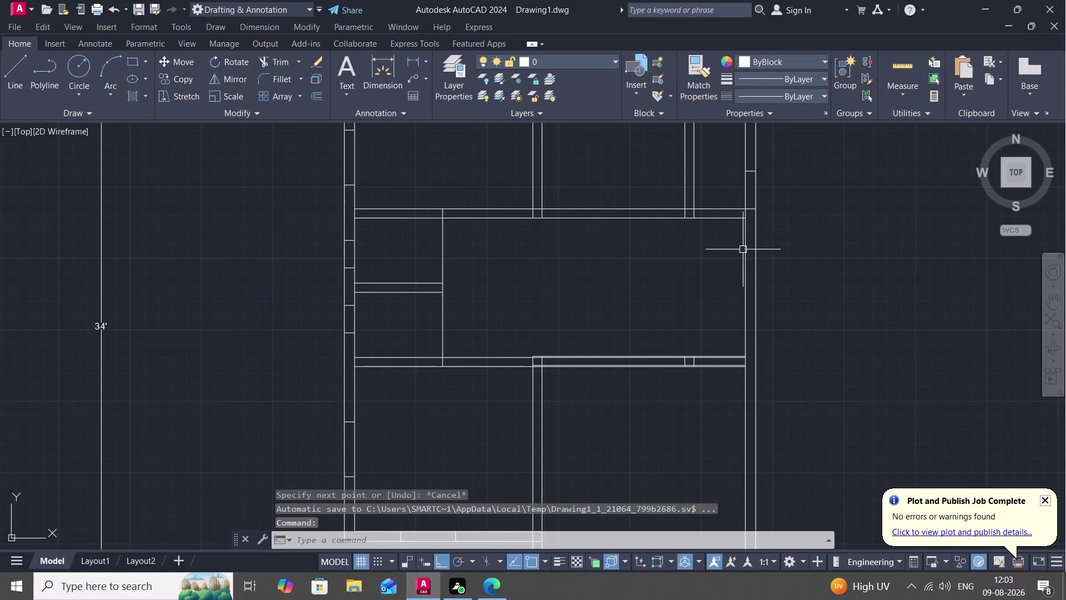
key(space)
click(745, 248)
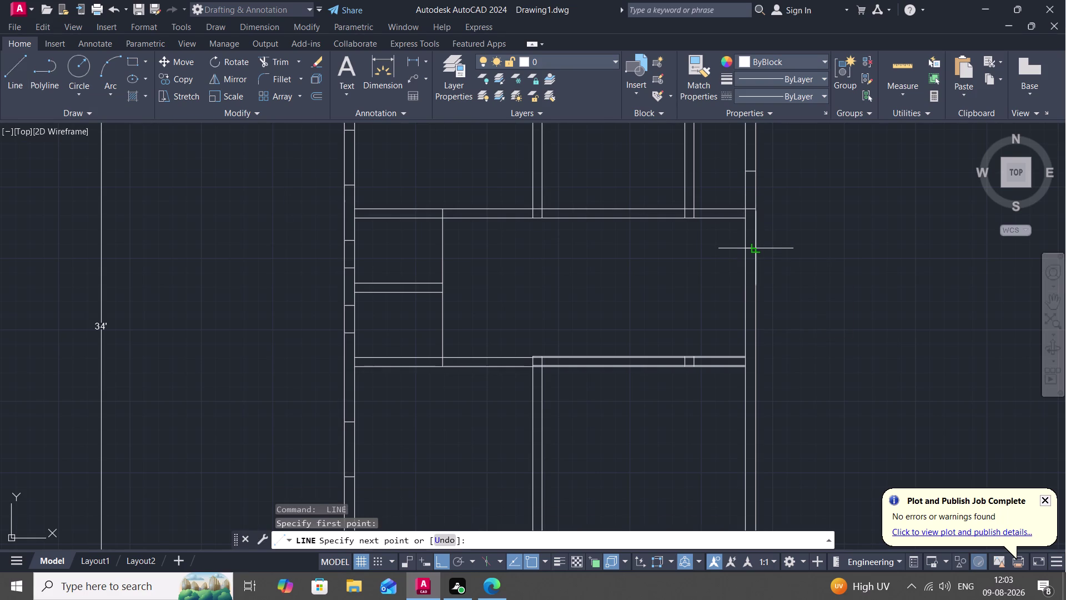
click(759, 246)
key(Escape)
Offset that marker line 4 feet down the wall.
text(O)
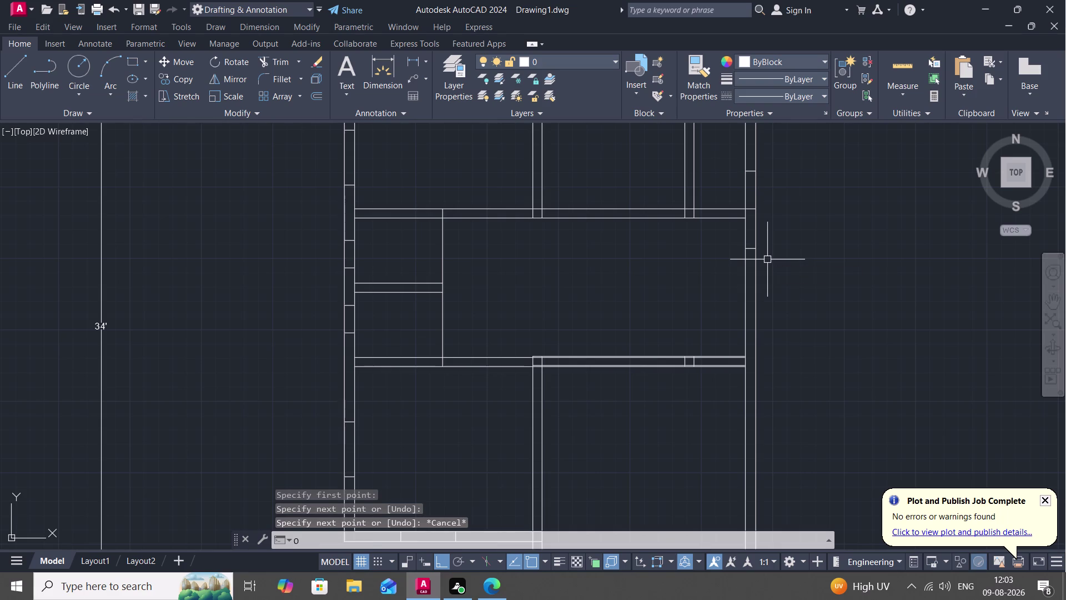
key(space)
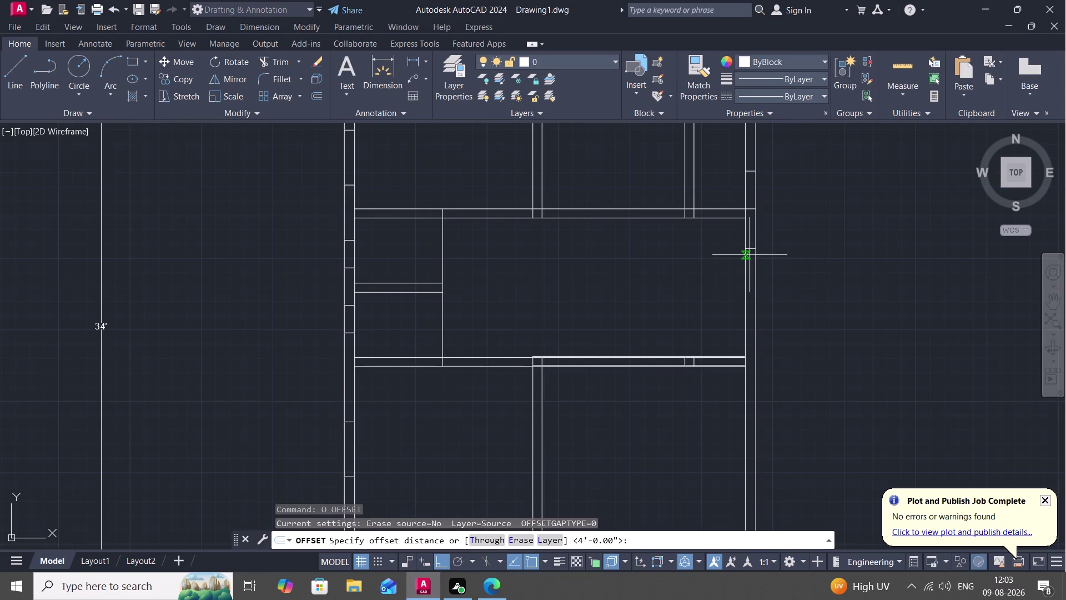
key(space)
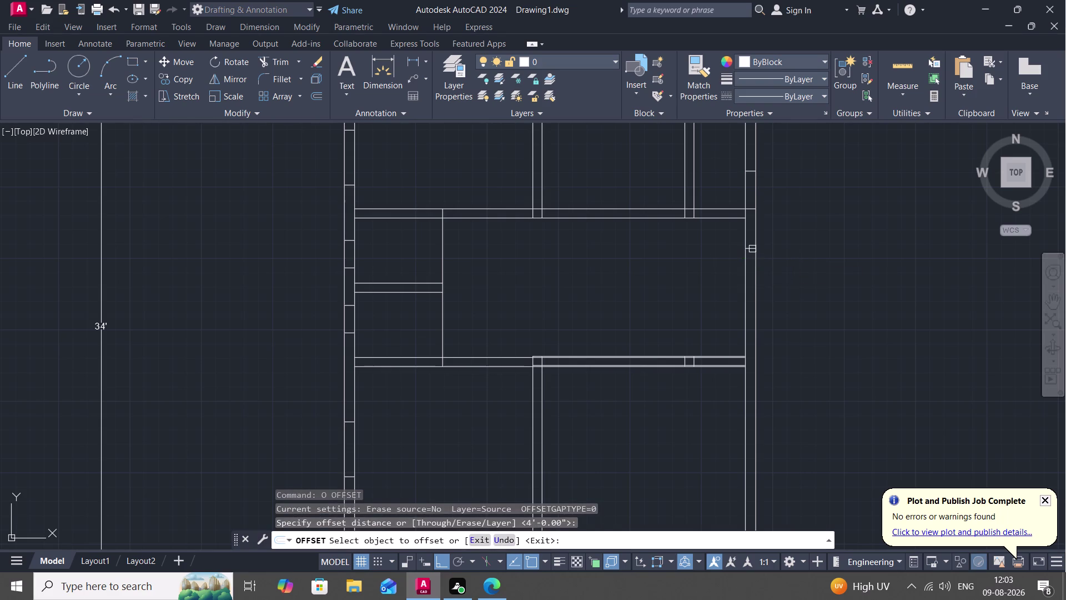
click(750, 251)
click(747, 289)
middle_drag(755, 342, 748, 292)
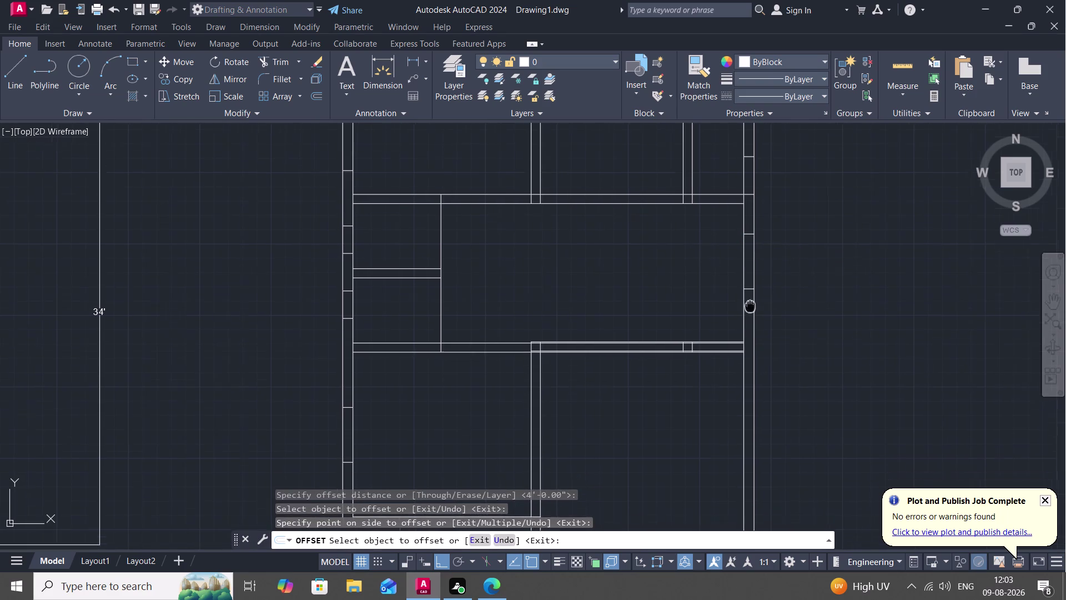
key(space)
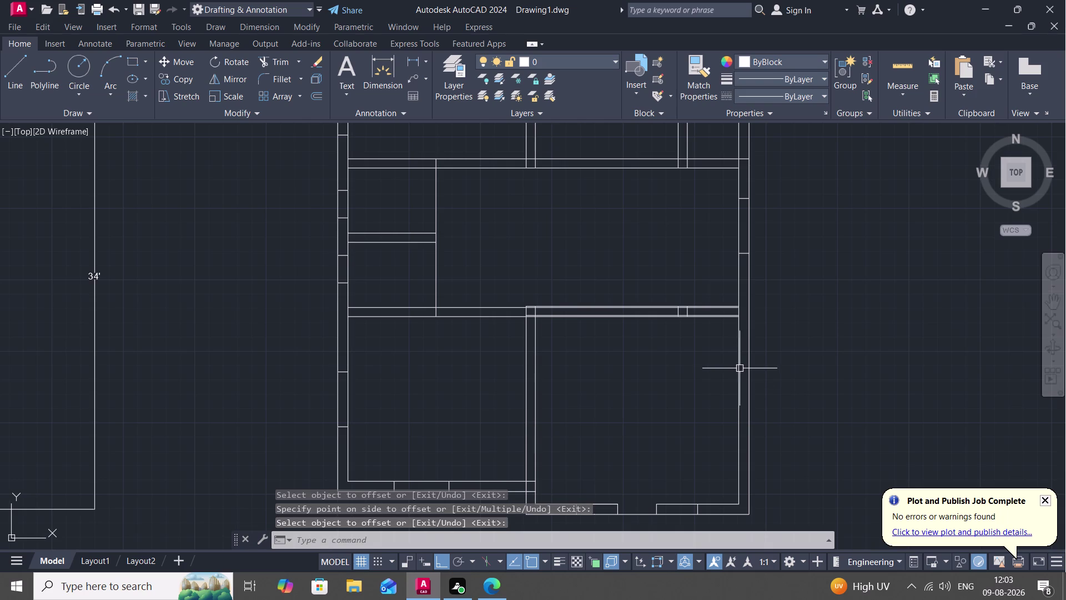
key(space)
key(Escape)
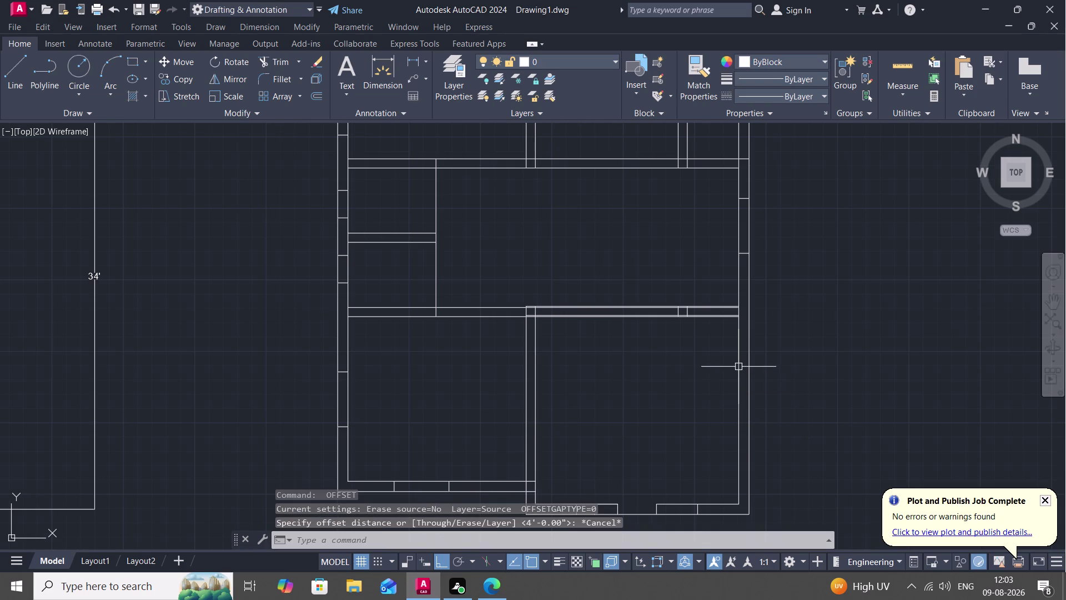
Add a short marker line on the lower room's right wall with a 4-foot offset copy.
key(l)
key(space)
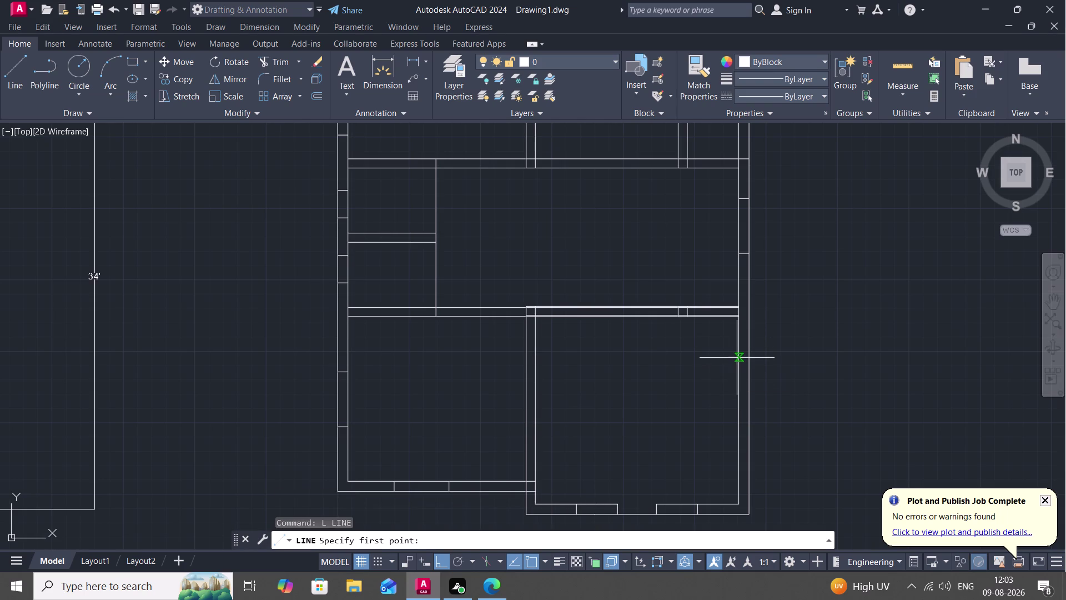
click(739, 360)
click(749, 364)
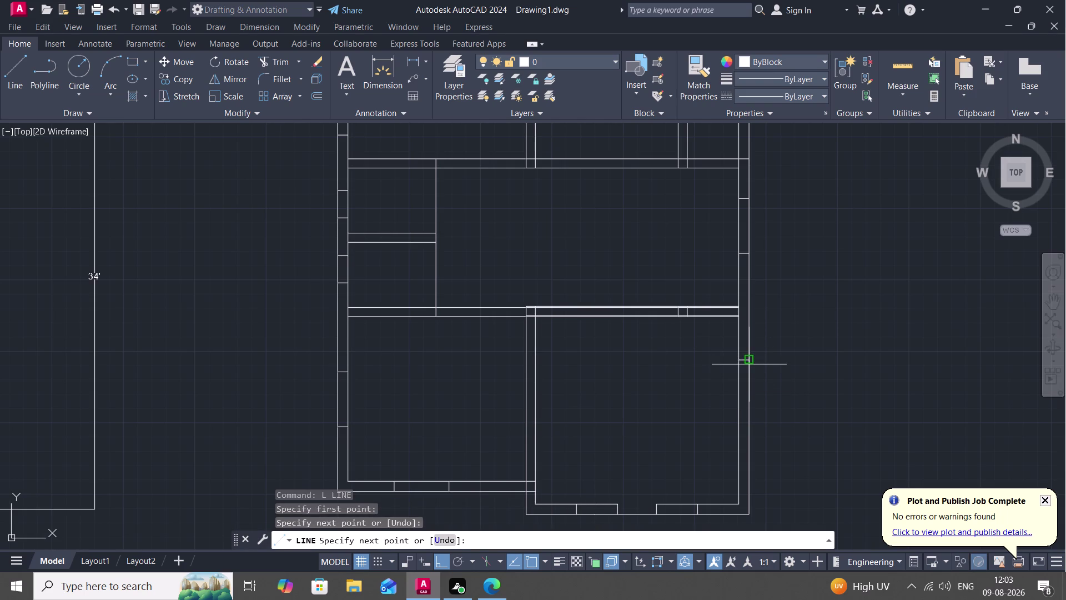
key(space)
text(O)
key(space)
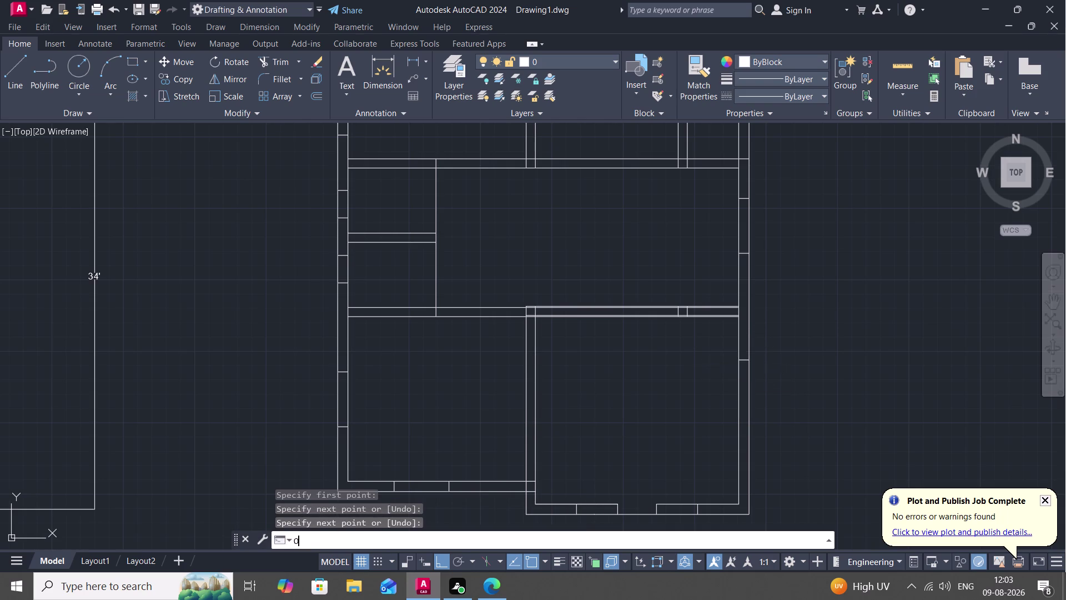
key(space)
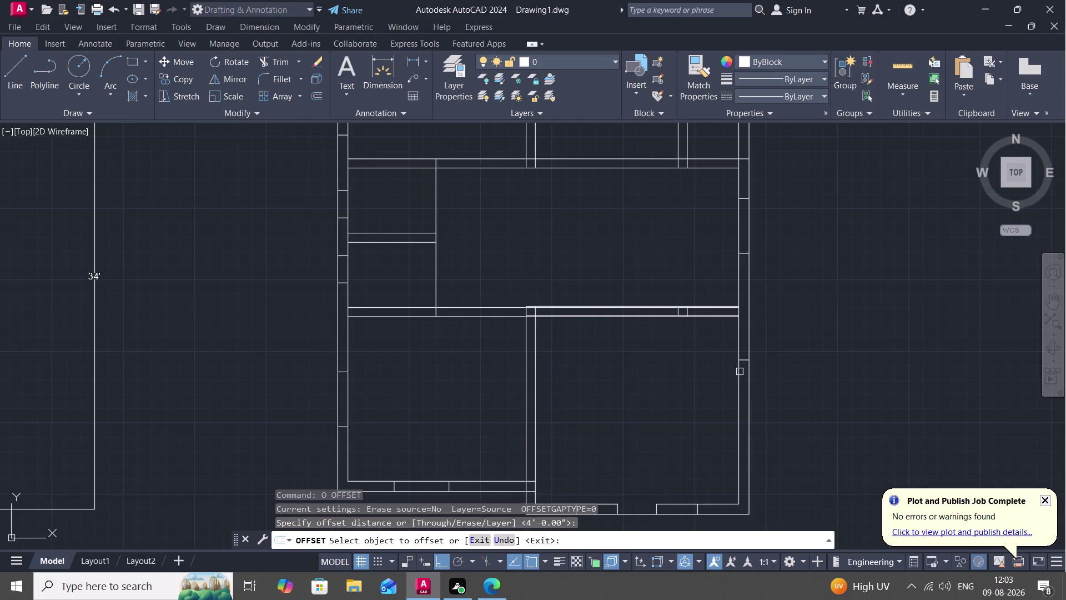
click(742, 362)
click(742, 375)
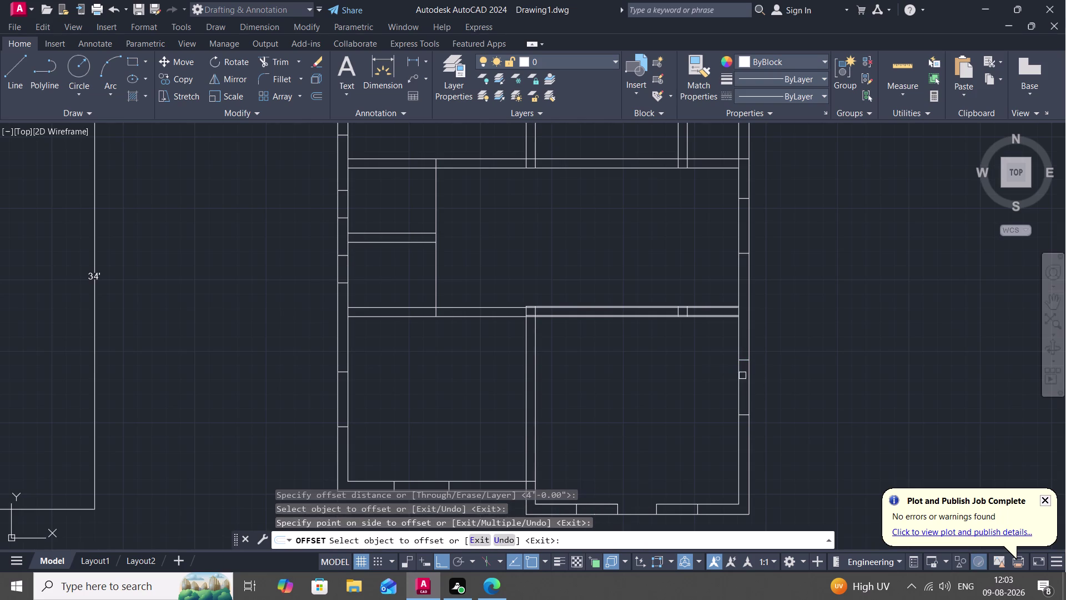
Draw closing lines around the lower window opening in the right wall.
middle_drag(645, 372, 701, 361)
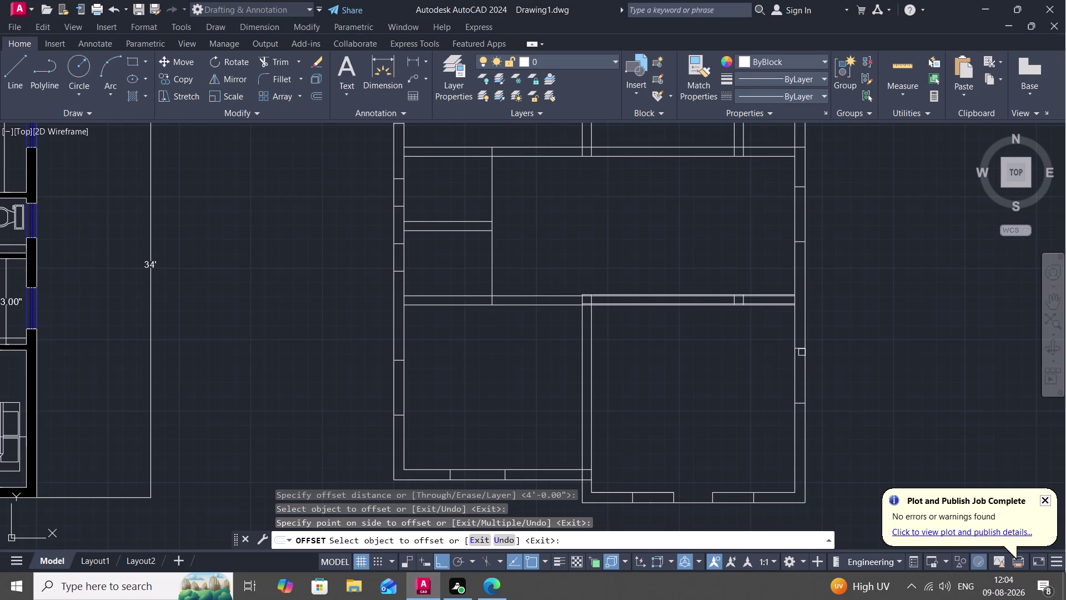
key(l)
key(space)
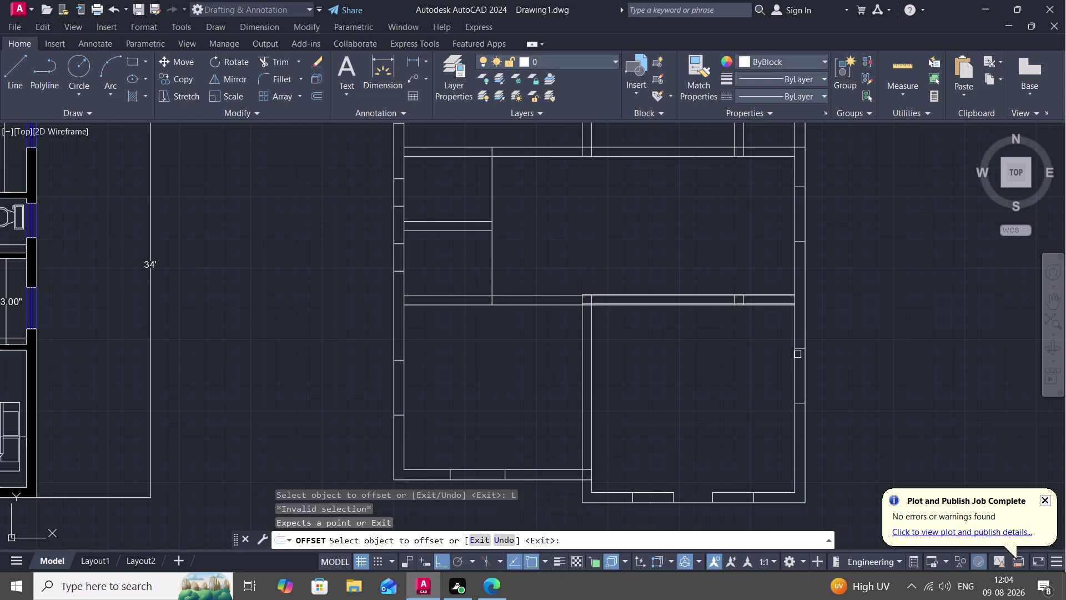
middle_drag(797, 355, 726, 367)
scroll(up, 3)
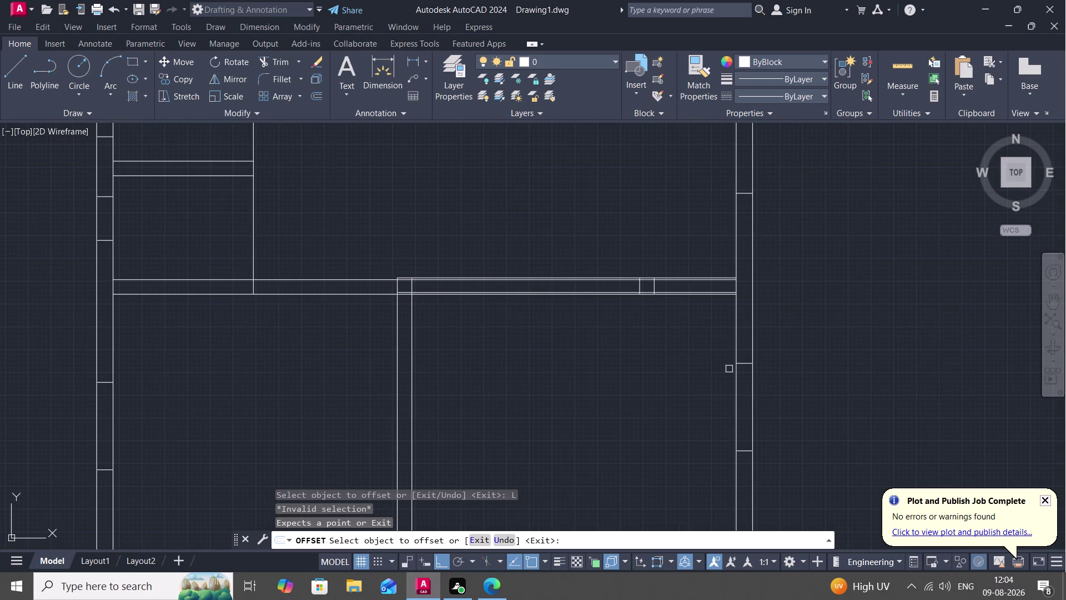
key(Escape)
key(l)
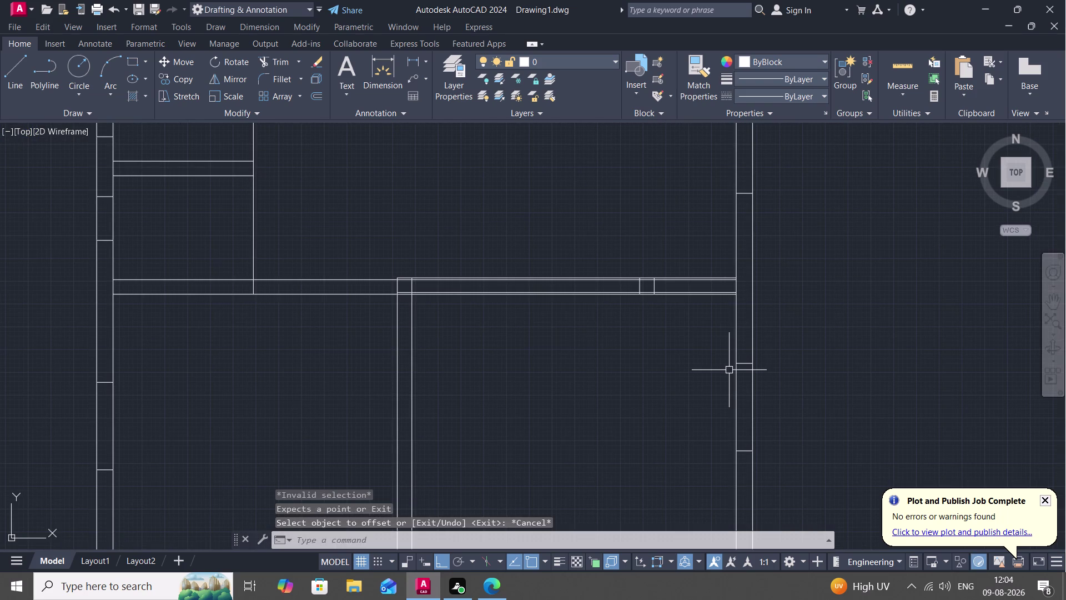
key(space)
click(740, 365)
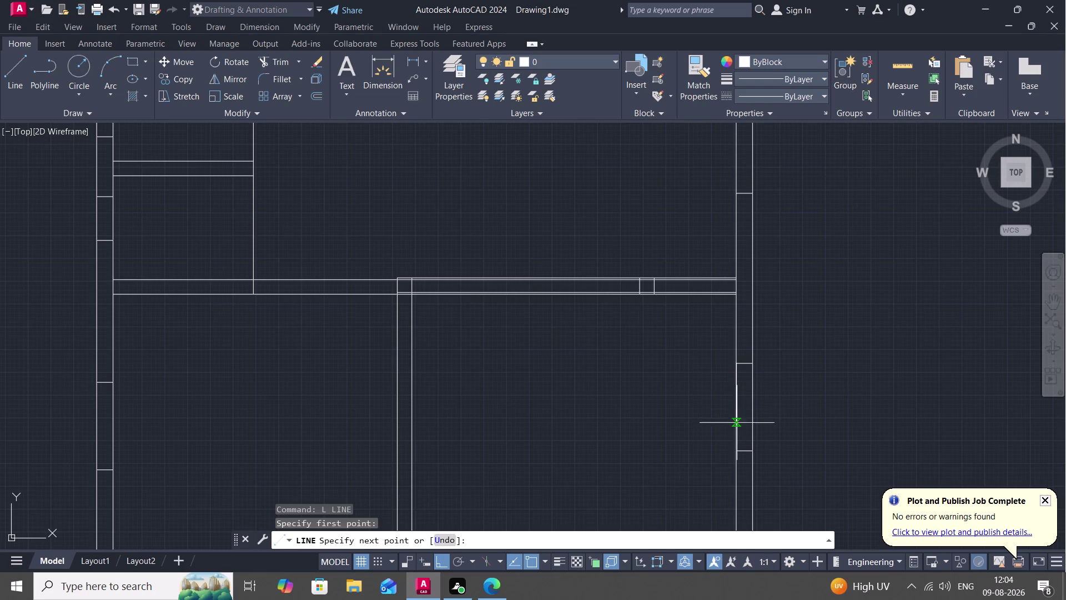
click(735, 451)
click(753, 451)
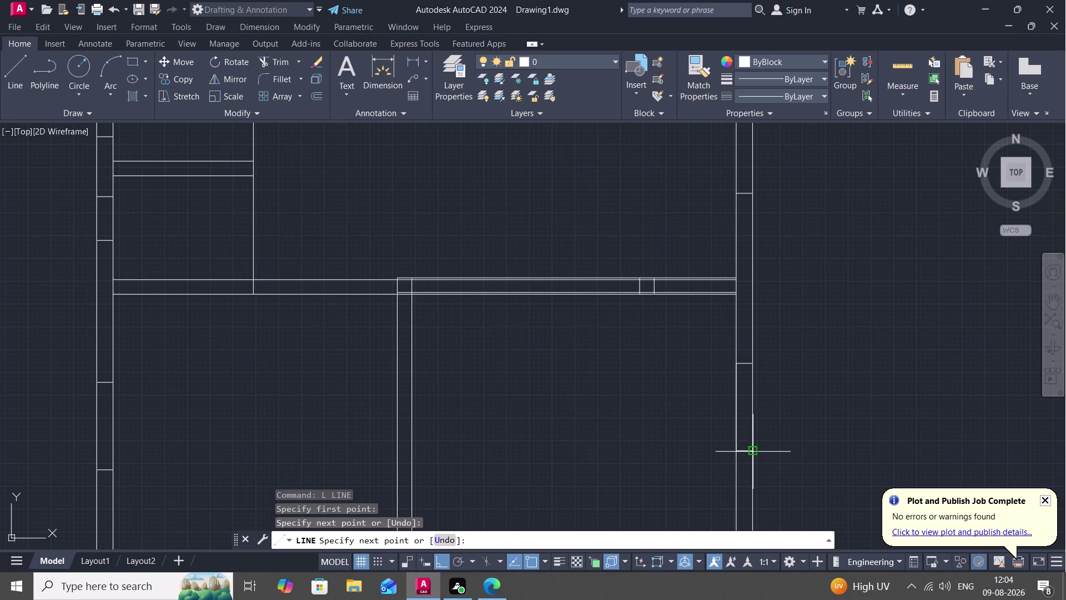
click(754, 363)
key(space)
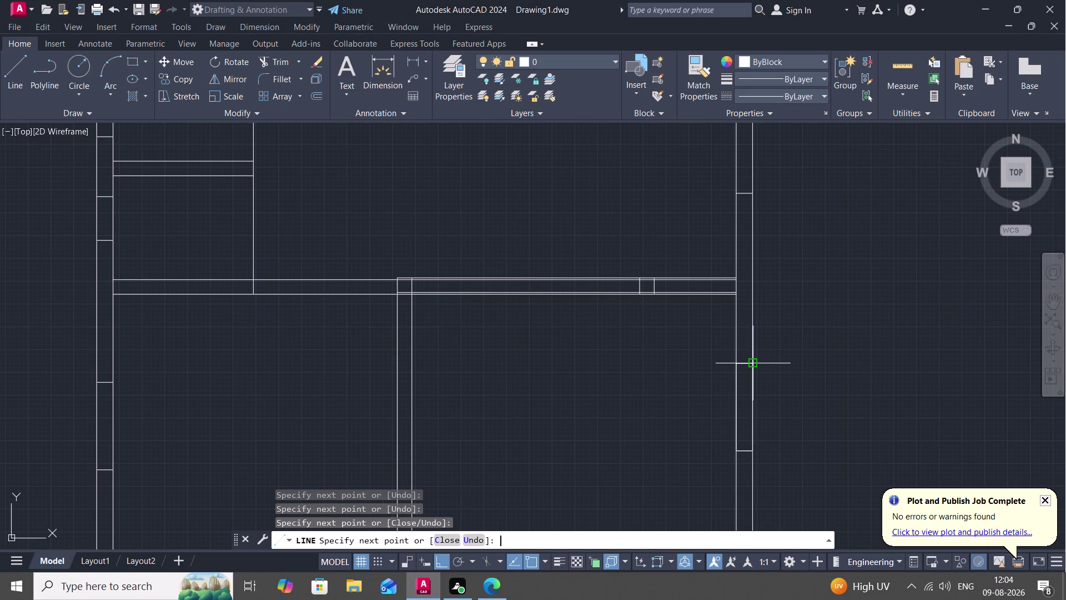
Draw closing lines around the next window opening up the right wall.
middle_drag(767, 294, 733, 439)
key(space)
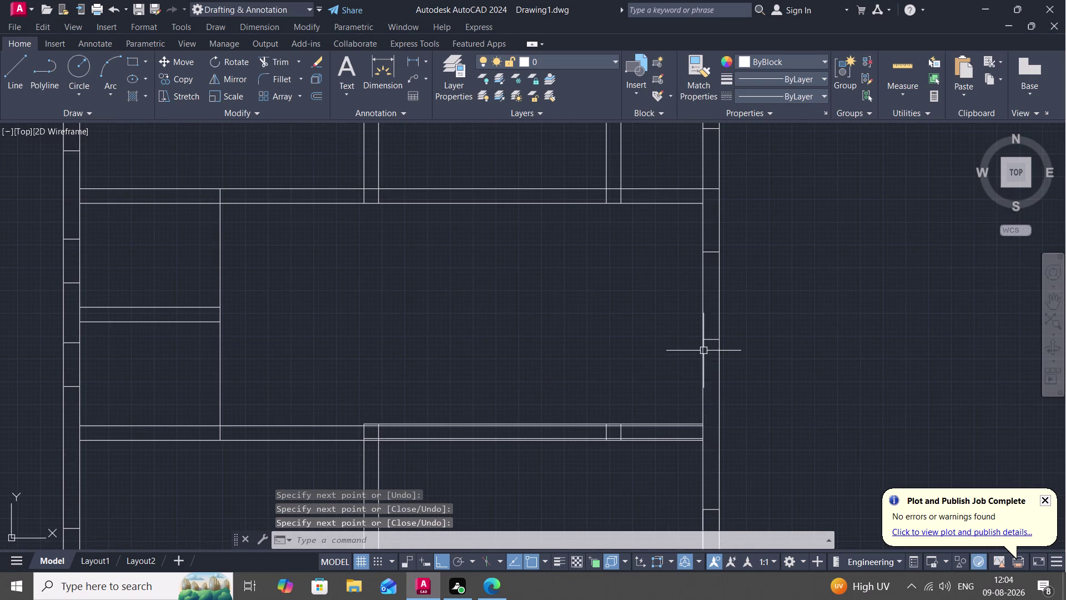
drag(701, 340, 708, 338)
click(720, 338)
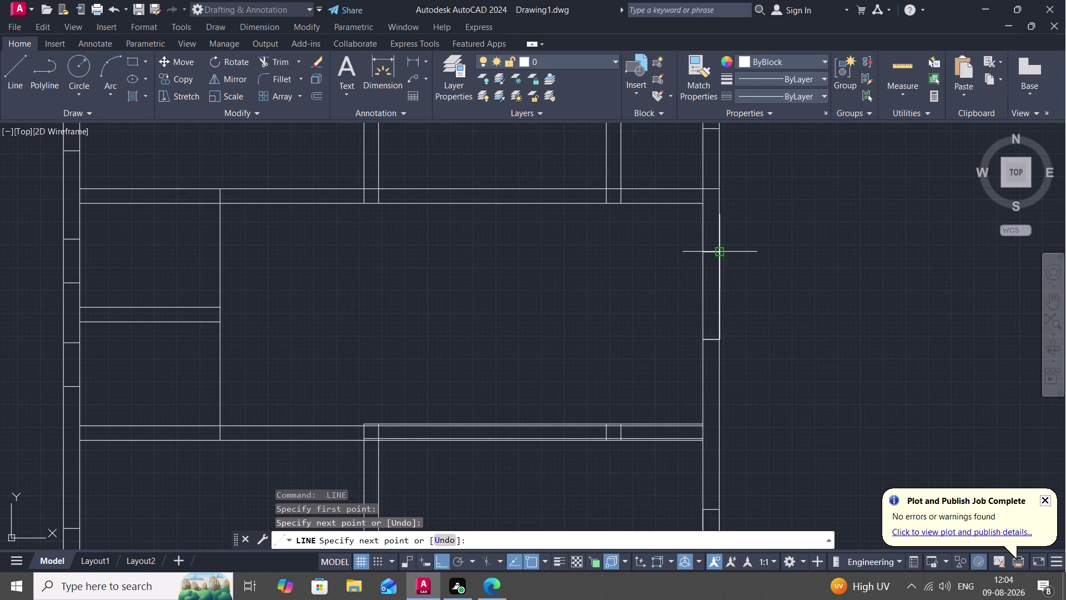
click(719, 253)
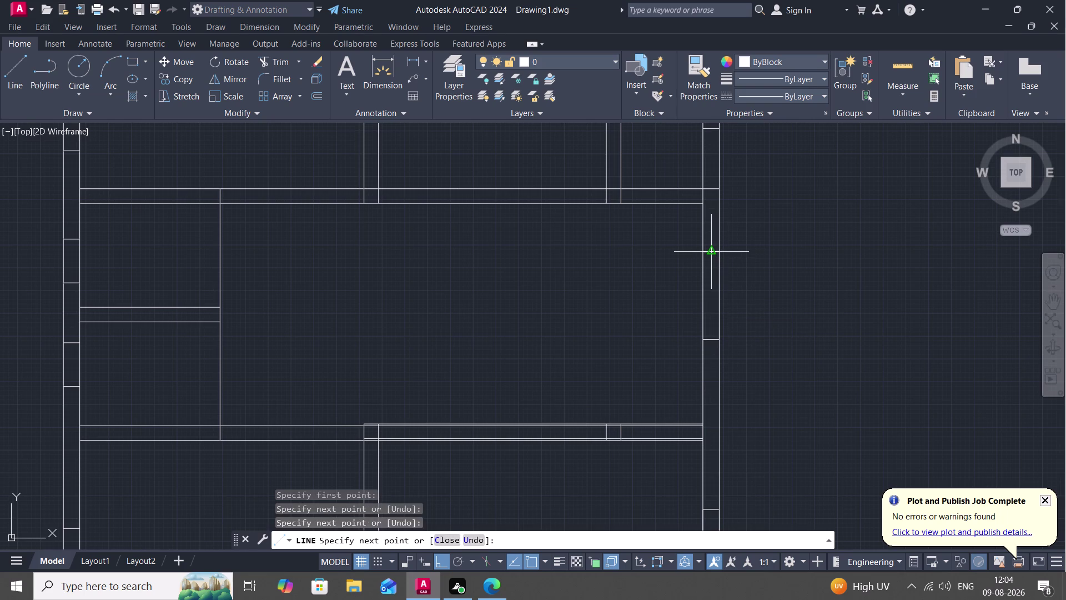
click(705, 250)
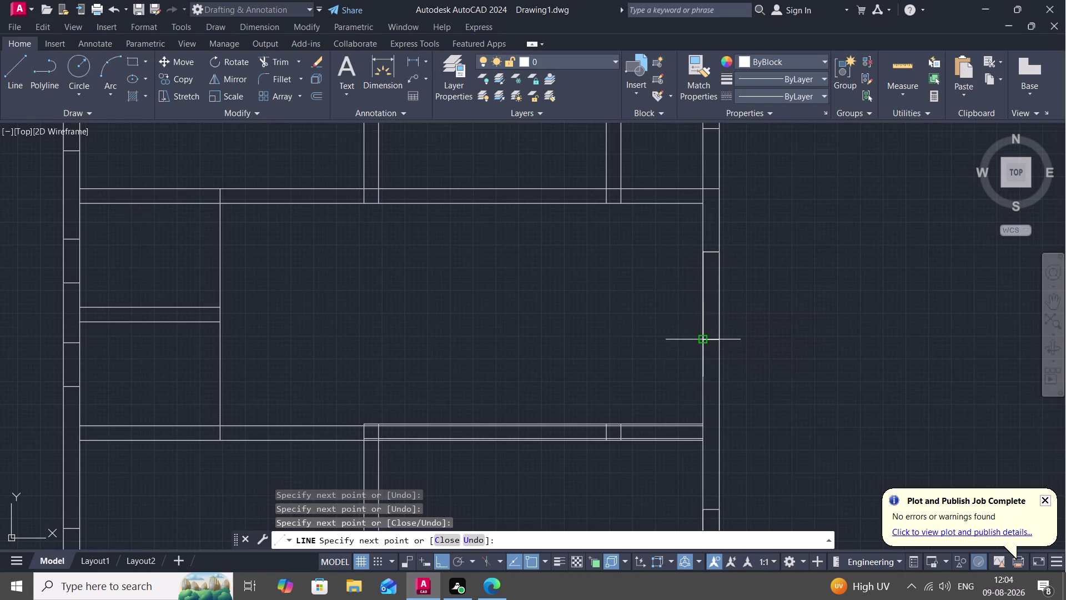
click(704, 340)
key(space)
Draw closing lines around the uppermost window opening in the right wall.
middle_drag(665, 300, 637, 470)
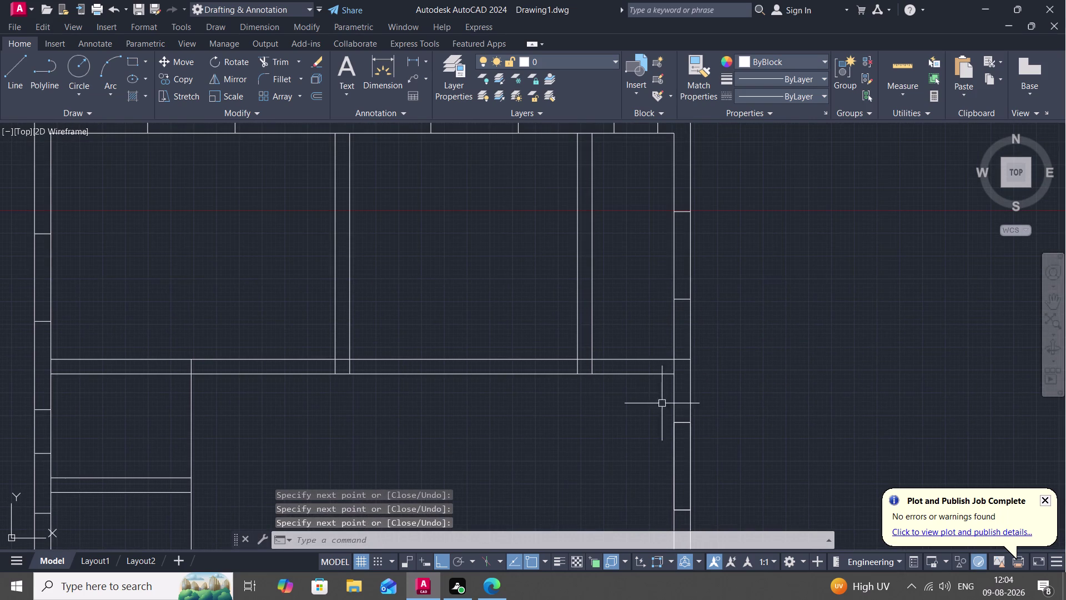
key(space)
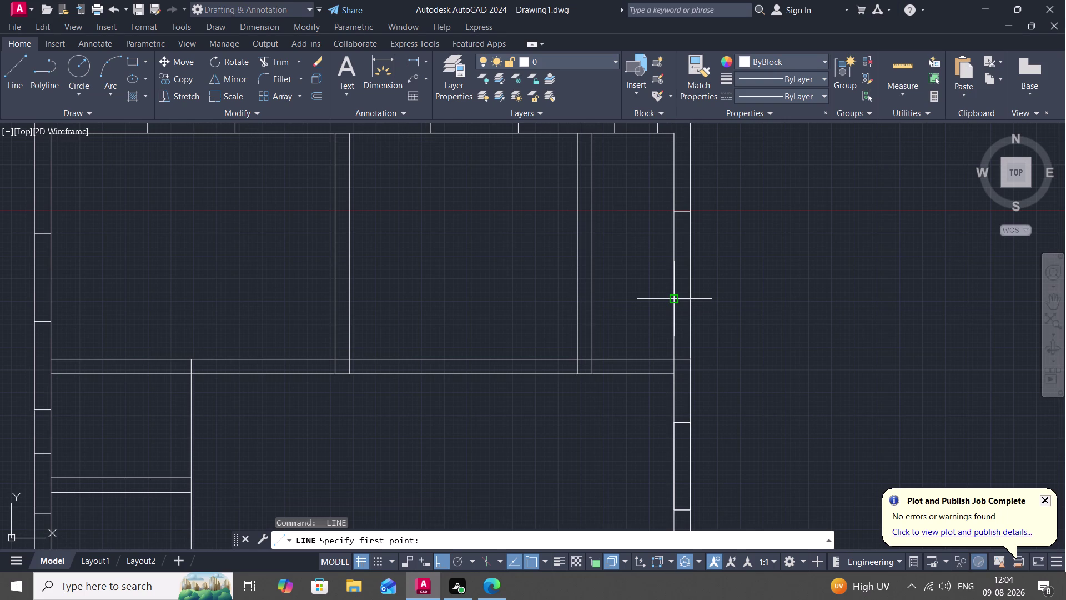
click(677, 301)
click(694, 300)
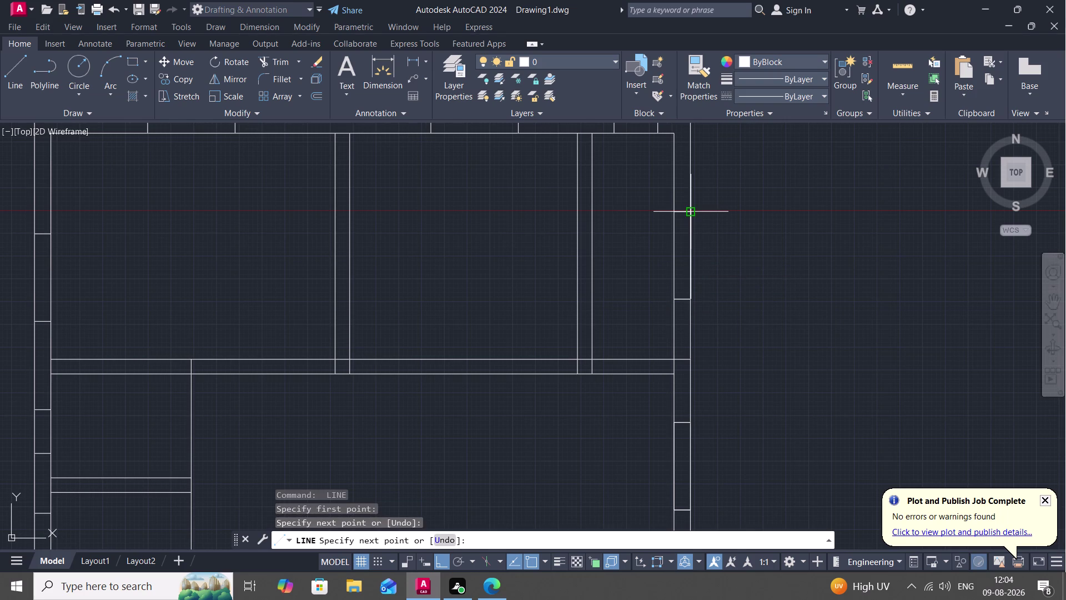
click(693, 213)
click(673, 215)
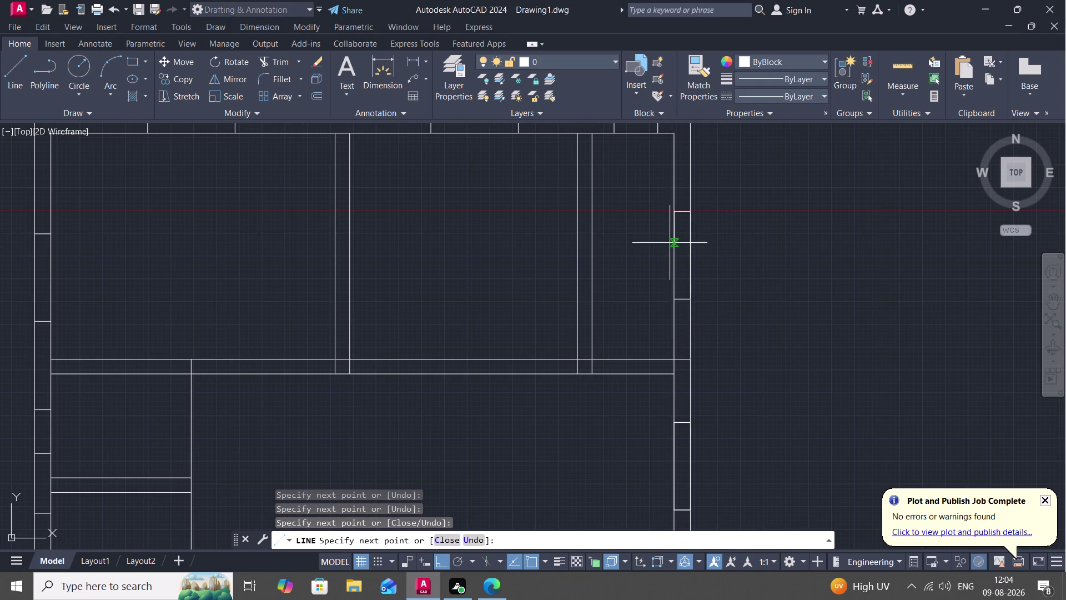
click(672, 297)
key(space)
middle_drag(617, 193, 618, 435)
scroll(down, 3)
key(space)
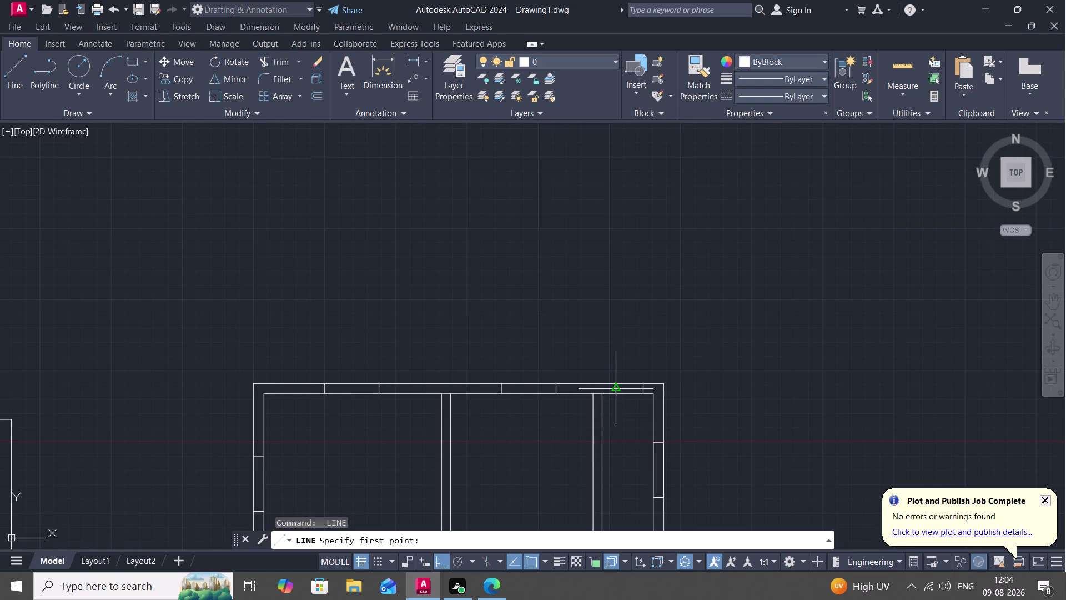
Draw closing lines around the right-hand opening in the top wall.
click(614, 384)
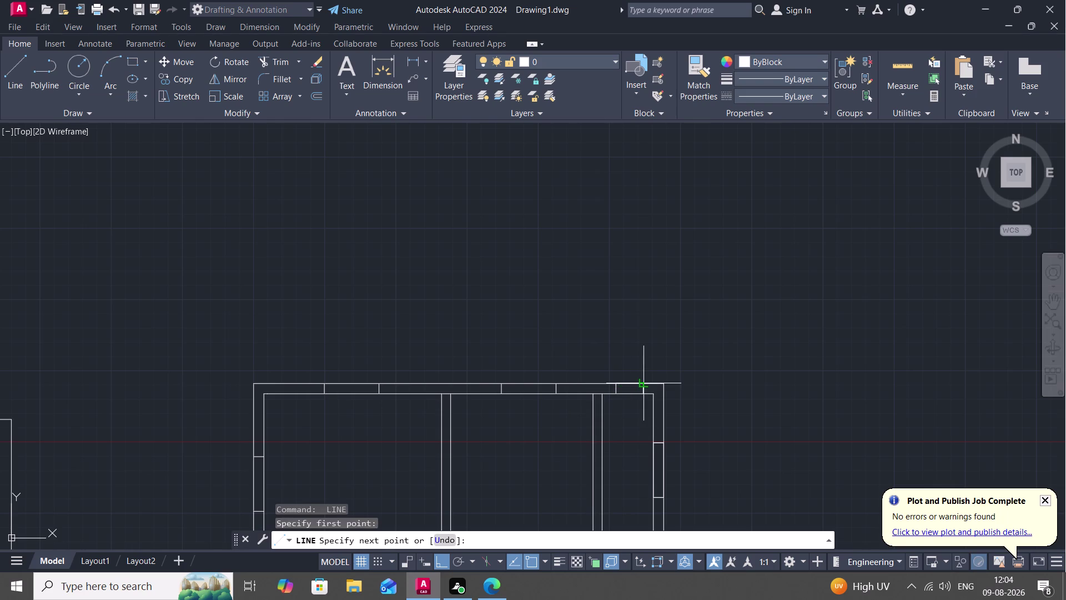
click(641, 382)
click(640, 395)
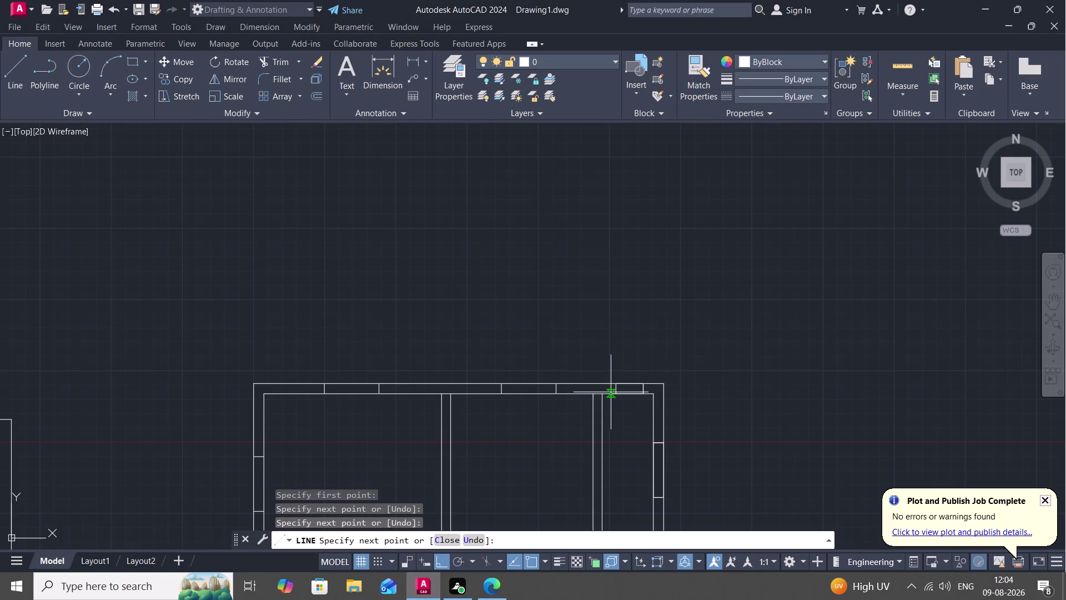
click(616, 398)
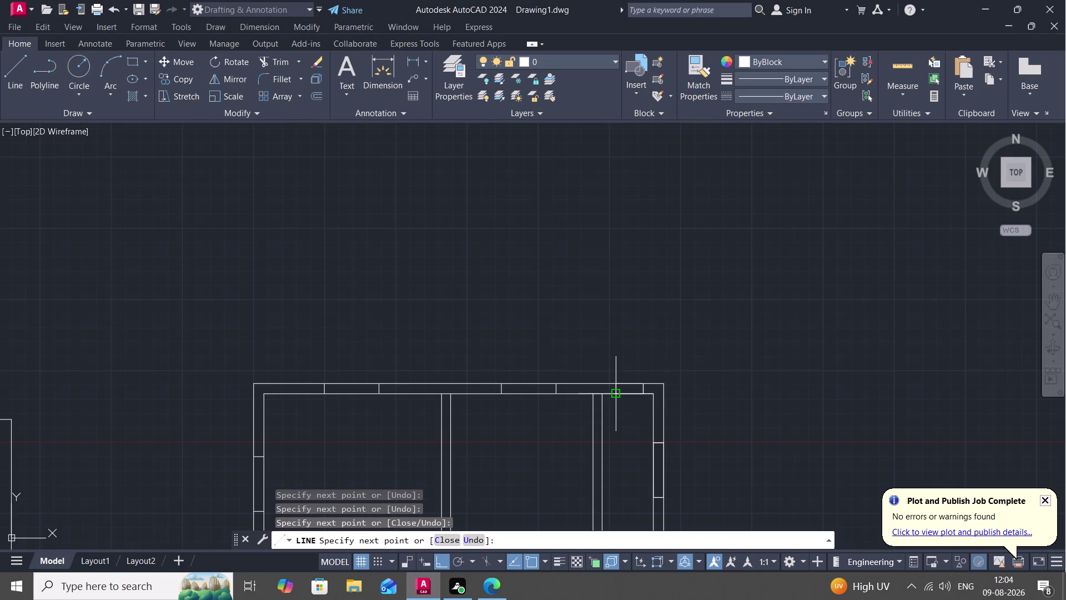
key(space)
Draw closing lines around the middle opening in the top wall.
key(space)
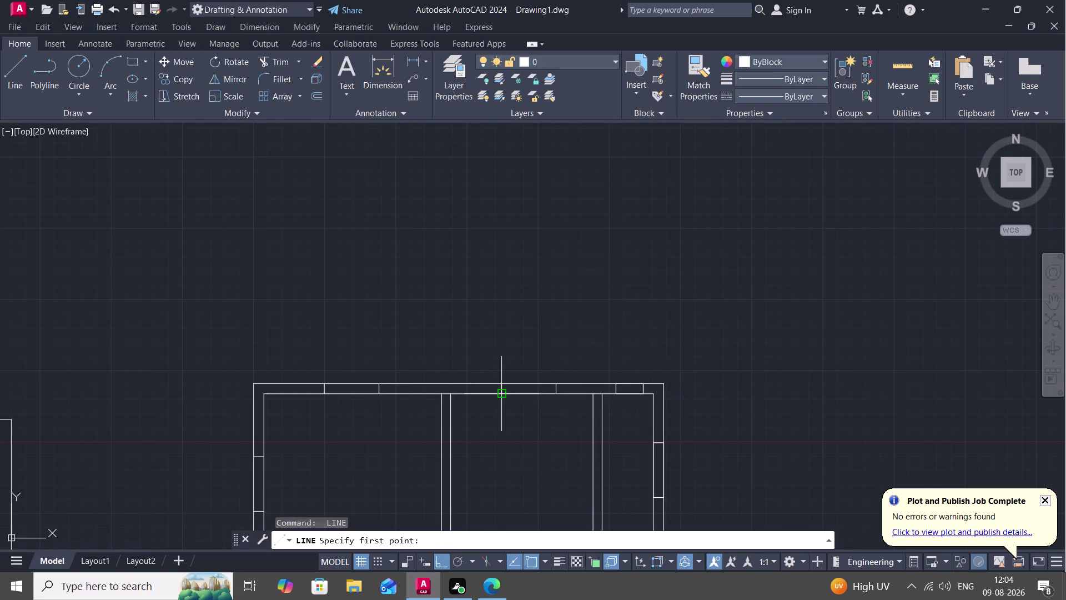
click(499, 393)
click(556, 392)
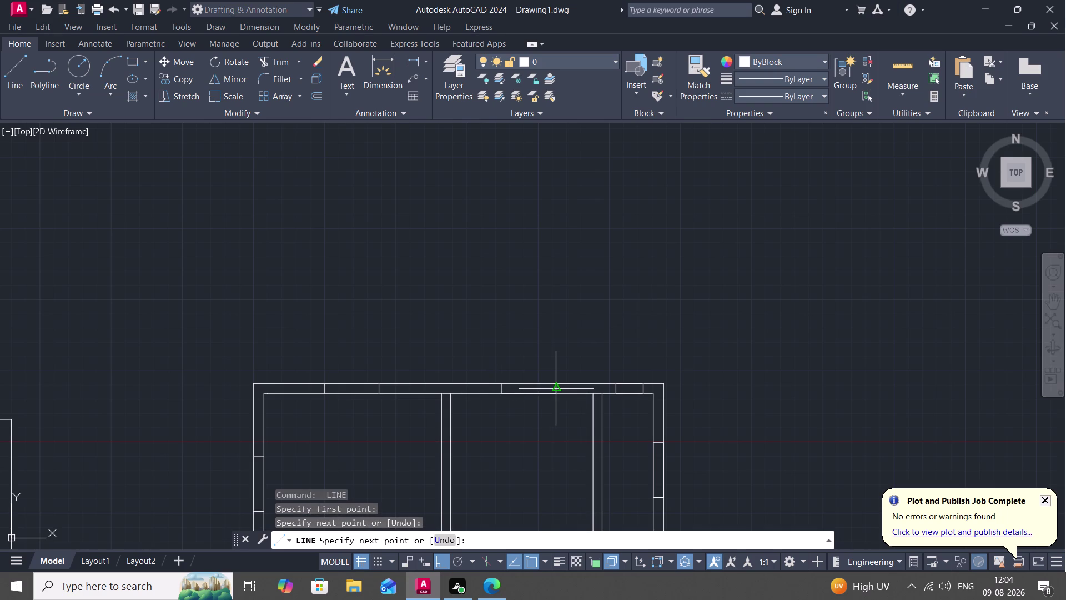
click(556, 384)
click(501, 384)
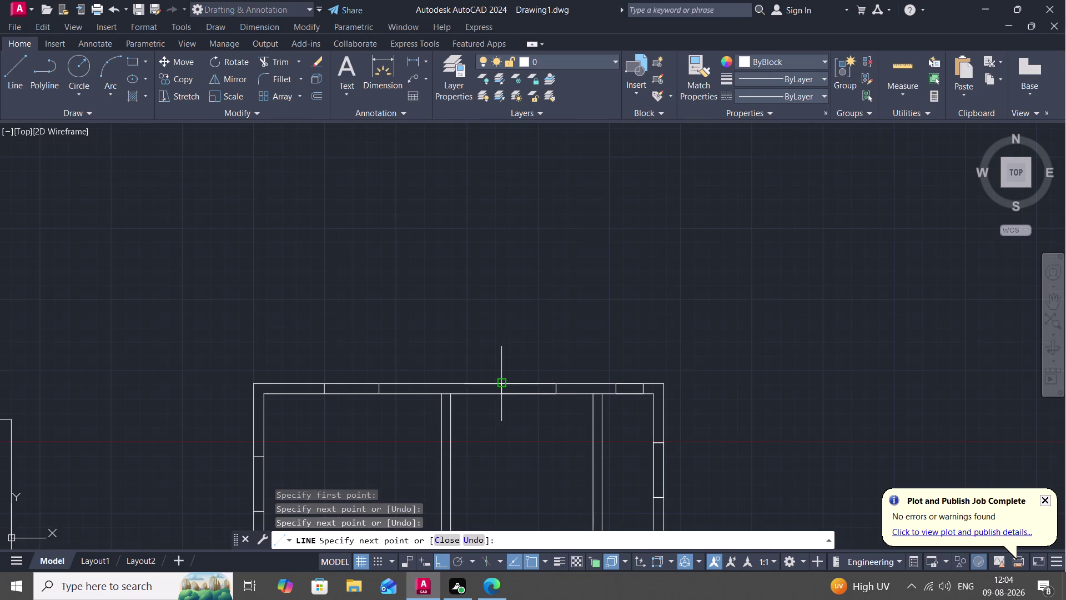
click(499, 393)
key(space)
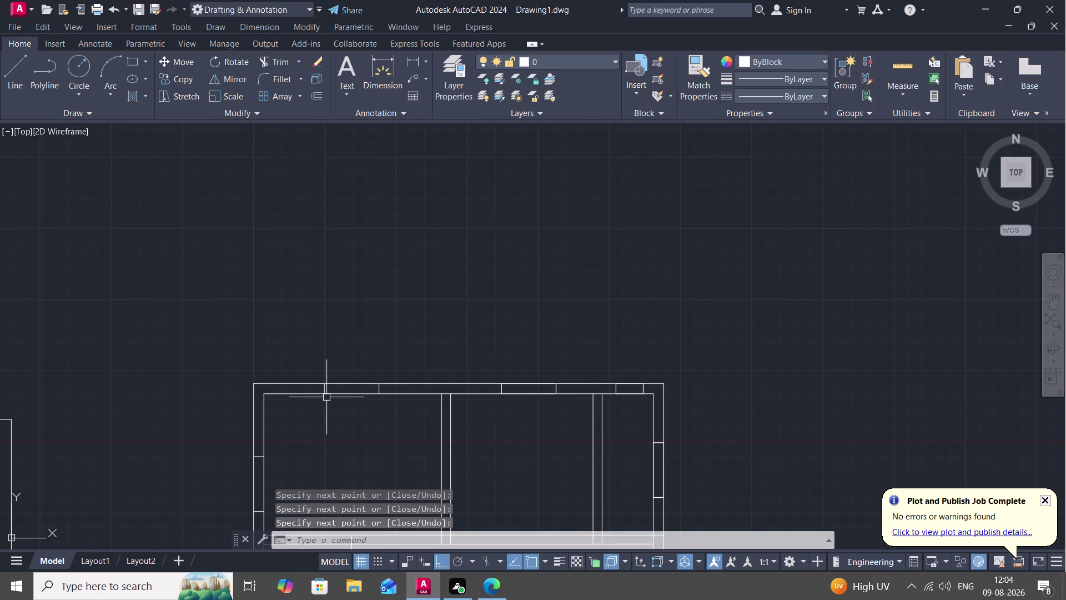
Draw closing lines around the left opening near the top wall's left corner.
key(space)
click(324, 393)
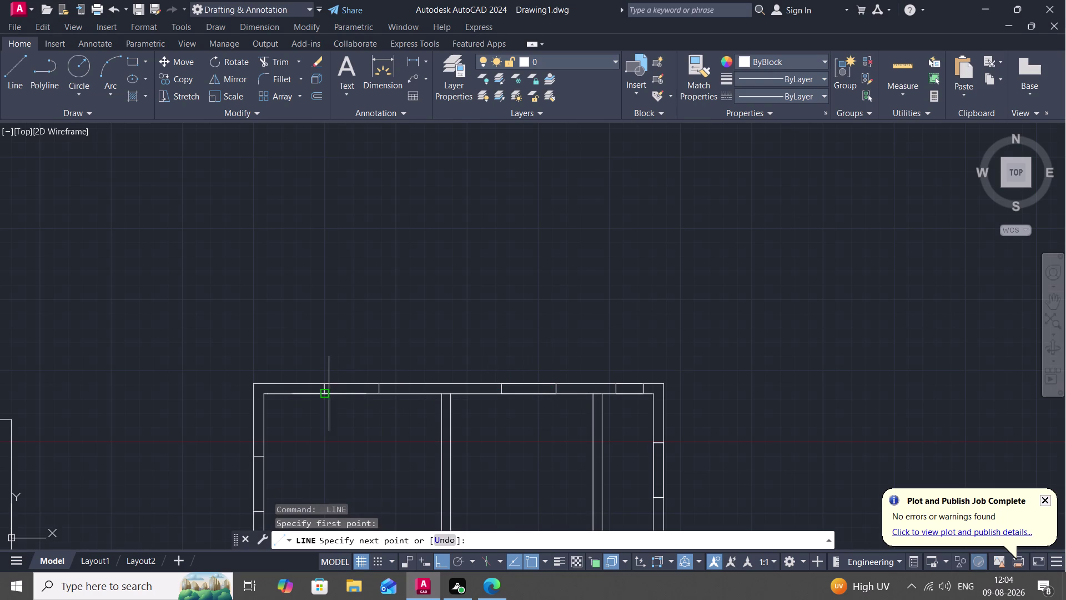
click(377, 394)
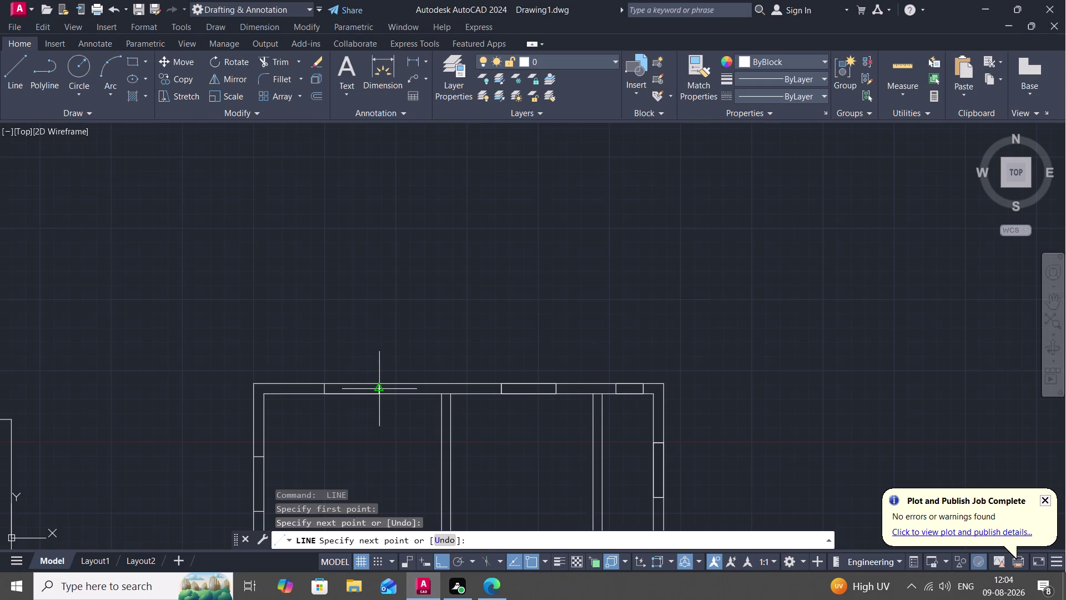
click(377, 388)
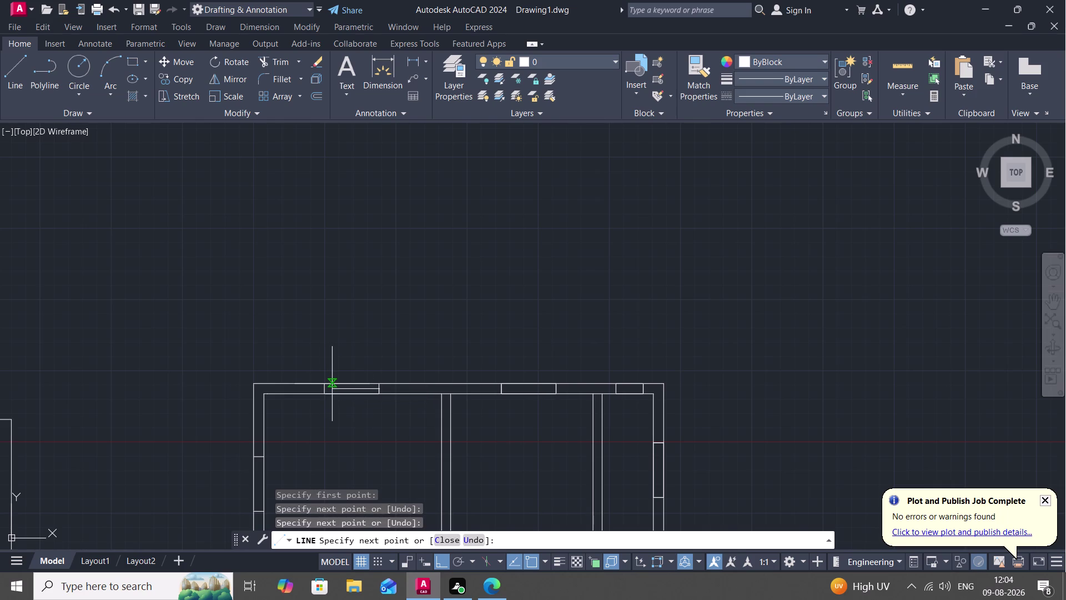
key(Escape)
key(space)
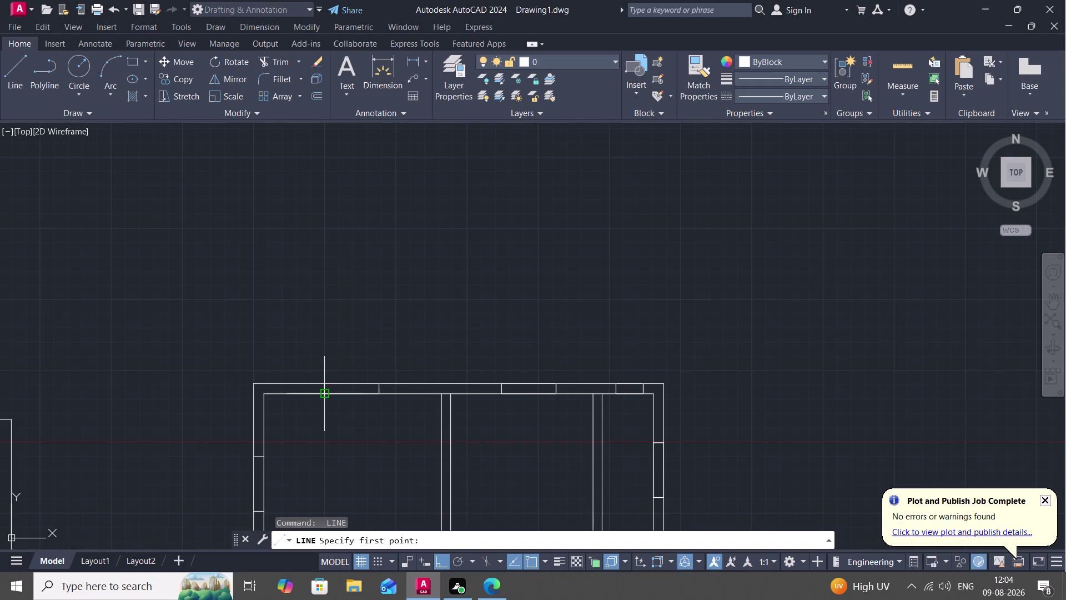
click(323, 396)
click(322, 382)
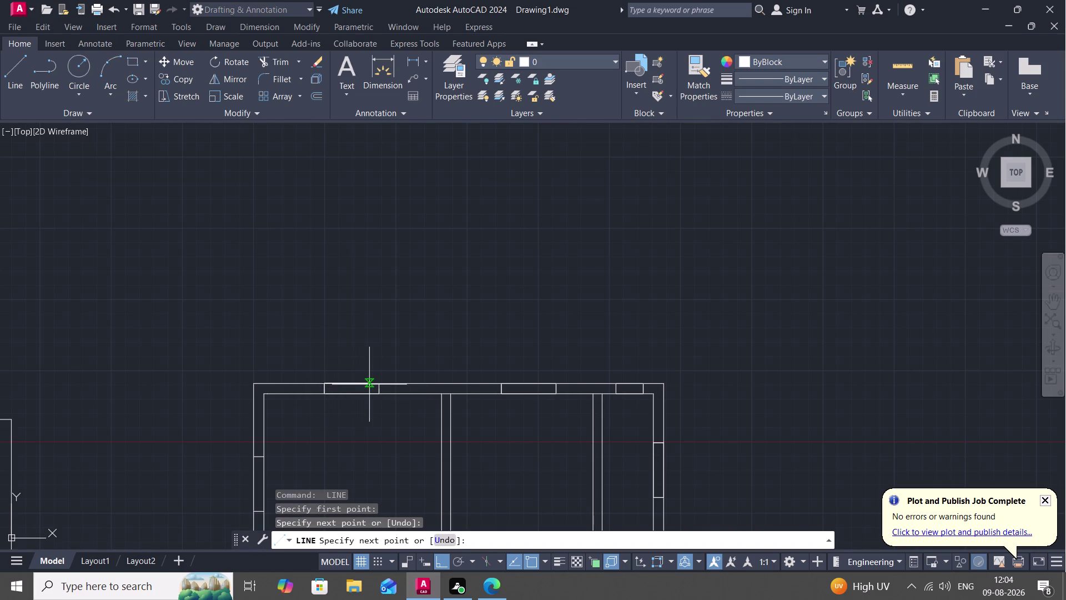
click(377, 385)
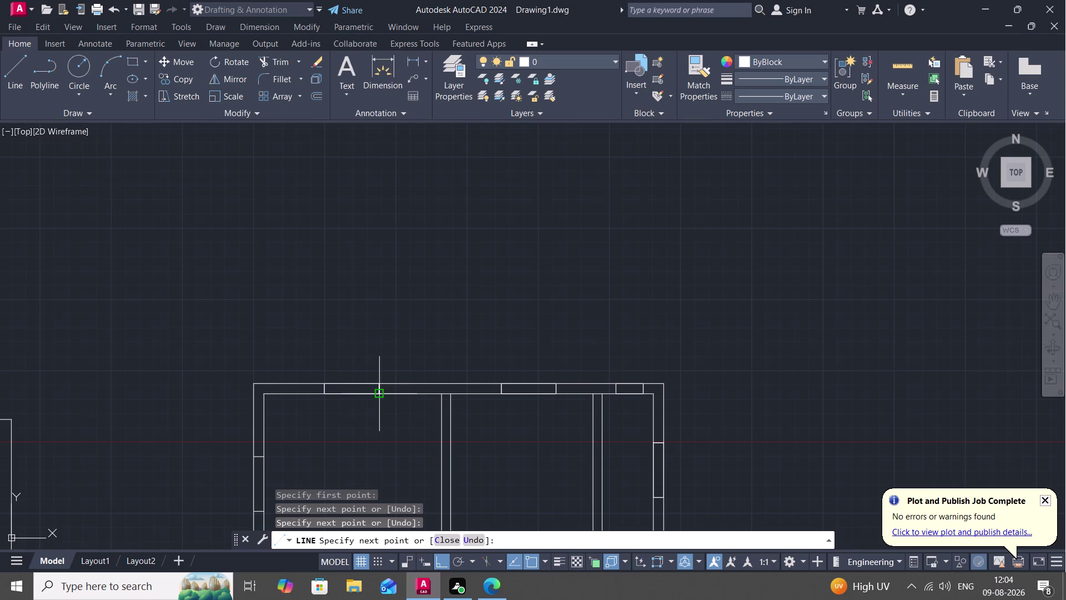
click(379, 393)
key(space)
Close the first left-wall opening of the second floor plan with a loop of short lines.
middle_drag(315, 423, 577, 308)
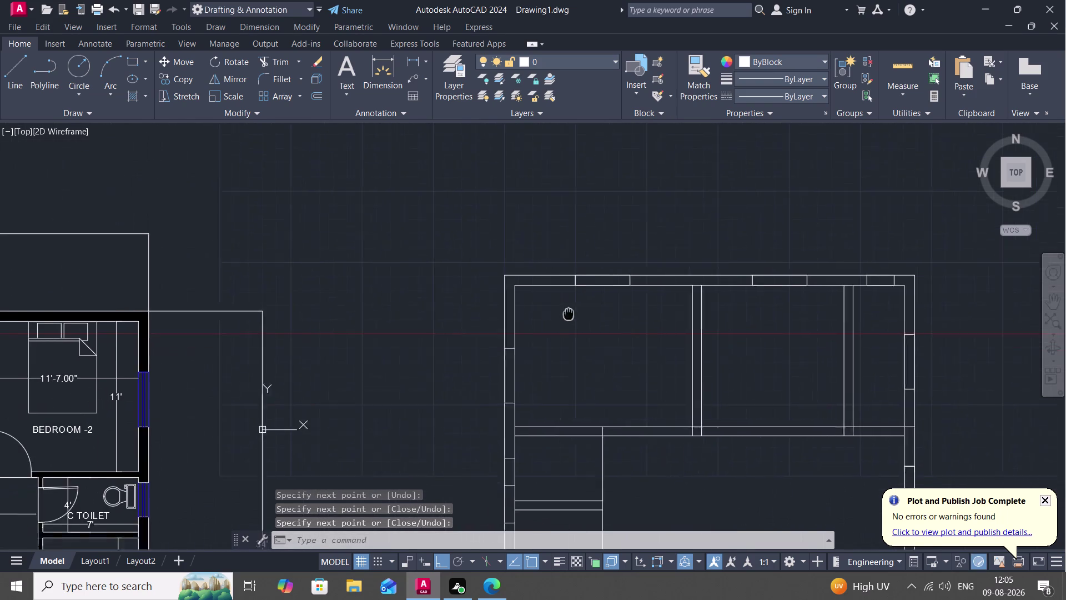
middle_drag(577, 308, 583, 299)
key(space)
click(522, 335)
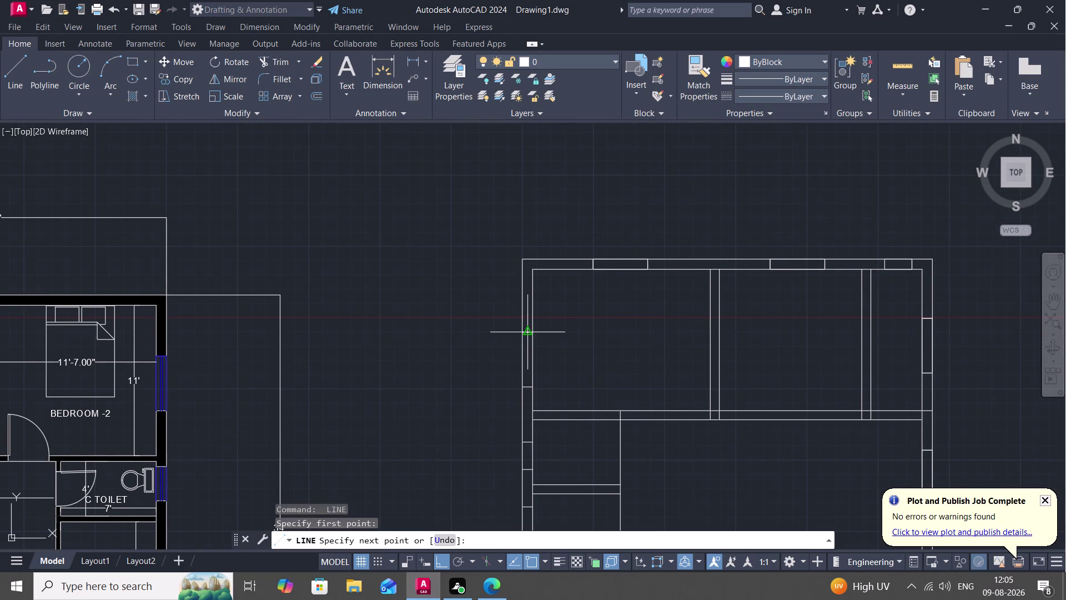
click(534, 336)
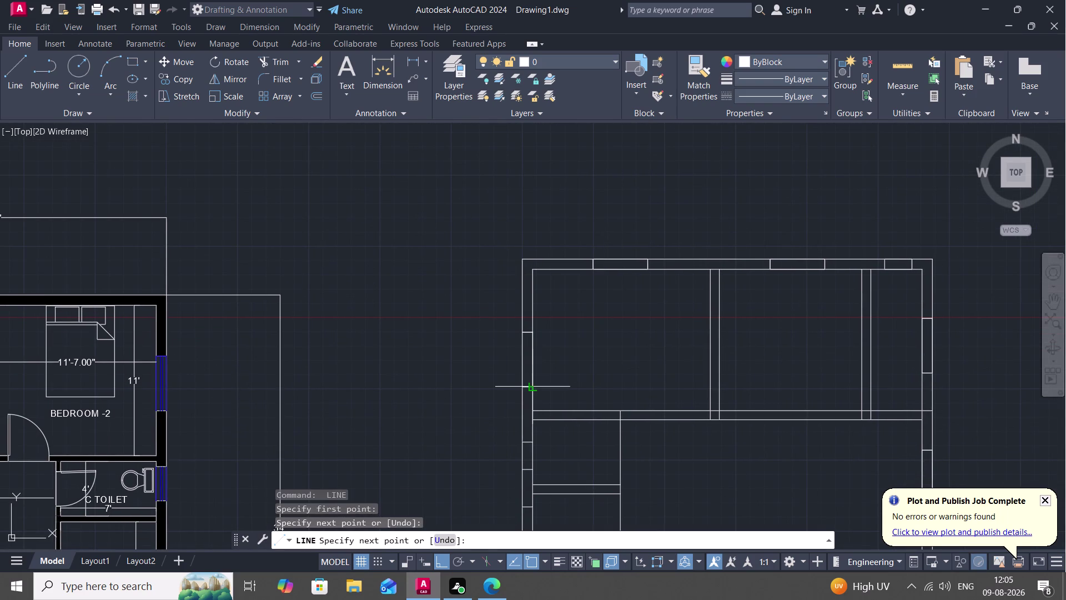
click(535, 388)
click(523, 390)
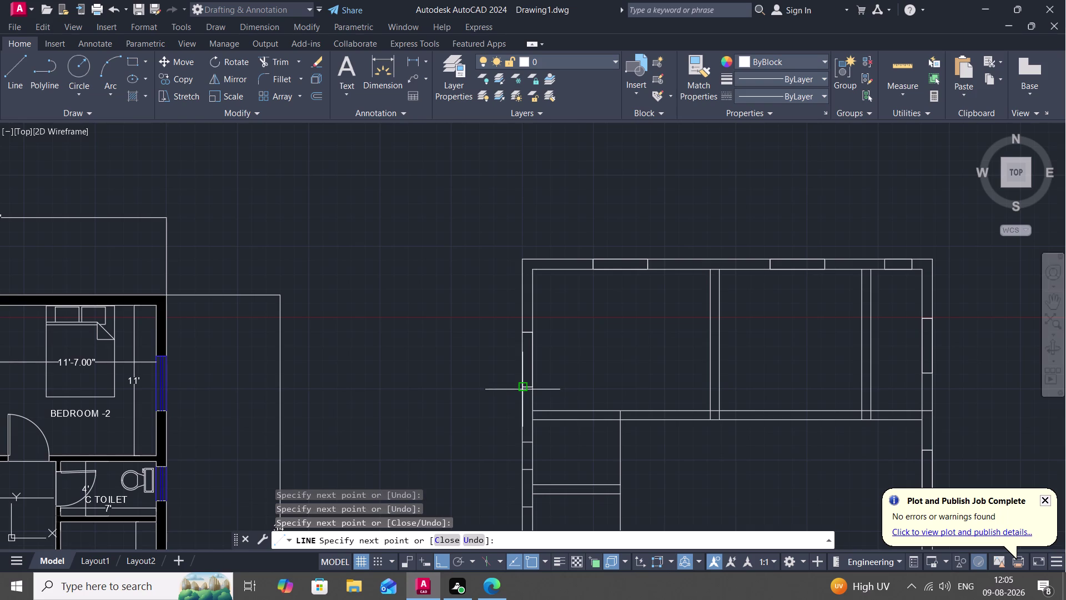
click(523, 335)
key(space)
Close the next left-wall opening with another loop of short lines.
middle_drag(531, 375, 559, 277)
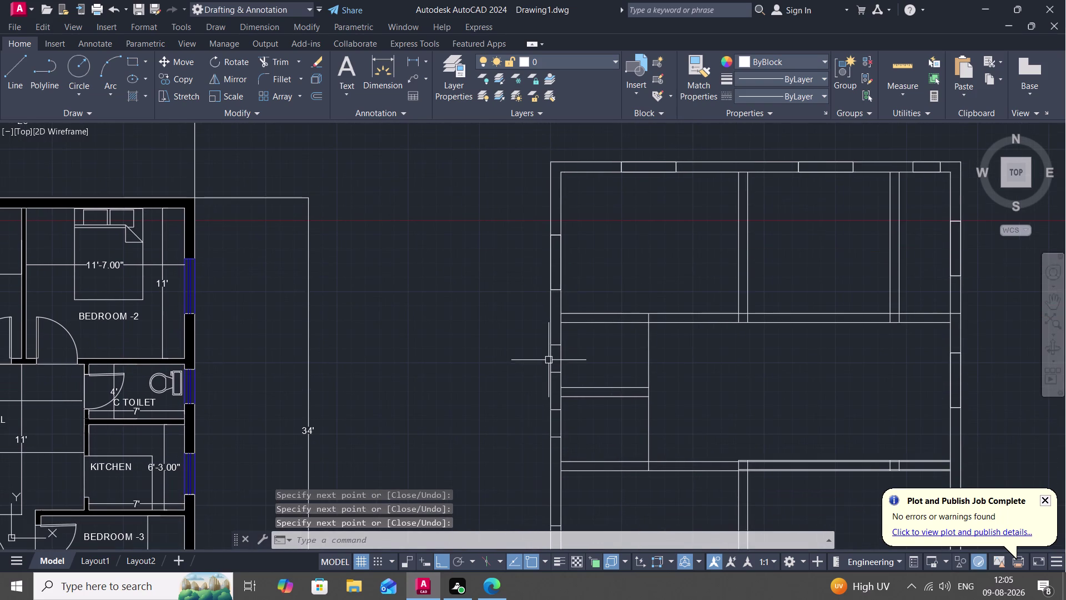
key(space)
click(550, 348)
click(561, 347)
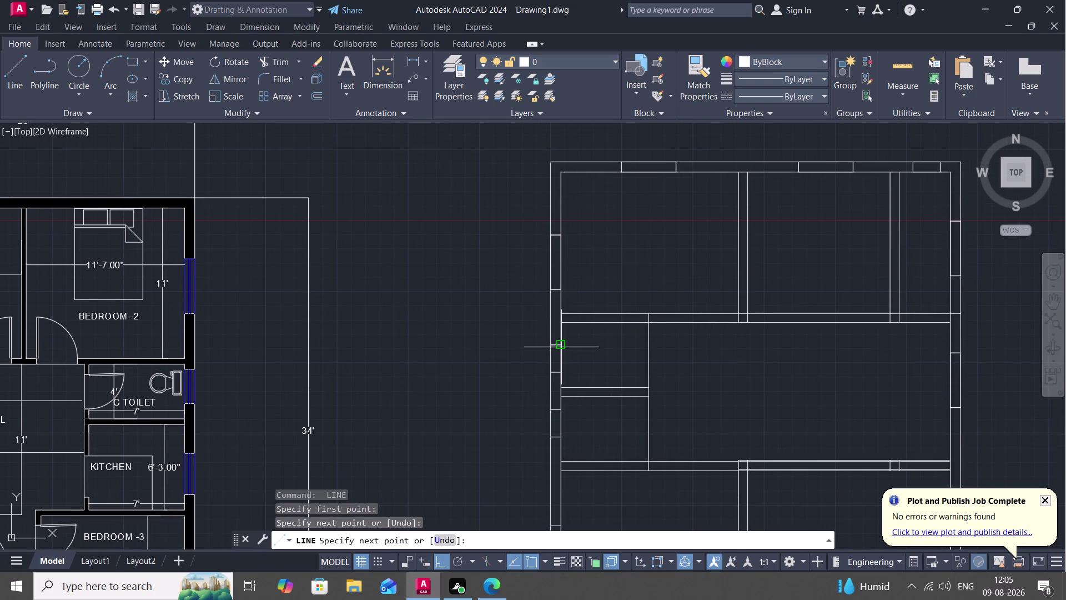
click(560, 373)
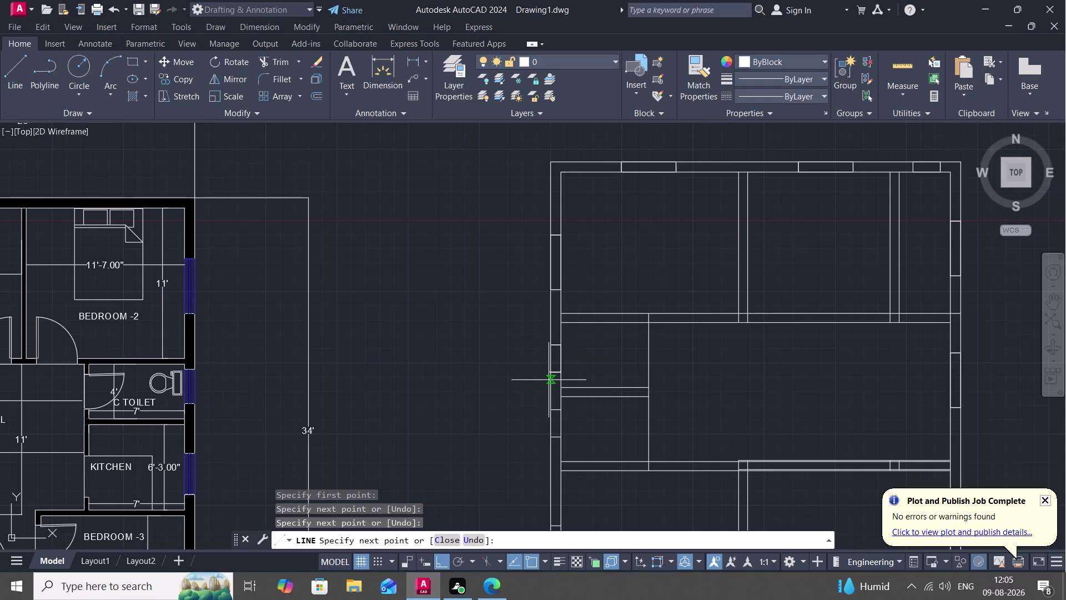
click(548, 373)
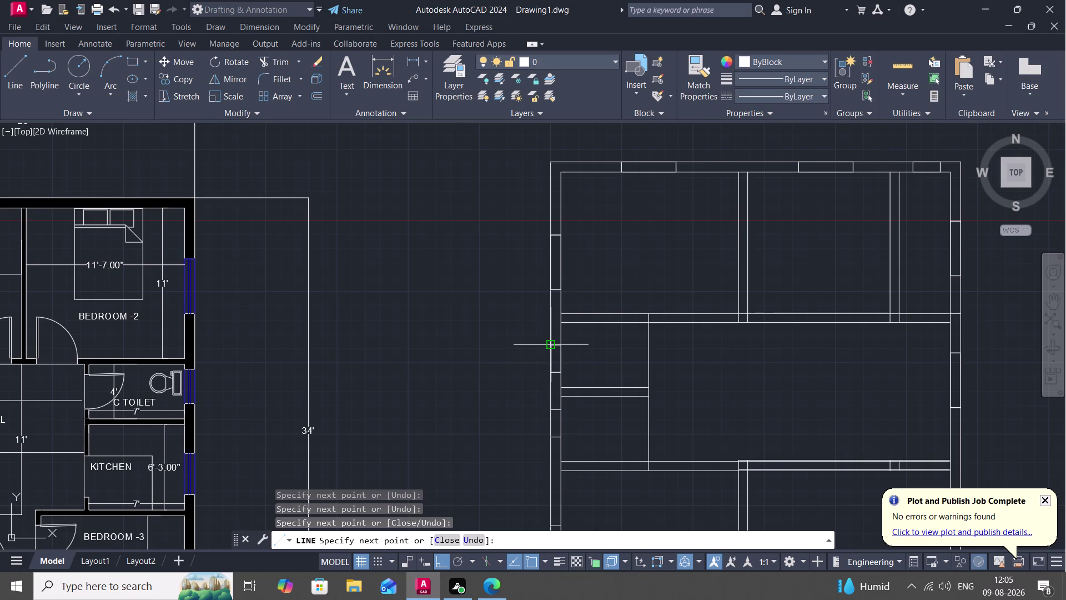
click(546, 342)
key(space)
Draw short lines across the lower left-wall openings.
key(space)
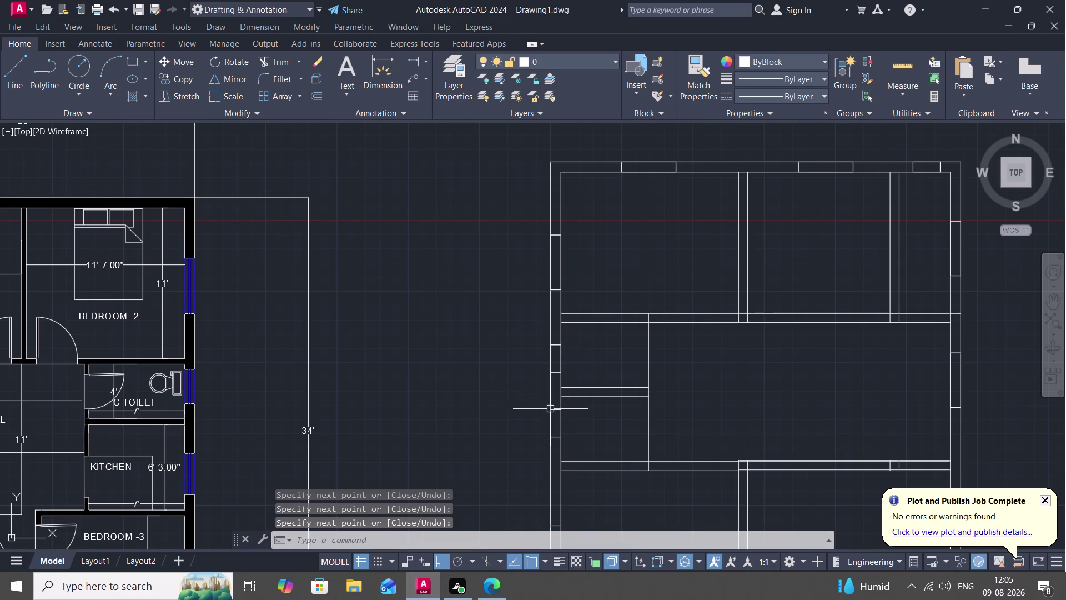
click(550, 409)
click(557, 415)
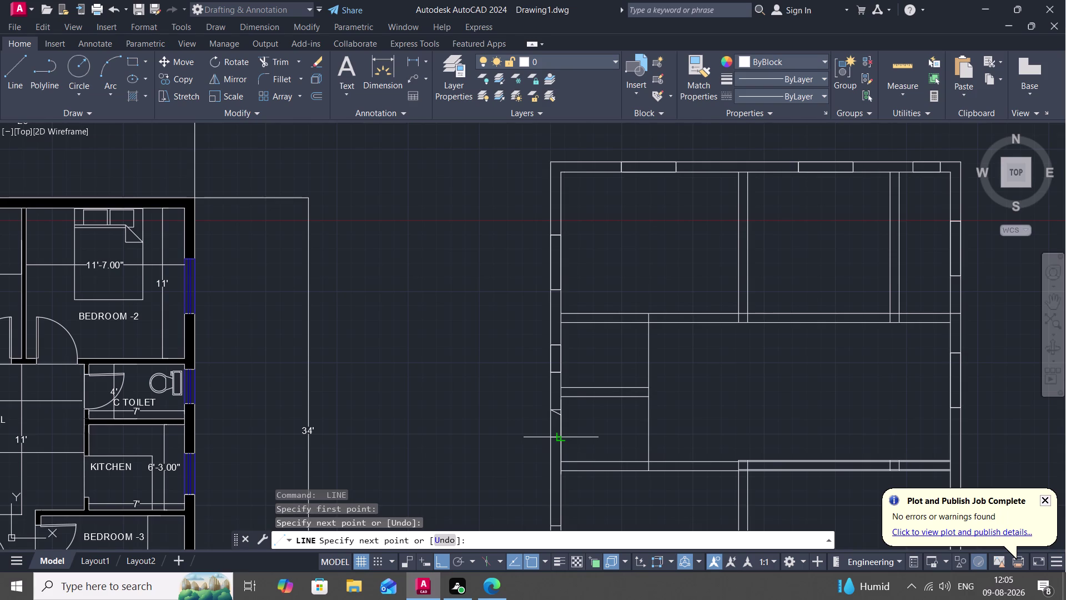
click(560, 433)
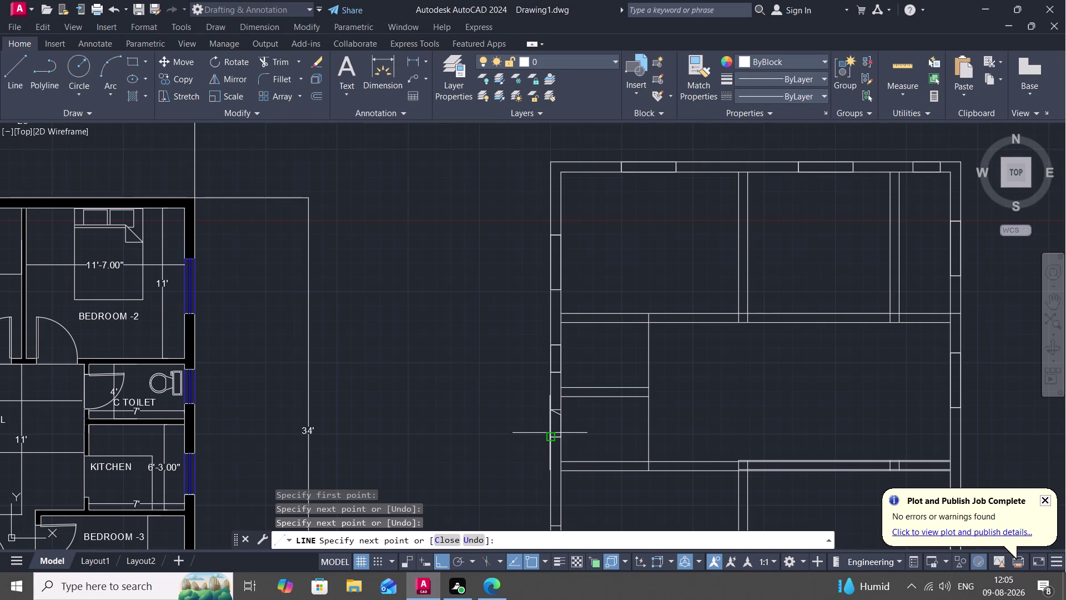
click(552, 434)
click(549, 412)
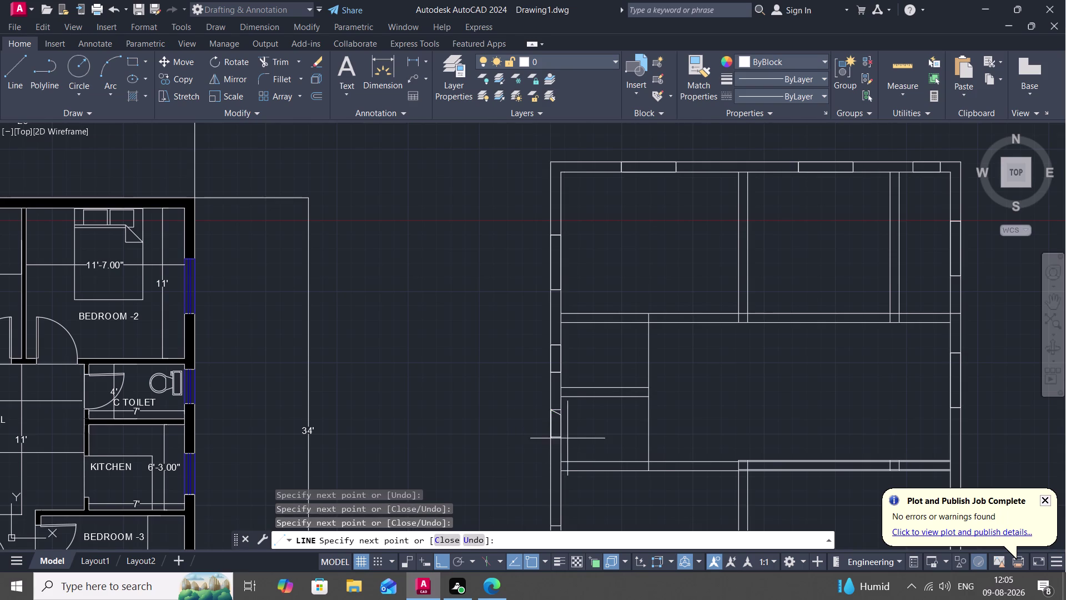
middle_drag(568, 446, 571, 304)
key(space)
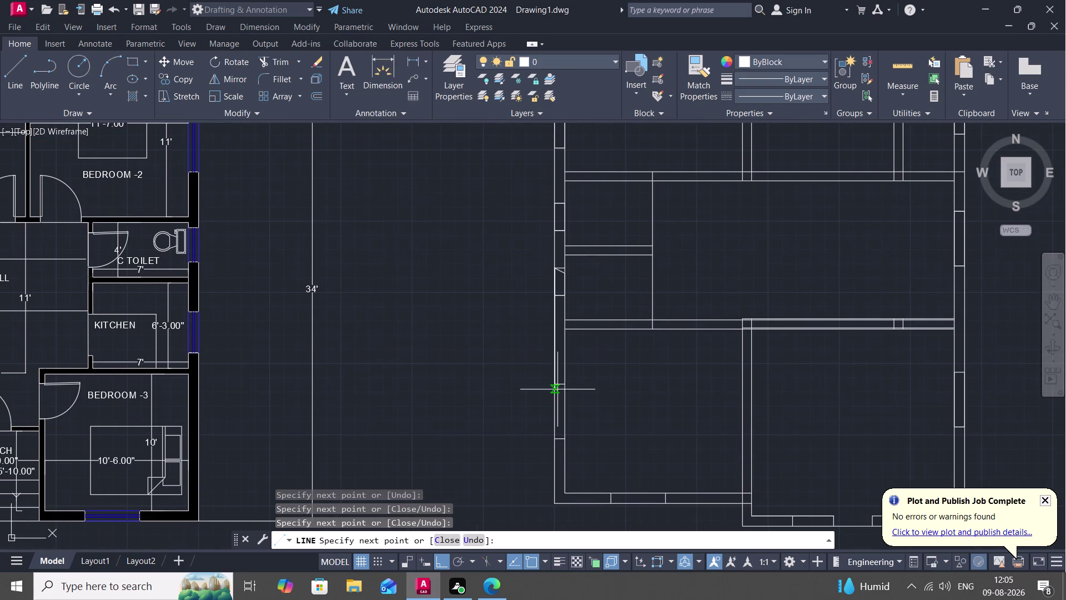
Cancel an unfinished line and erase the two stray line pieces.
key(space)
click(554, 388)
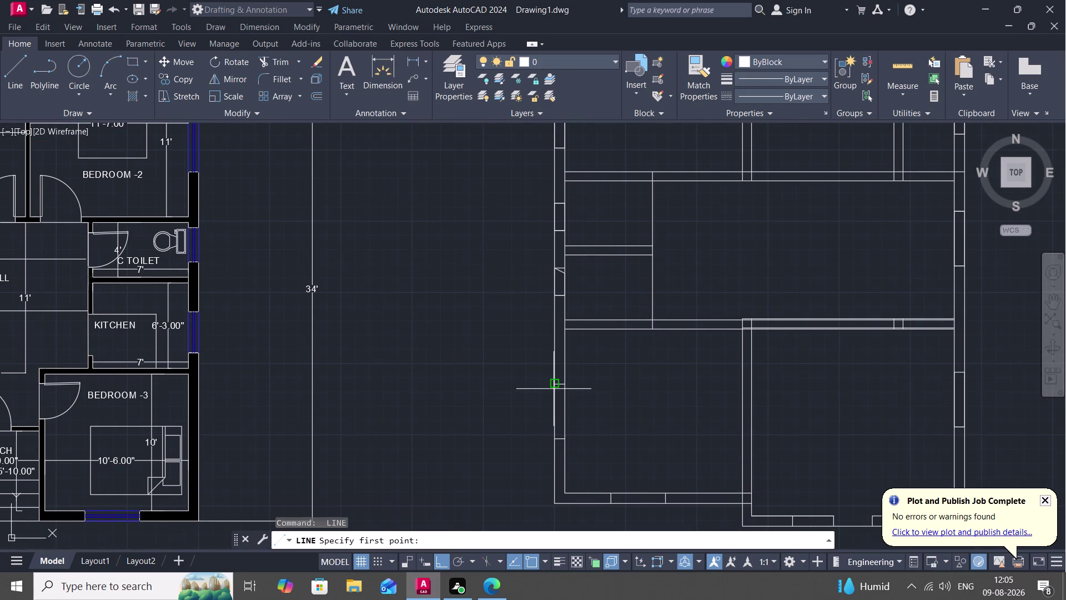
click(566, 389)
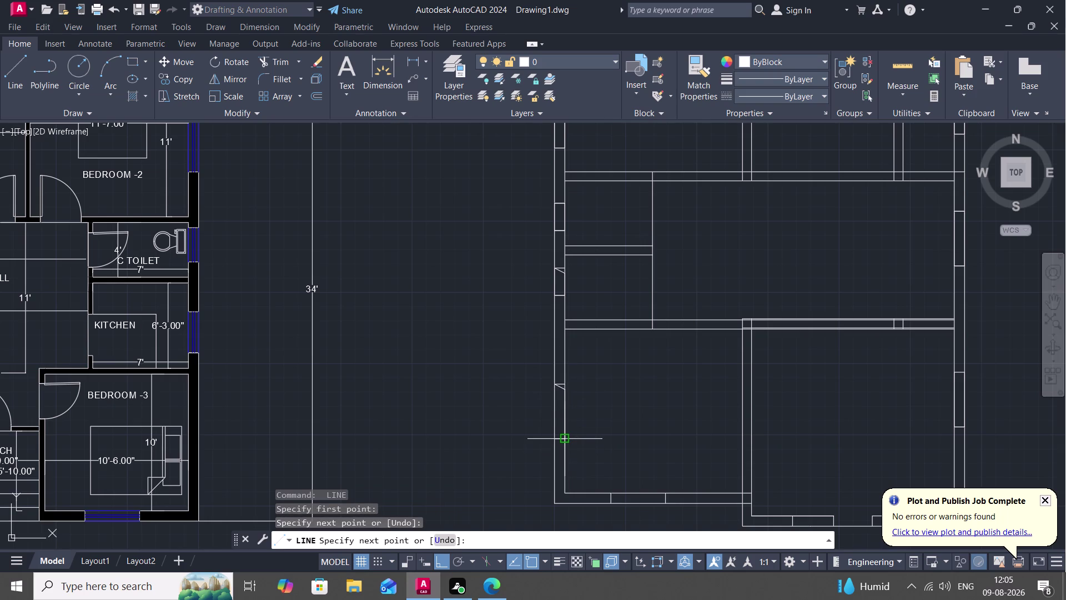
key(Escape)
click(560, 391)
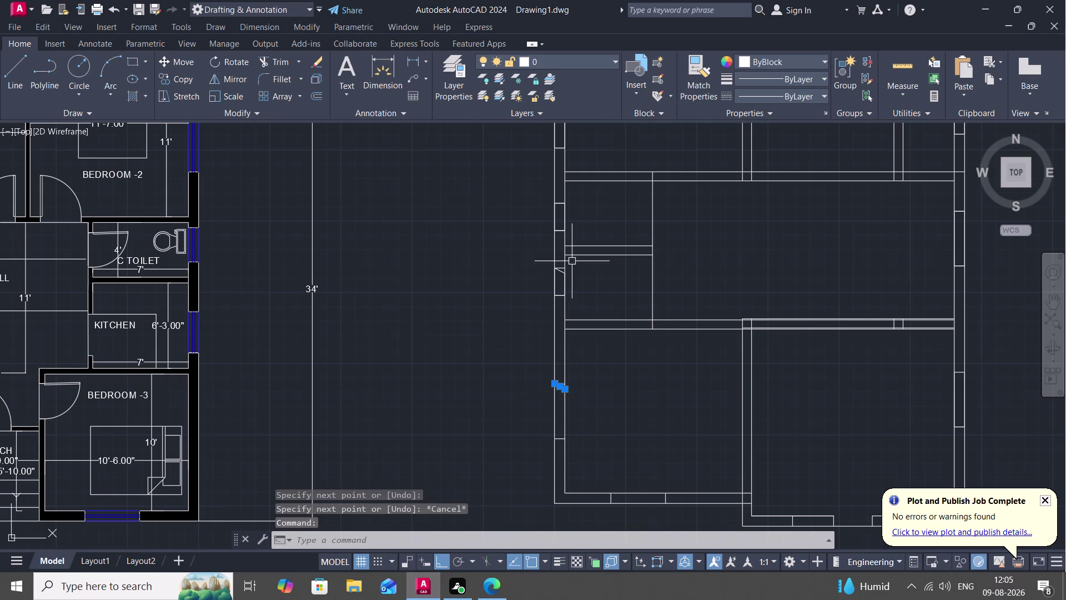
click(559, 270)
key(Delete)
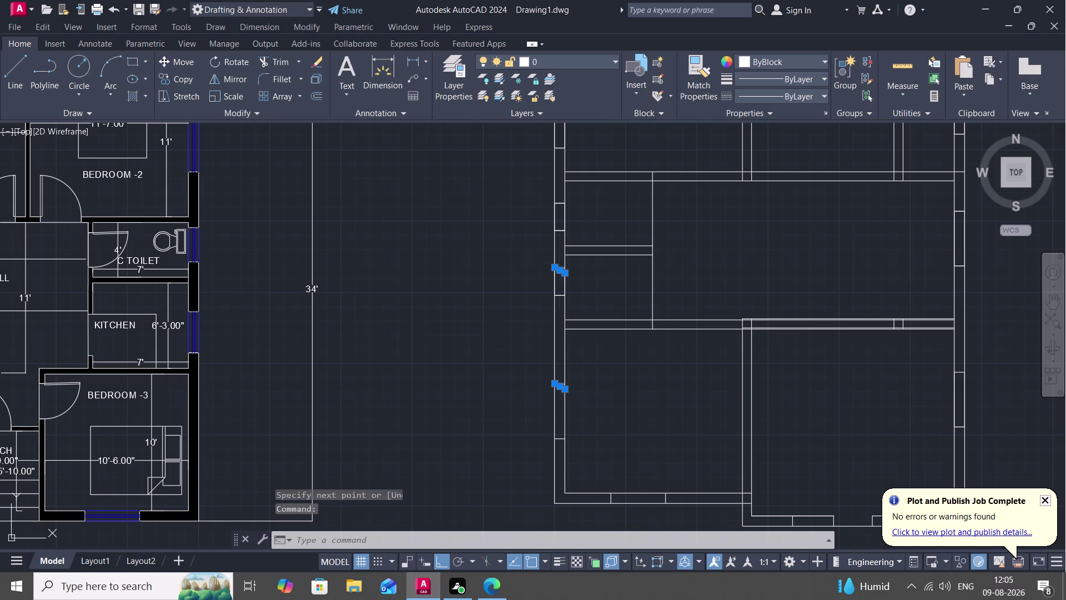
key(space)
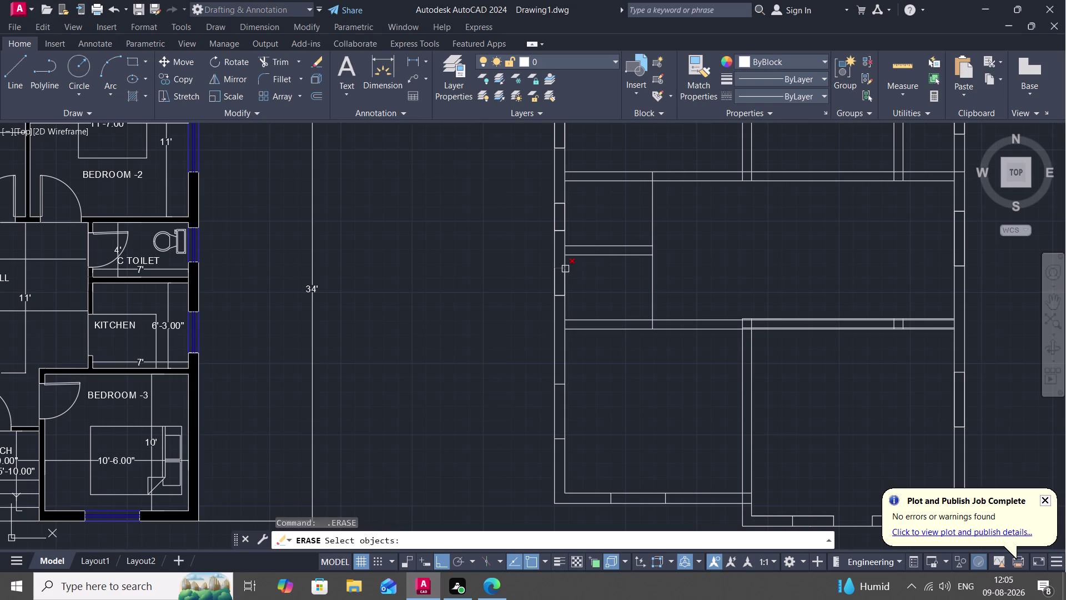
key(Escape)
Draw jamb lines with LINE across the upper, middle and lower left-wall openings.
text(L)
key(space)
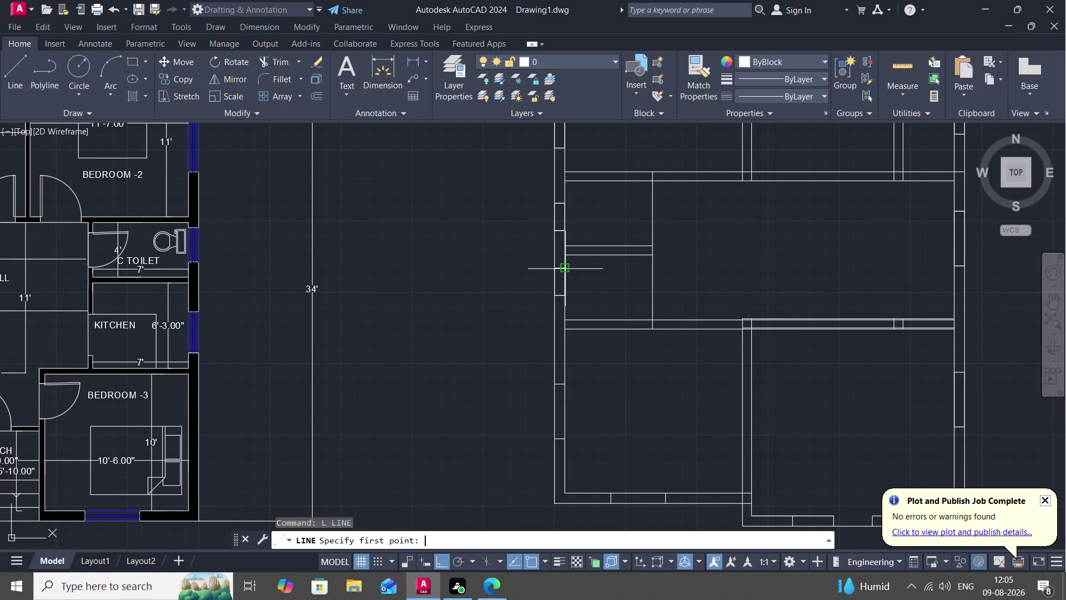
click(565, 269)
click(566, 297)
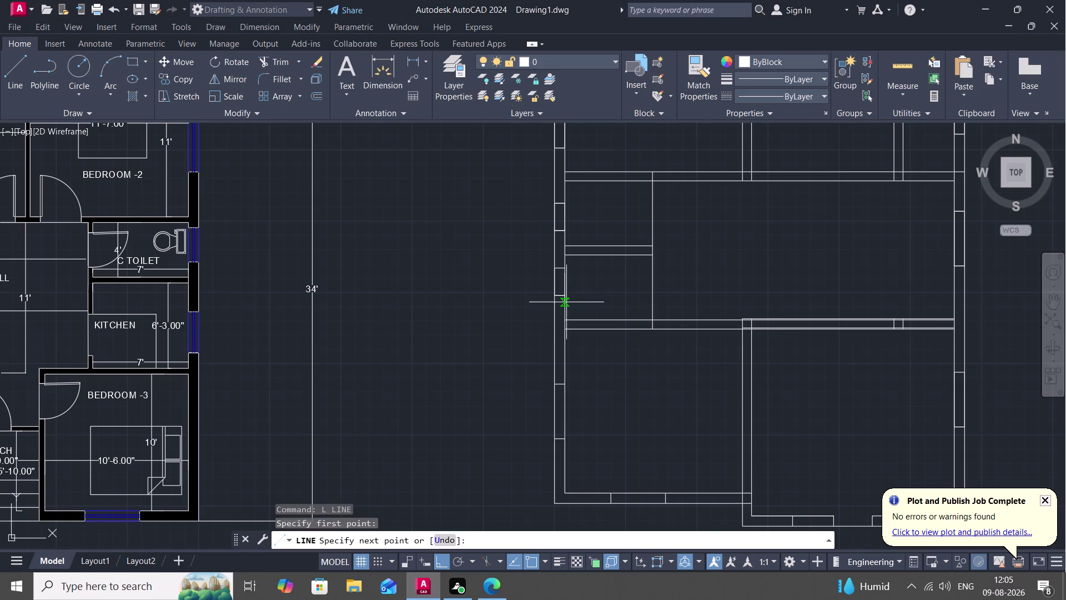
key(space)
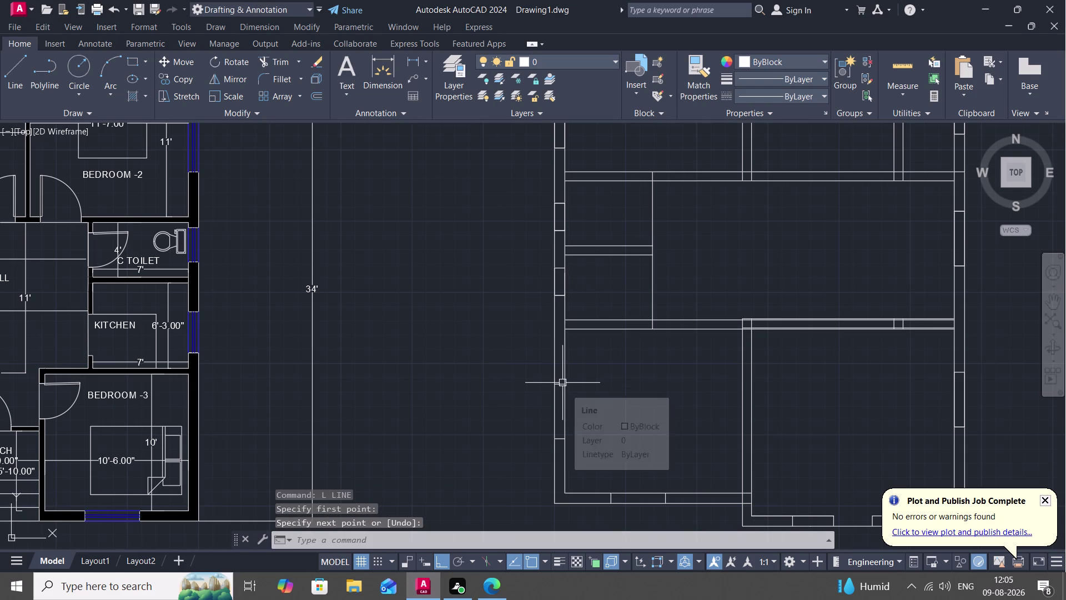
key(space)
click(564, 384)
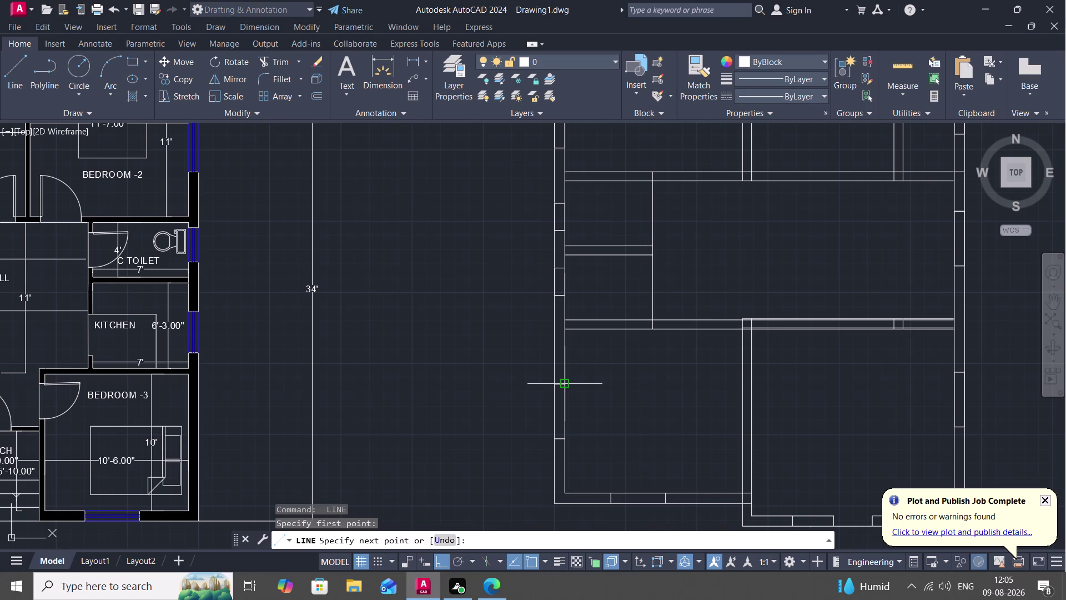
click(563, 439)
key(space)
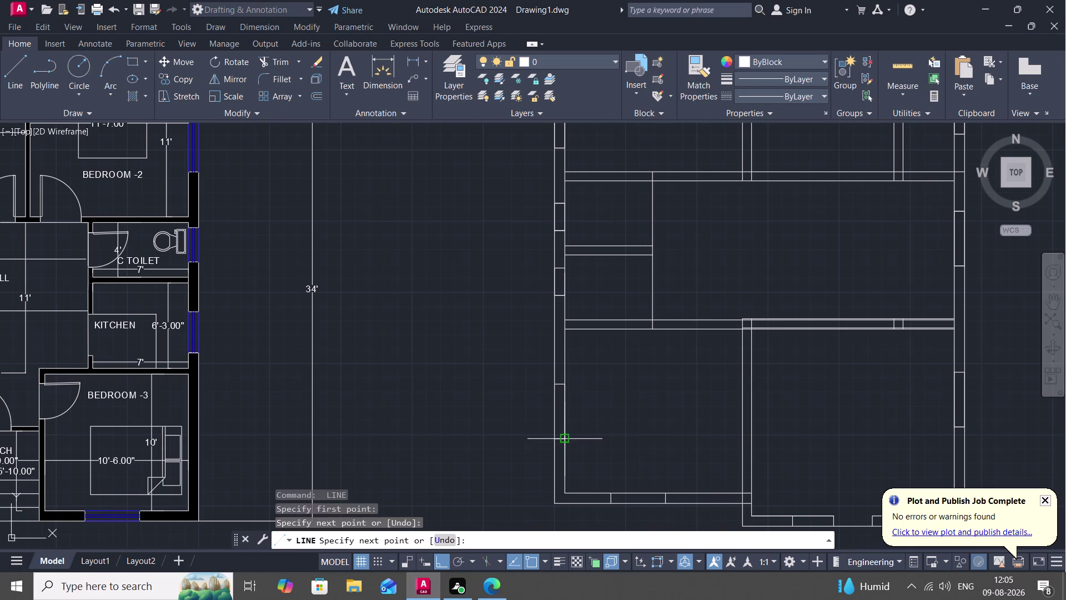
key(space)
click(553, 438)
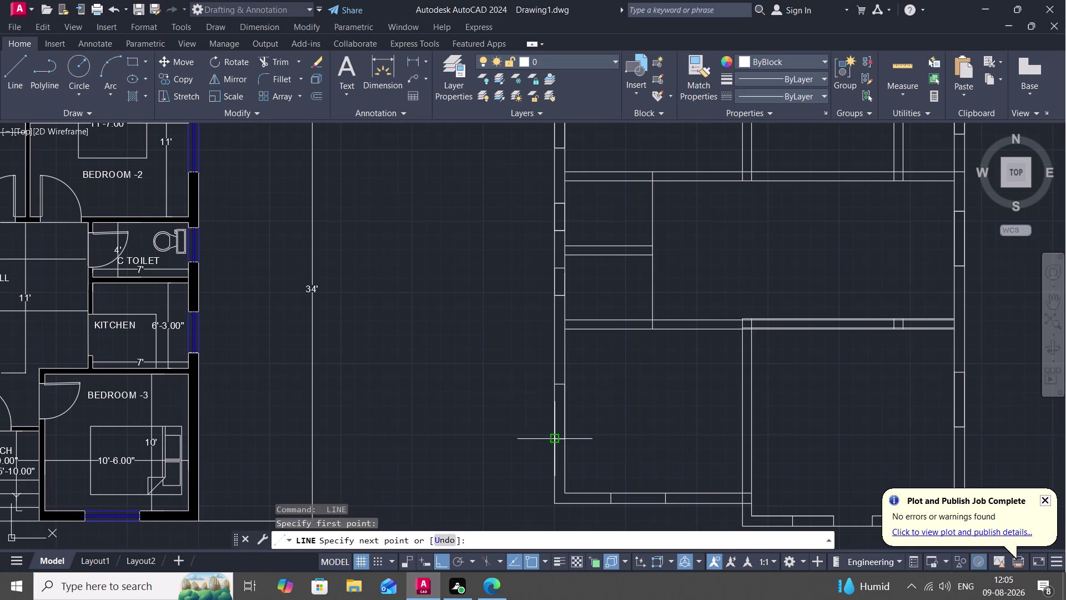
click(551, 387)
key(space)
Close the two bottom-wall openings with lines, then zoom out to view both plans.
middle_drag(672, 468, 658, 376)
key(space)
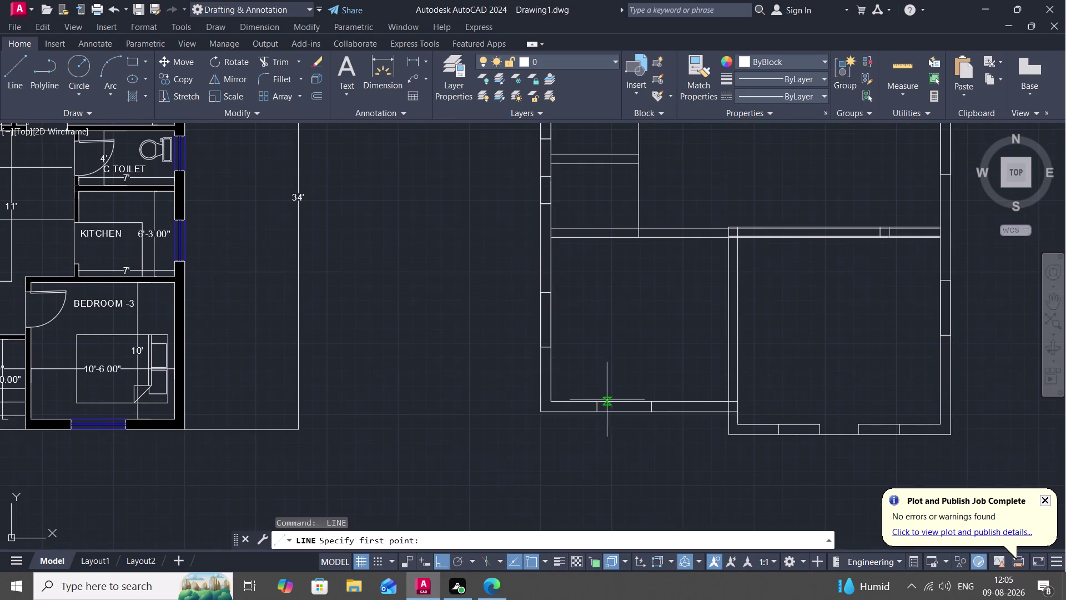
click(599, 404)
click(648, 400)
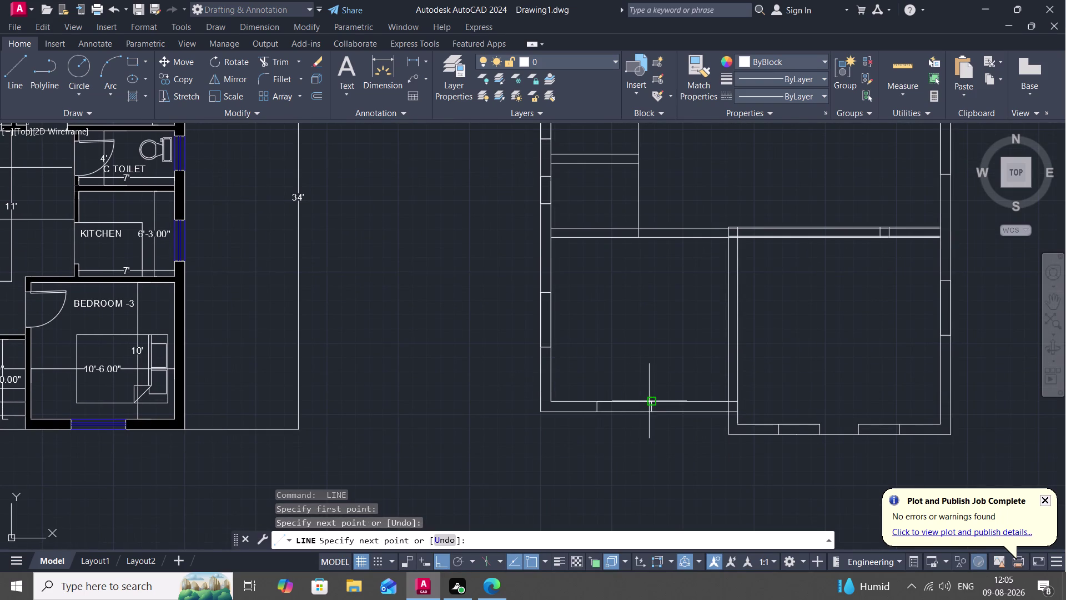
key(space)
key(space)
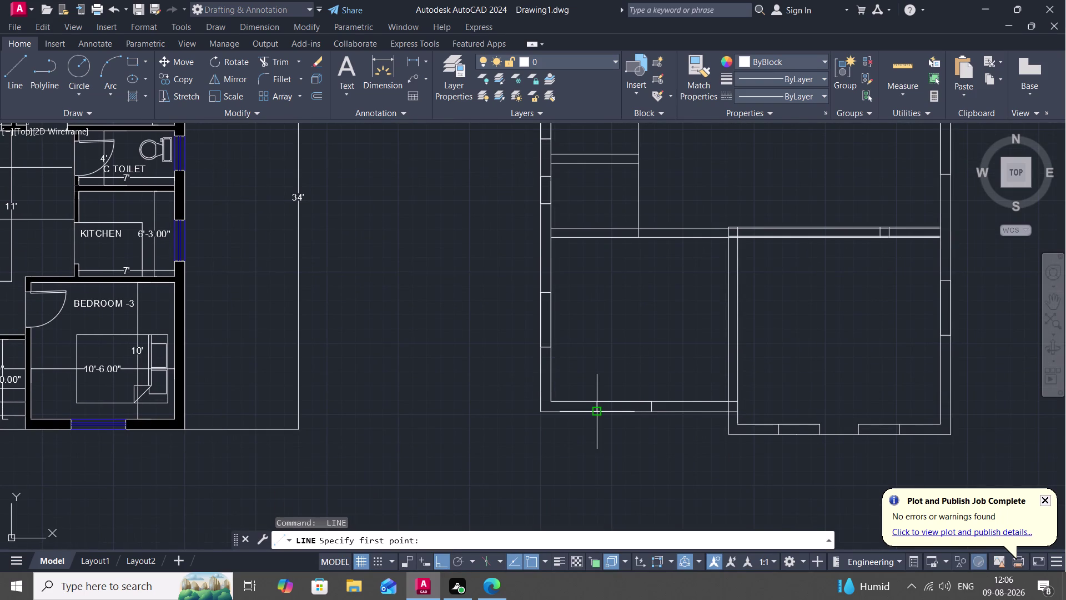
click(598, 409)
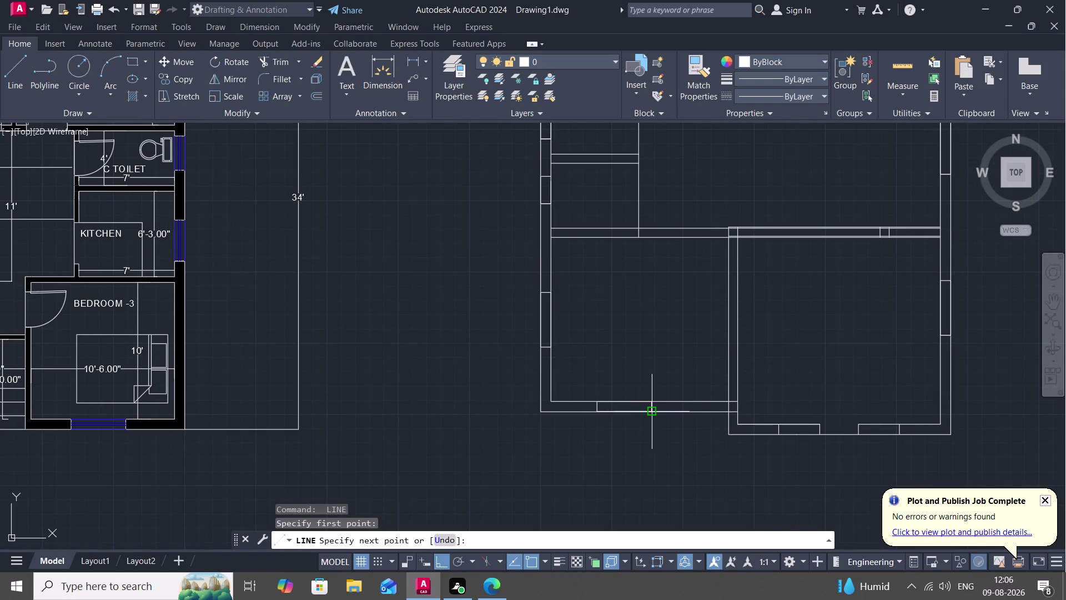
click(648, 412)
key(space)
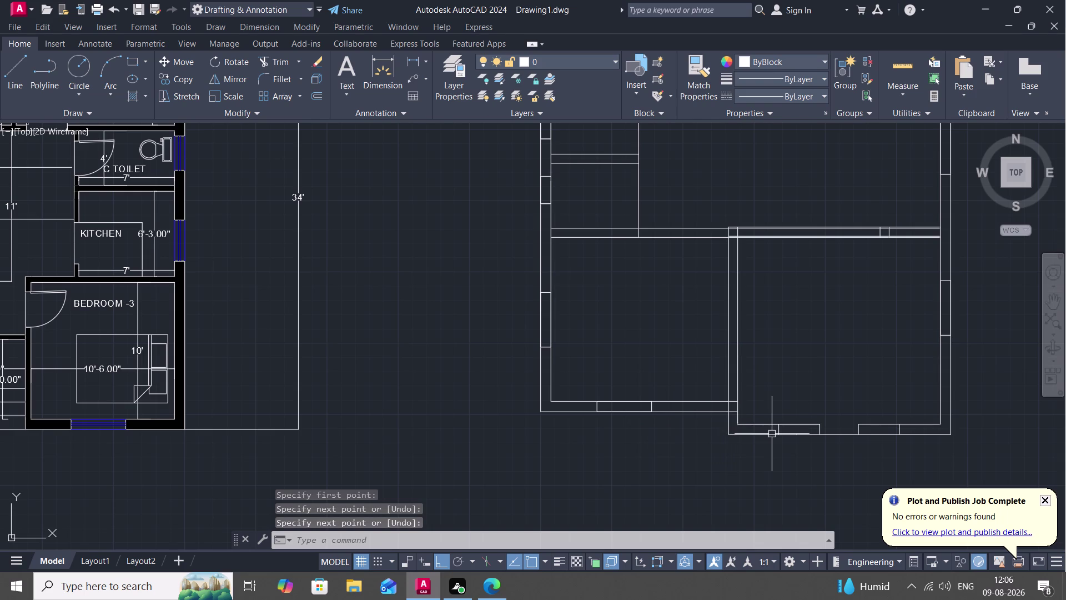
scroll(down, 3)
middle_drag(814, 390, 788, 409)
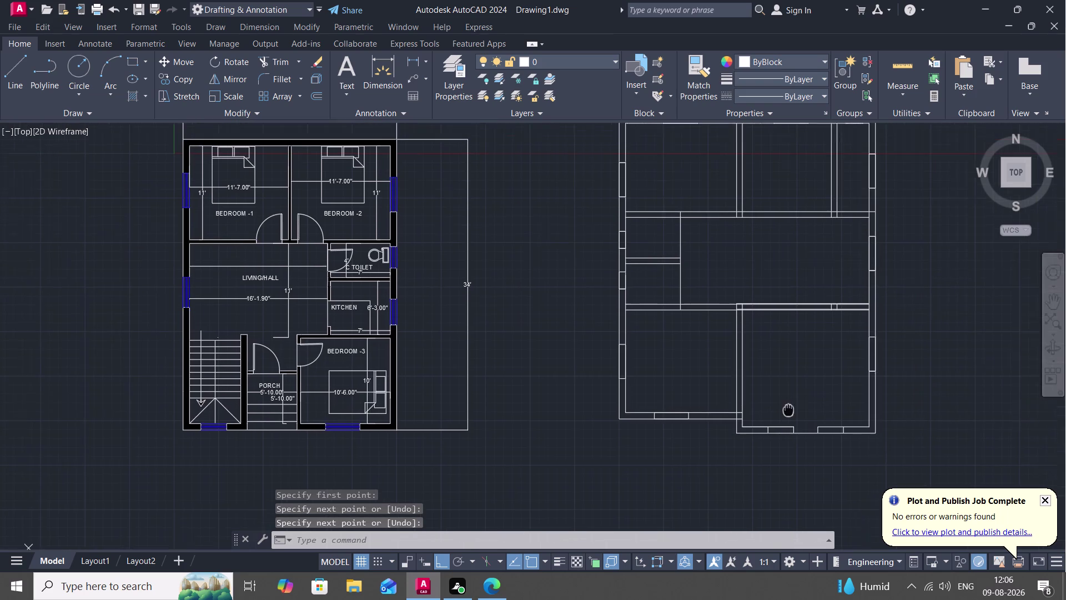
middle_drag(788, 410, 760, 463)
Start OFFSET with a 3.5-inch offset distance.
text(O)
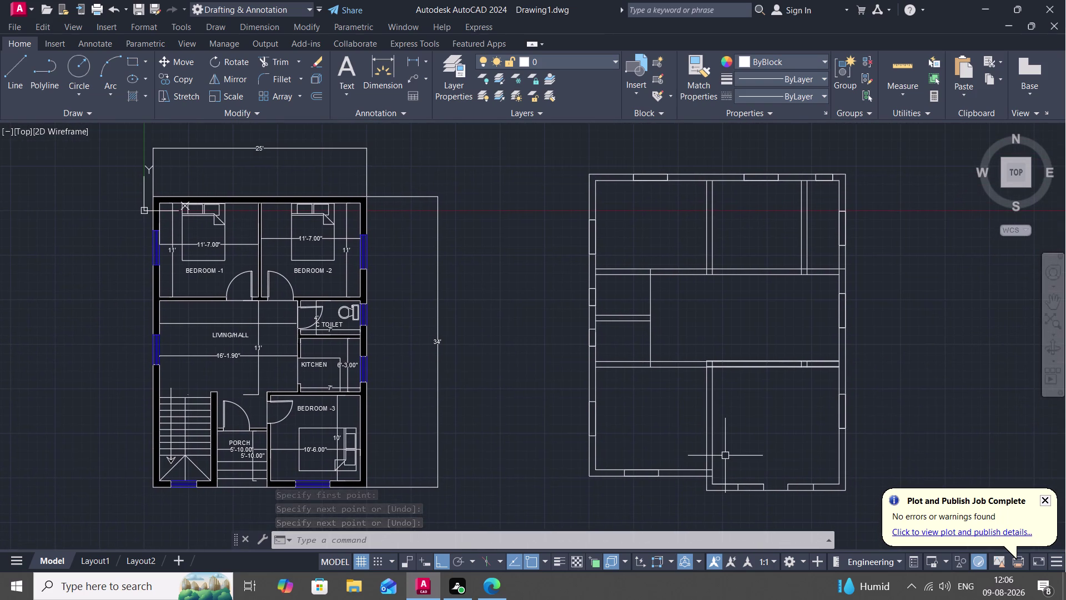
key(space)
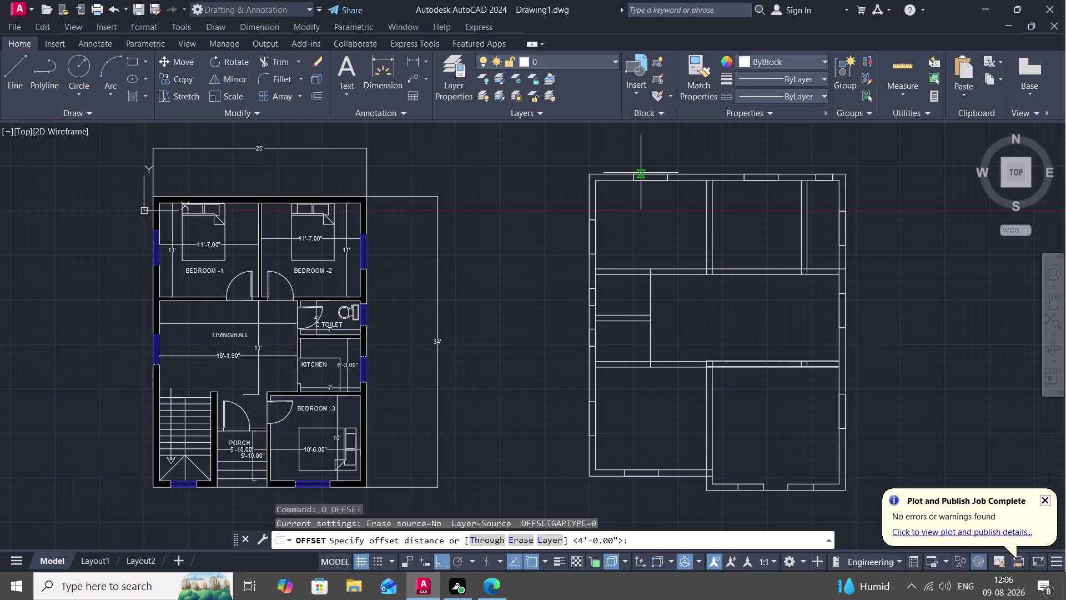
key(3)
text(.5)
key(shift+colon)
key(BackSpace)
text(")
key(space)
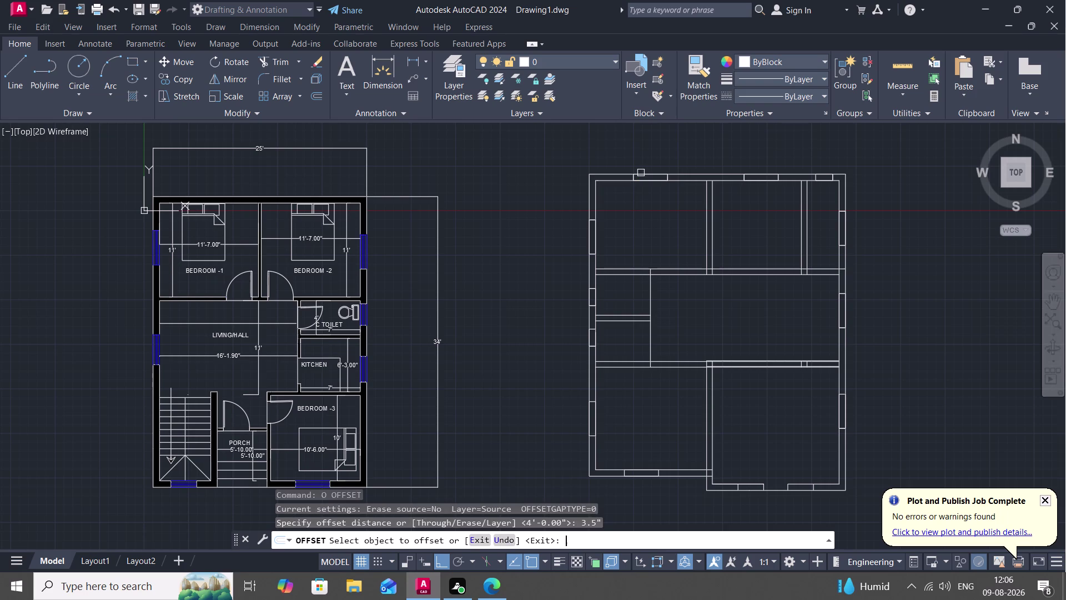
Offset the top-wall window lines 3.5 inches inward.
scroll(up, 3)
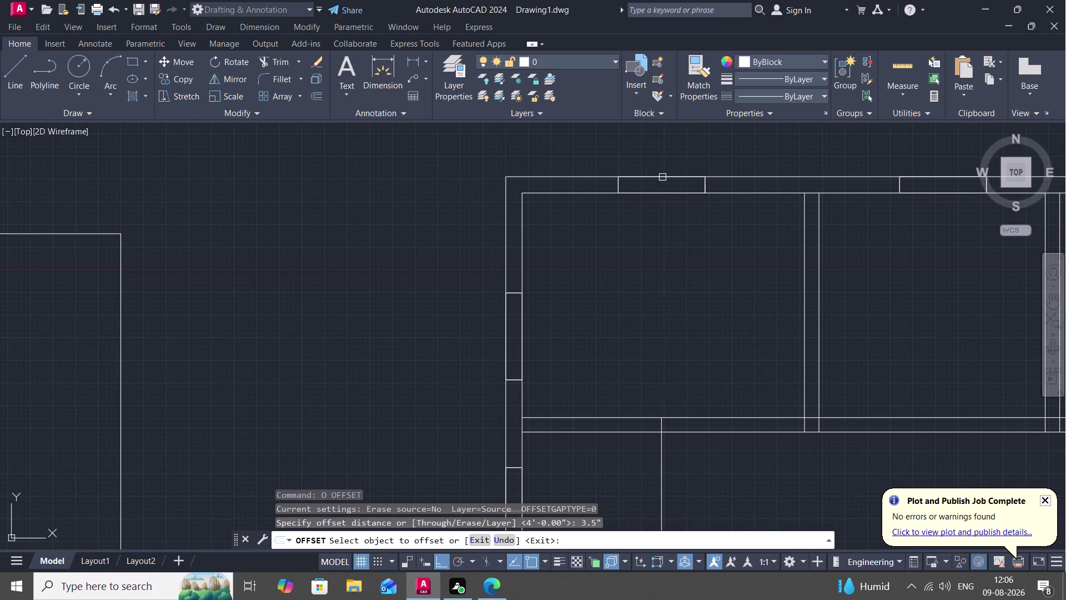
click(663, 178)
click(665, 192)
click(665, 192)
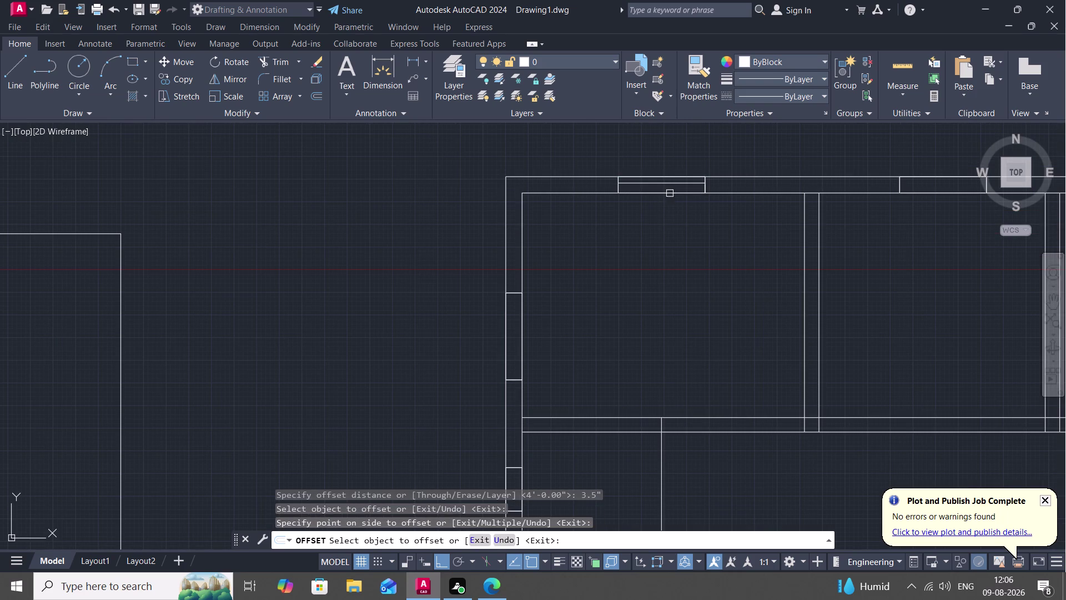
click(670, 196)
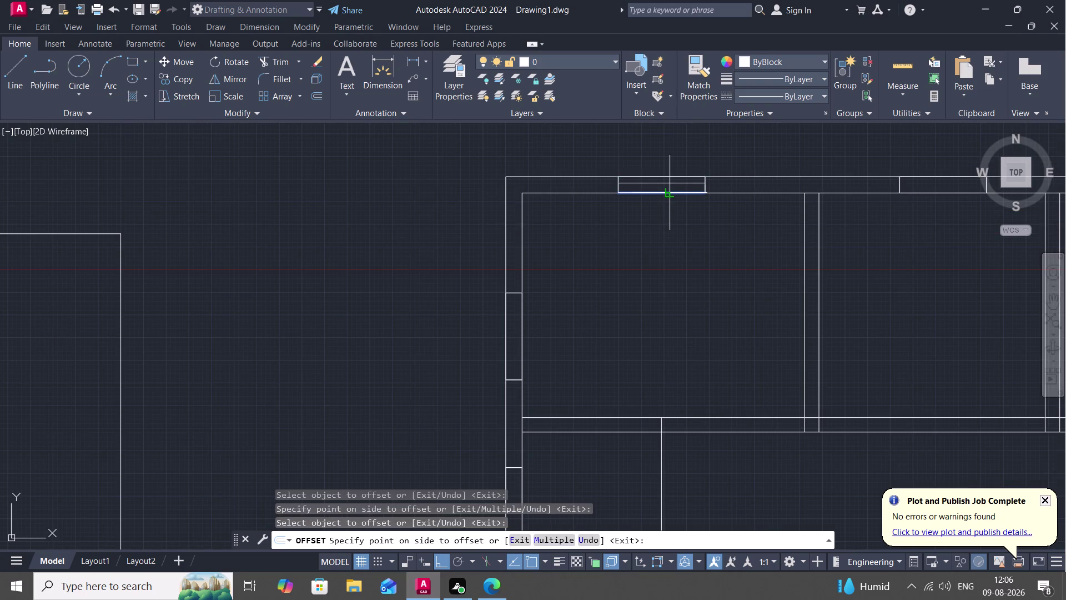
click(670, 188)
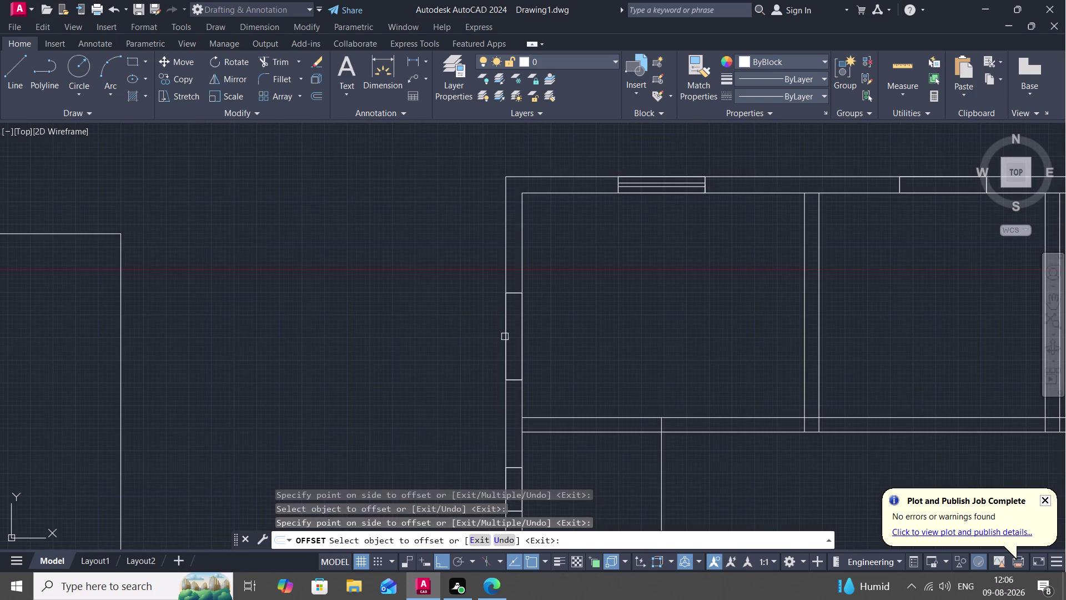
Offset the upper left-wall window lines inward to double their frames.
click(503, 336)
click(512, 337)
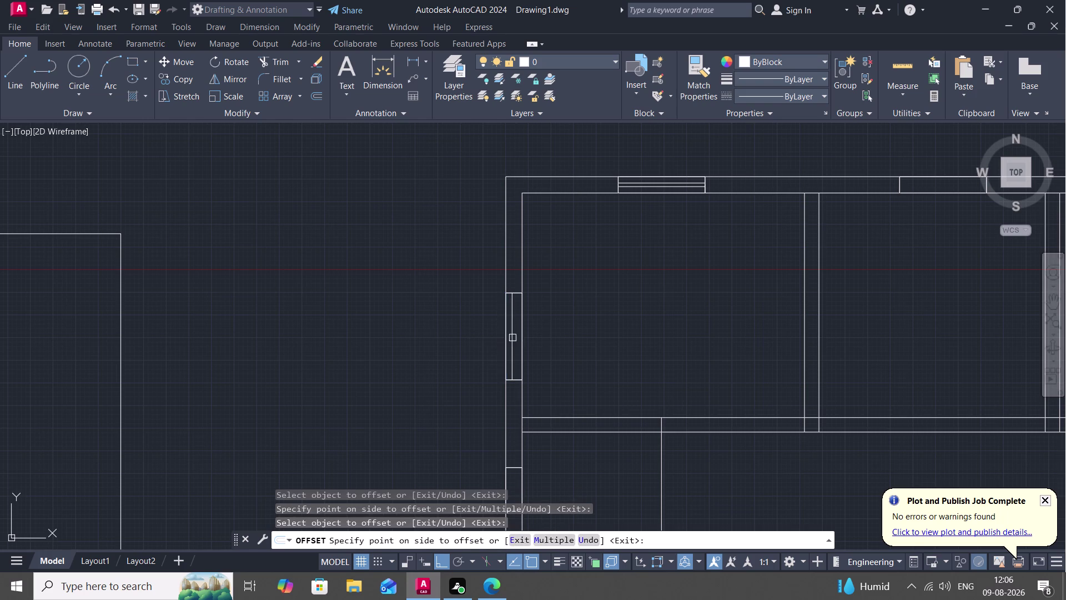
click(522, 346)
click(521, 343)
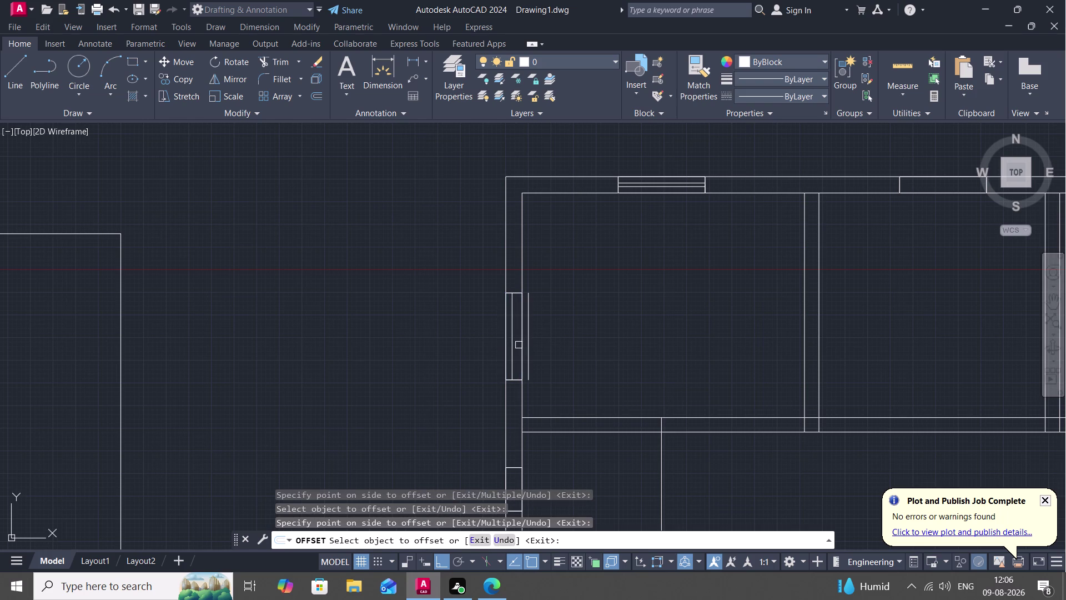
click(519, 345)
click(515, 348)
middle_drag(510, 413, 504, 299)
click(500, 378)
click(506, 376)
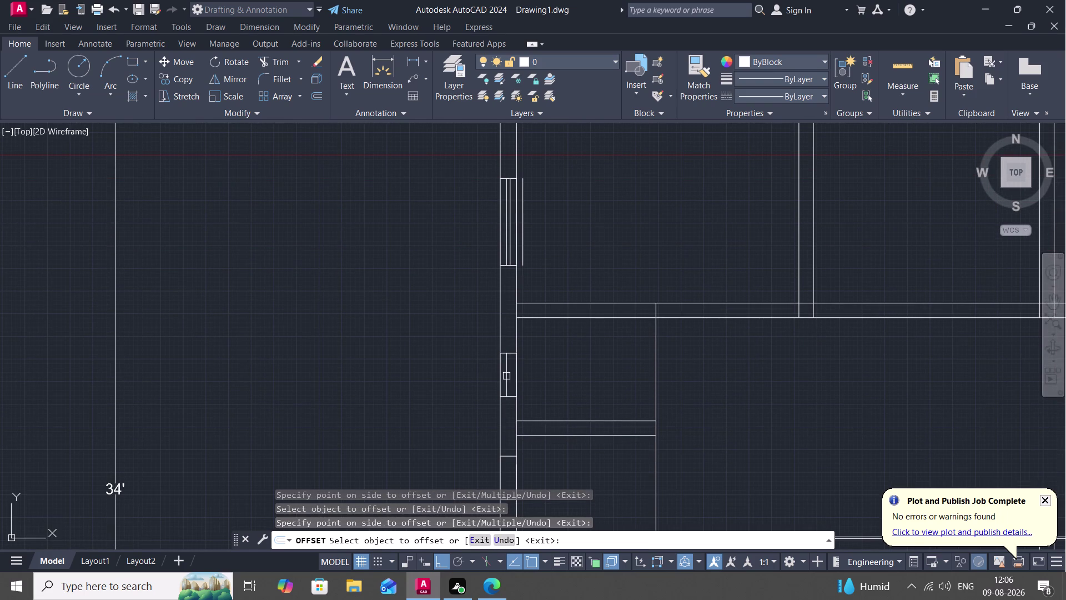
click(518, 374)
click(508, 374)
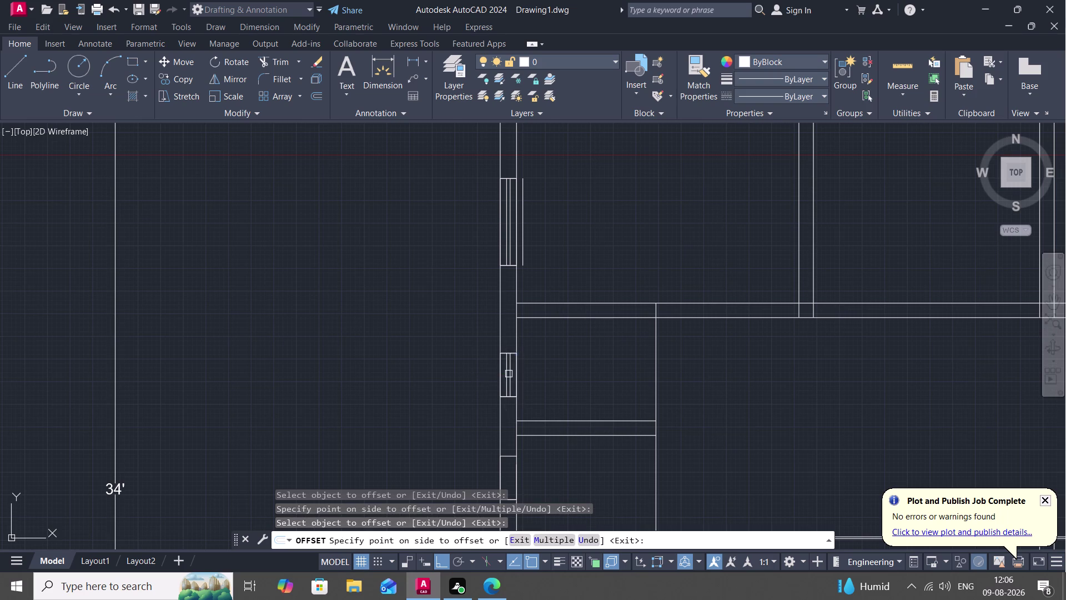
Double the lower left-wall window frame, then zoom out to see both plans.
middle_drag(498, 410, 498, 341)
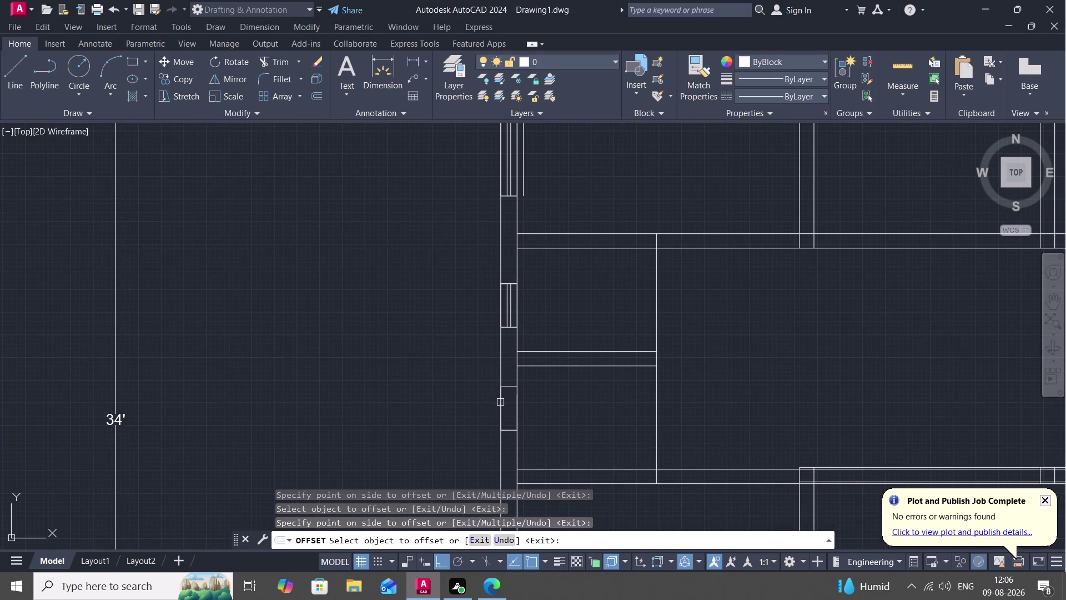
click(500, 401)
click(510, 407)
click(516, 407)
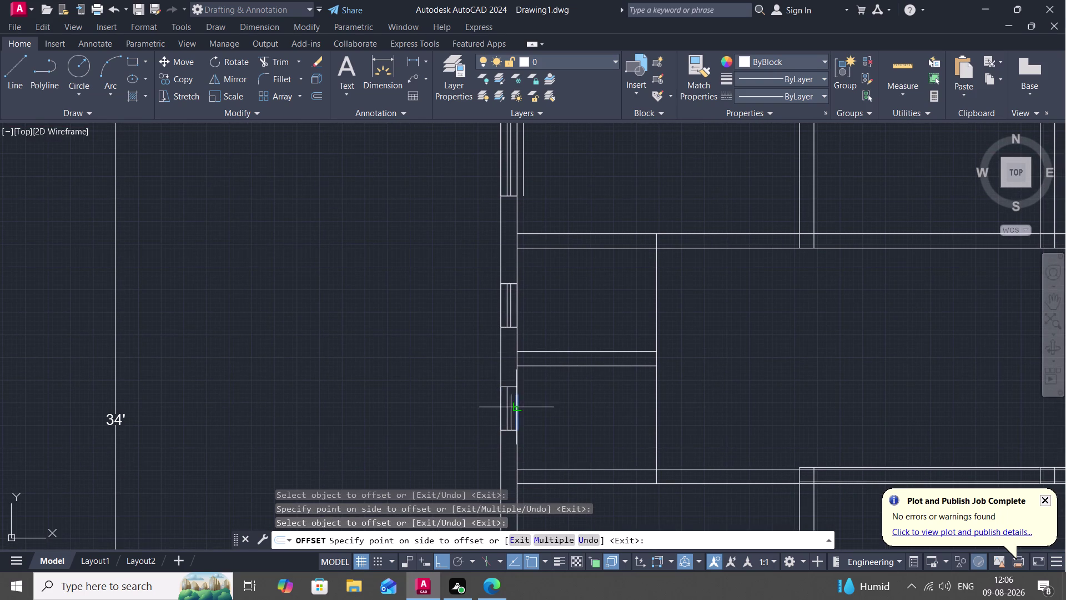
click(512, 409)
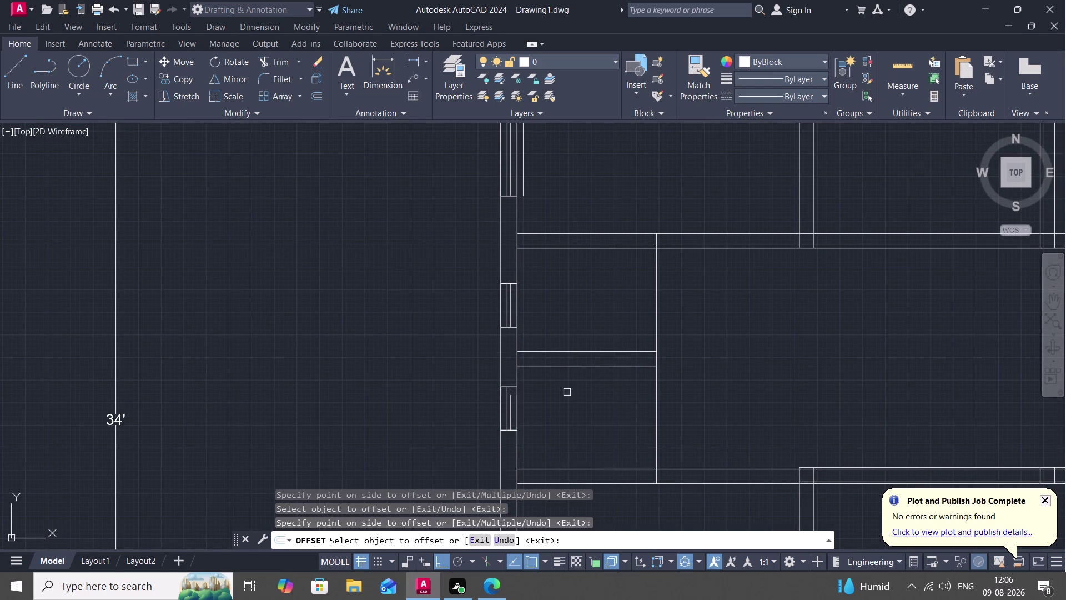
scroll(down, 3)
middle_drag(567, 392, 522, 0)
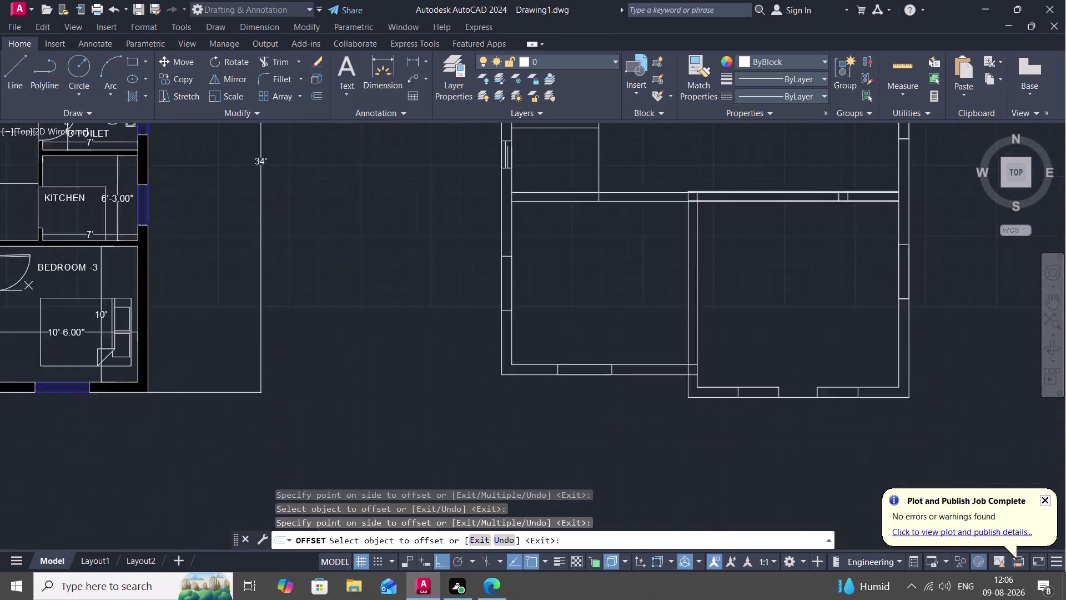
middle_drag(522, 0, 515, 0)
middle_drag(553, 211, 529, 574)
scroll(down, 3)
Offset the remaining left-wall window lines inward to double their frames.
middle_drag(531, 486, 541, 411)
click(471, 304)
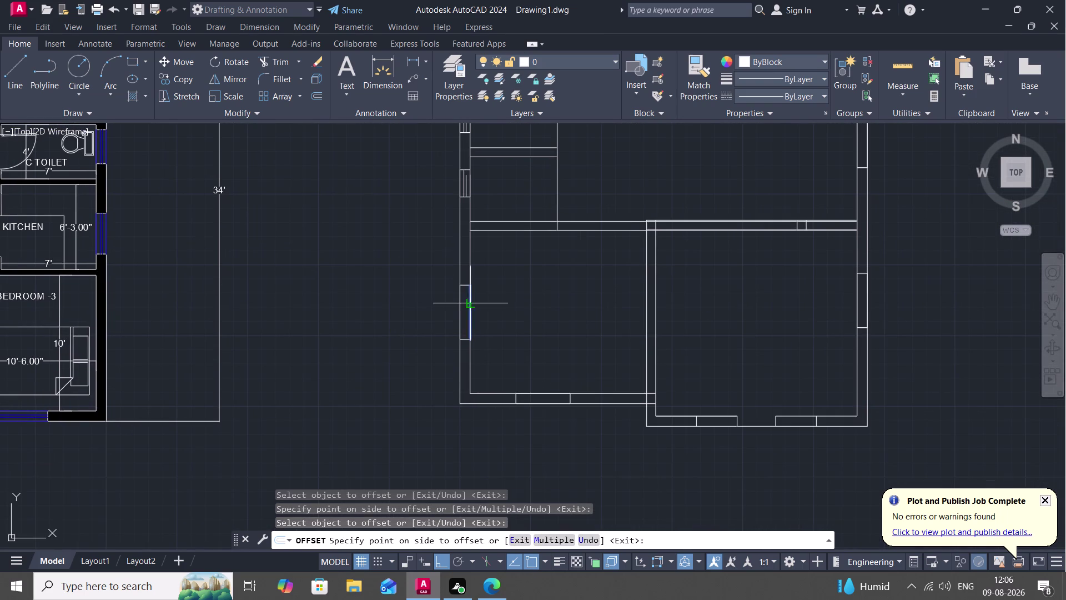
click(457, 311)
click(458, 311)
click(456, 313)
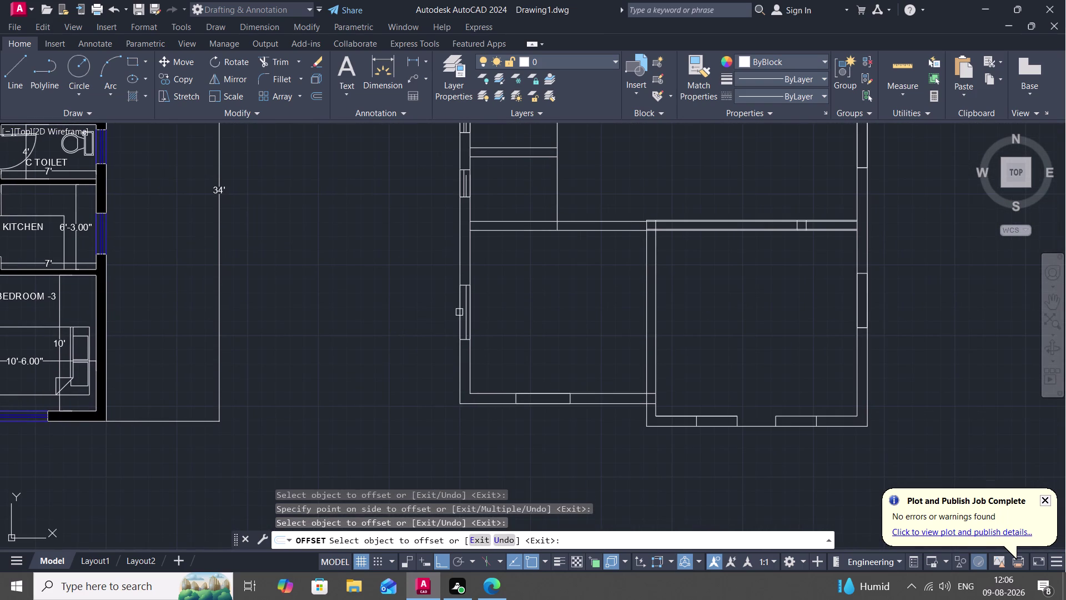
click(458, 317)
click(464, 324)
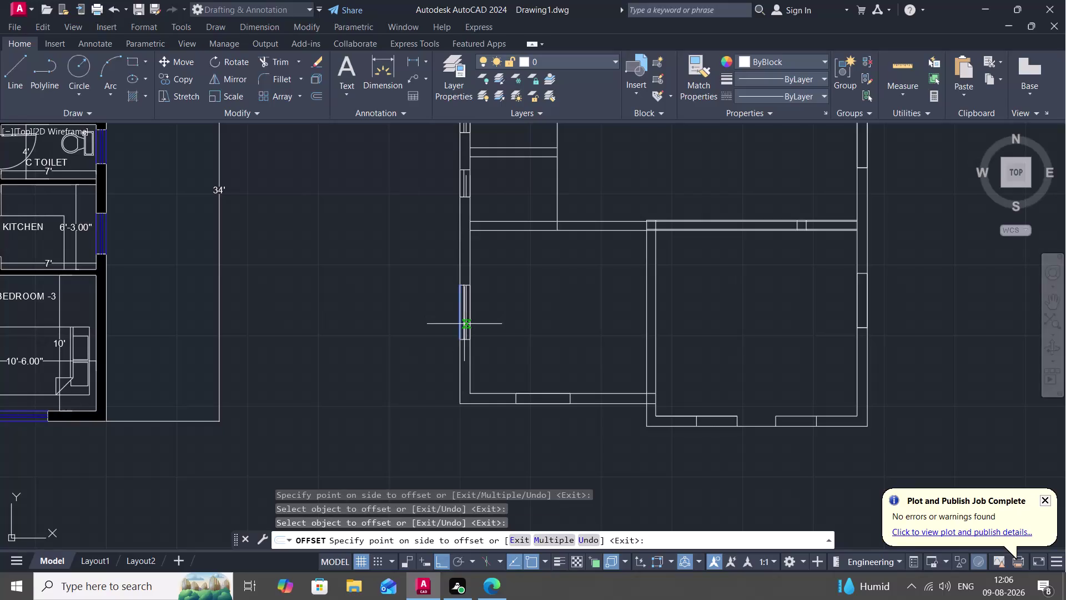
click(547, 393)
click(549, 402)
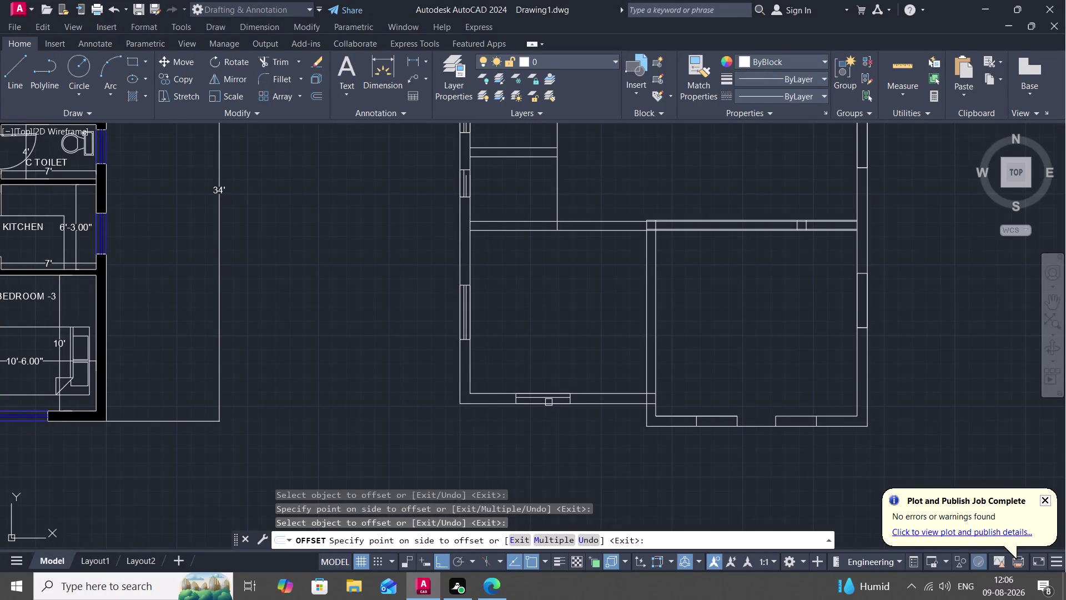
Double the bottom-wall window frames, then cancel and restart OFFSET at 3.5 inches.
click(552, 407)
click(551, 397)
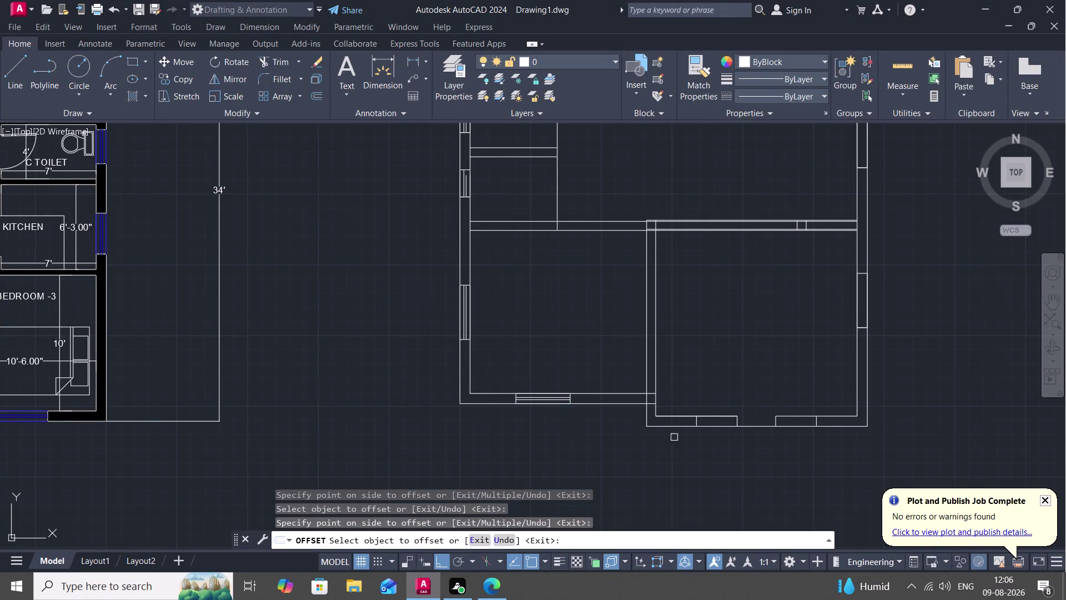
click(712, 417)
click(718, 422)
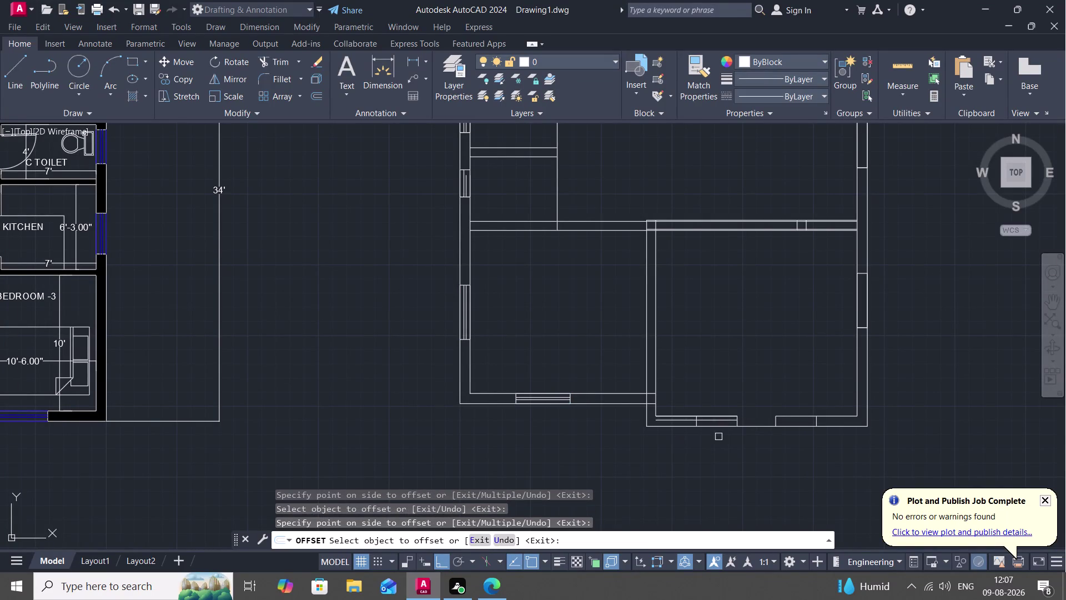
click(718, 428)
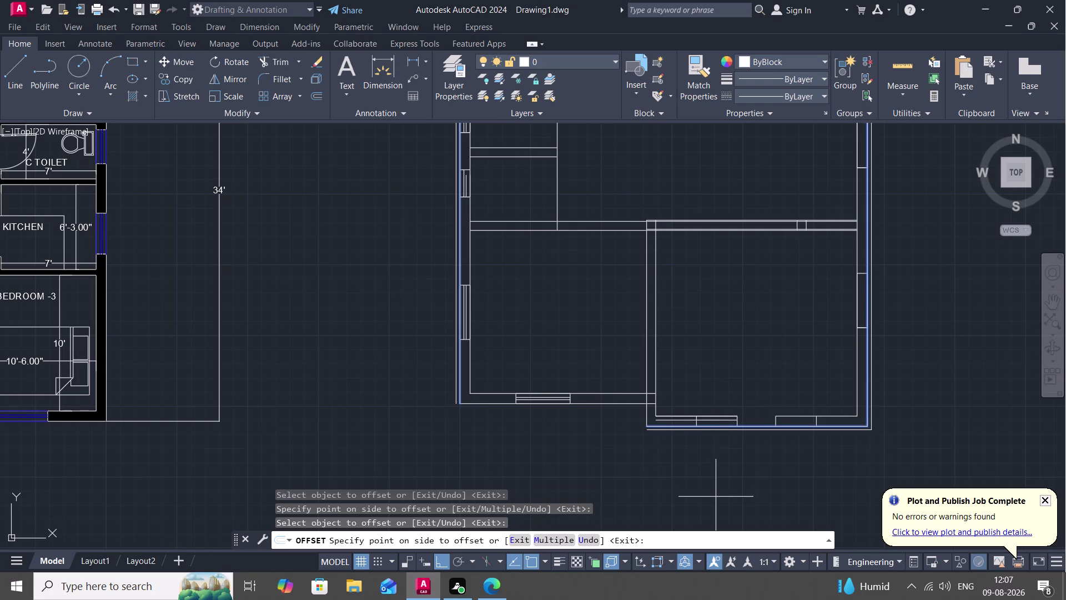
key(Escape)
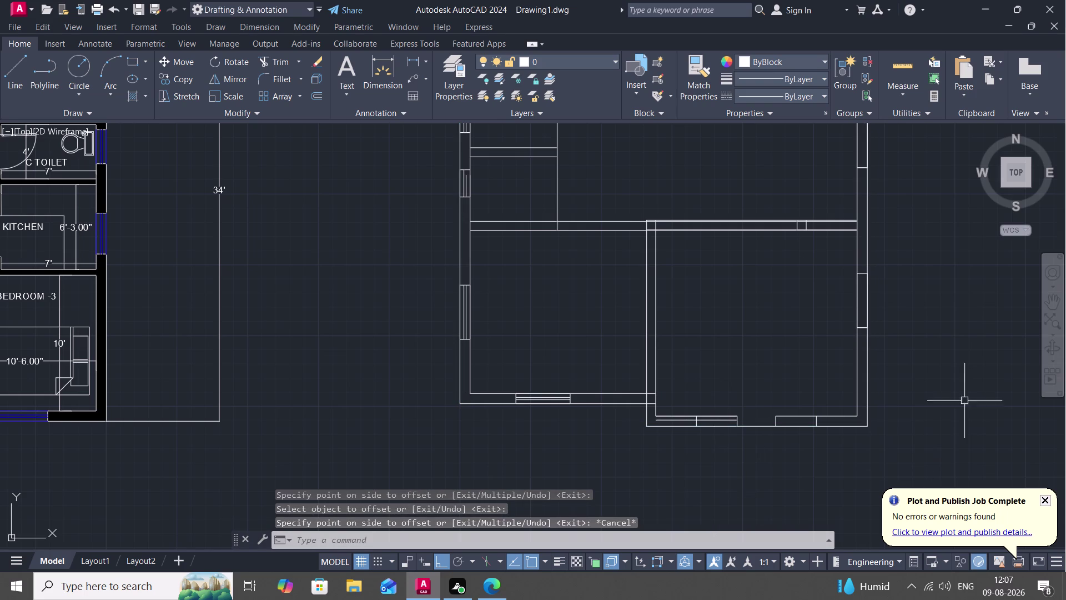
key(space)
key(space)
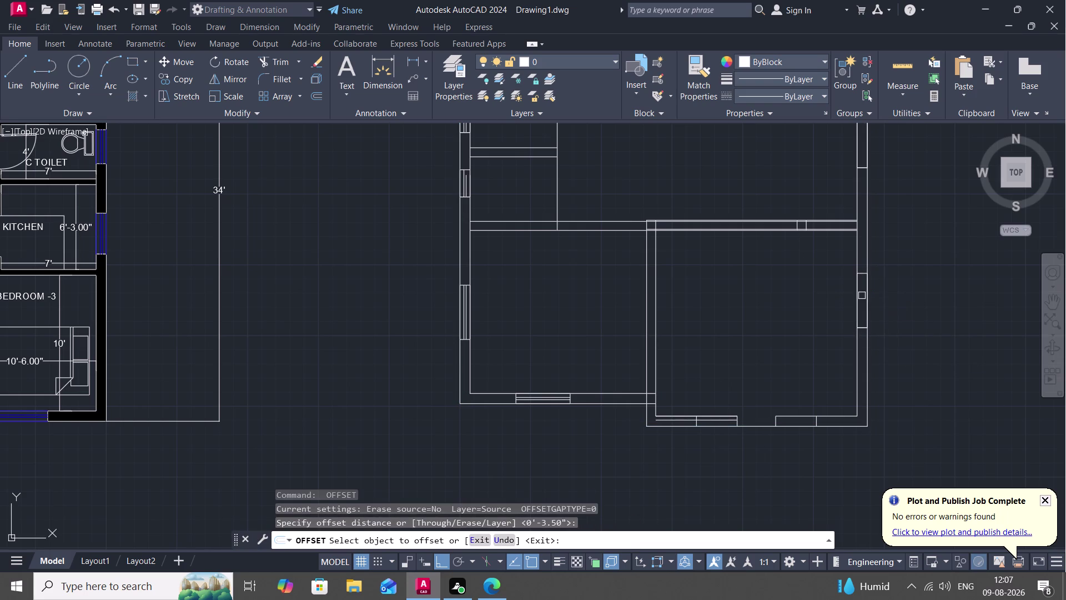
Offset the lower right-wall window line inward to double its frame.
click(857, 287)
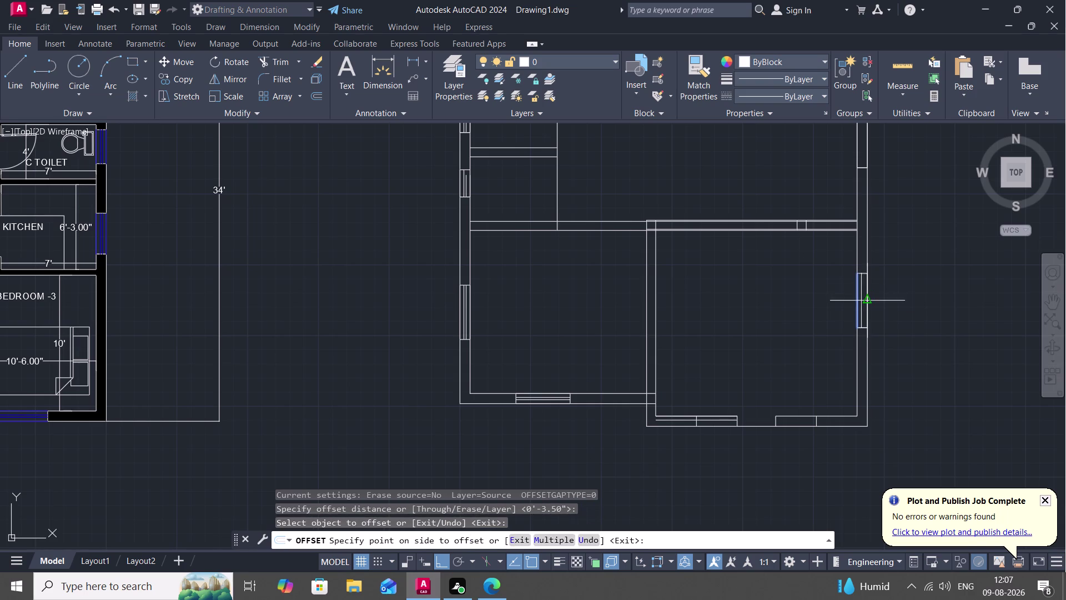
click(869, 301)
click(870, 302)
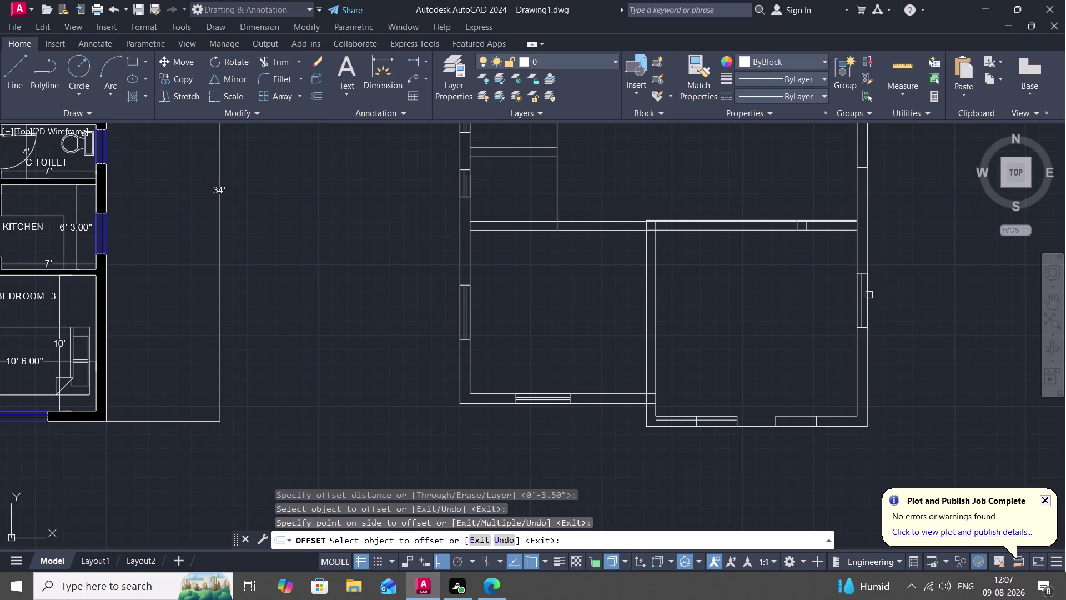
click(869, 294)
click(863, 299)
middle_drag(868, 210, 845, 375)
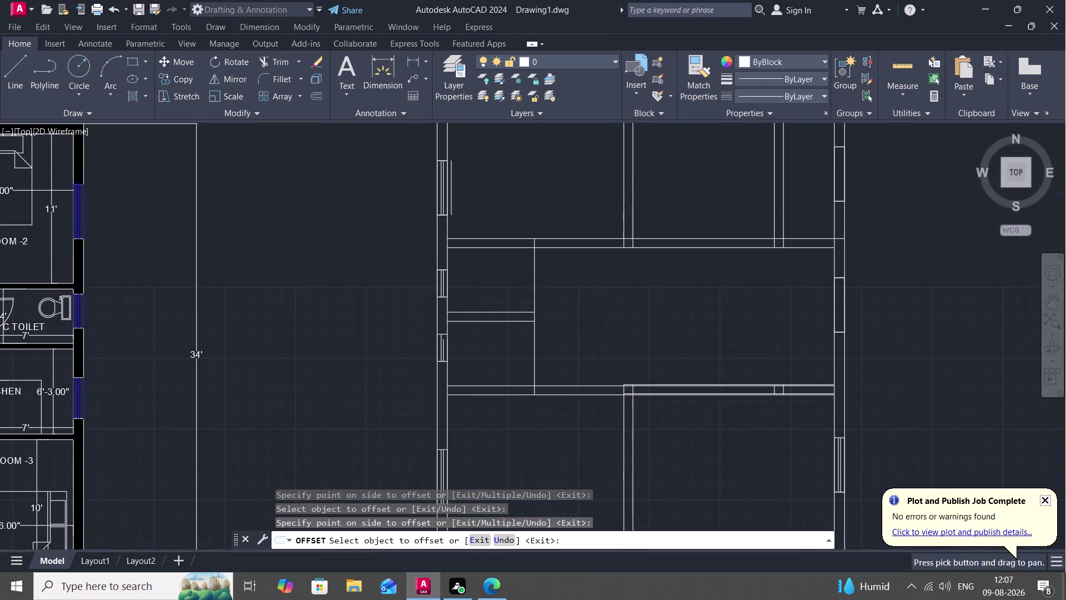
Double the frame lines of the next right-wall window and the upper right window.
click(833, 308)
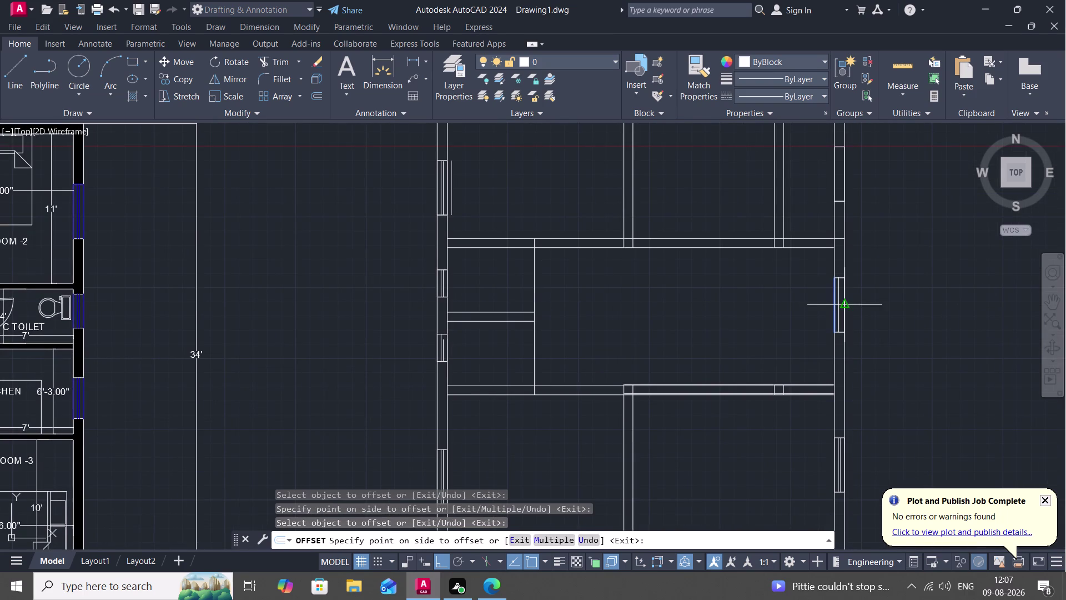
click(844, 305)
click(845, 305)
click(838, 305)
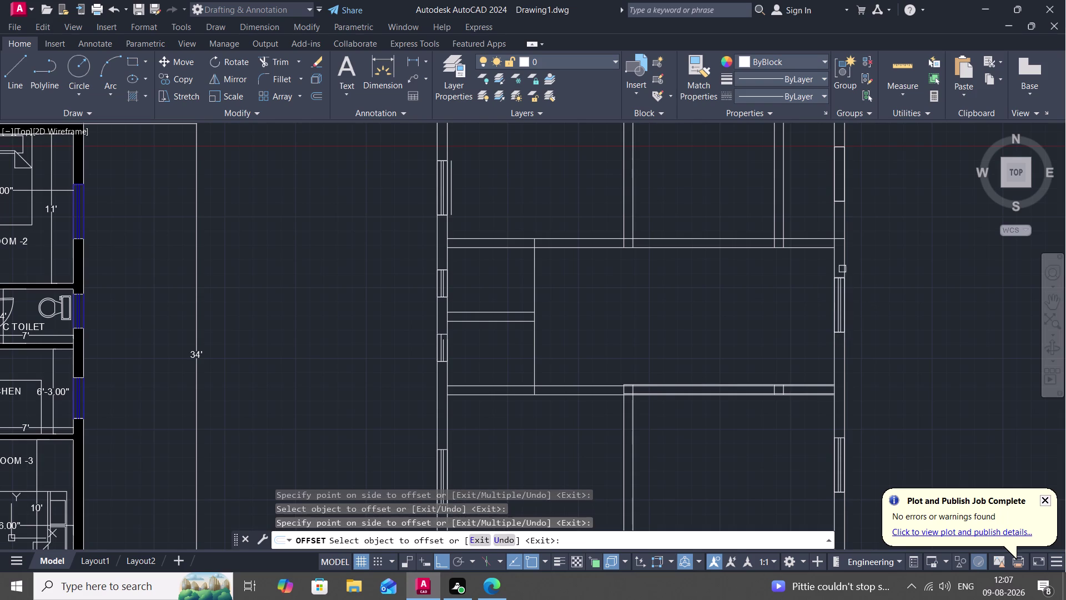
click(834, 166)
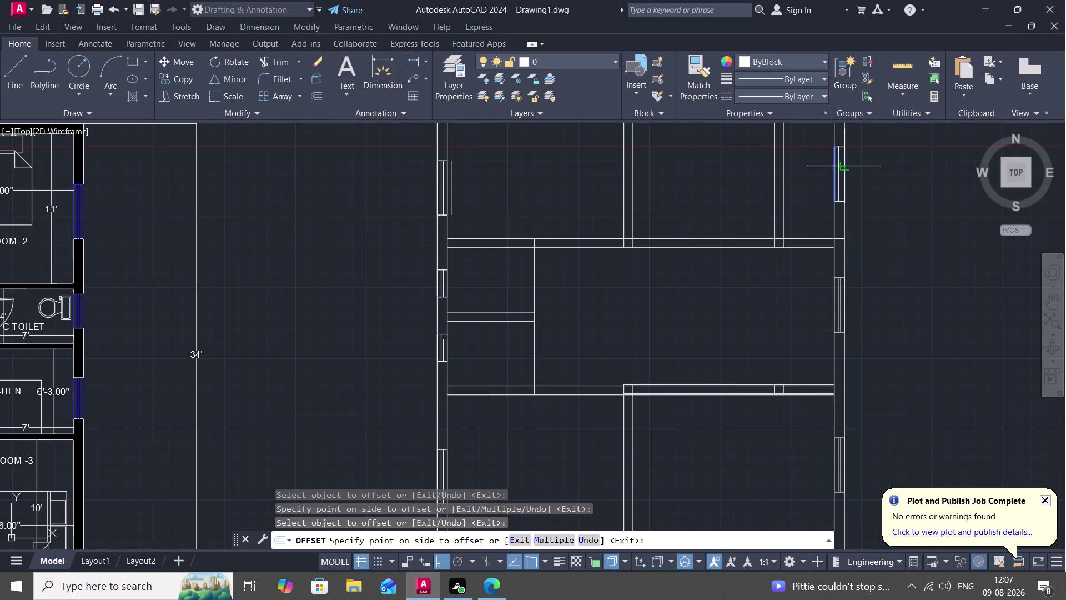
click(841, 167)
click(846, 166)
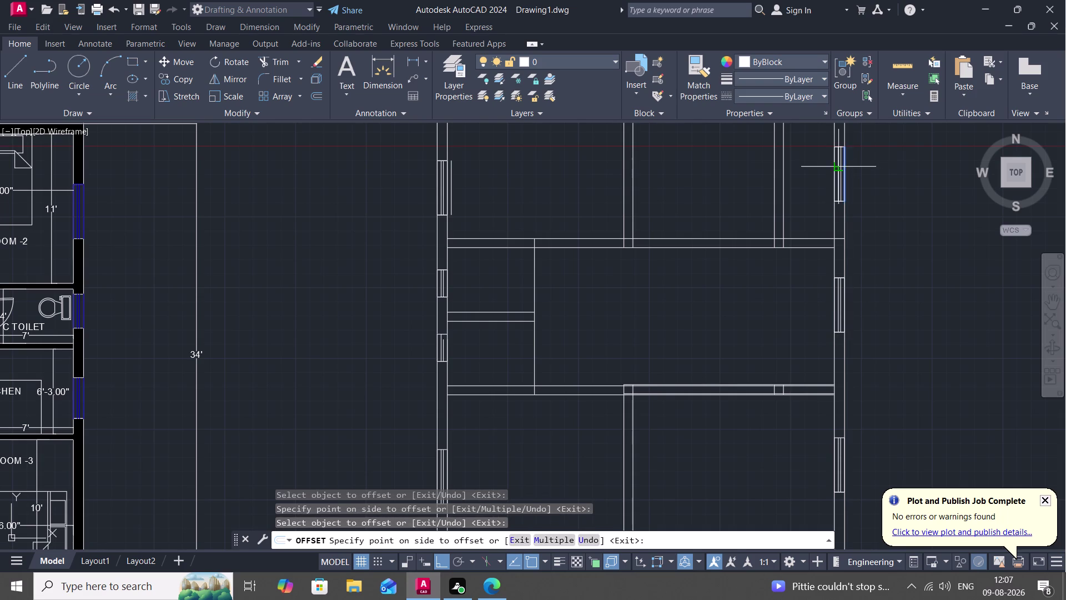
click(840, 169)
Double the middle and right top-wall window frames with offset copies.
middle_drag(875, 179, 843, 443)
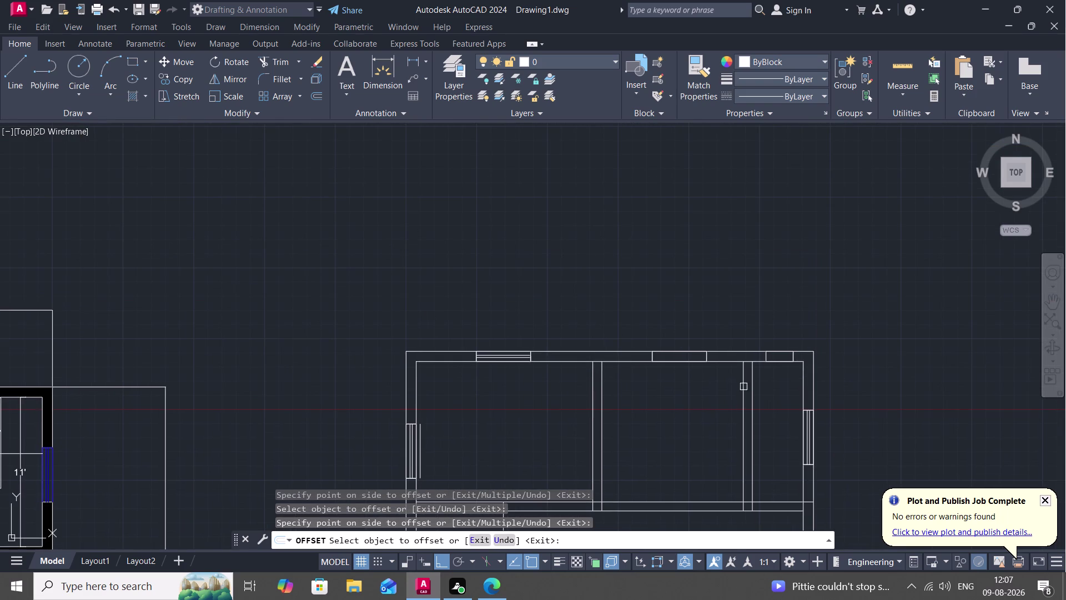
click(689, 359)
click(686, 354)
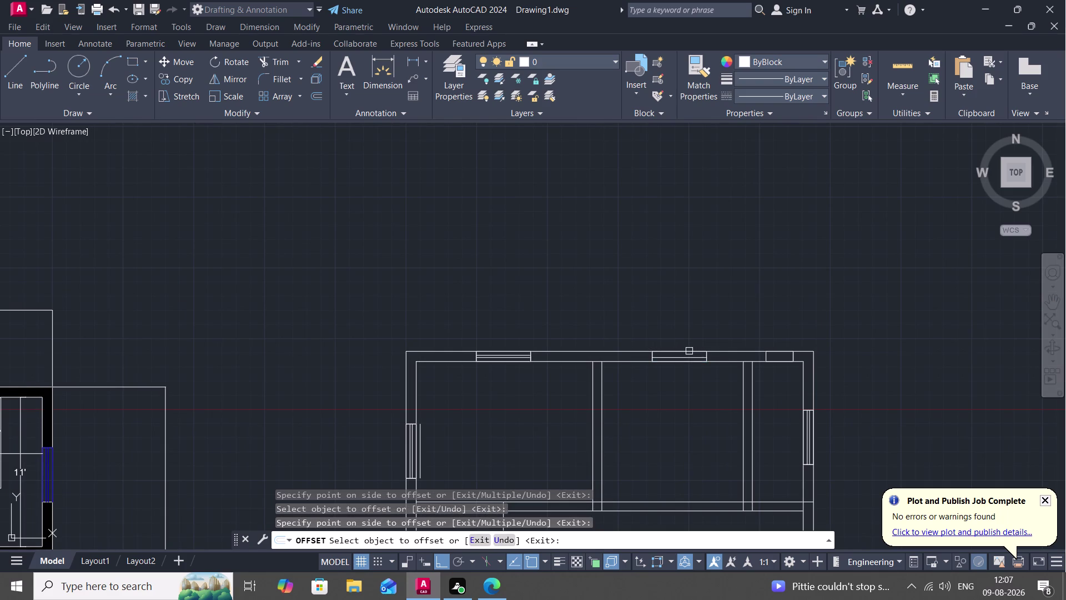
click(689, 351)
click(690, 357)
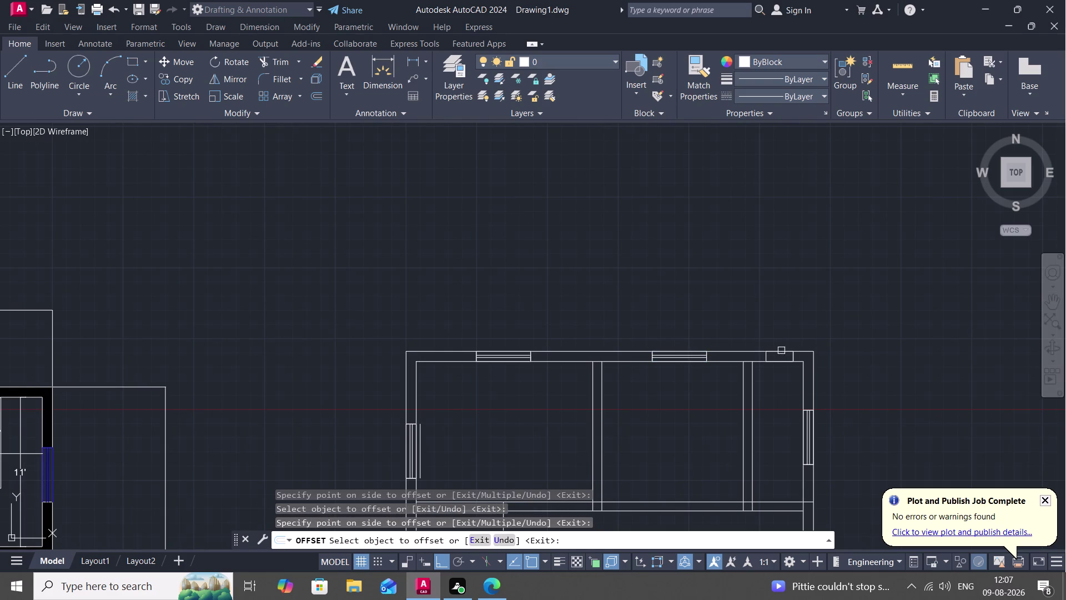
click(781, 350)
click(783, 360)
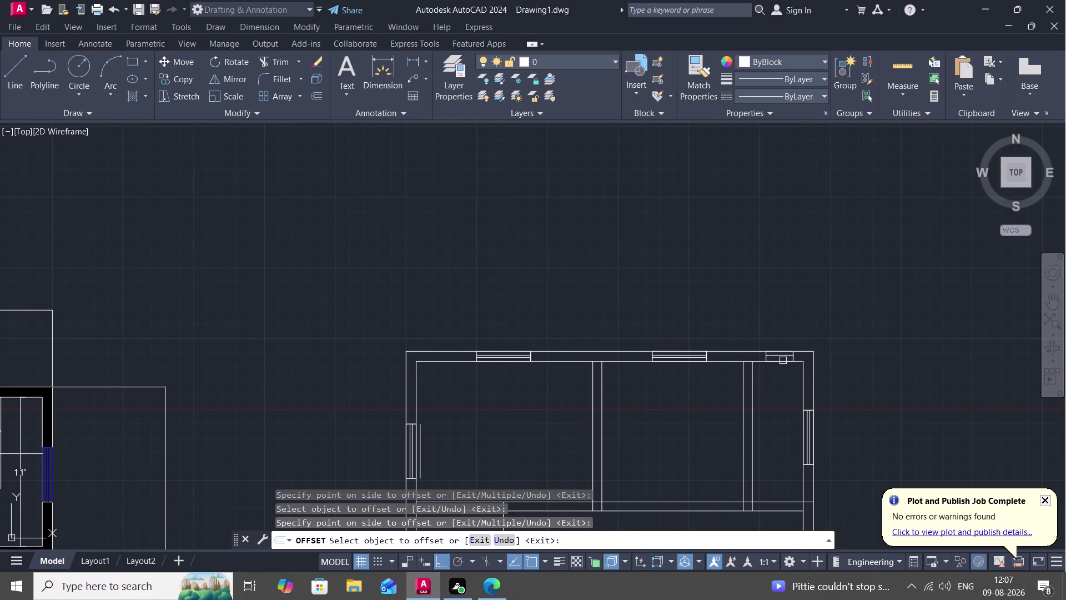
click(783, 361)
click(782, 360)
click(782, 359)
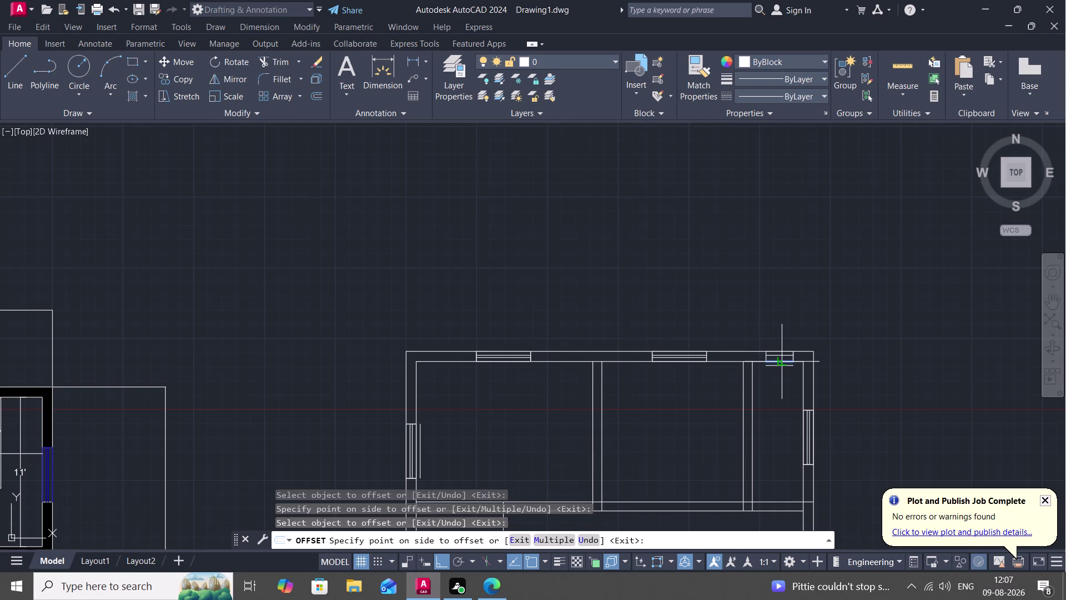
scroll(up, 3)
click(778, 360)
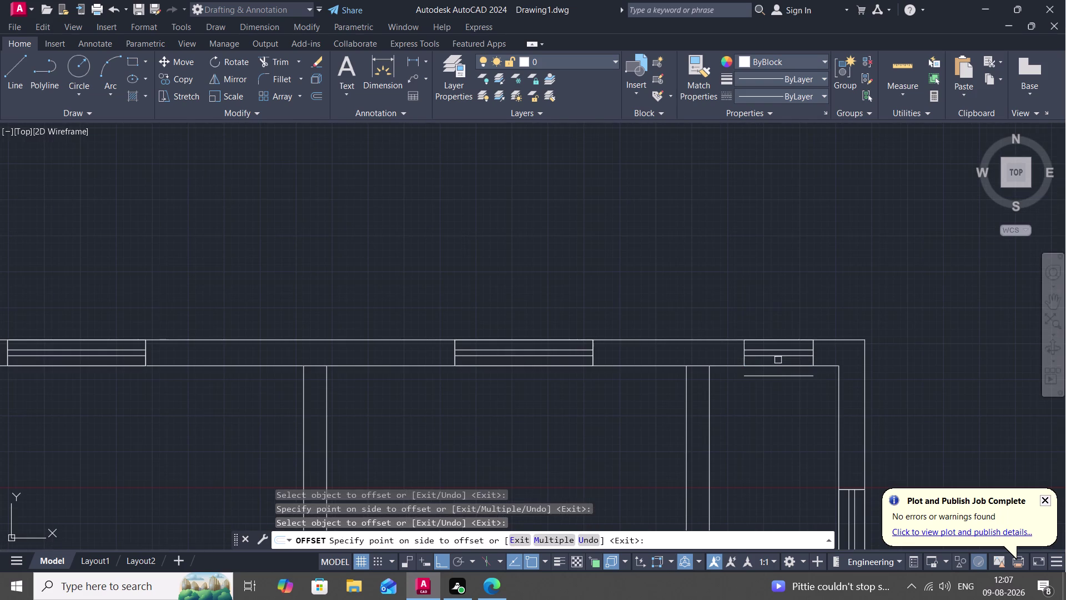
Finish offsetting and start the Trim command with TR.
key(Escape)
text(T)
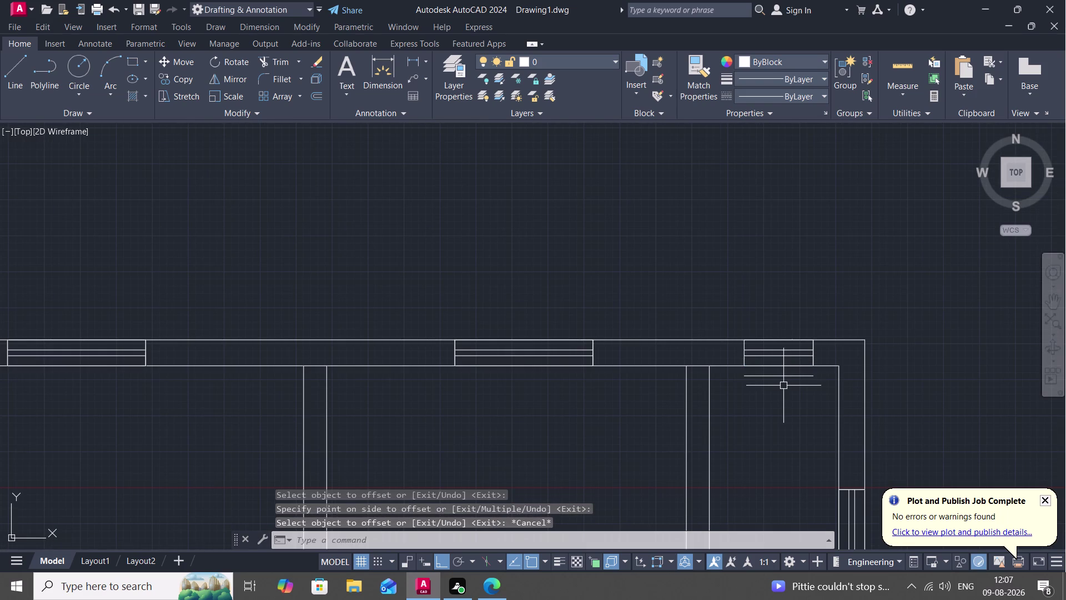
text(R)
key(space)
Cancel the trim and bring the upper wall of the second floor plan into view.
click(780, 377)
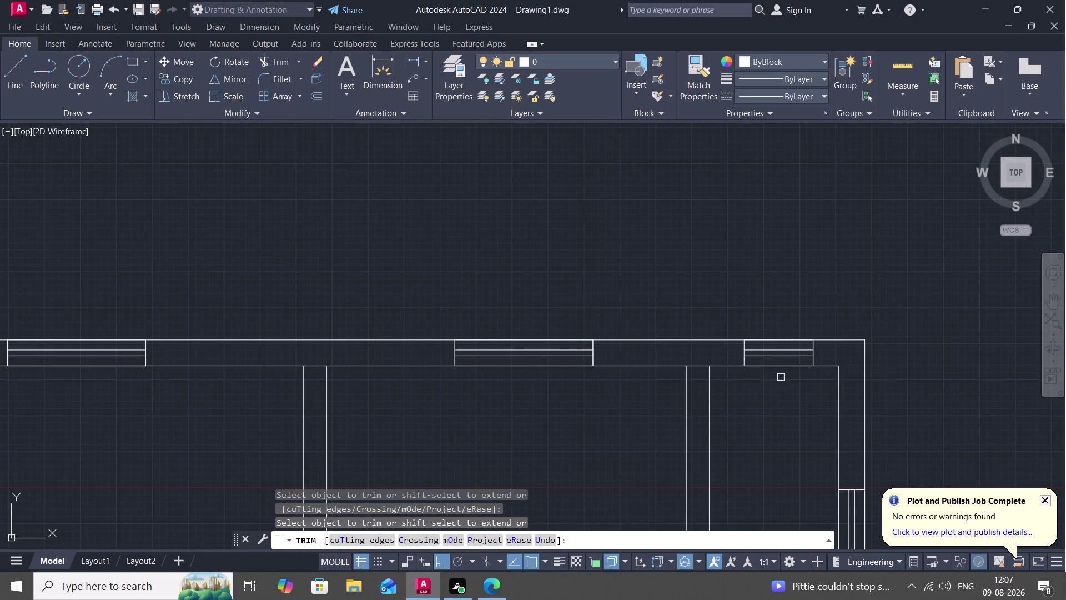
scroll(down, 3)
middle_drag(780, 442, 833, 159)
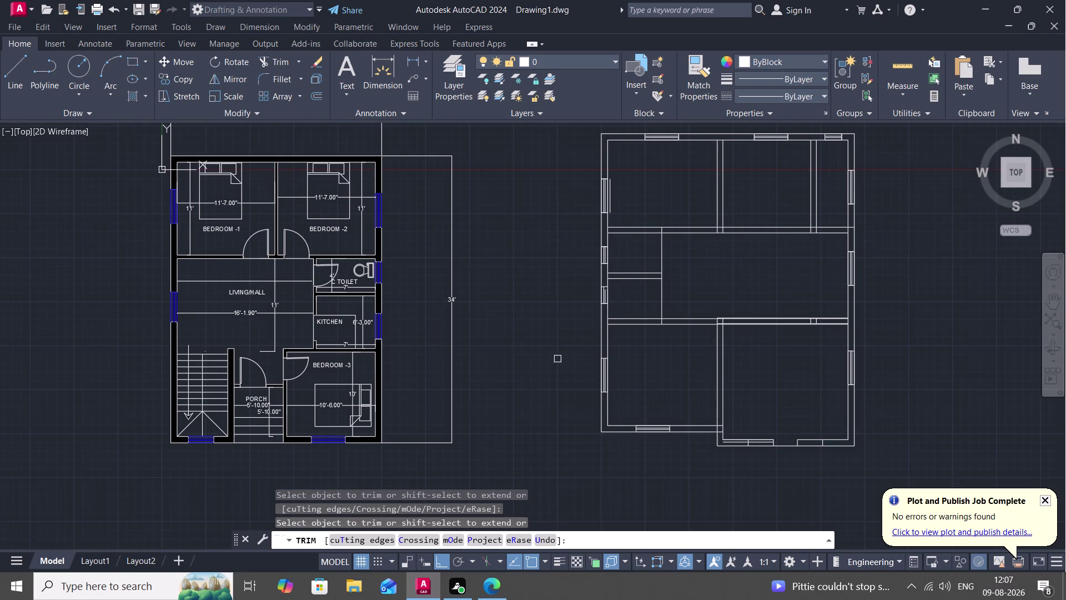
key(Escape)
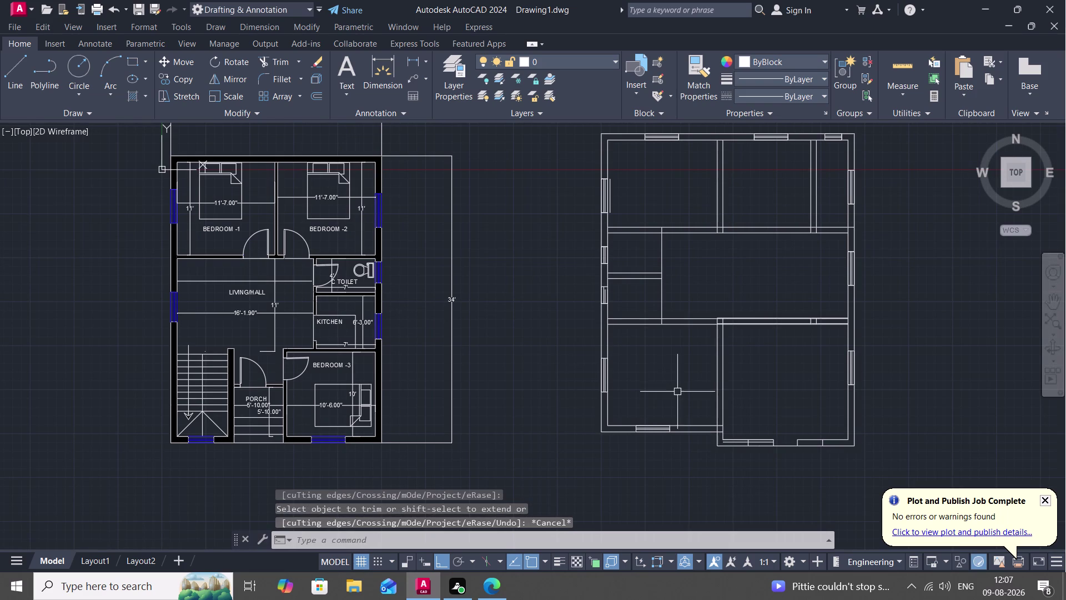
scroll(up, 3)
middle_drag(766, 419, 757, 147)
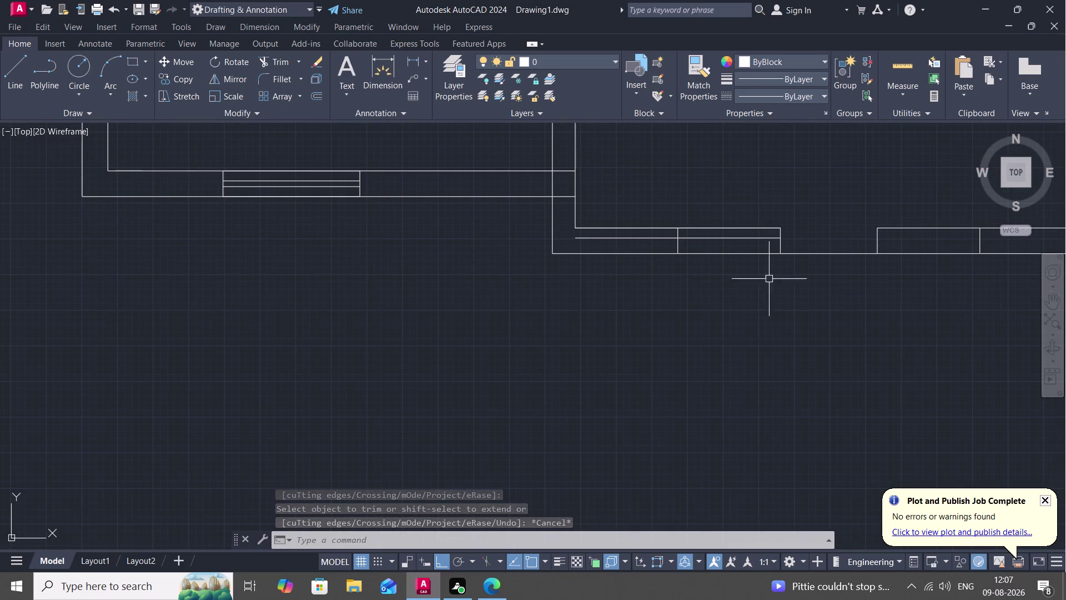
Draw two short lines closing the window opening along the upper wall.
key(l)
key(space)
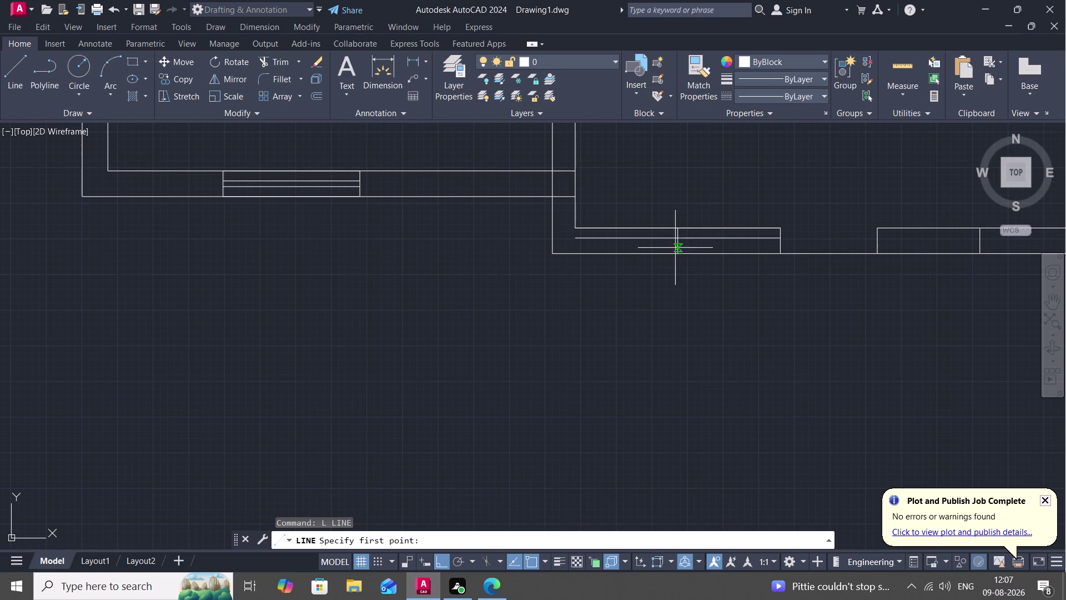
click(676, 252)
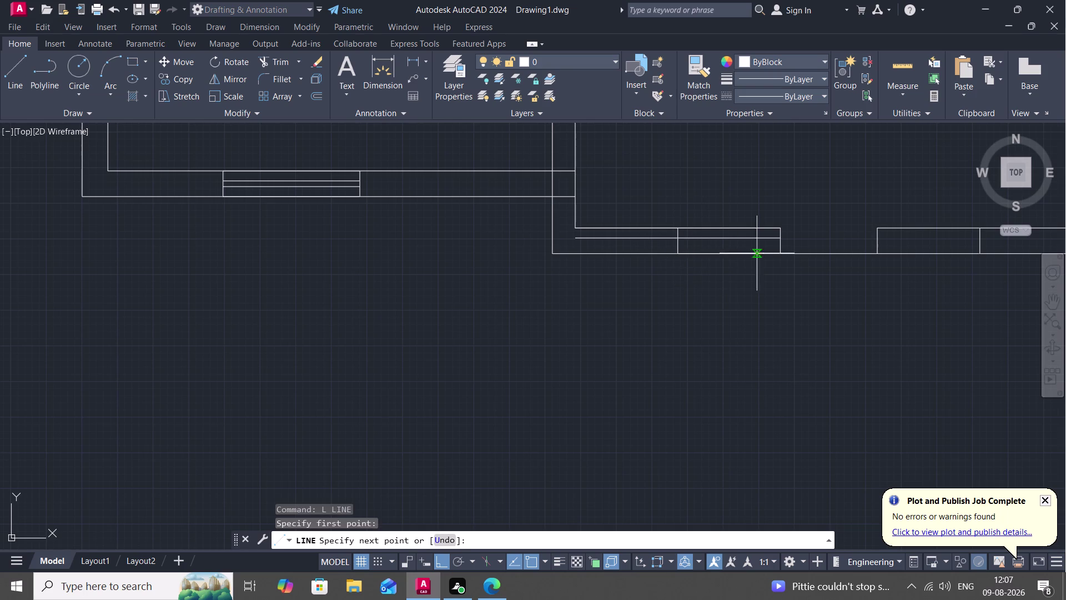
click(784, 256)
key(space)
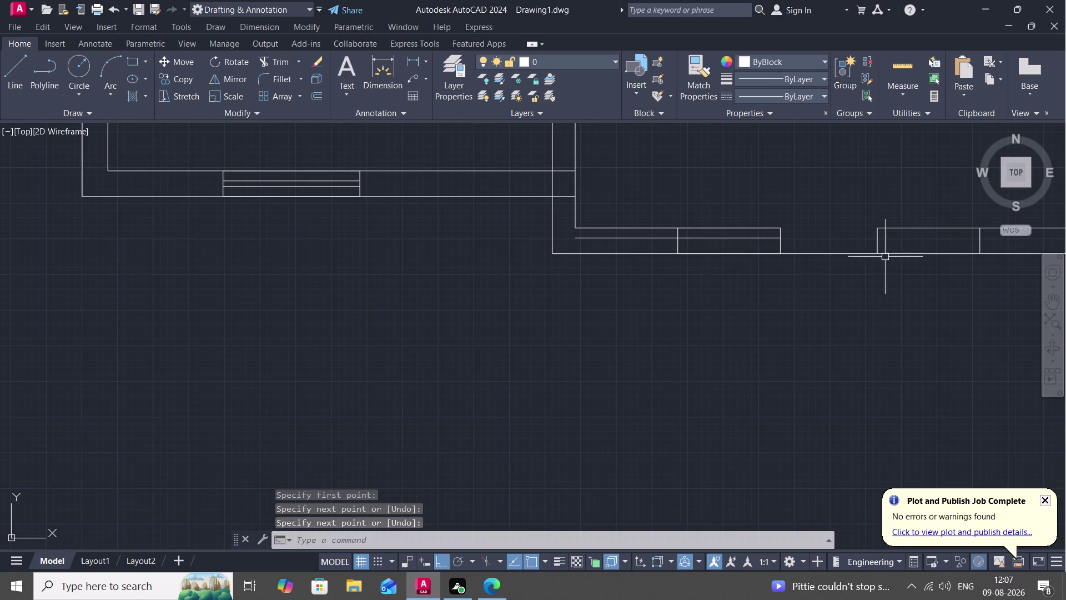
key(space)
drag(876, 254, 885, 253)
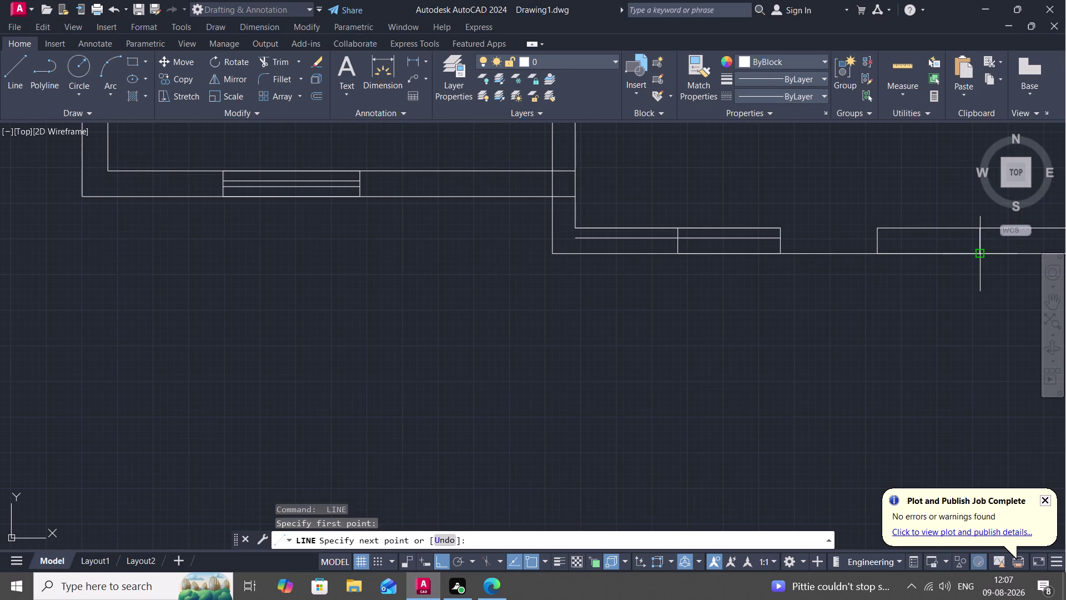
click(980, 252)
key(space)
Start OFFSET and accept the 3.50-inch offset distance.
key(o)
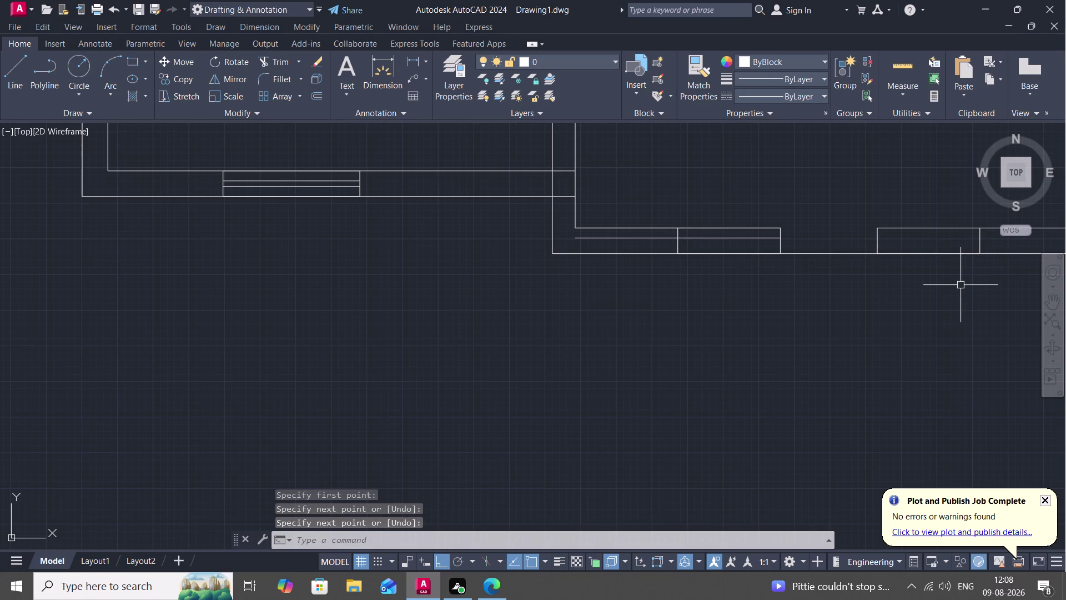
key(space)
key(space)
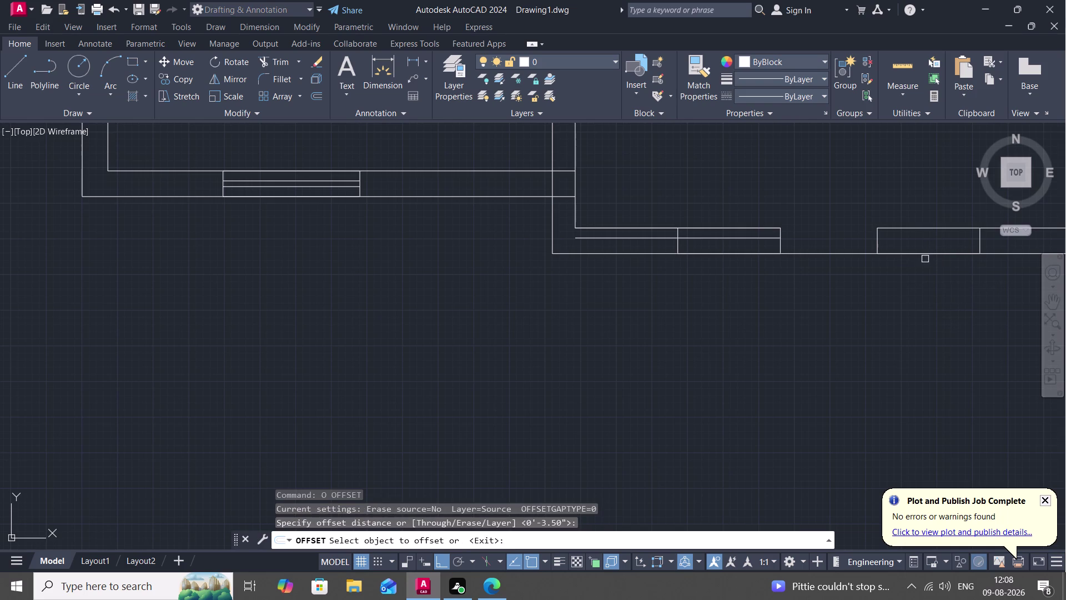
Offset three upper wall lines 3.50 inches inward to double the closed opening.
click(922, 253)
click(920, 234)
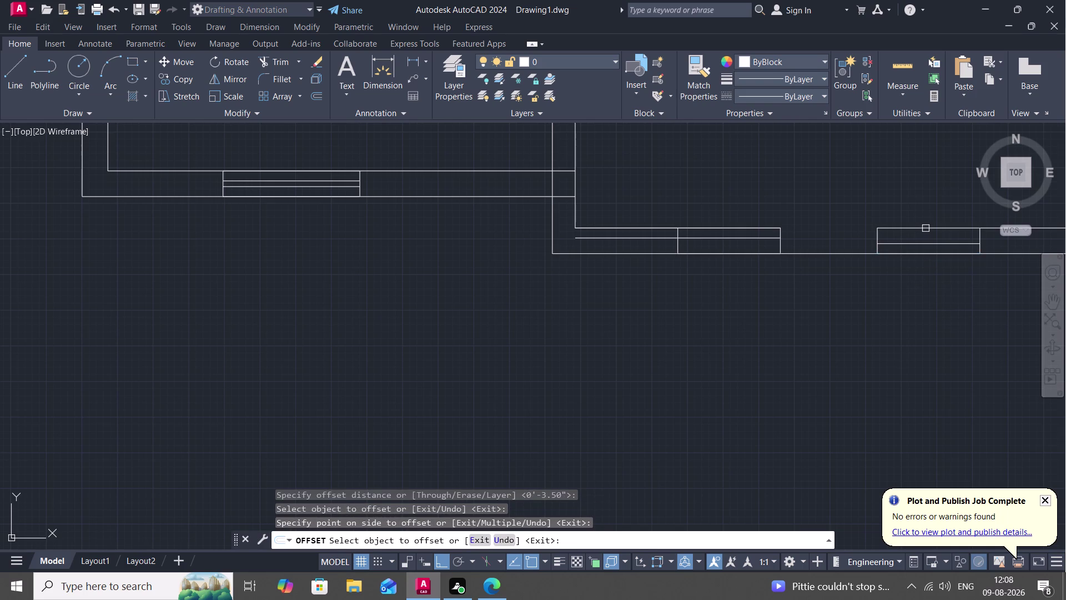
click(927, 228)
click(928, 237)
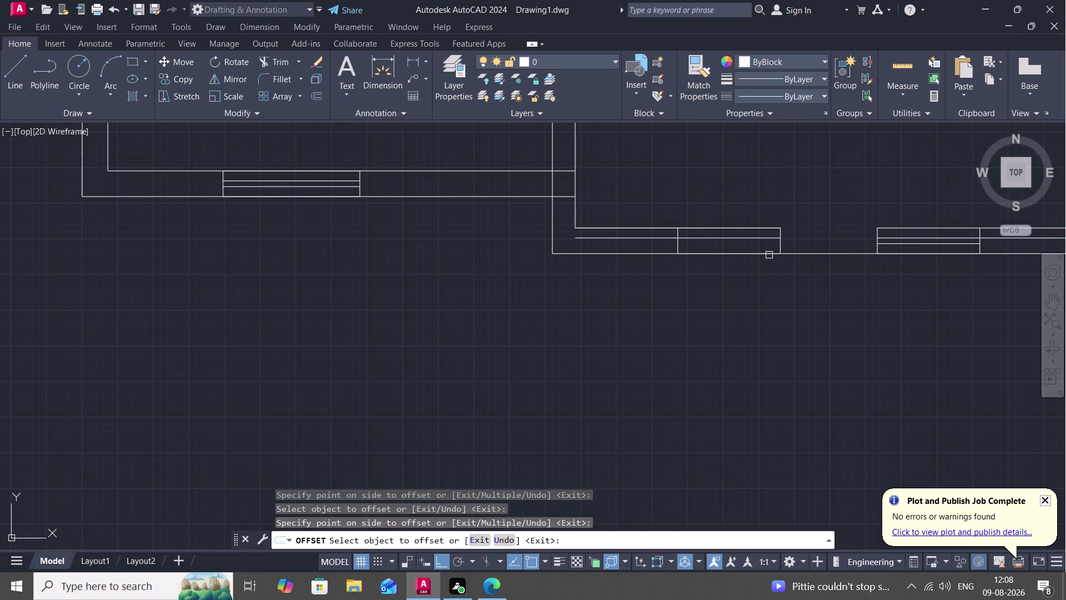
click(759, 254)
click(756, 246)
End the offset and start TRIM with TR.
key(Escape)
text(TR)
key(space)
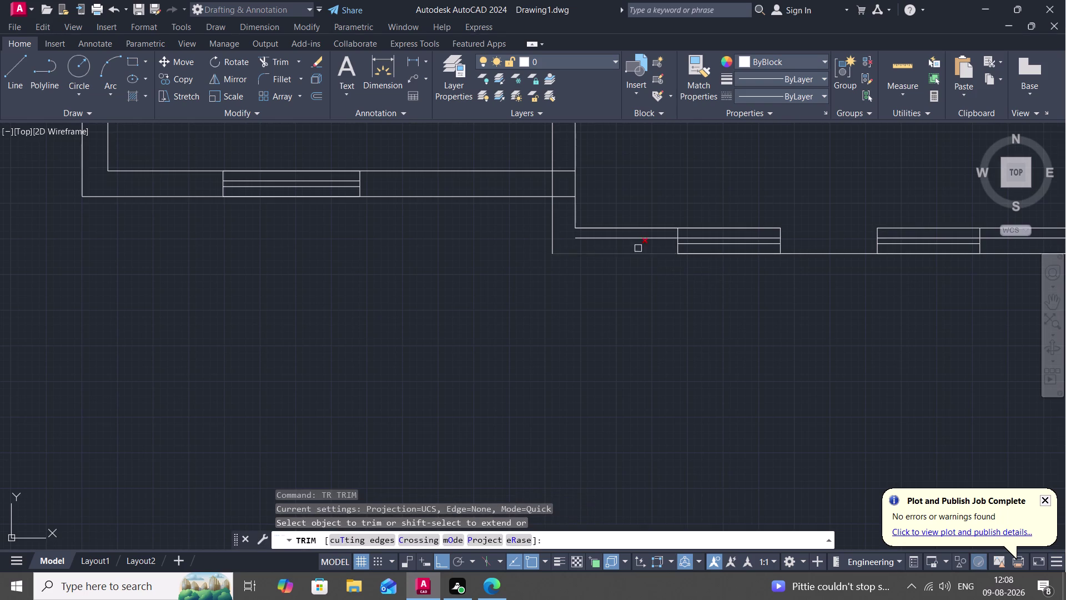
Trim the excess wall line segments at the interior wall junction.
click(639, 235)
middle_drag(921, 311, 825, 357)
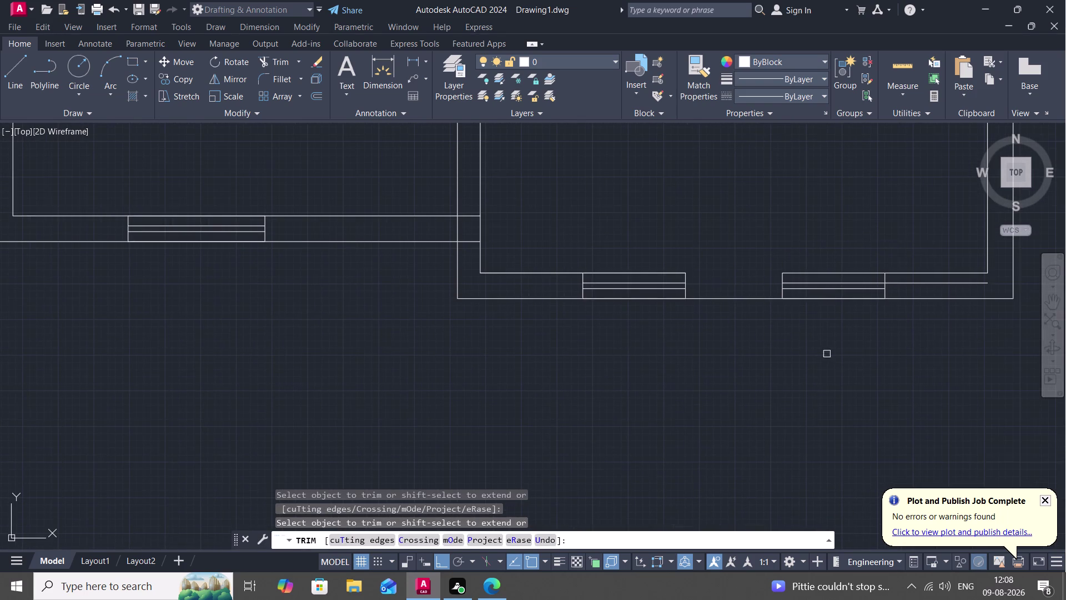
click(921, 280)
scroll(down, 3)
scroll(down, 3)
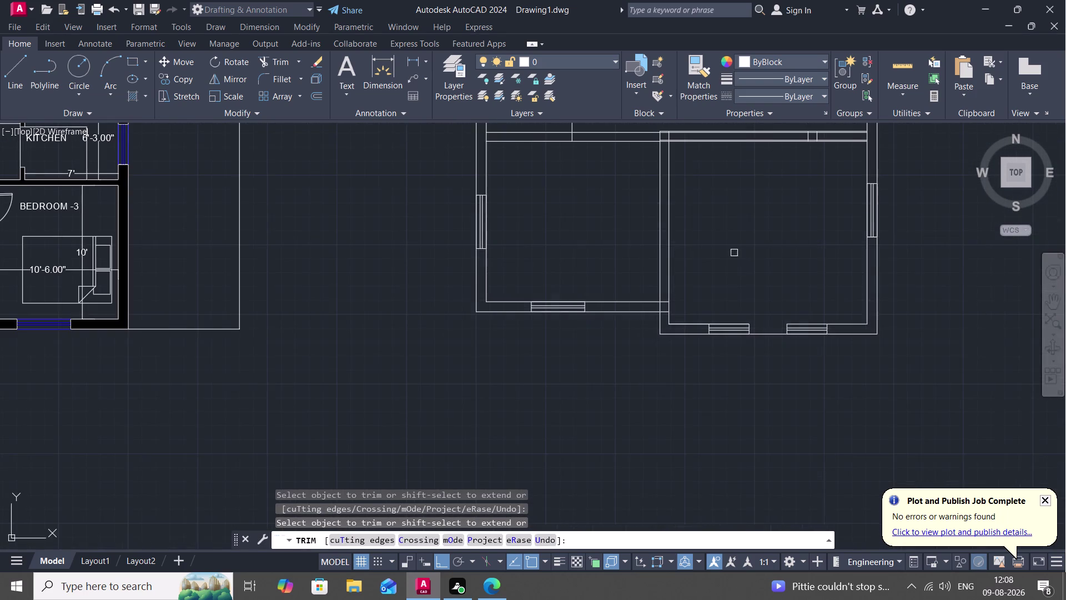
scroll(down, 3)
middle_drag(734, 253, 758, 282)
scroll(up, 3)
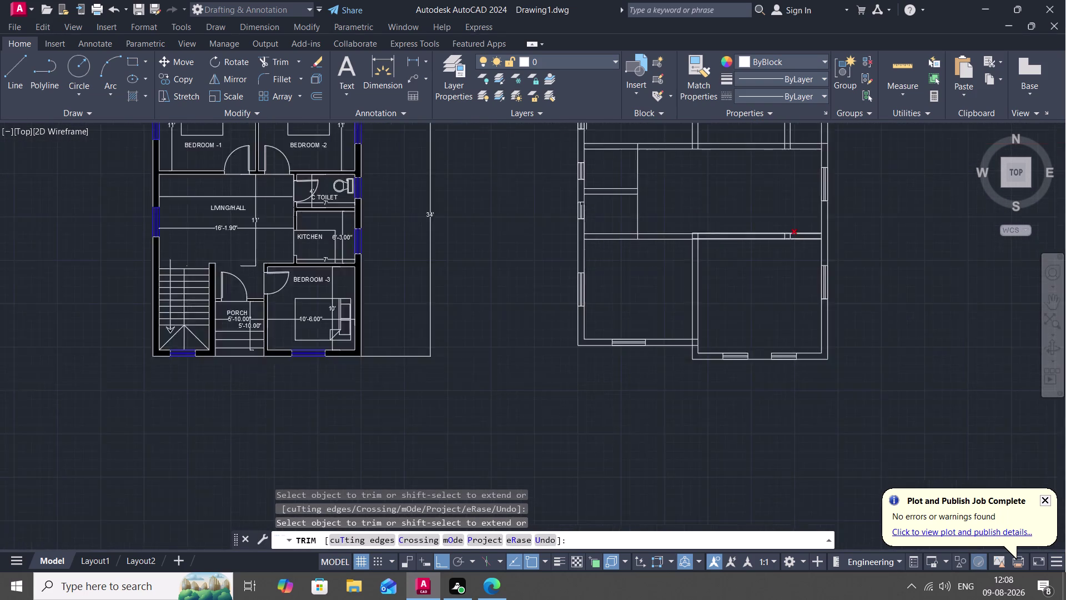
scroll(up, 3)
click(774, 230)
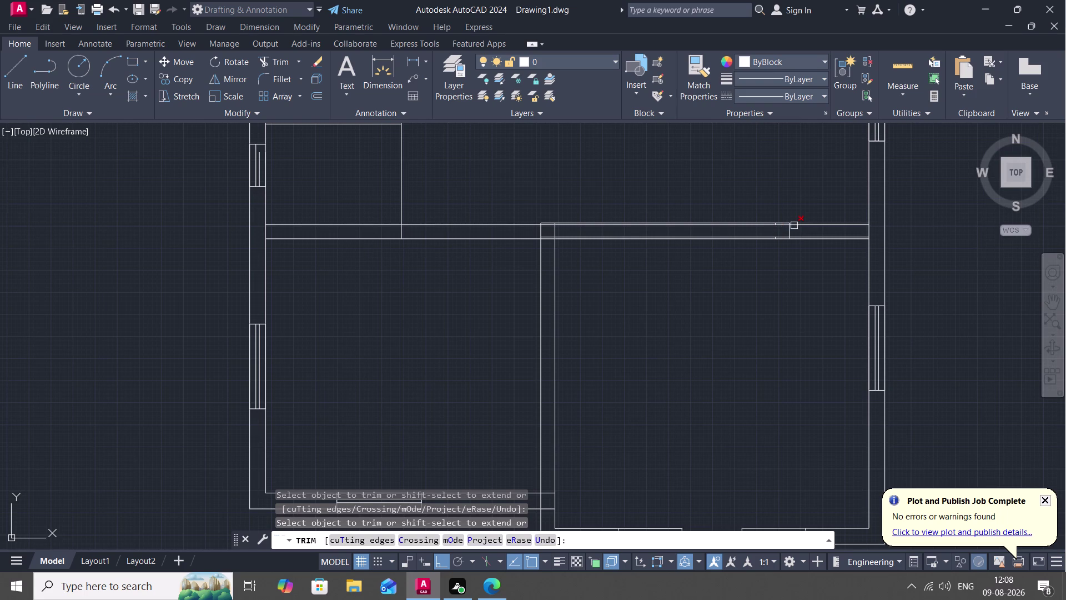
scroll(up, 3)
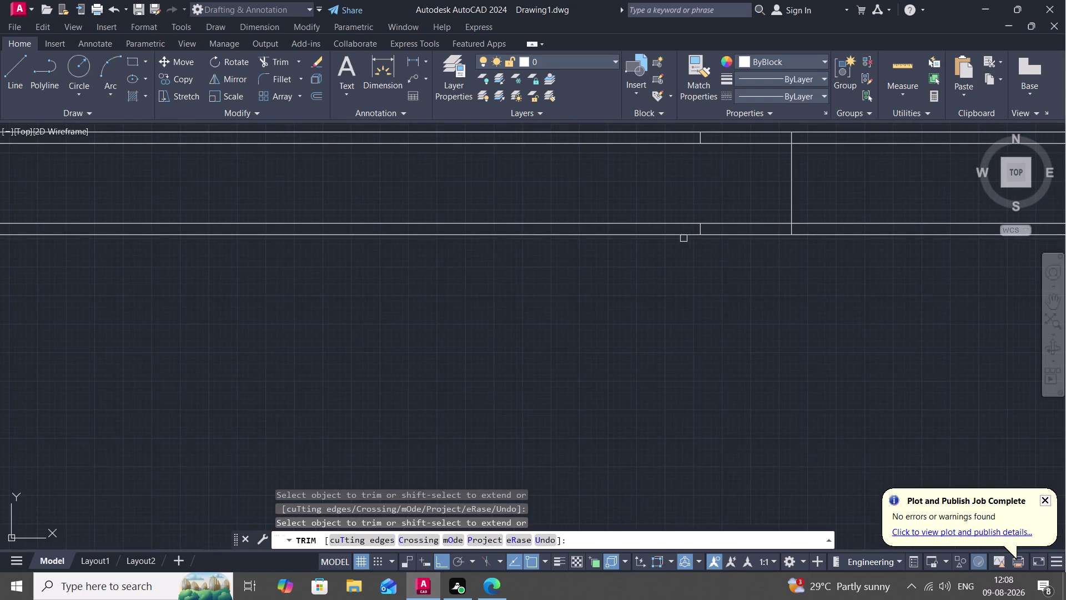
click(701, 230)
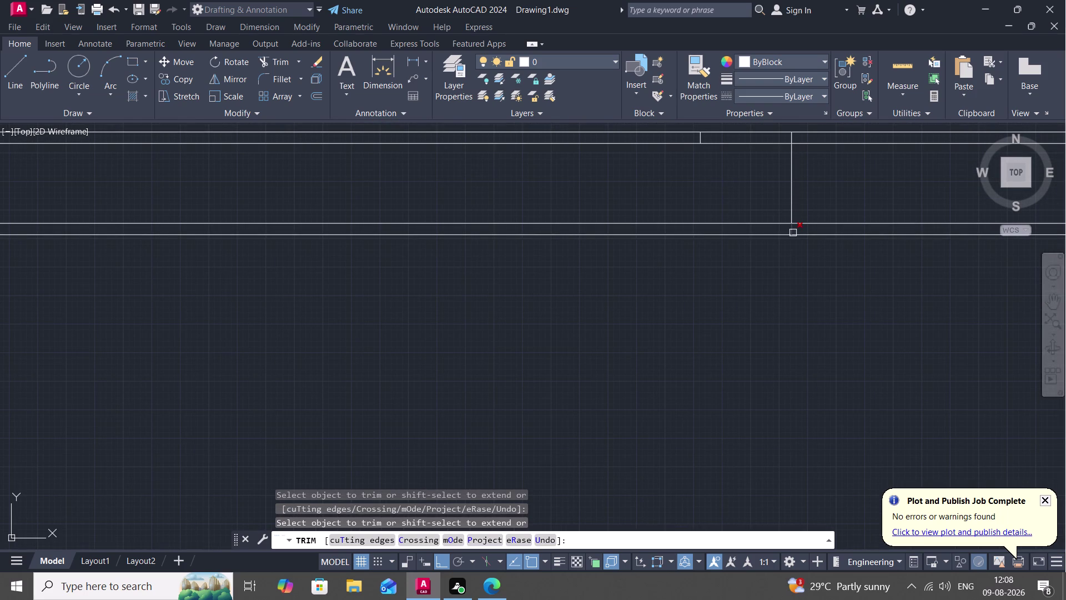
click(792, 230)
click(790, 197)
Trim the remaining overlapping segments along the upper wall lines.
middle_drag(790, 197, 804, 251)
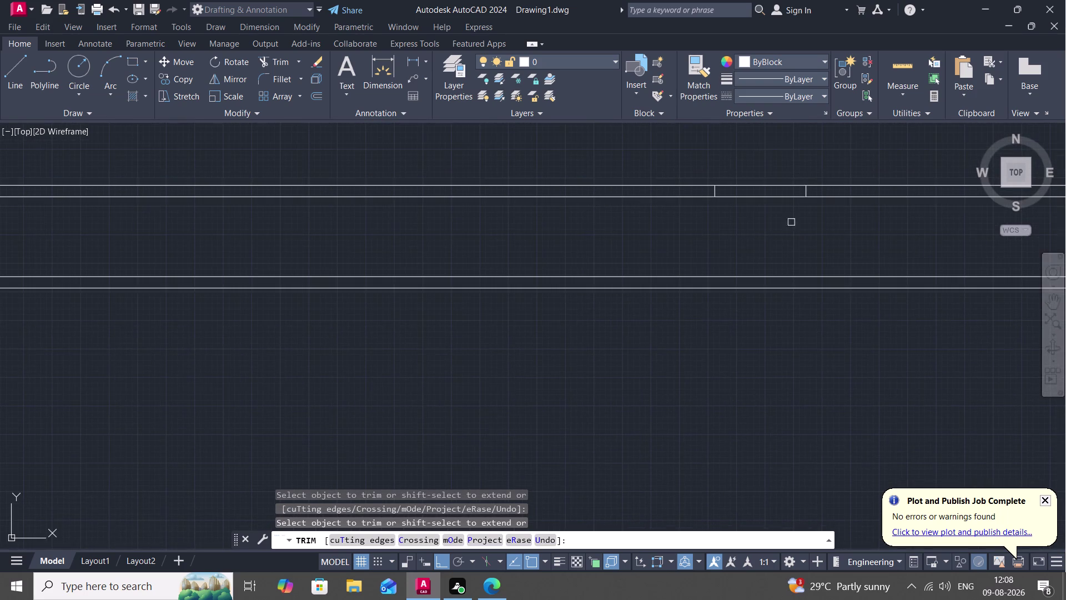
scroll(down, 3)
scroll(up, 3)
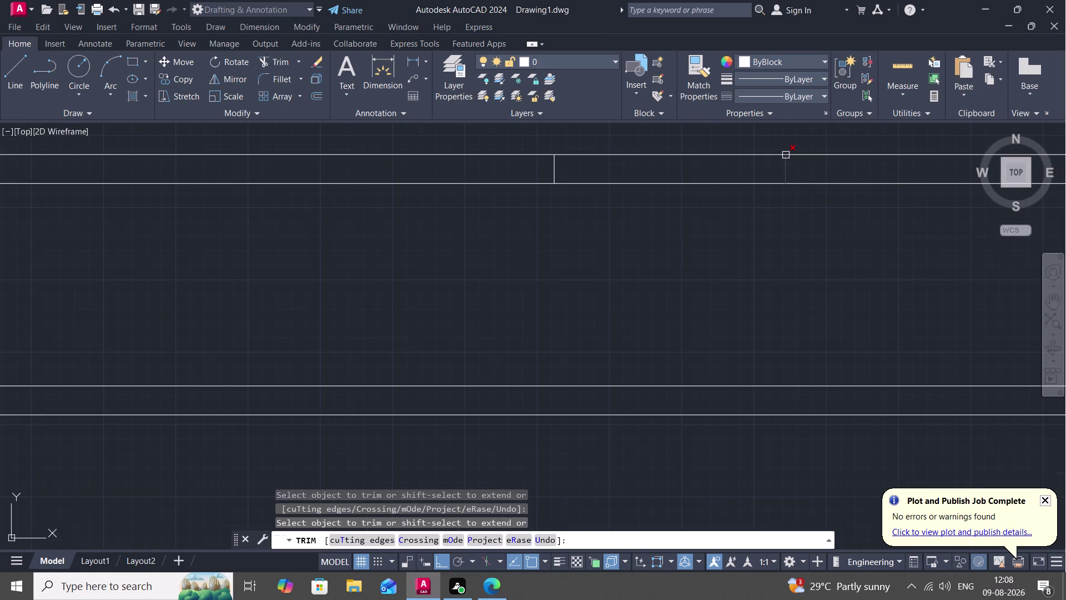
click(784, 161)
click(554, 161)
scroll(down, 3)
scroll(down, 3)
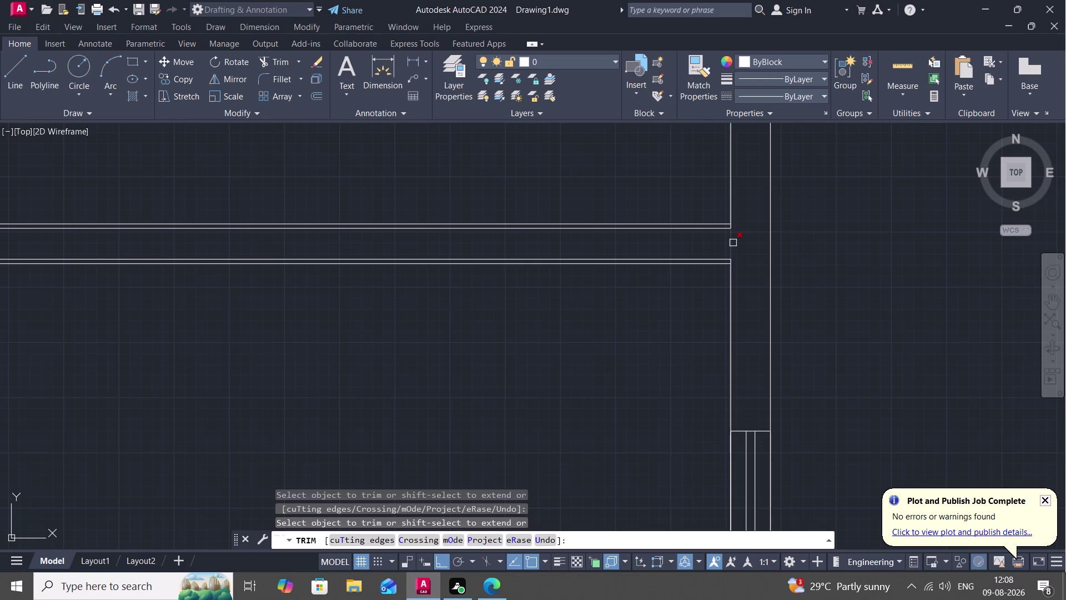
scroll(down, 3)
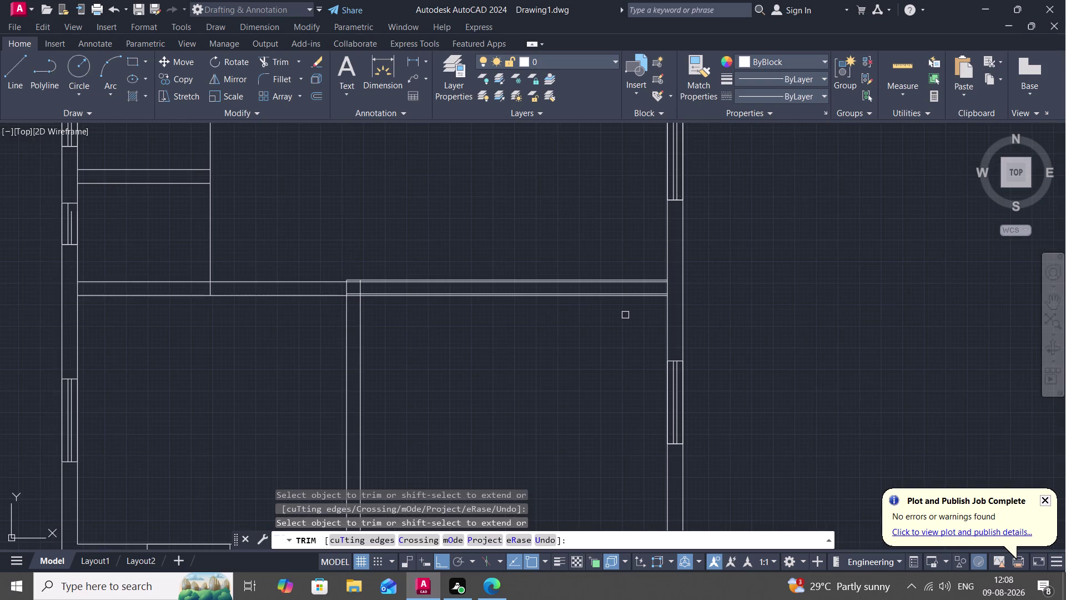
Clean up the stray line segments at the interior wall corner and end trimming.
middle_drag(654, 321, 698, 333)
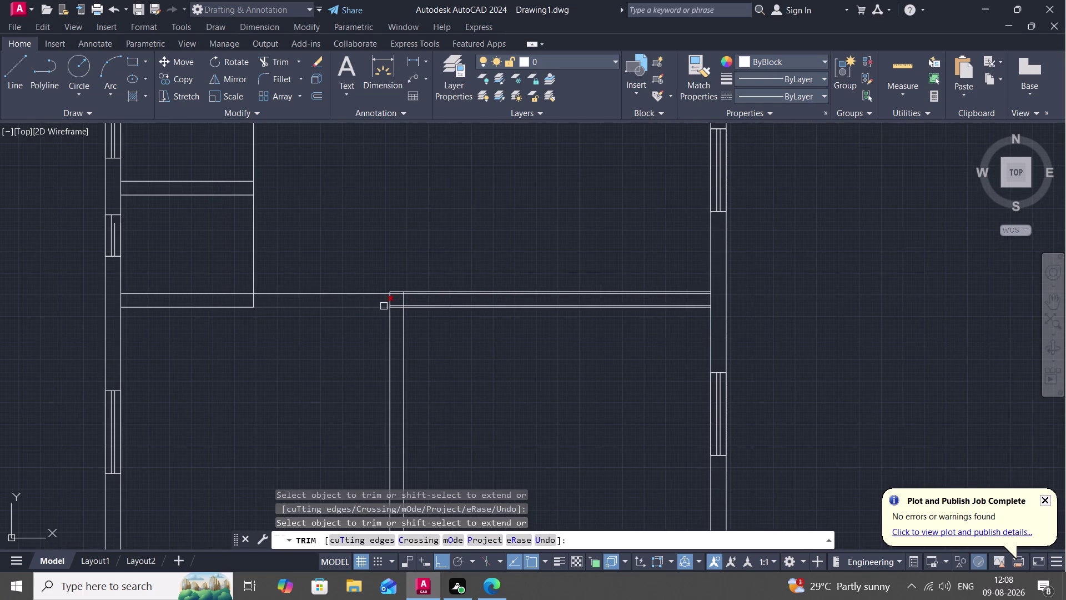
click(367, 306)
click(369, 293)
scroll(up, 3)
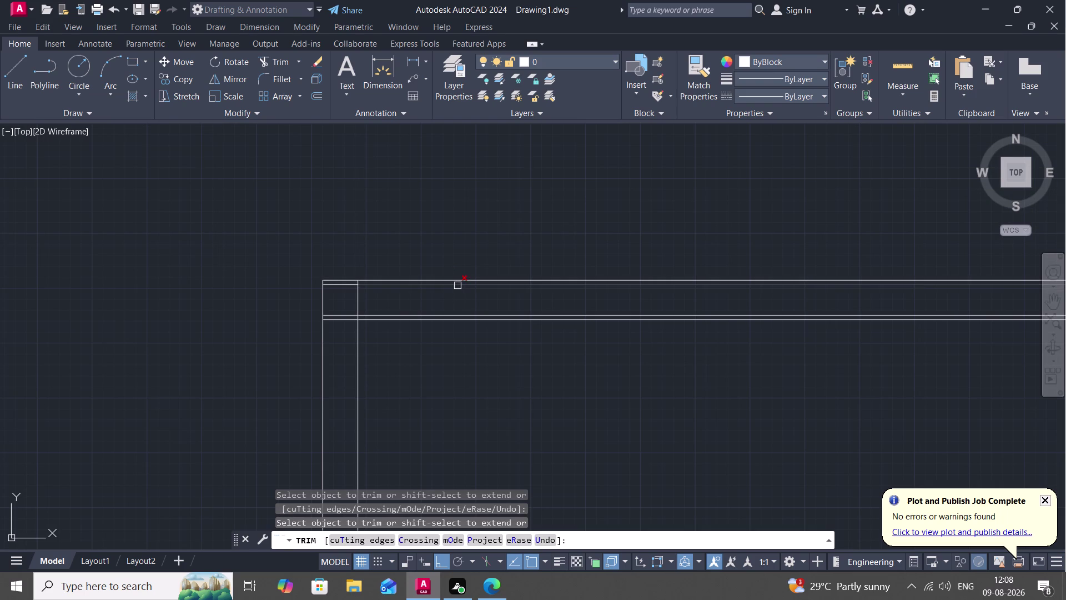
click(457, 285)
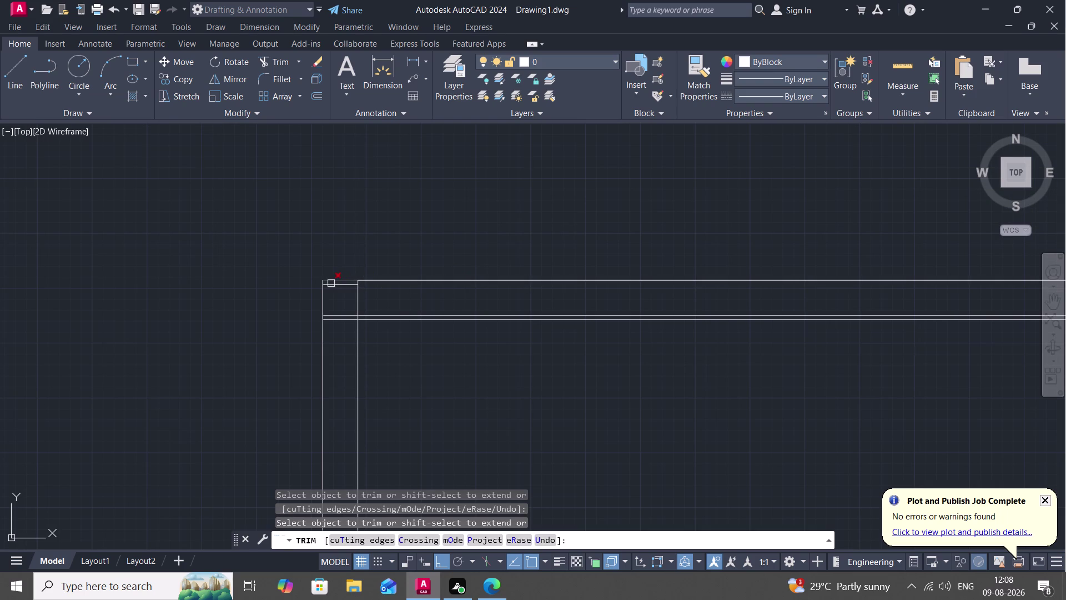
click(340, 284)
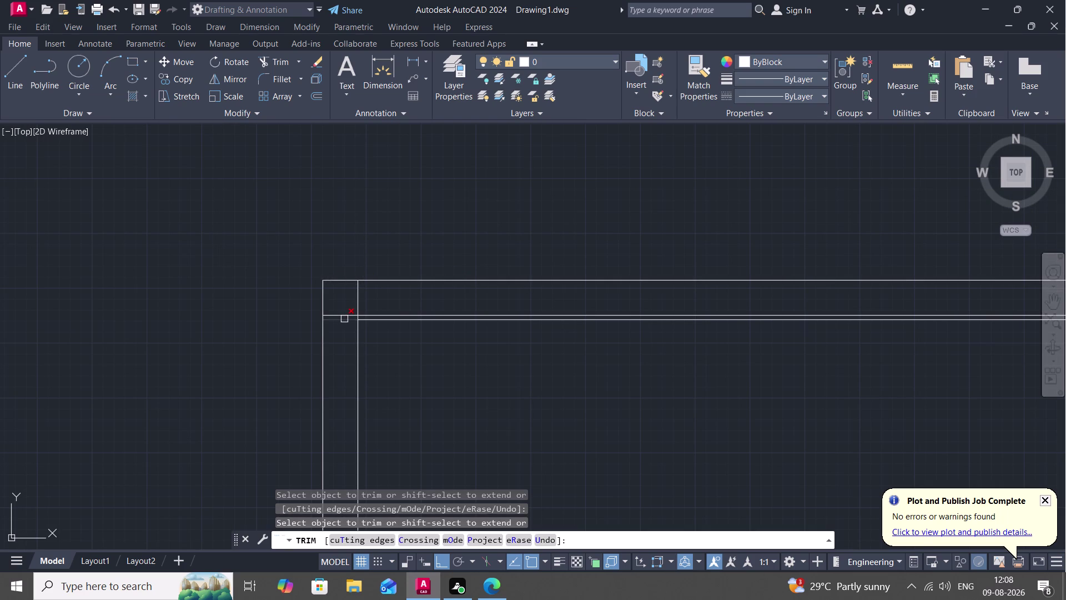
click(344, 320)
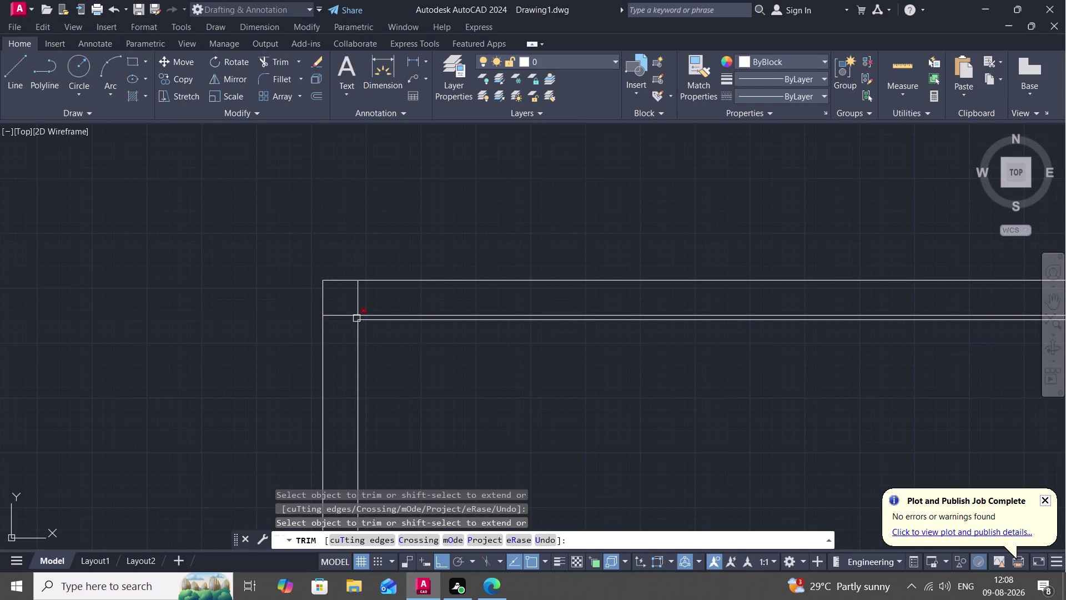
click(348, 316)
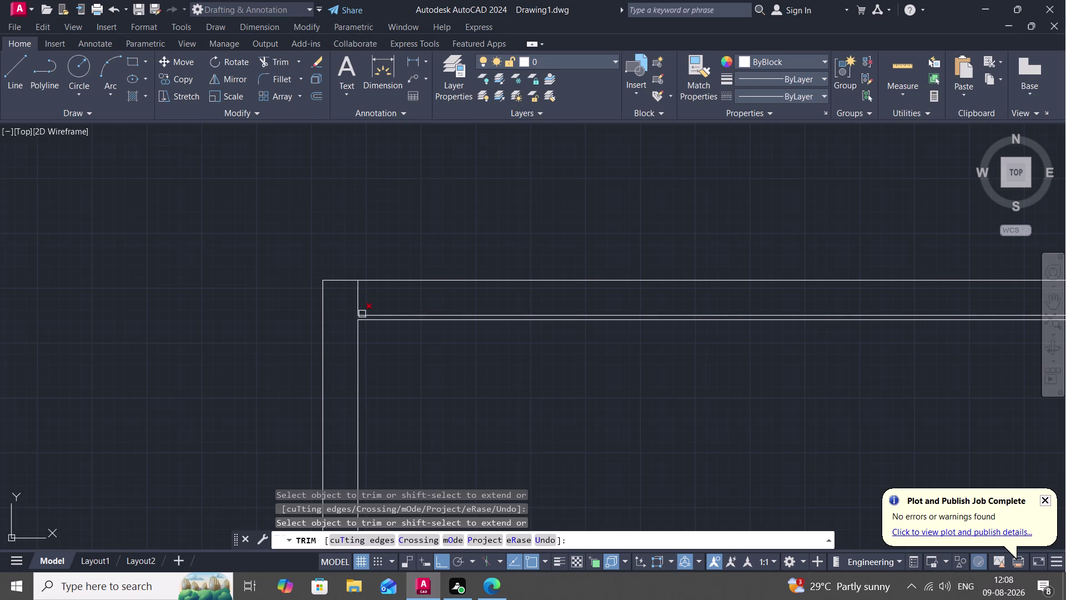
click(368, 315)
scroll(down, 3)
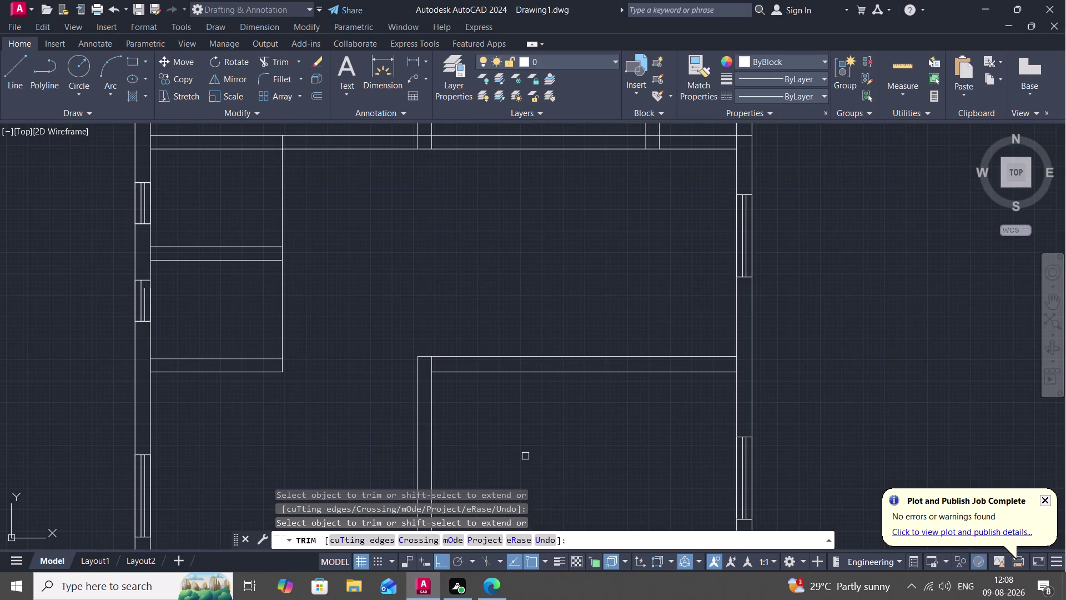
middle_drag(531, 422, 550, 367)
scroll(down, 3)
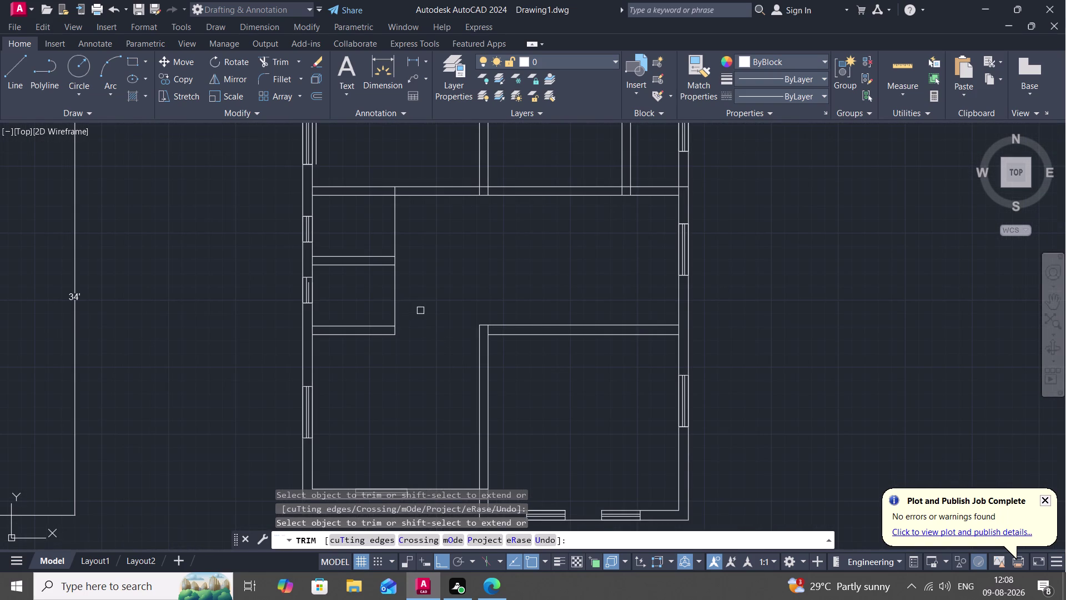
key(Escape)
Offset the left partition line 8 inches to thicken it.
key(o)
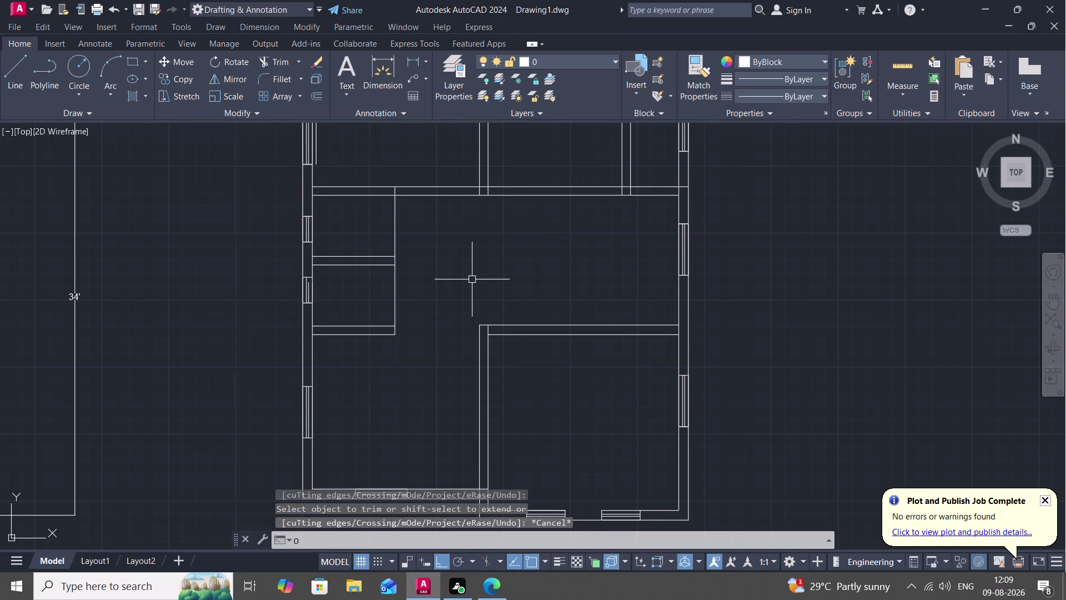
key(space)
key(8)
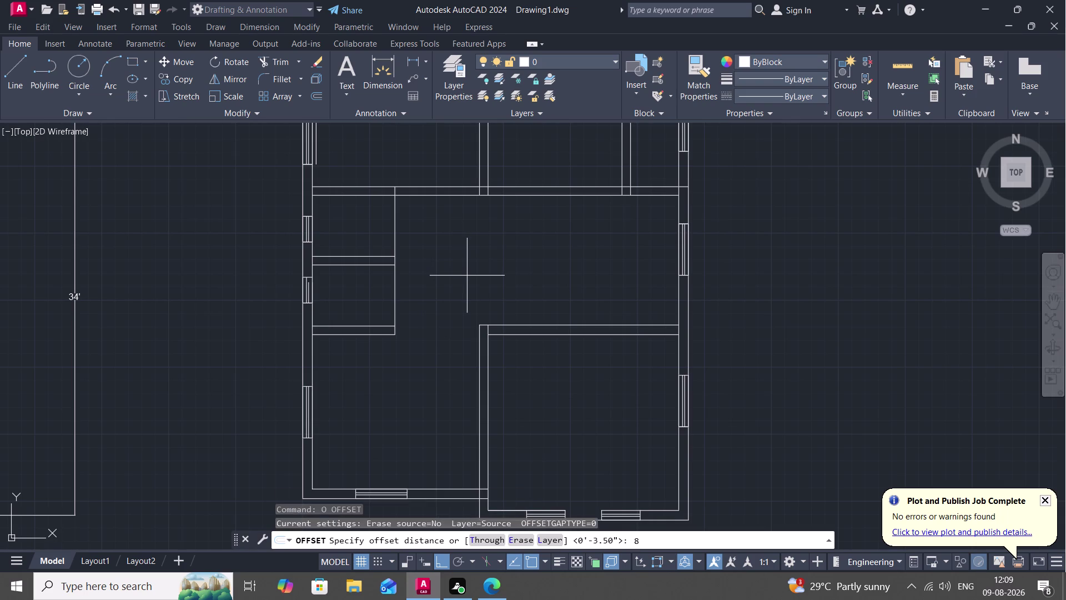
text(")
key(space)
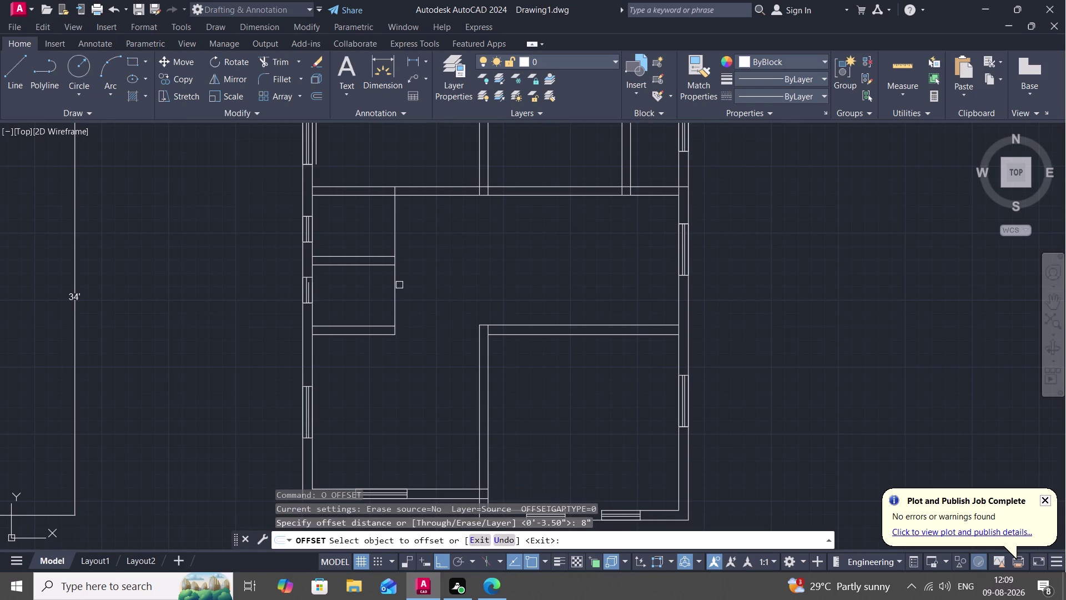
drag(394, 284, 402, 282)
click(427, 283)
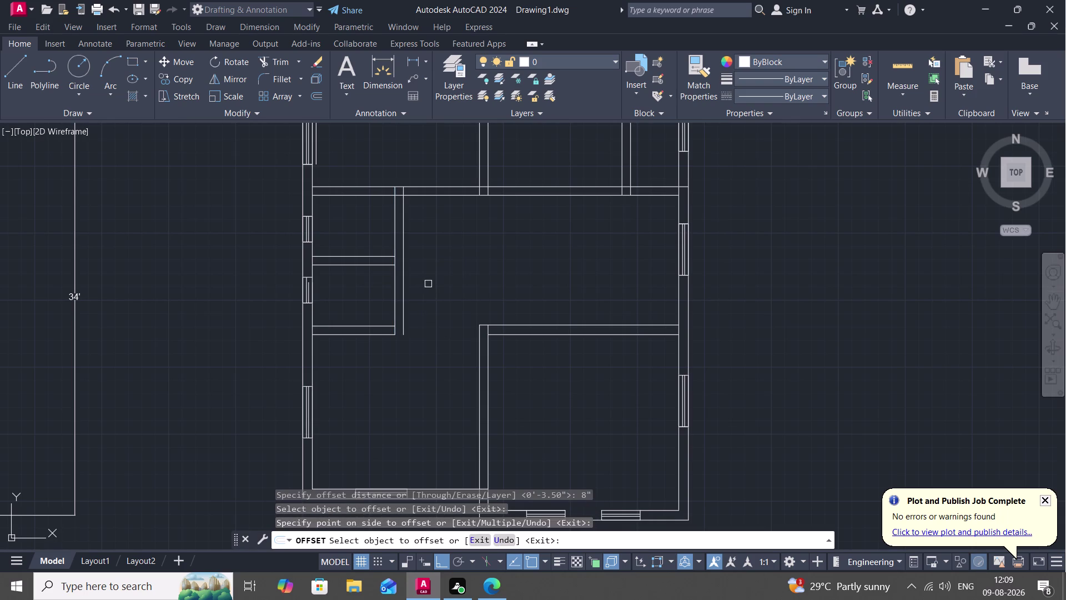
key(Escape)
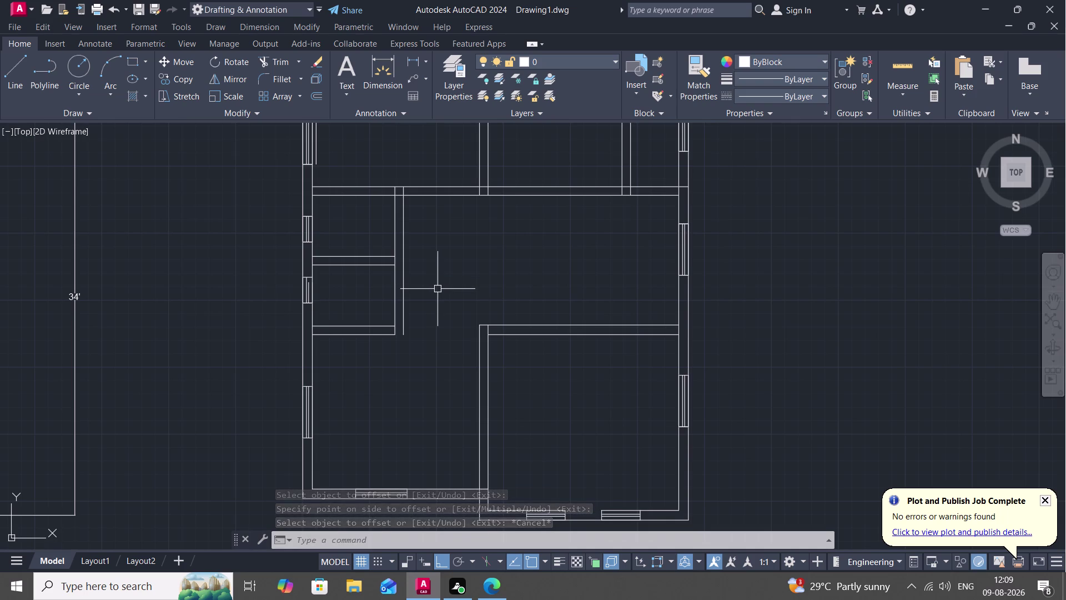
Restart OFFSET with a 12-foot distance, correcting a mistaken 112 entry.
scroll(down, 3)
middle_drag(427, 427, 438, 404)
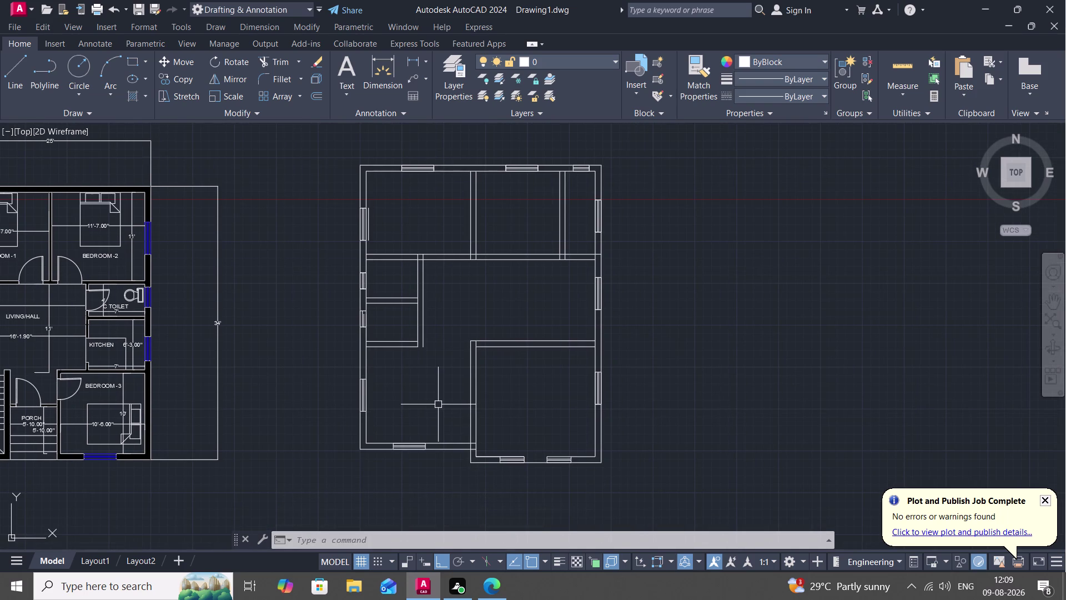
key(o)
key(space)
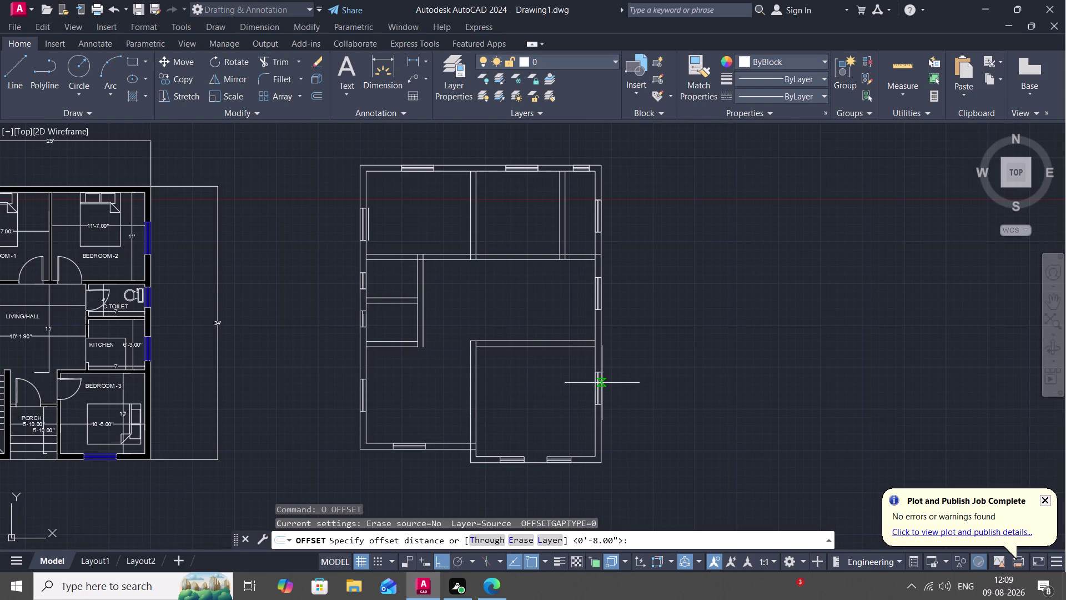
text(112)
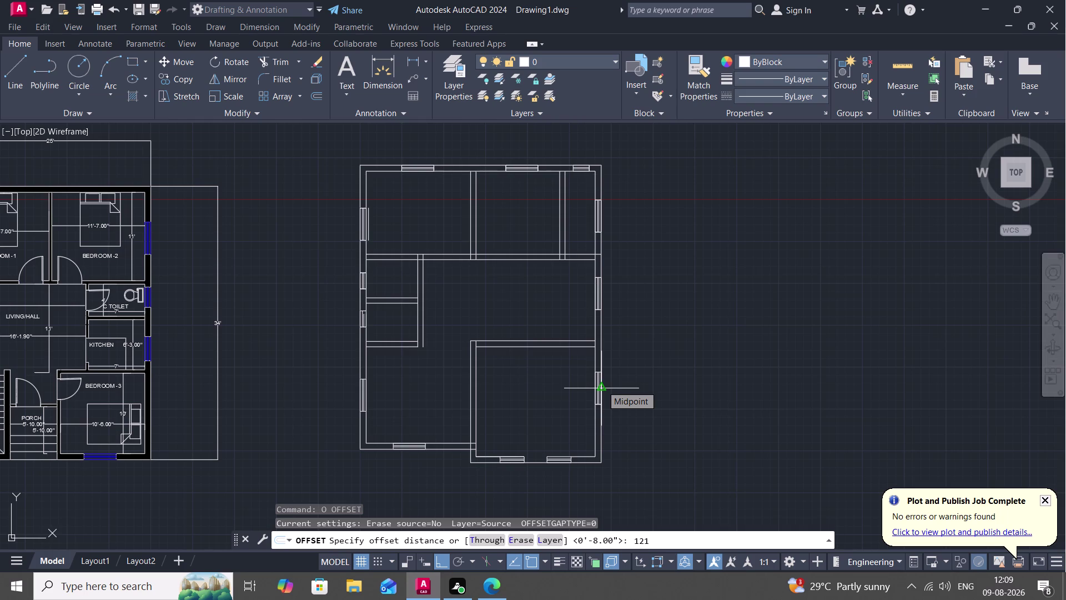
key(Return)
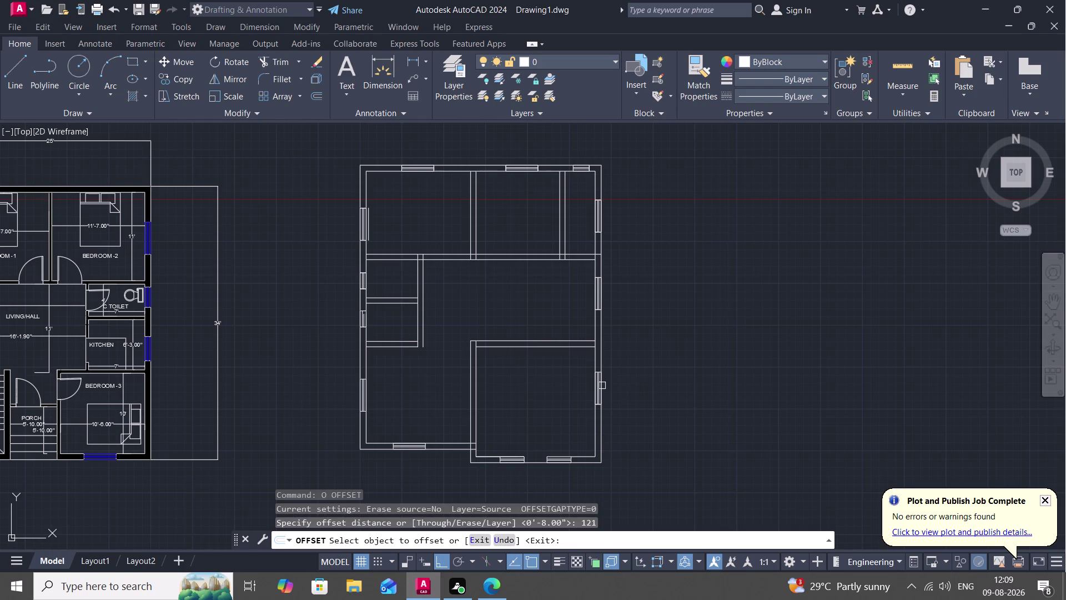
text(12)
text(')
key(space)
key(space)
key(space)
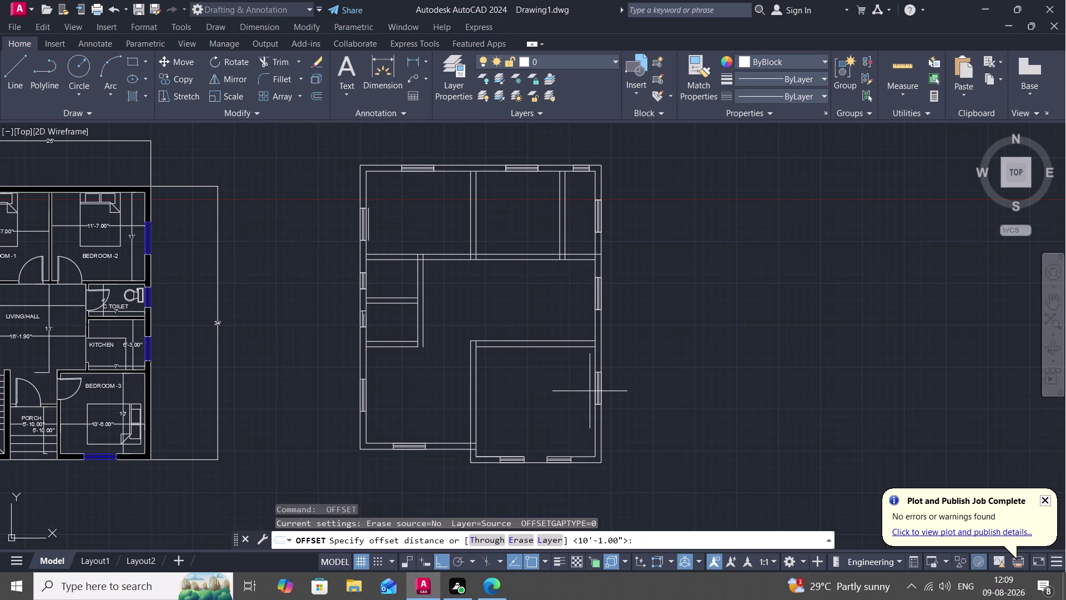
key(1)
key(2)
key(apostrophe)
key(space)
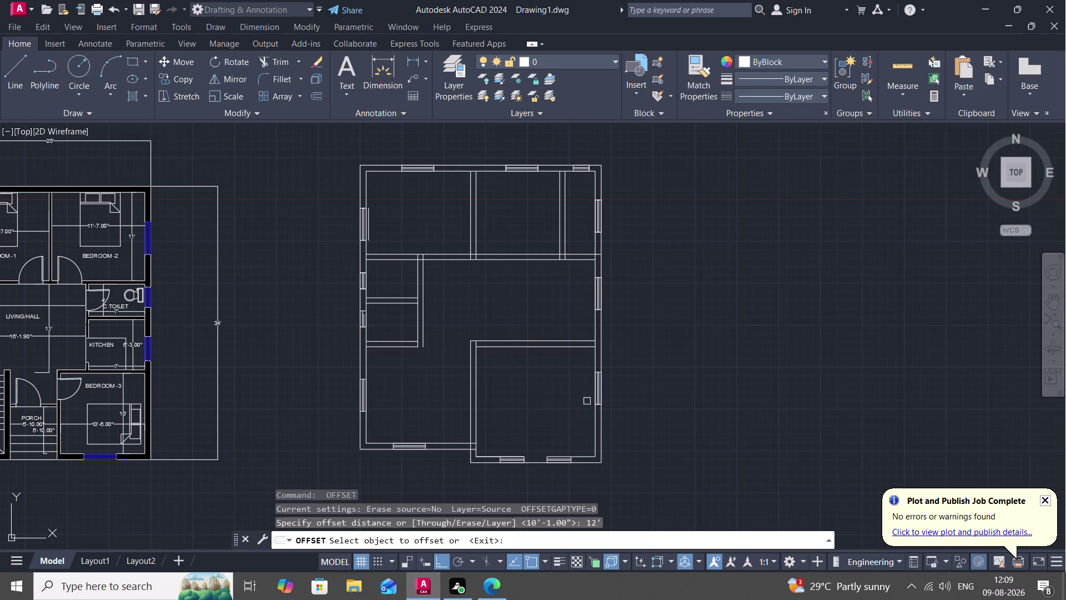
Offset the lower-left room's bottom wall line 12 feet upward, then start EXTEND.
click(452, 443)
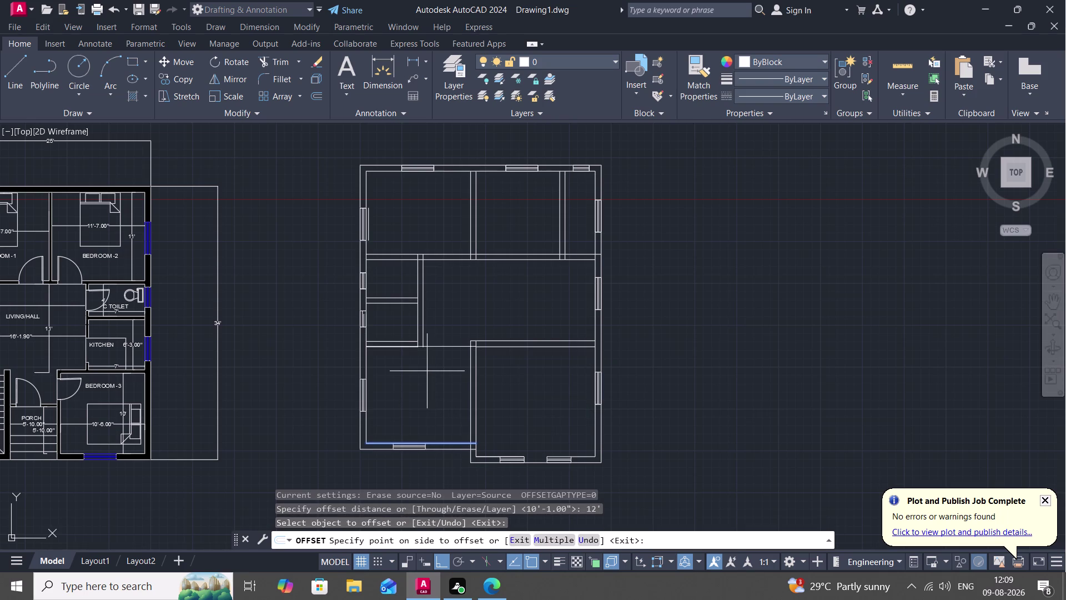
click(427, 369)
key(Escape)
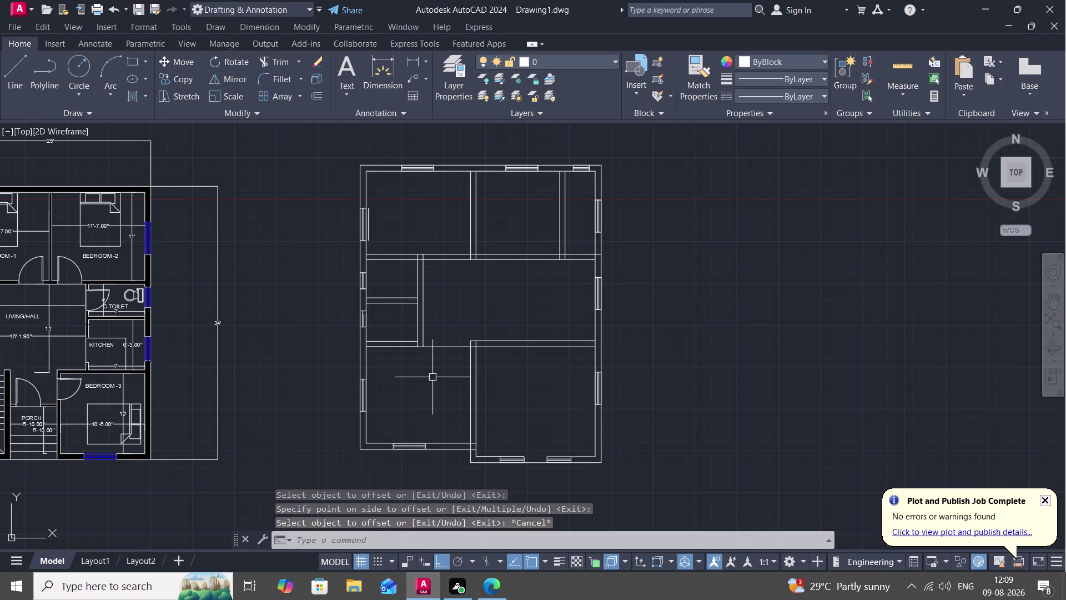
key(e)
key(x)
key(space)
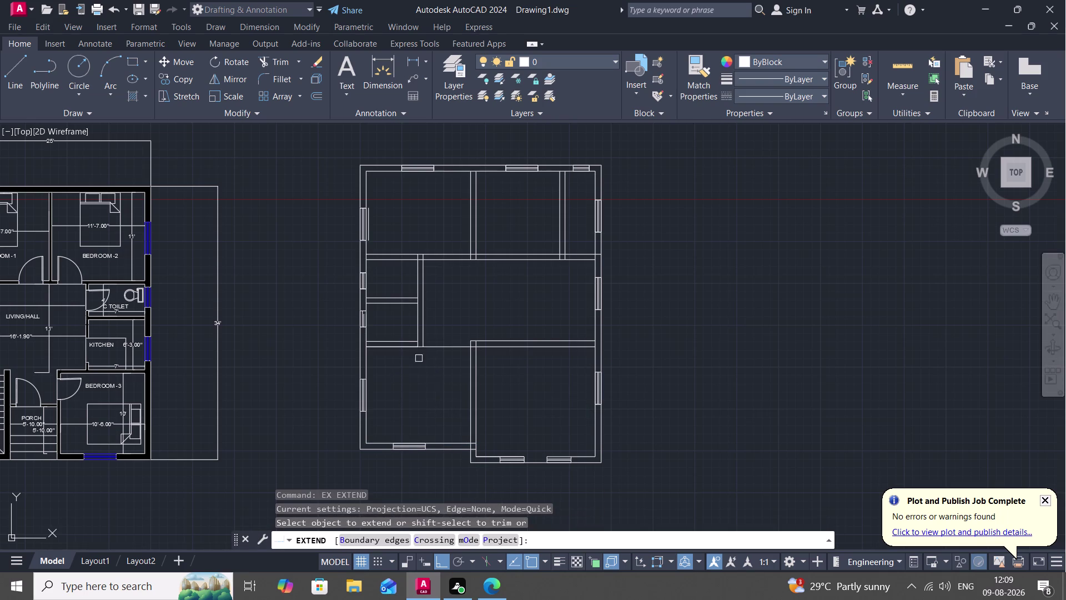
Extend the lower-left partition lines down to meet the new 12-foot wall line.
click(410, 340)
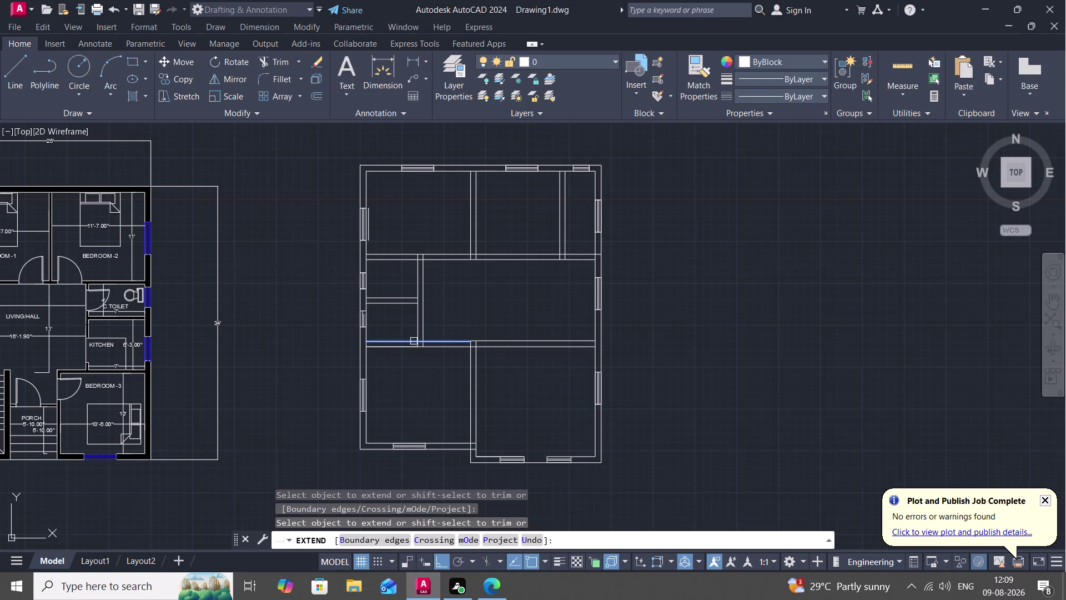
click(409, 340)
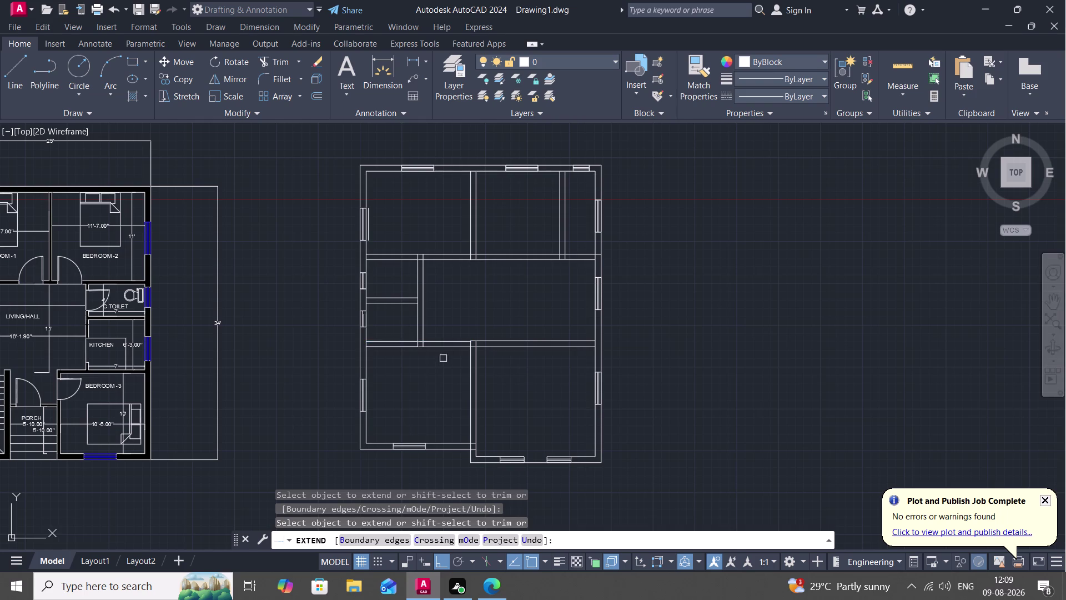
key(Escape)
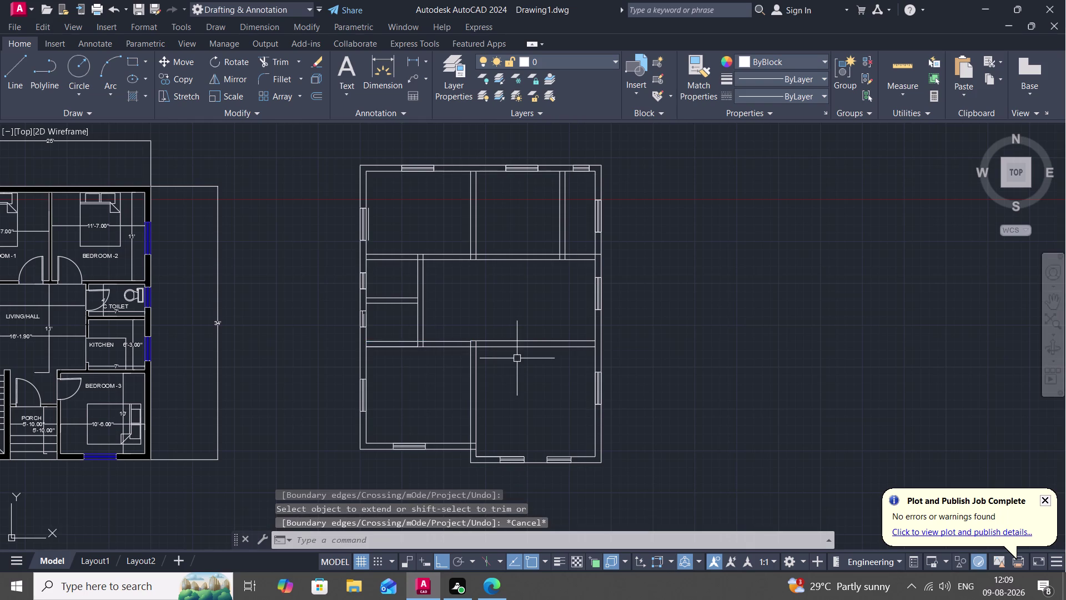
middle_drag(449, 299, 549, 319)
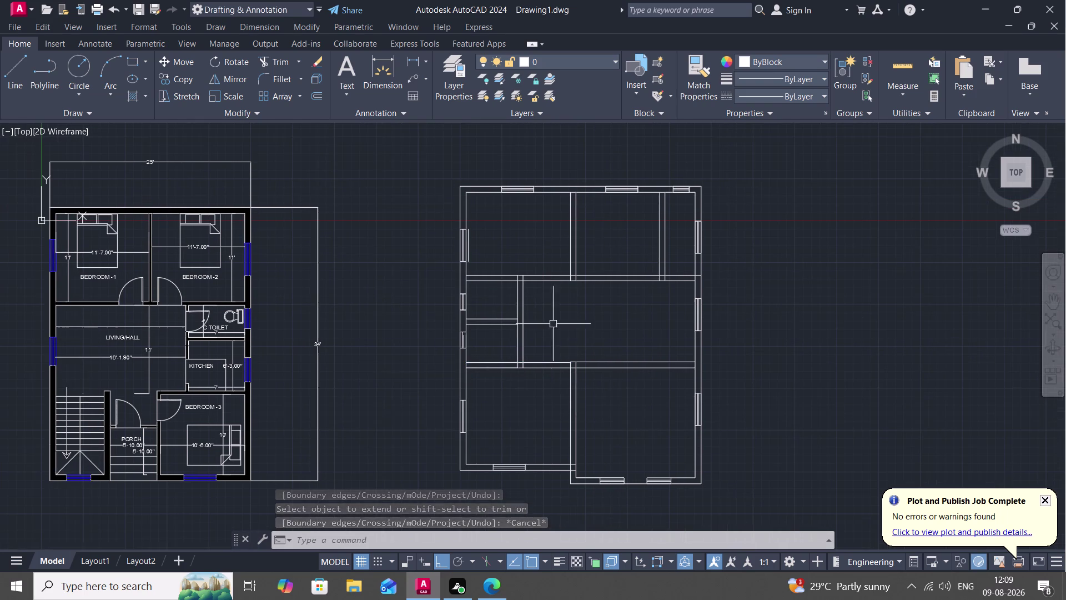
Draw a short line on the cross wall, then delete the stray short line.
scroll(up, 3)
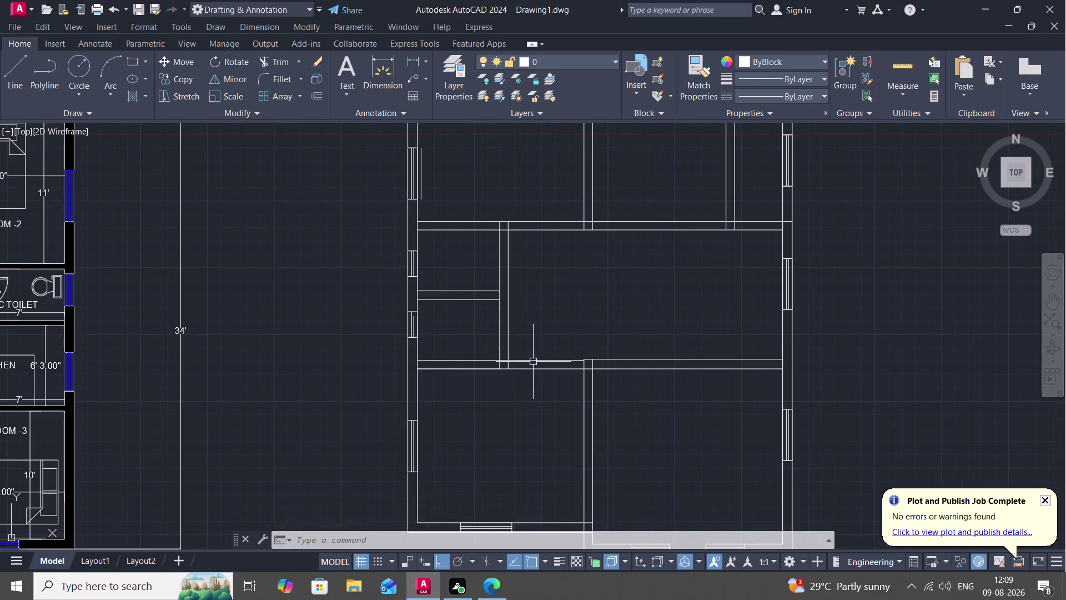
key(l)
key(space)
click(462, 360)
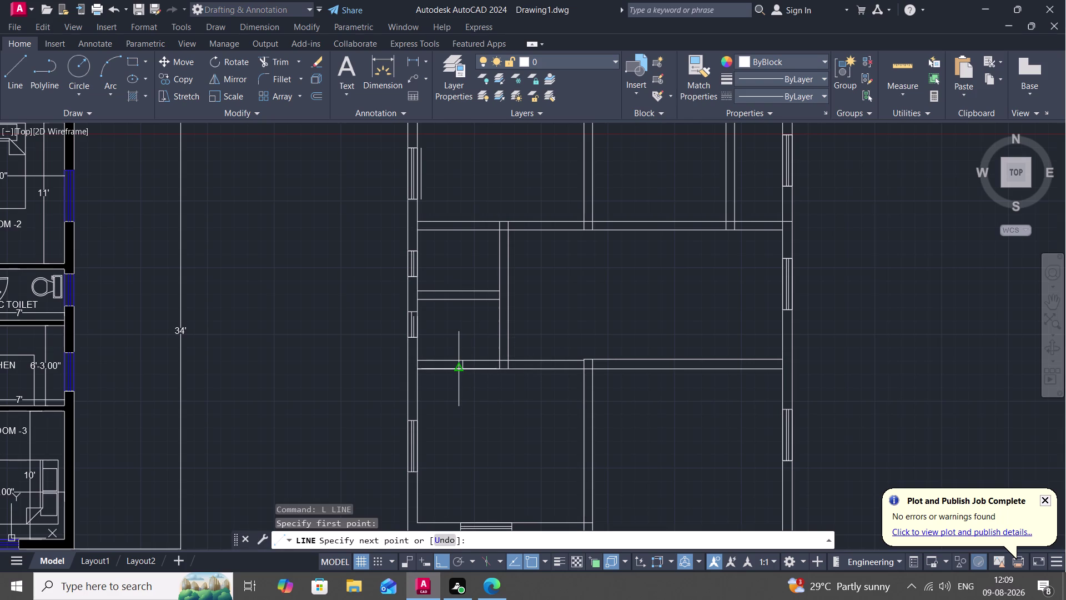
click(459, 368)
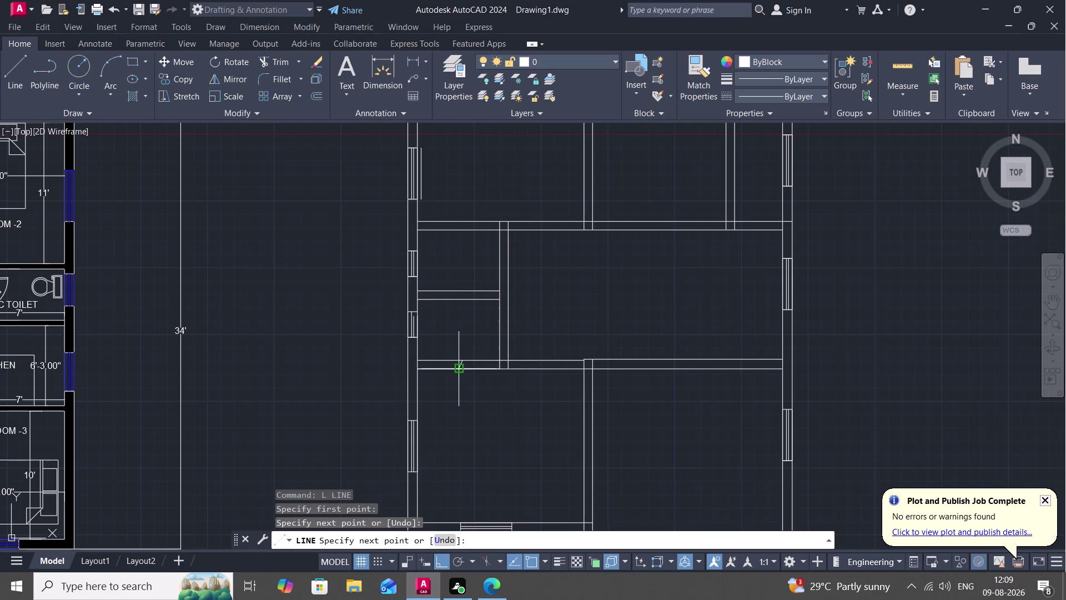
key(Escape)
scroll(up, 3)
click(445, 367)
click(452, 367)
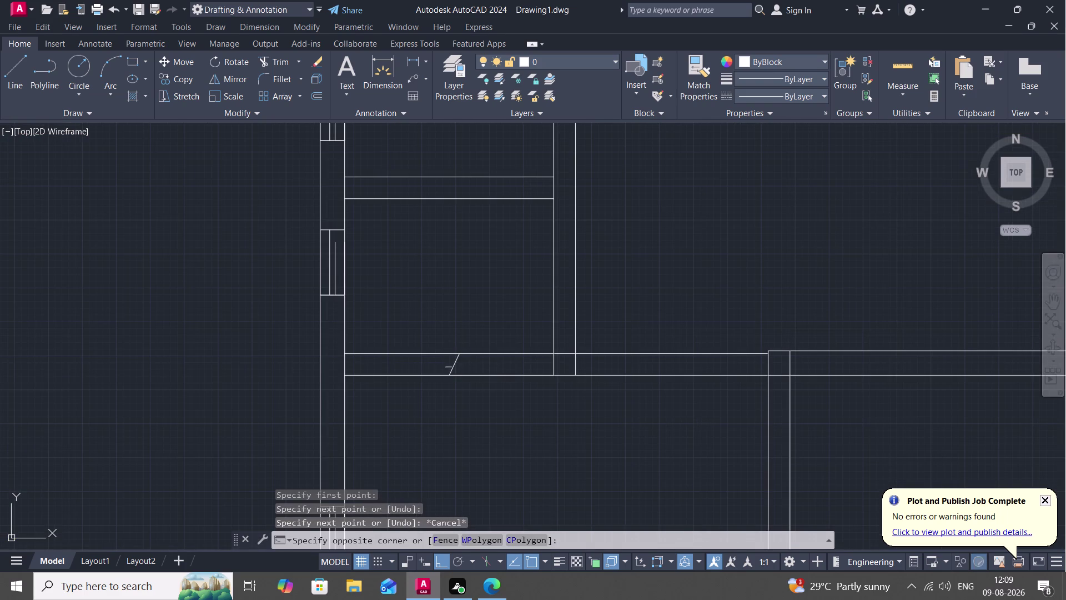
click(453, 368)
key(Delete)
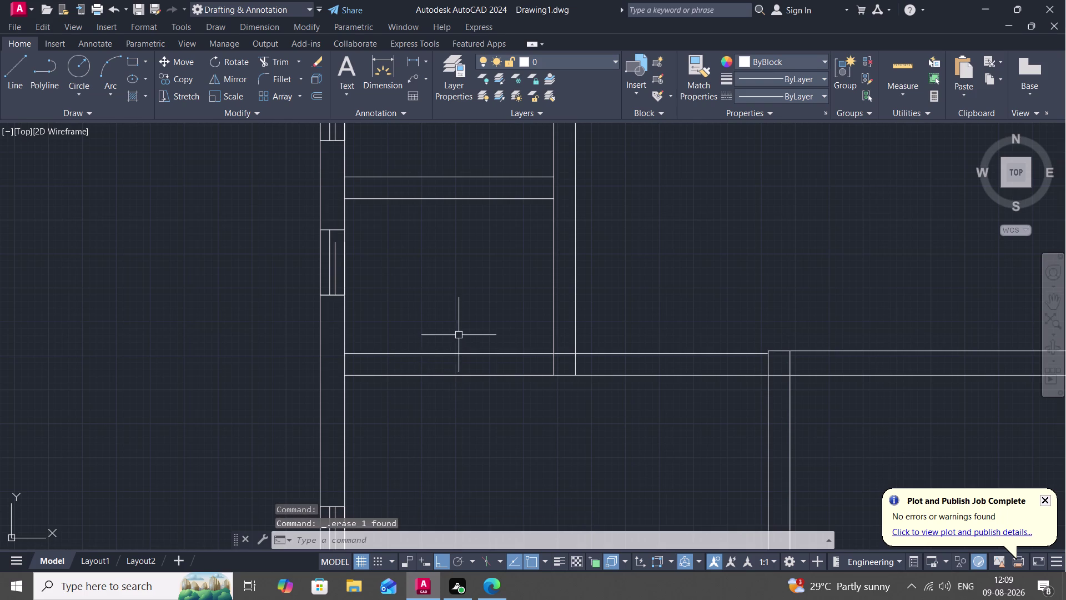
Draw a closing line across the wall thickness at the doorway edge.
key(l)
key(space)
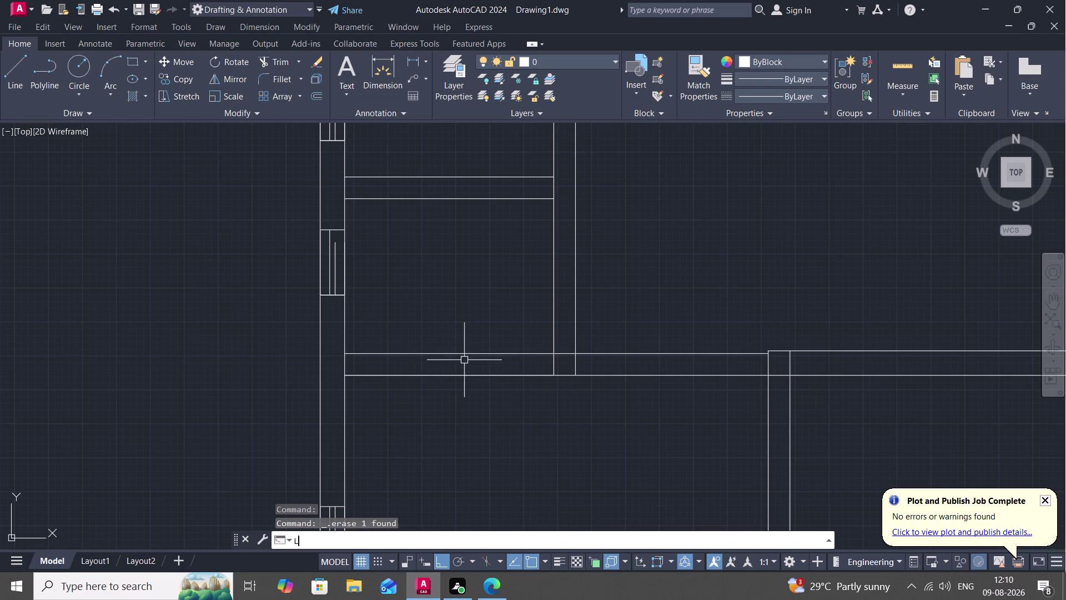
click(491, 354)
click(490, 374)
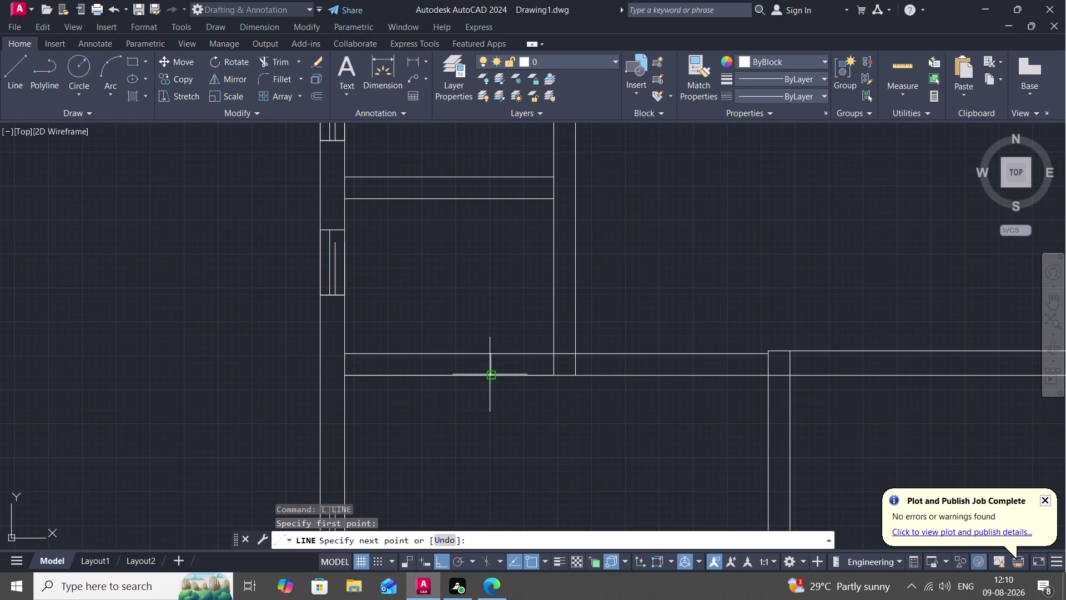
key(space)
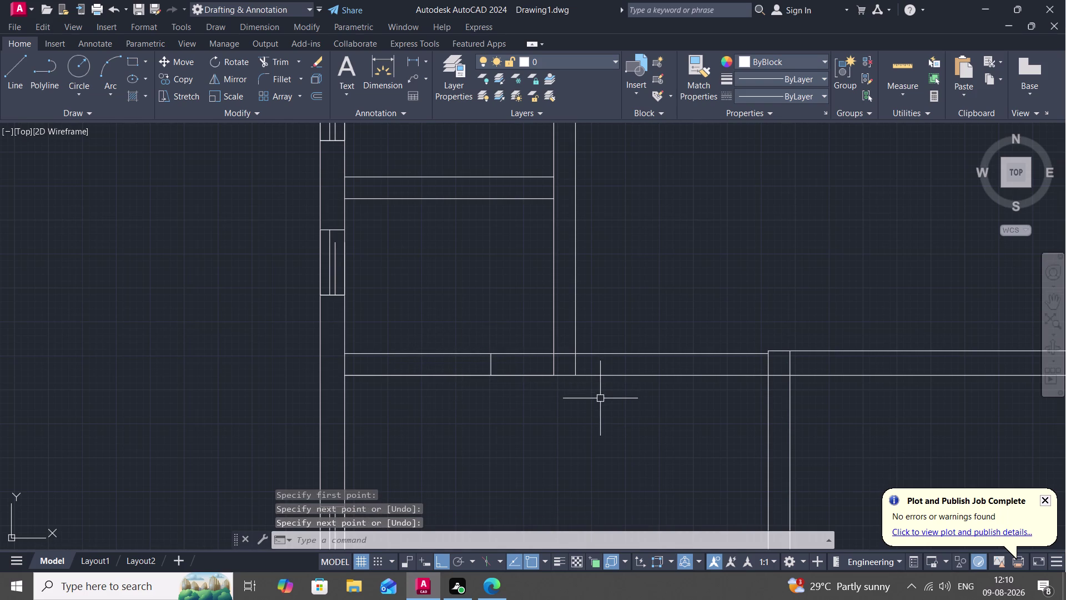
Trim the upper and lower wall lines and leftover pieces to open the doorway.
text(TR)
key(space)
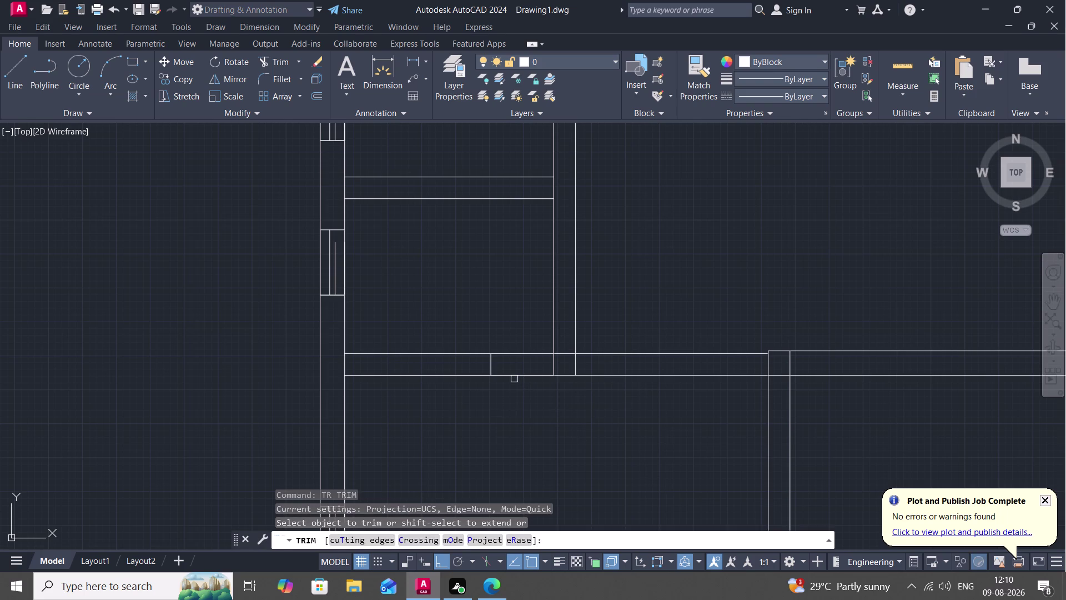
click(518, 374)
click(525, 350)
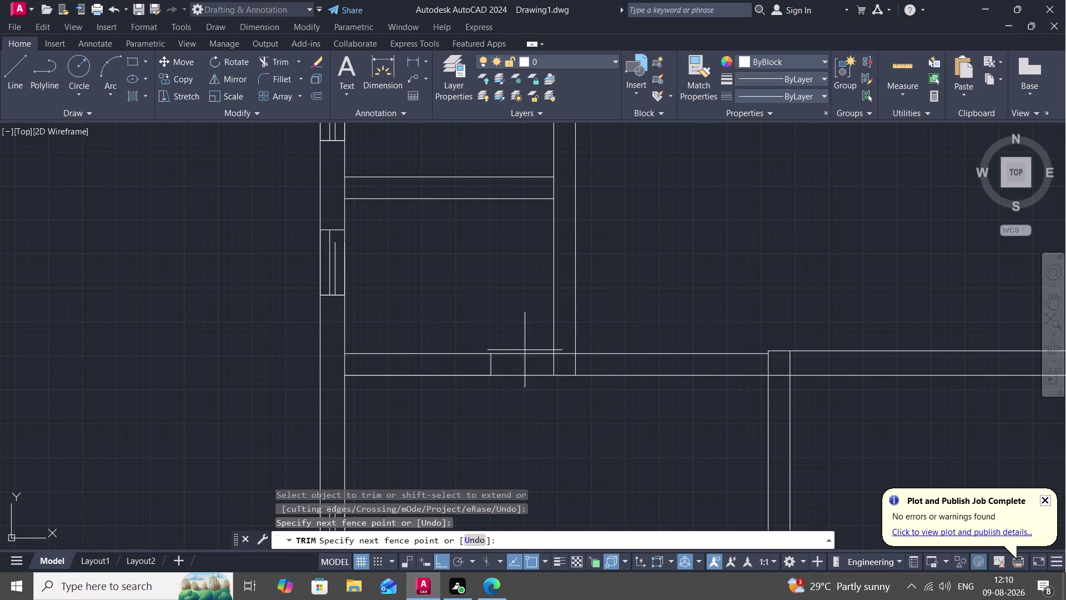
drag(527, 352, 534, 372)
click(533, 372)
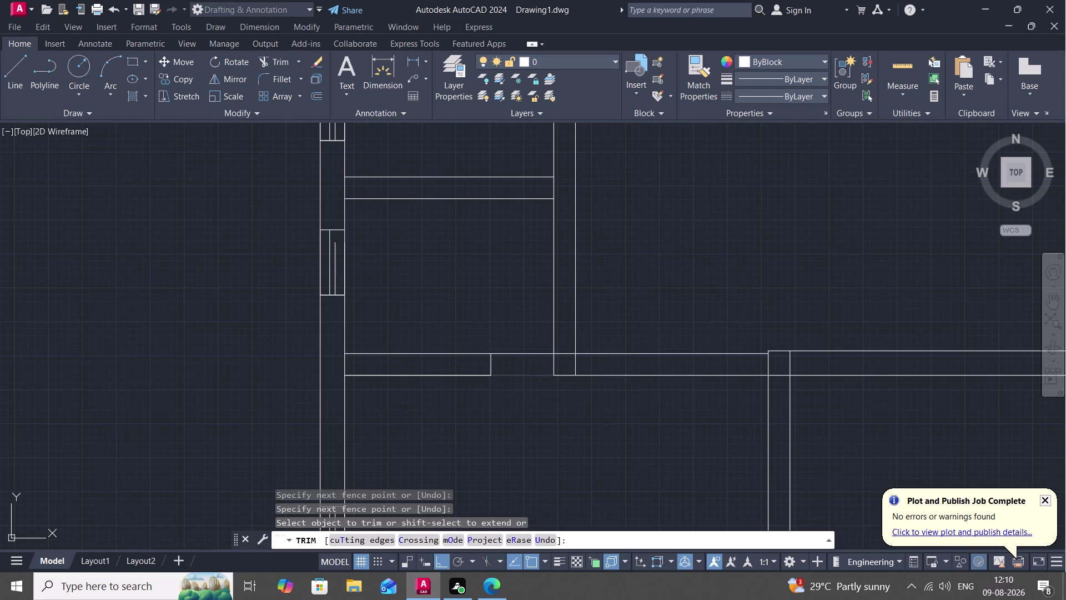
click(528, 351)
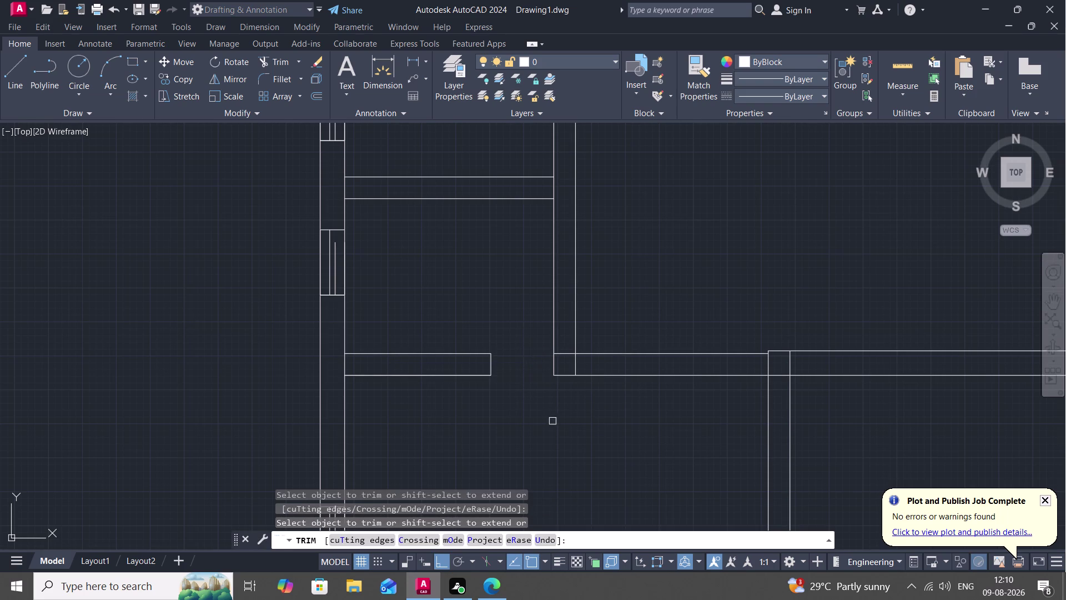
middle_drag(526, 385, 506, 372)
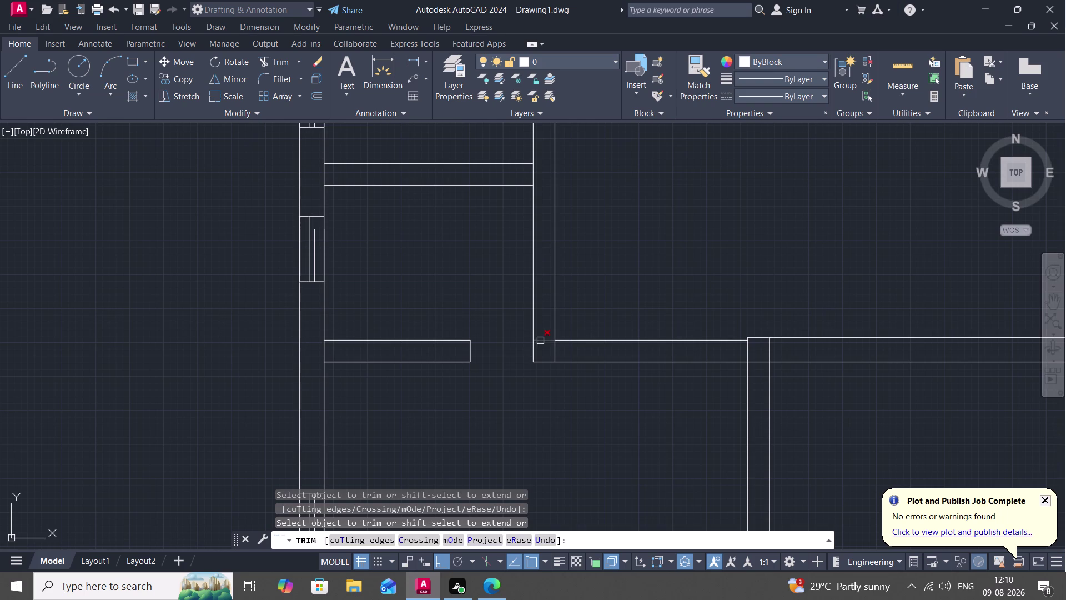
click(541, 340)
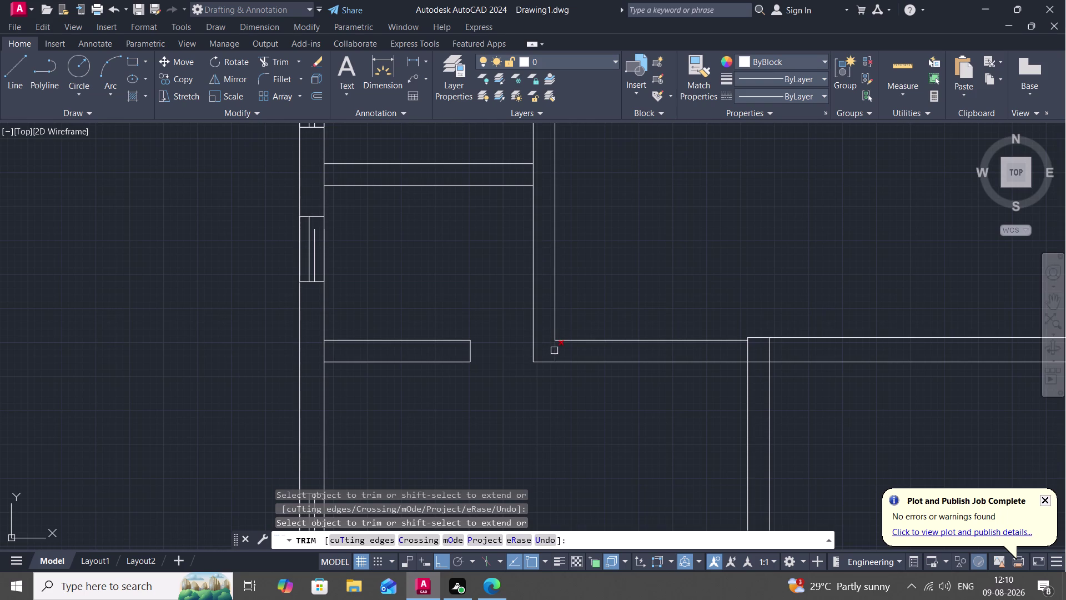
click(554, 351)
key(Escape)
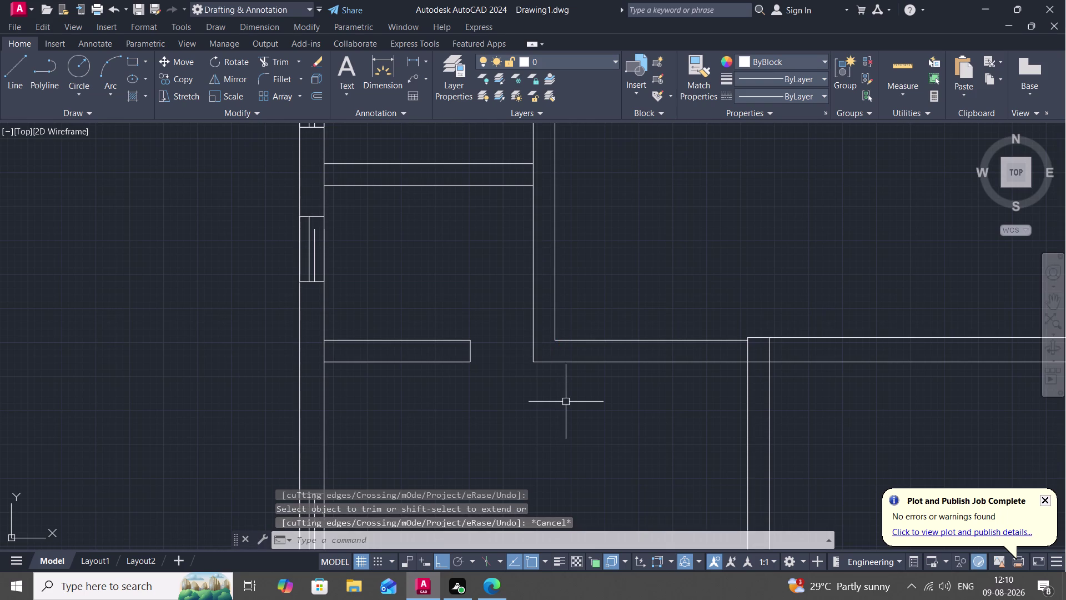
Draw a second line from the inner to the outer wall edge.
text(L)
key(space)
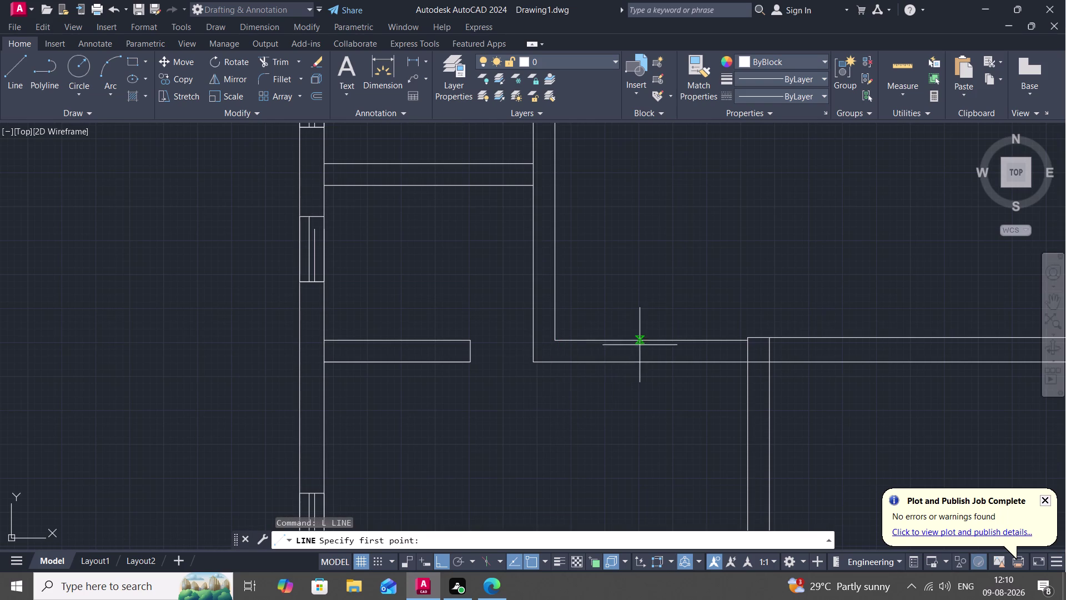
click(640, 340)
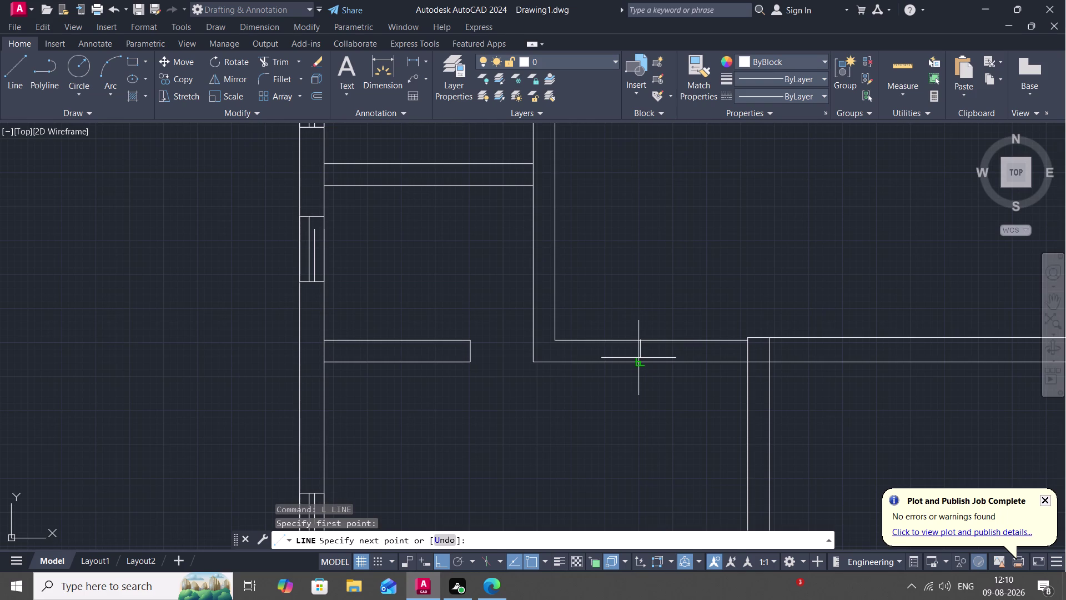
click(638, 359)
key(Escape)
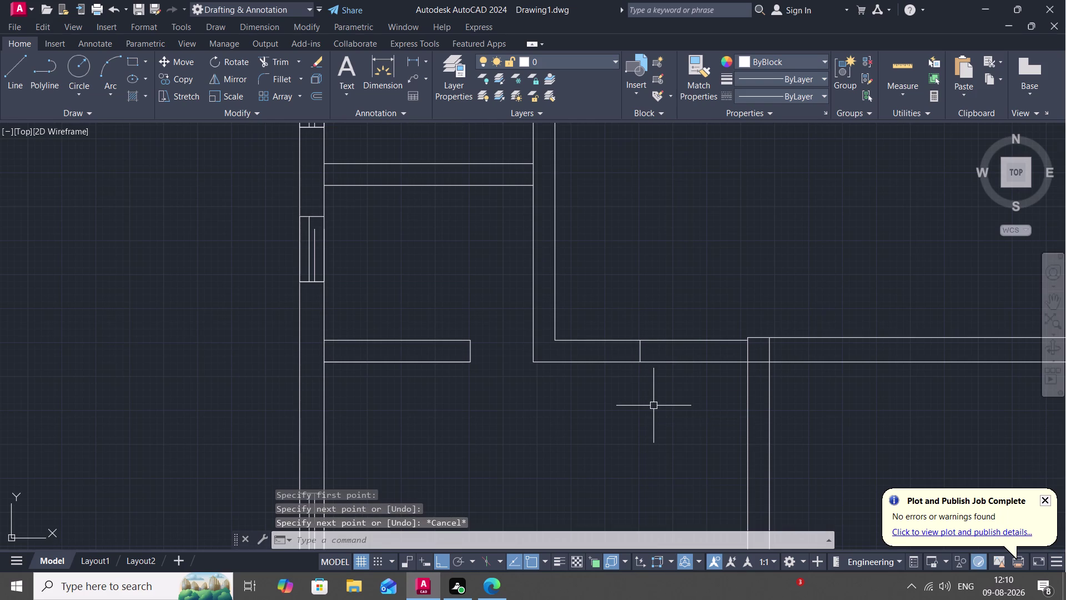
Trim the two wall lines beside the new edge to open the gap.
text(TR)
key(space)
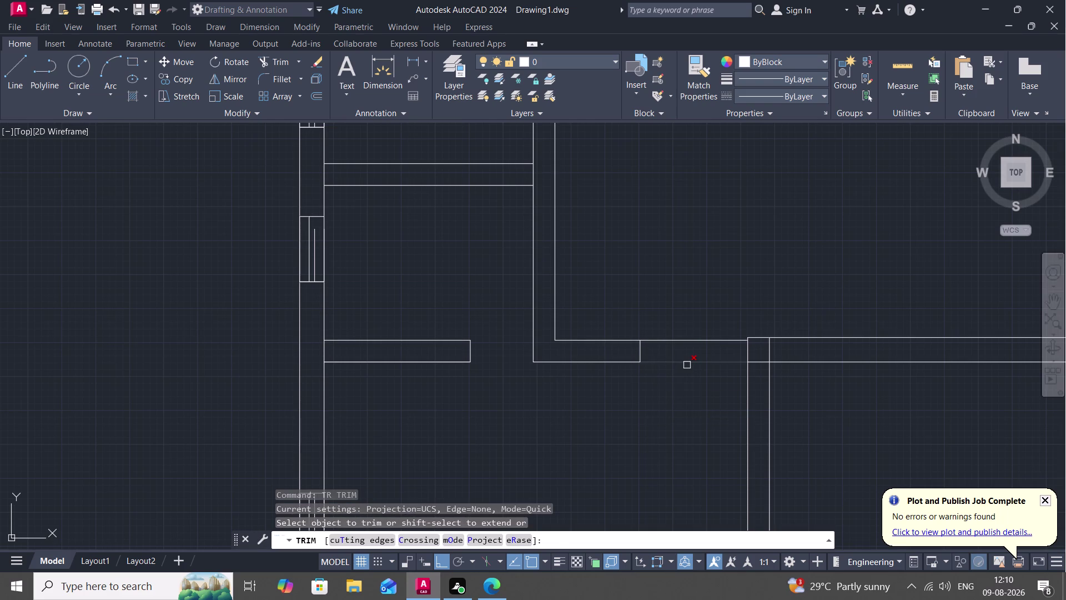
click(687, 365)
click(694, 340)
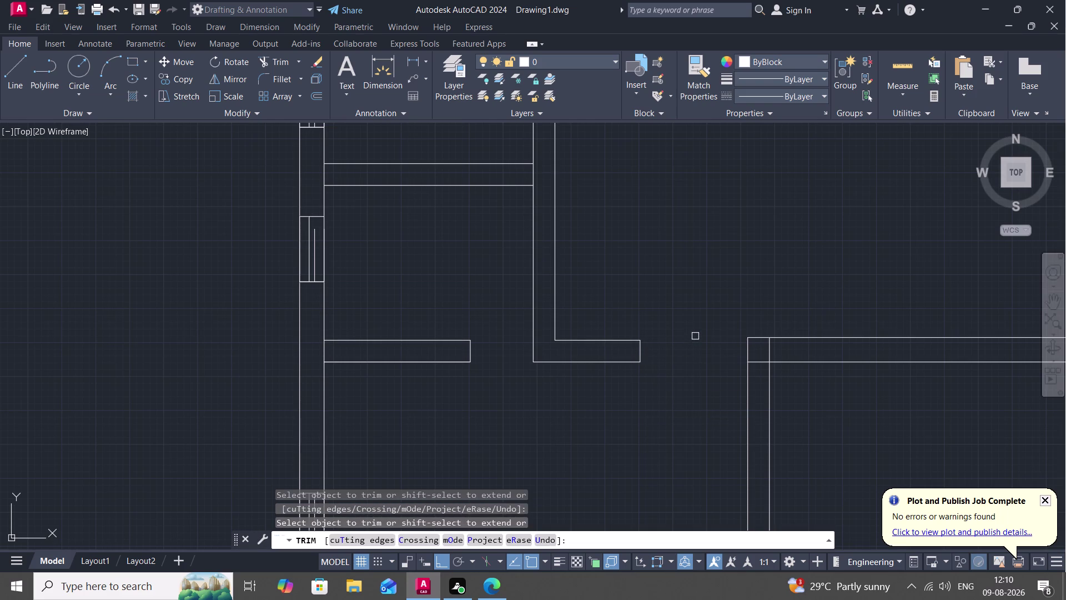
scroll(down, 3)
middle_drag(704, 391, 665, 361)
scroll(down, 3)
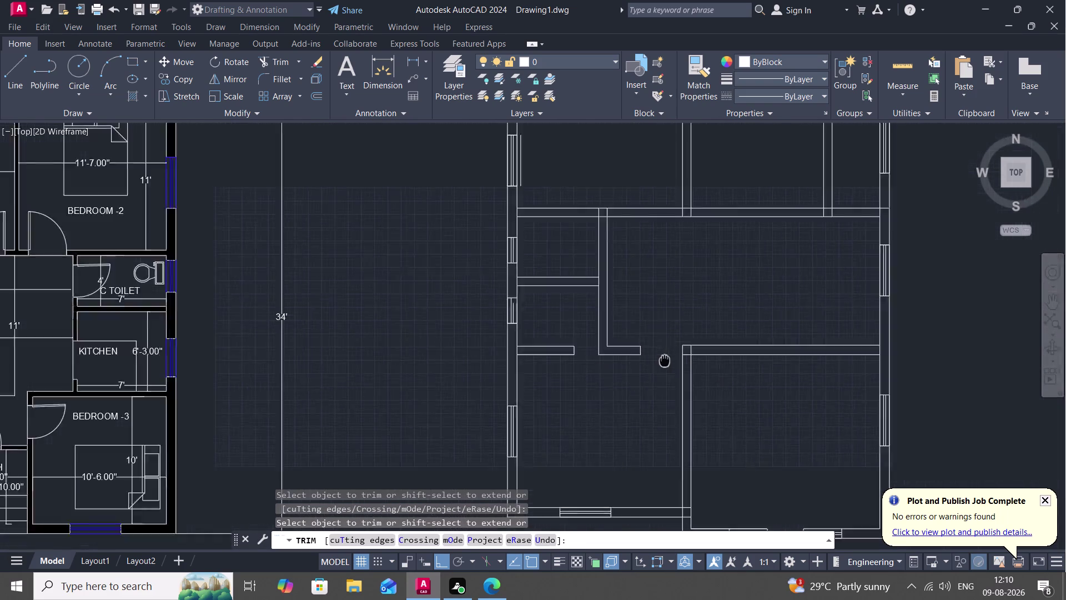
Trim a corner wall line, then draw a line across the next wall's edges.
scroll(down, 3)
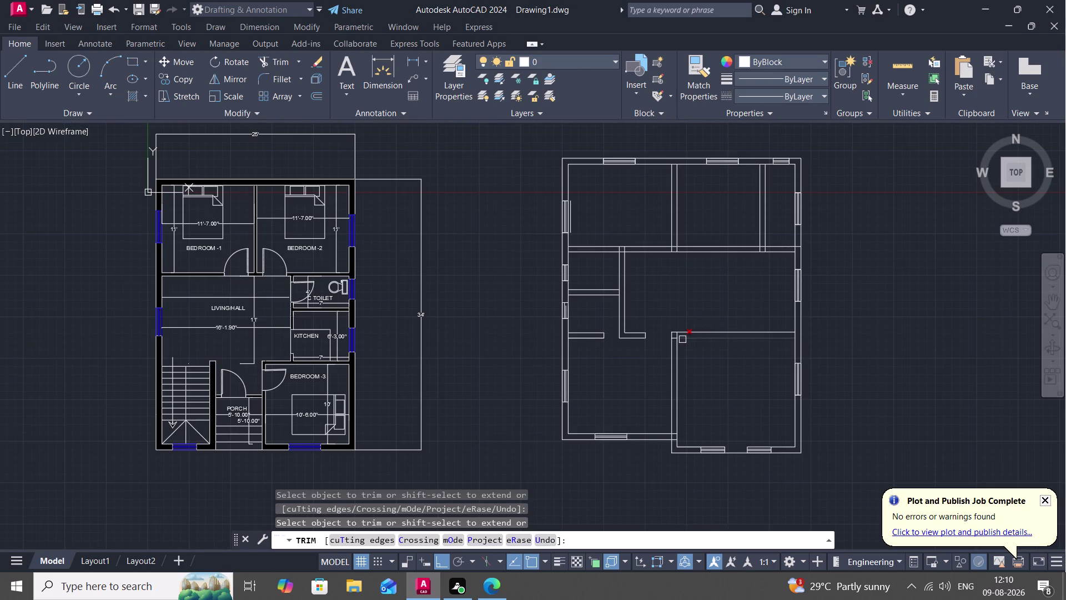
scroll(up, 3)
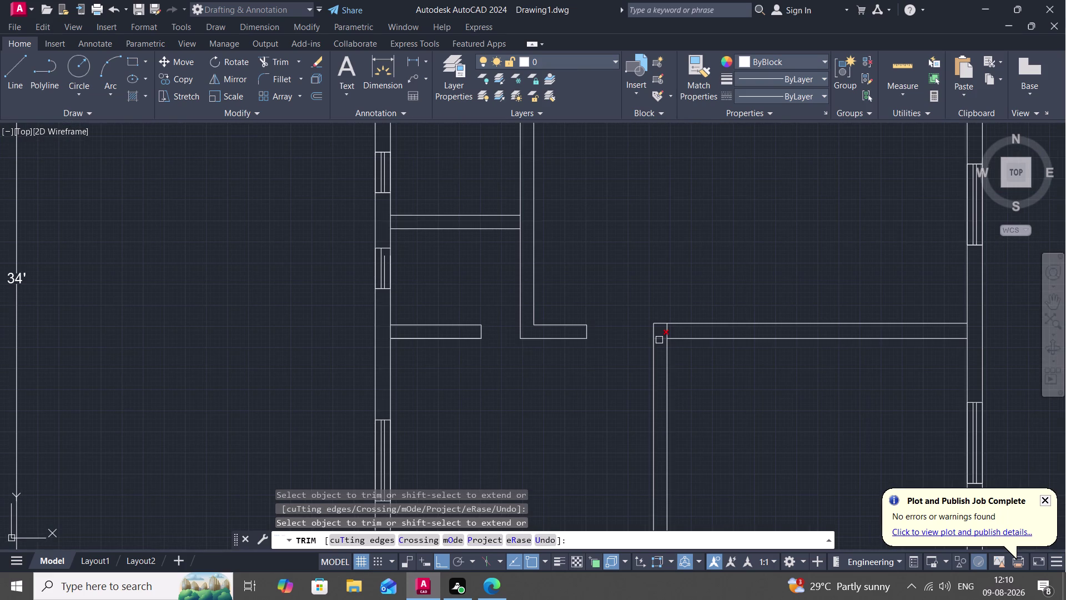
click(659, 340)
key(Escape)
key(l)
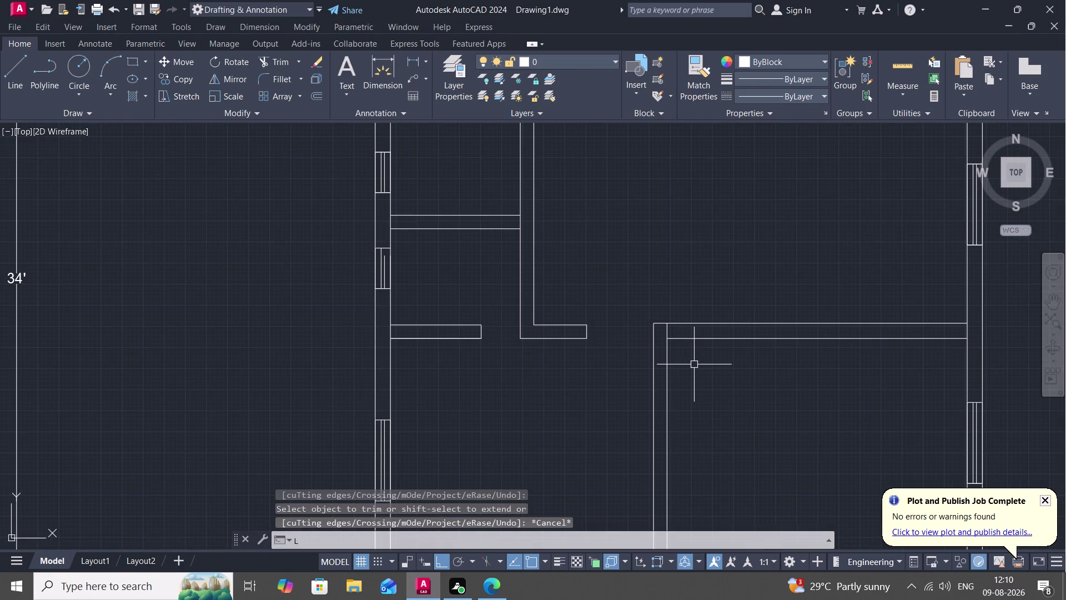
key(space)
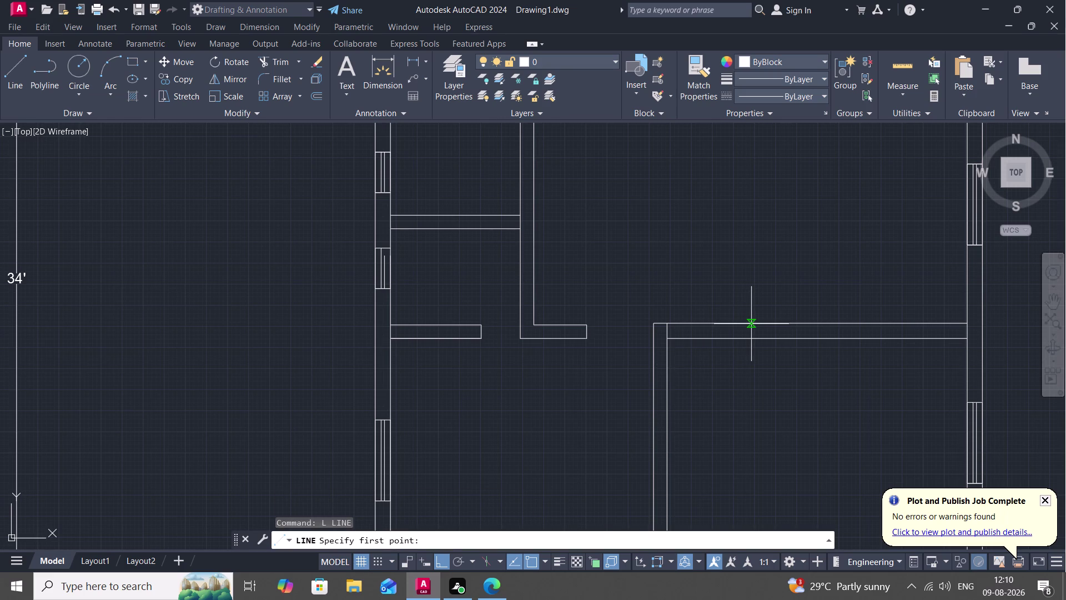
click(752, 323)
click(754, 338)
key(space)
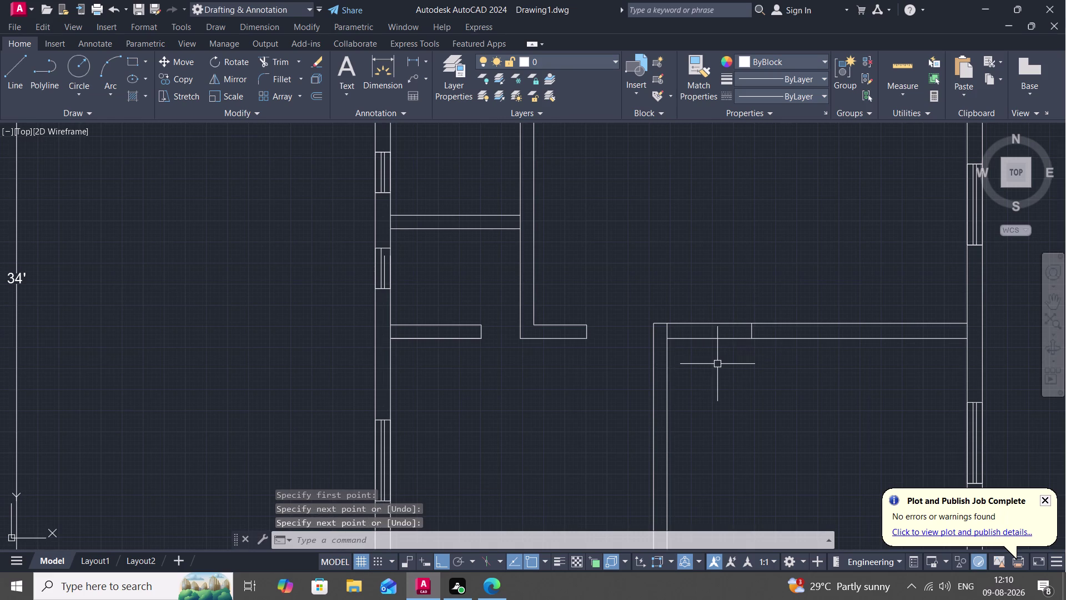
Trim the inner and outer wall lines beside the new edge.
text(TR)
key(space)
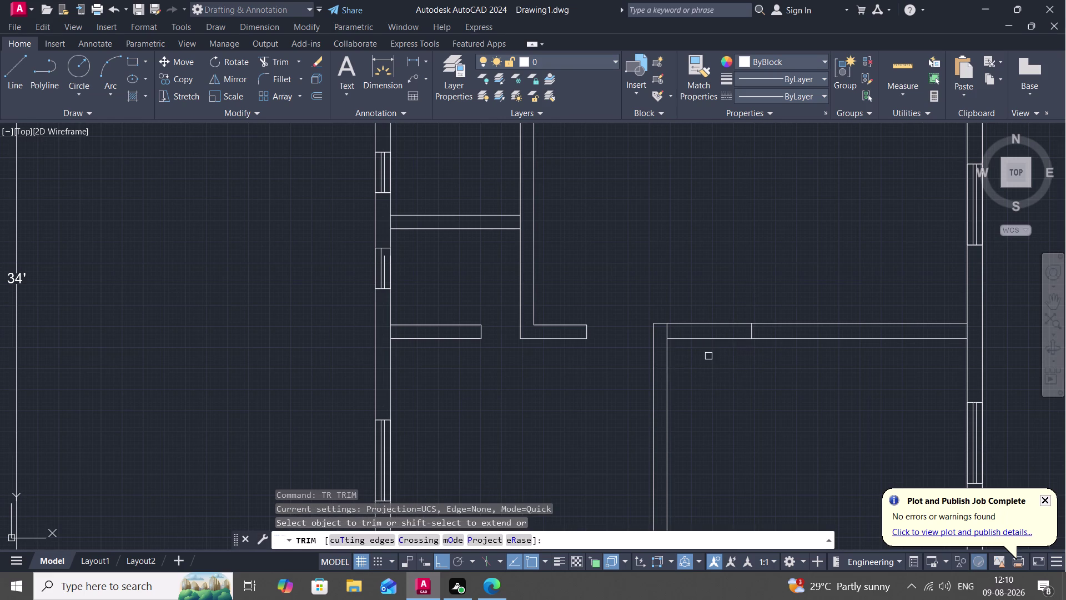
click(713, 339)
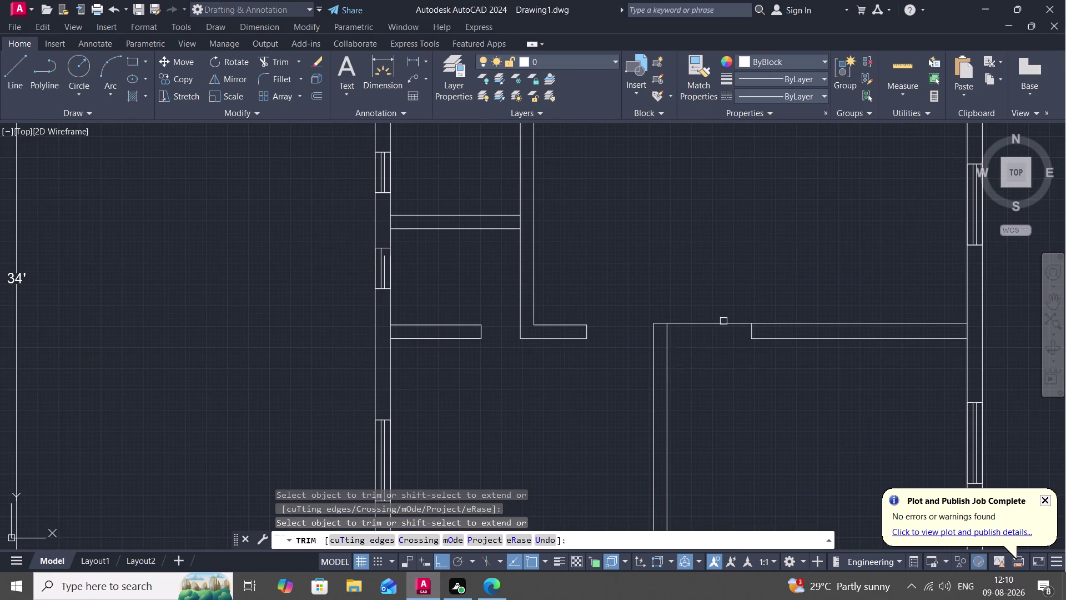
click(723, 320)
scroll(down, 3)
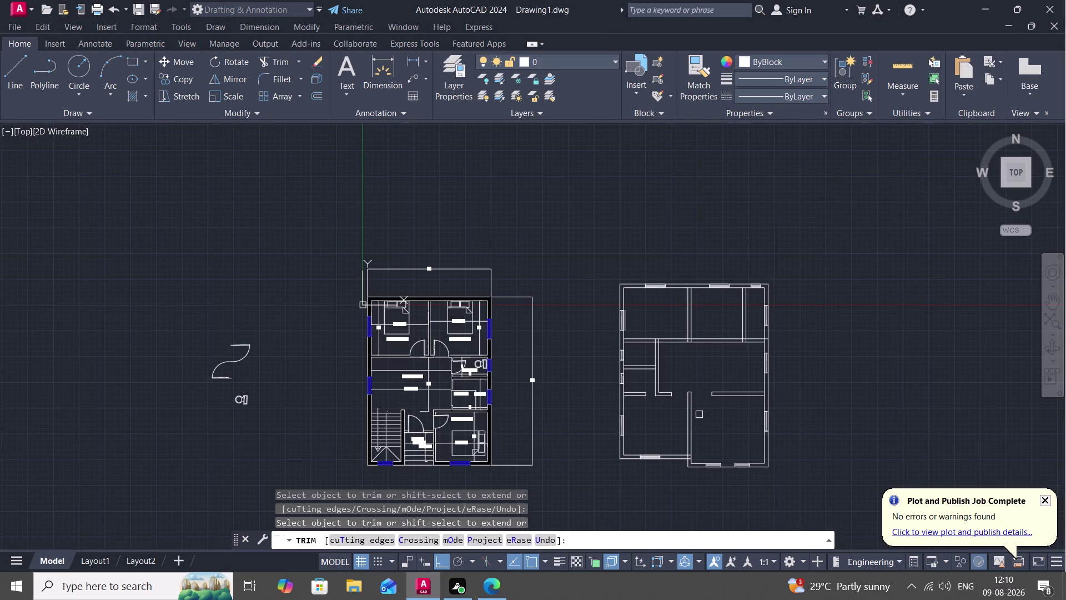
Trim leftover wall line segments near the wall junction.
middle_drag(706, 417, 665, 437)
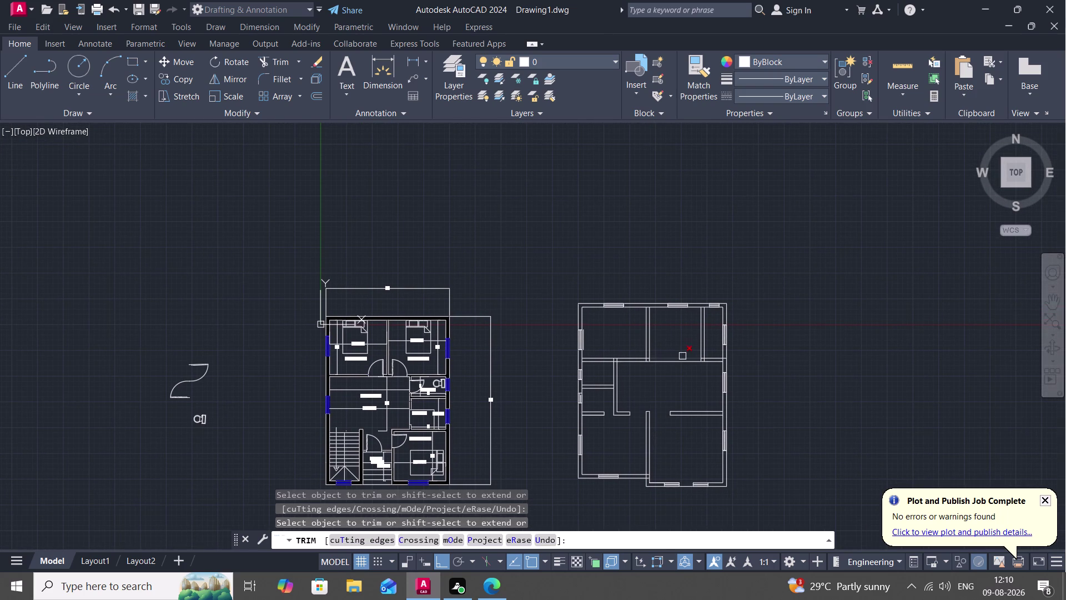
scroll(up, 3)
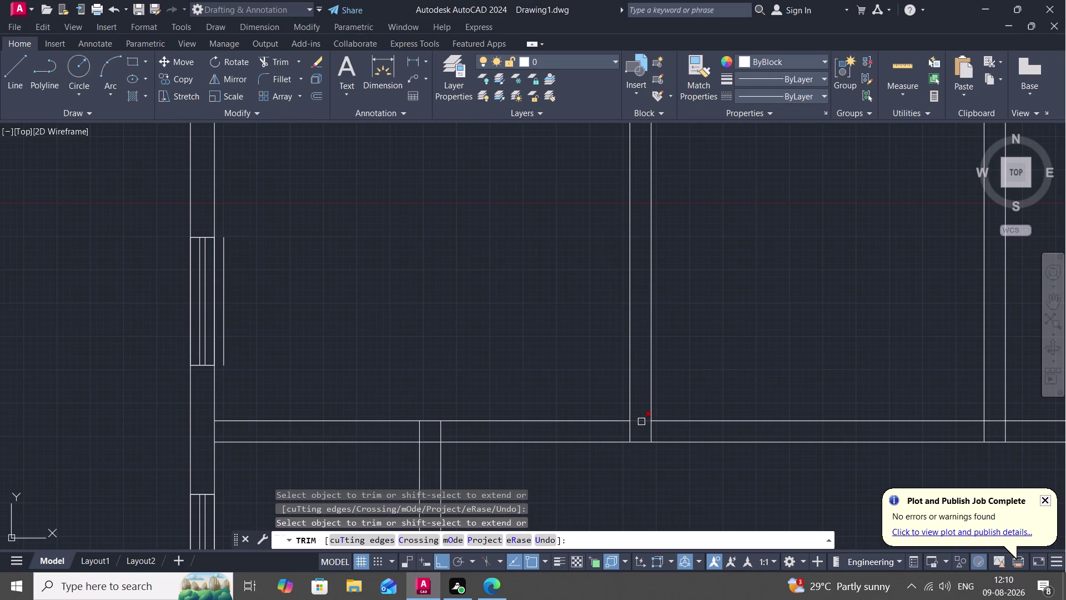
click(641, 421)
middle_drag(491, 473, 571, 425)
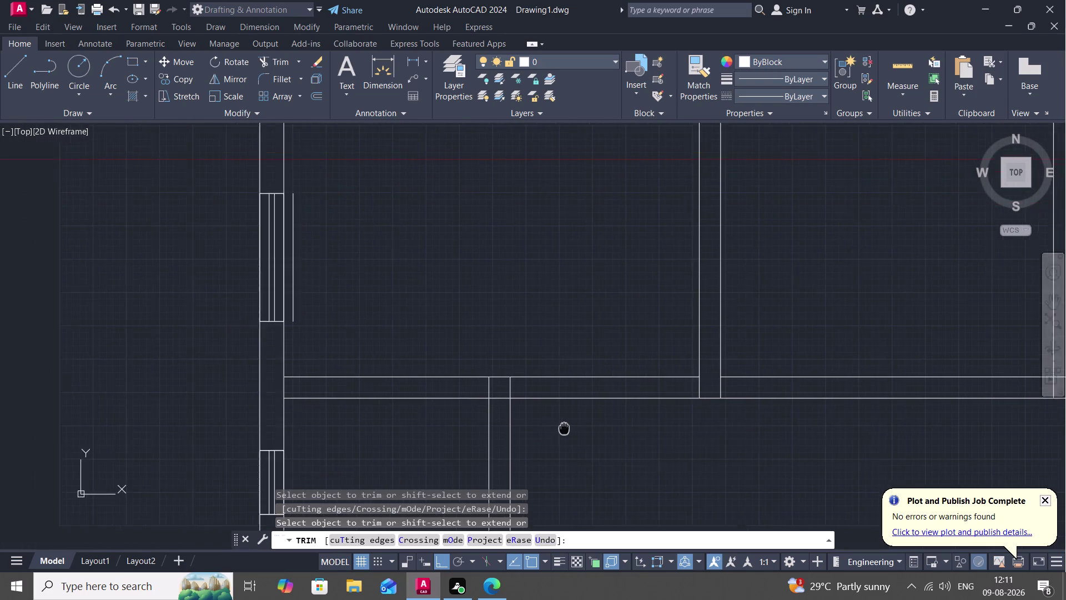
middle_drag(570, 425, 572, 424)
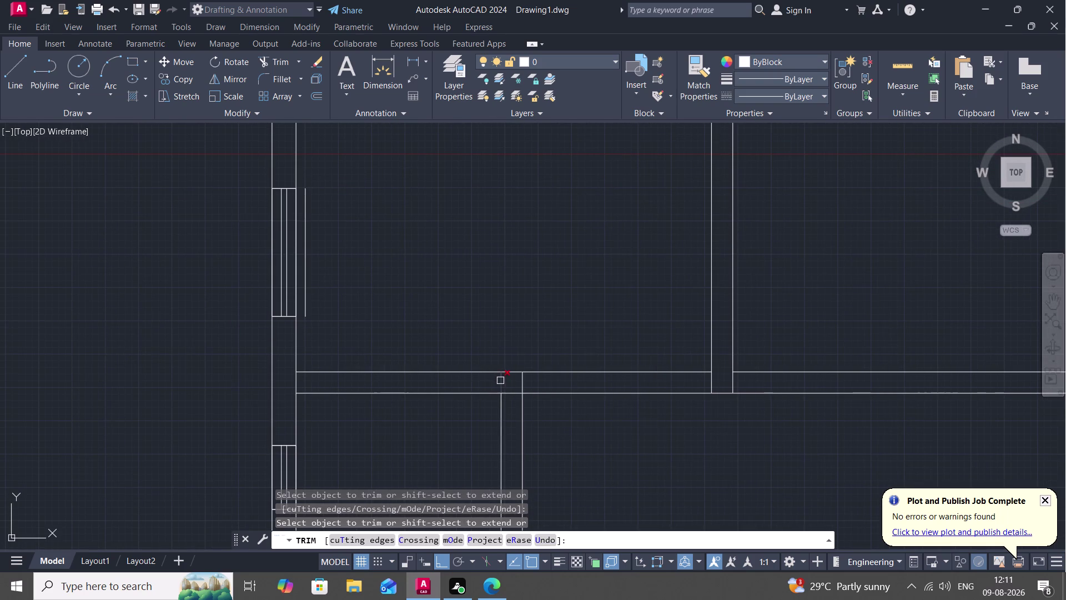
click(500, 380)
click(521, 382)
scroll(down, 3)
middle_drag(544, 409, 545, 314)
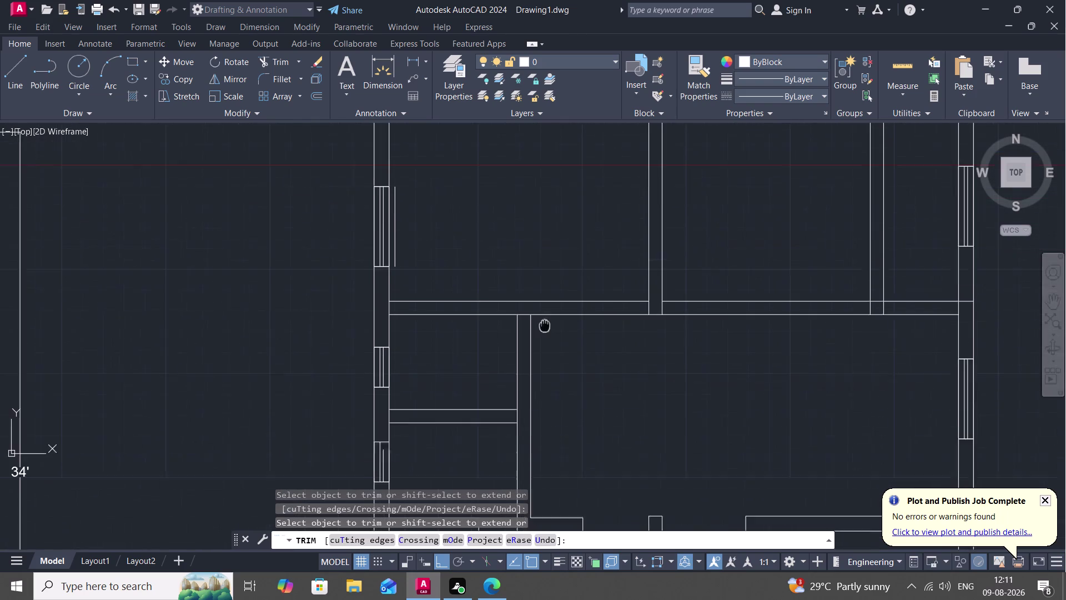
key(Escape)
Draw two 3-foot lines out from the wall edges to mark the opening.
key(l)
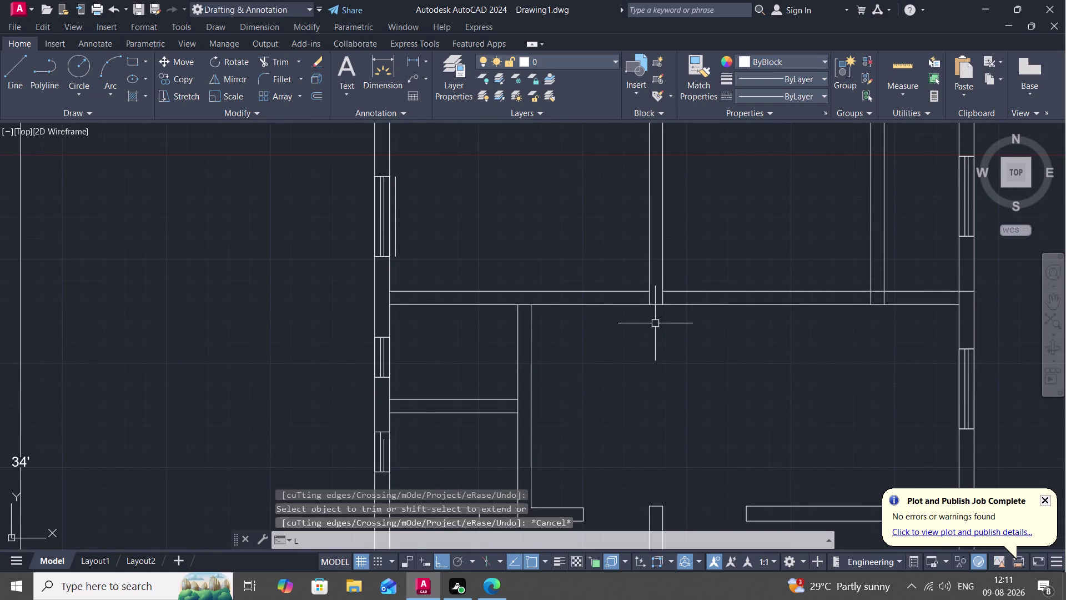
key(space)
click(648, 306)
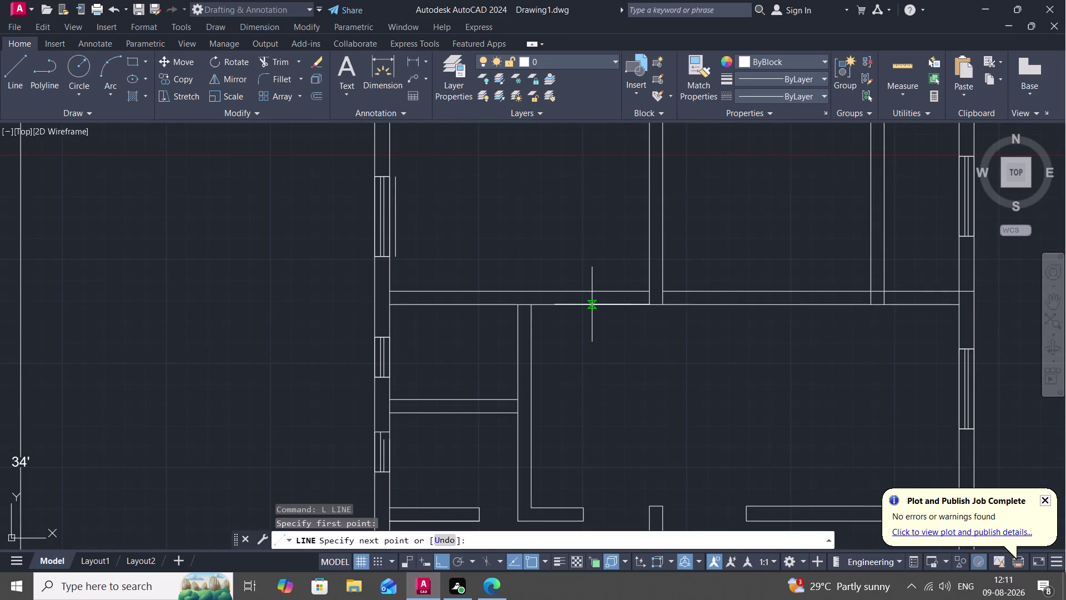
text(3')
key(space)
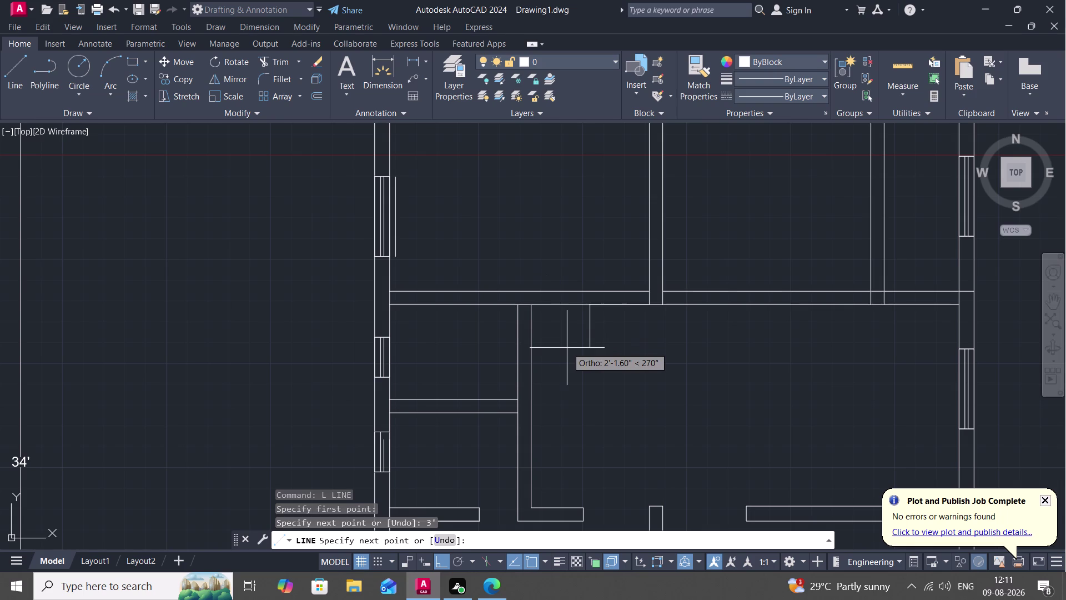
click(589, 289)
key(space)
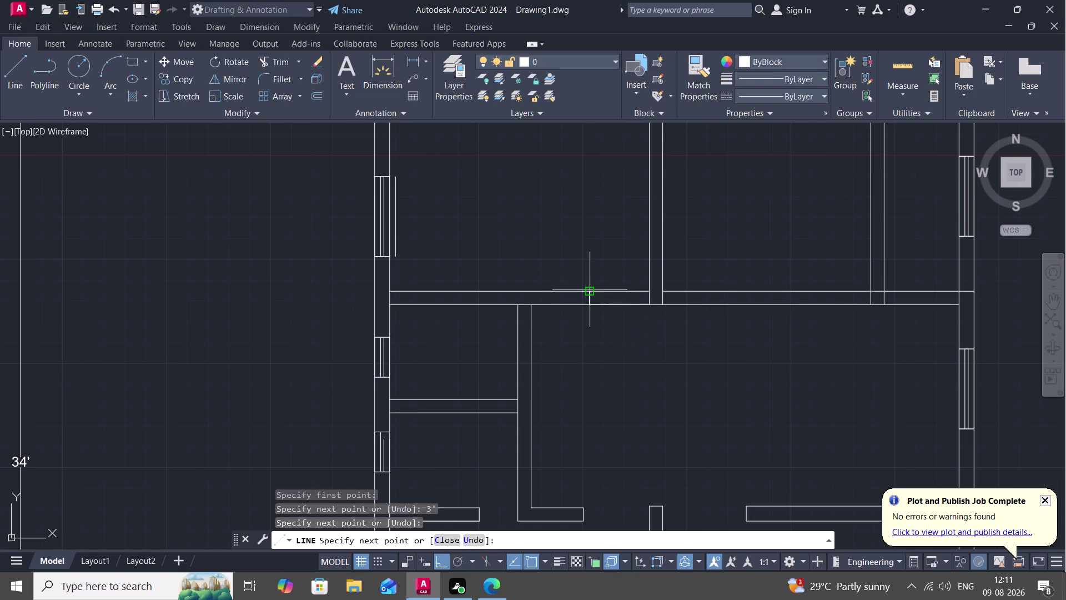
key(space)
click(661, 305)
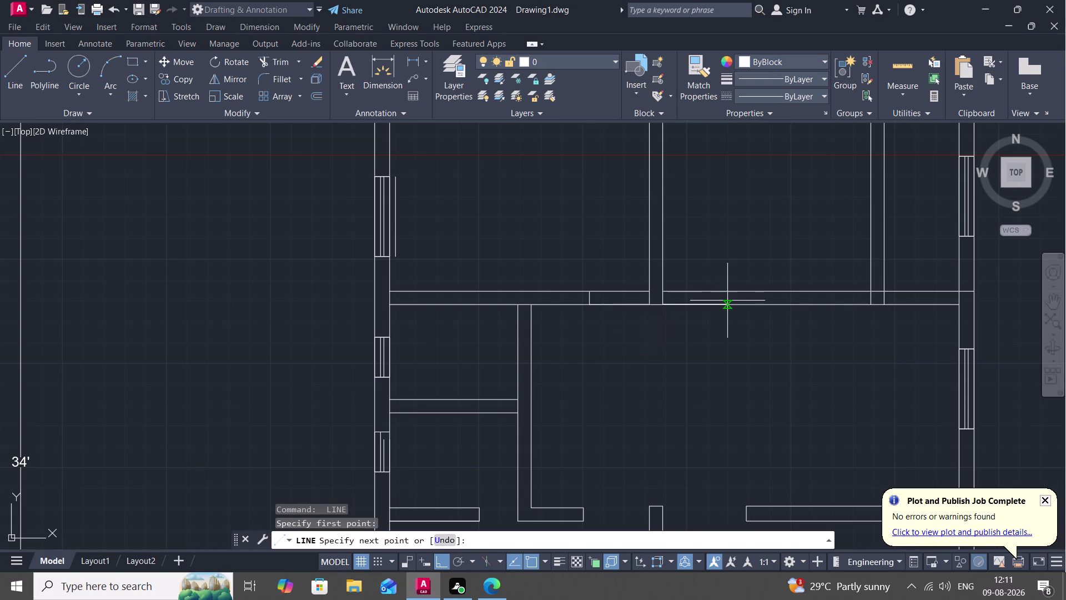
text(3')
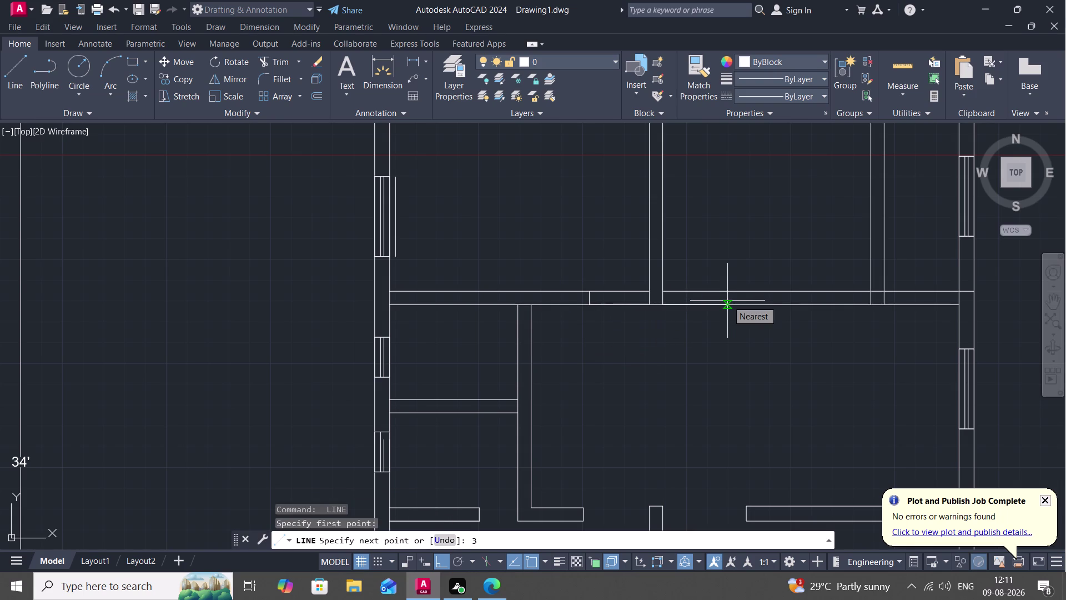
key(space)
click(727, 287)
key(Escape)
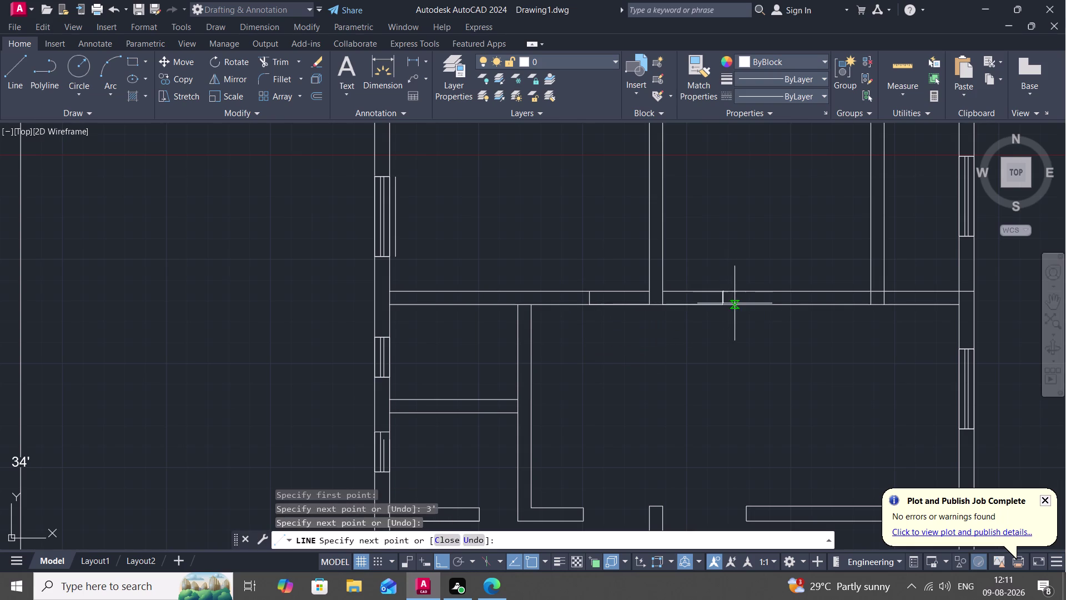
Trim the wall lines between the 3-foot lines and remaining stray segments.
text(TR)
key(space)
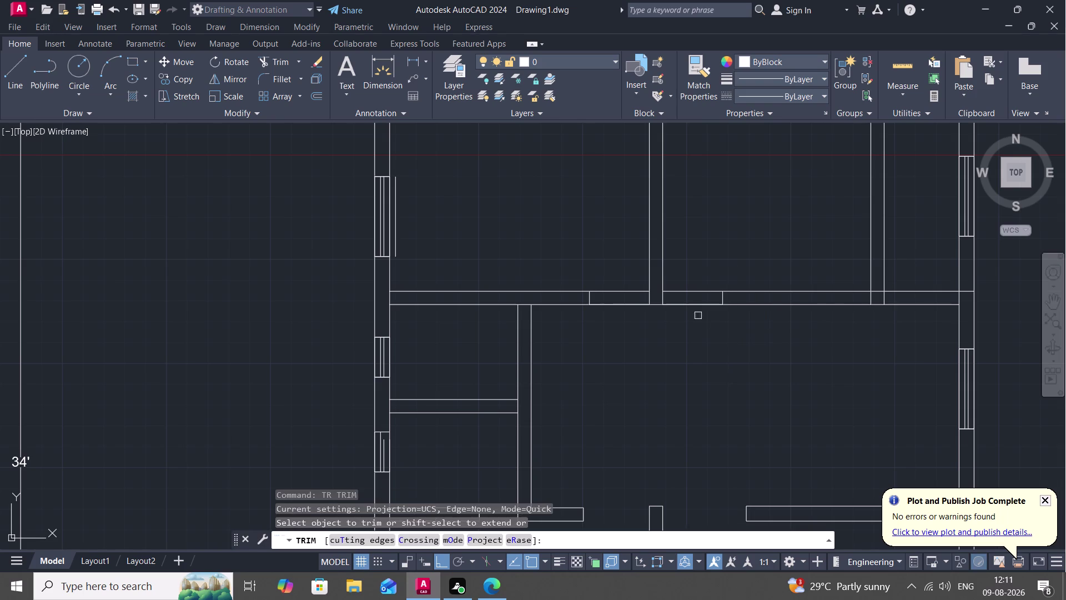
click(697, 293)
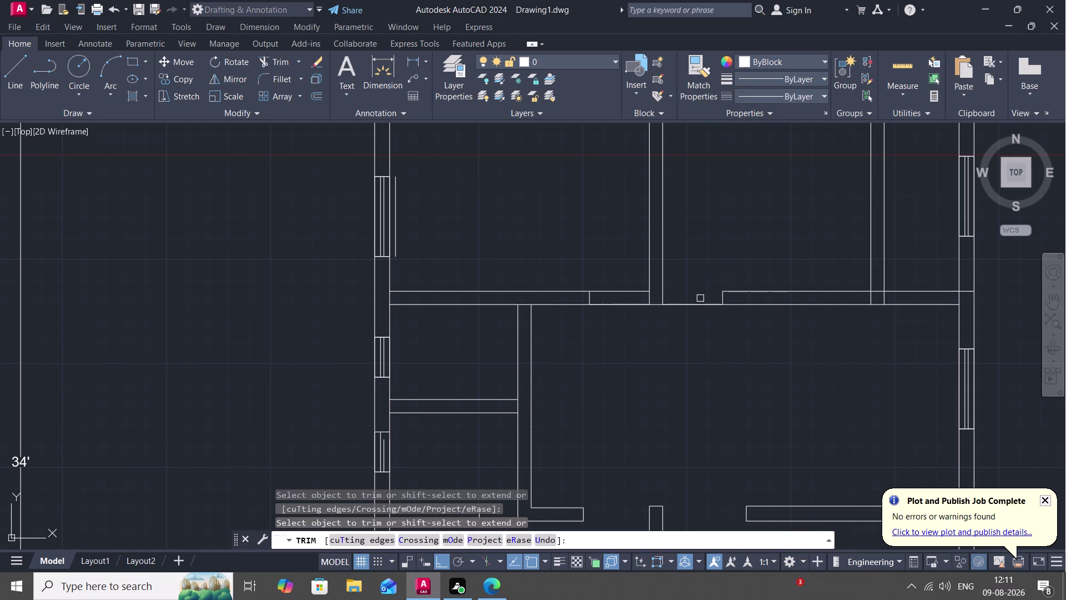
click(701, 302)
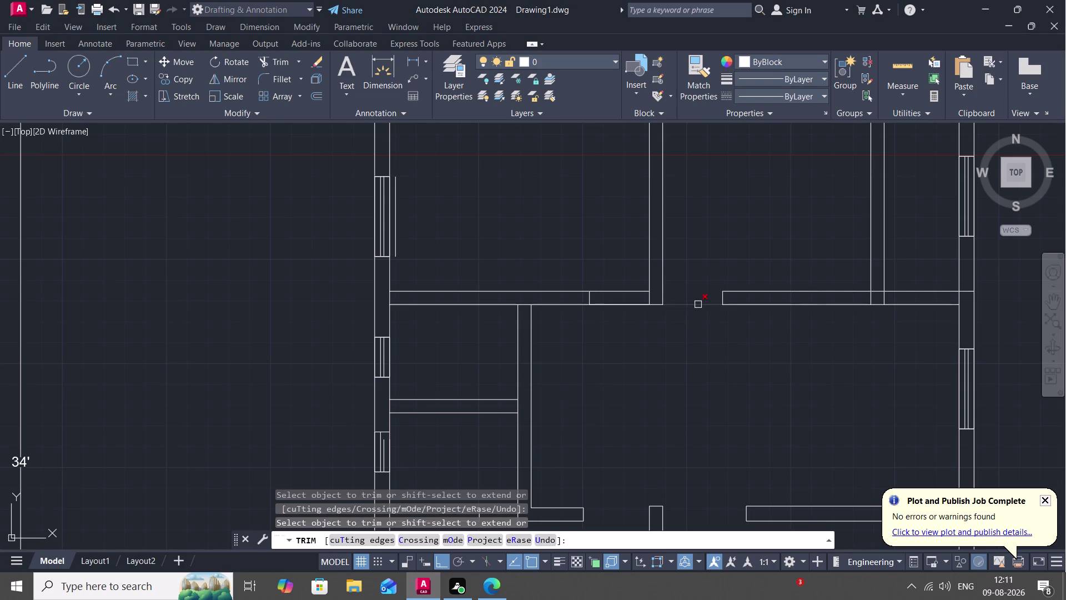
click(694, 304)
click(630, 304)
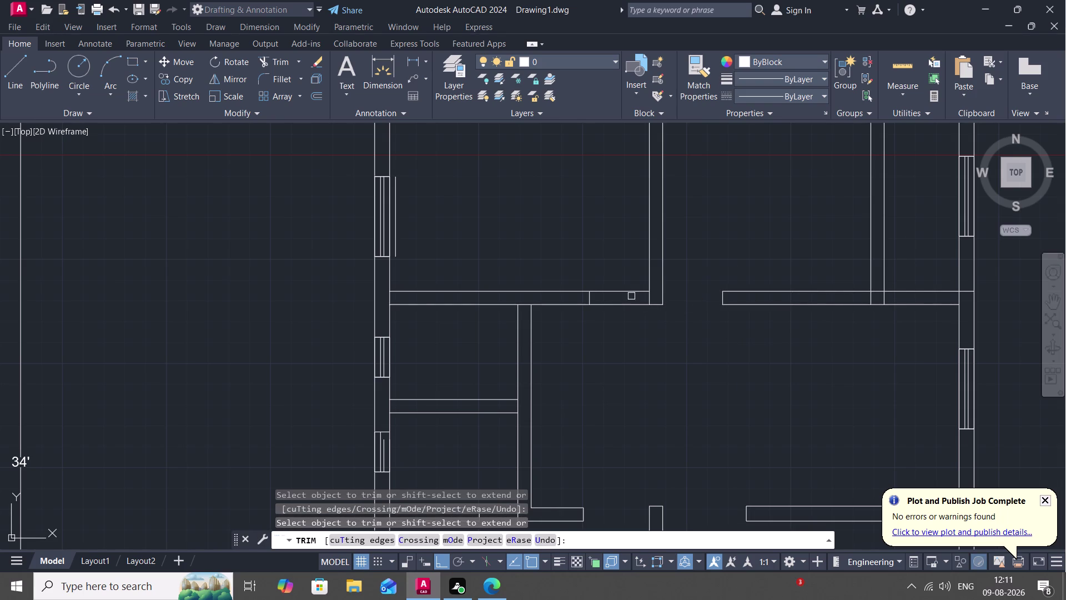
click(632, 291)
click(628, 304)
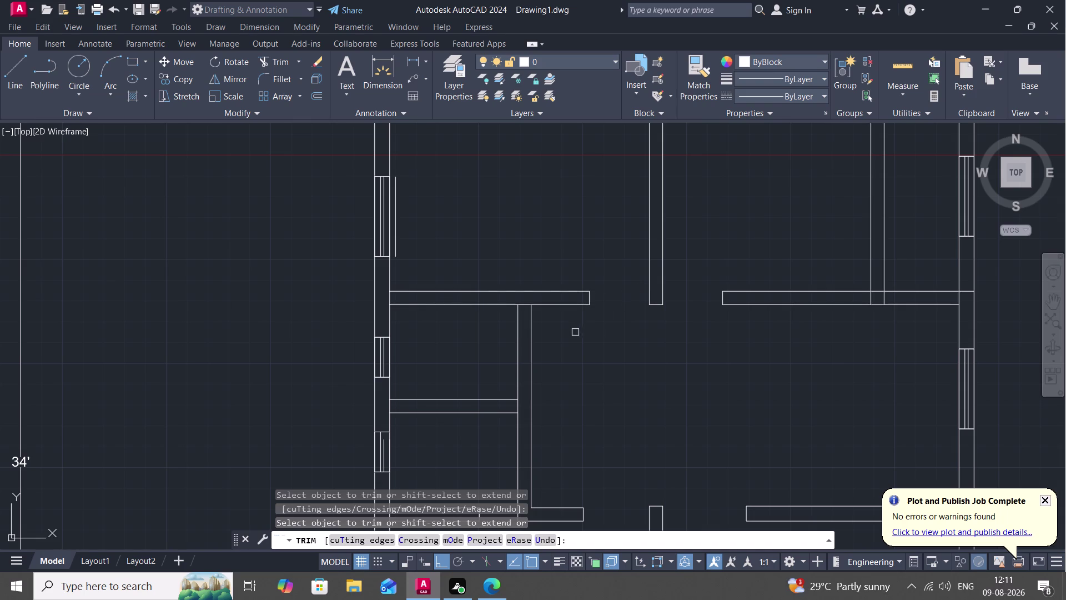
key(l)
key(space)
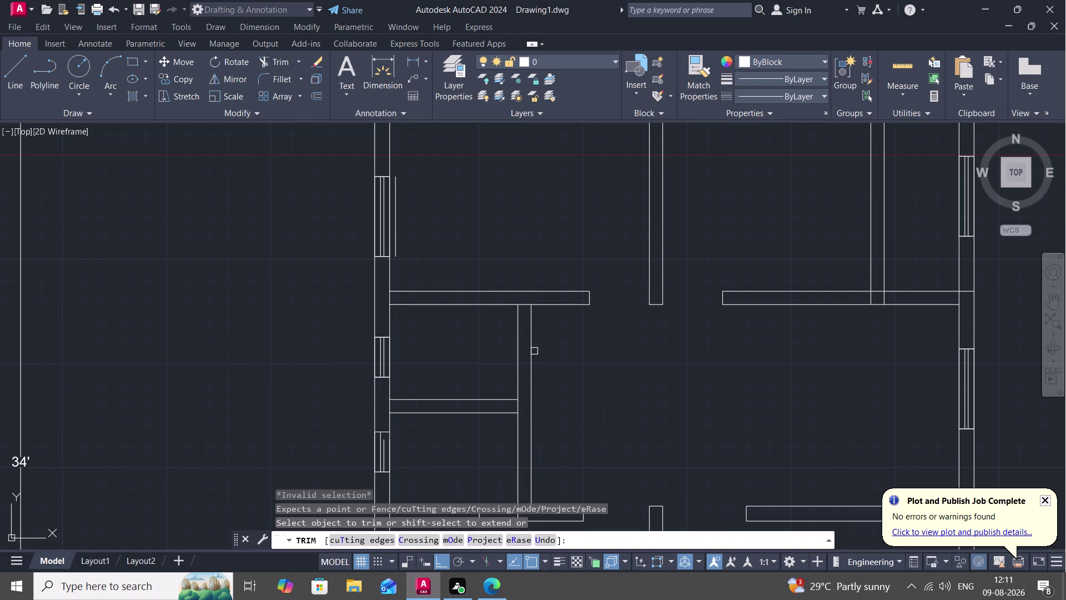
key(Escape)
Draw a cap line across the end of the short interior wall.
key(l)
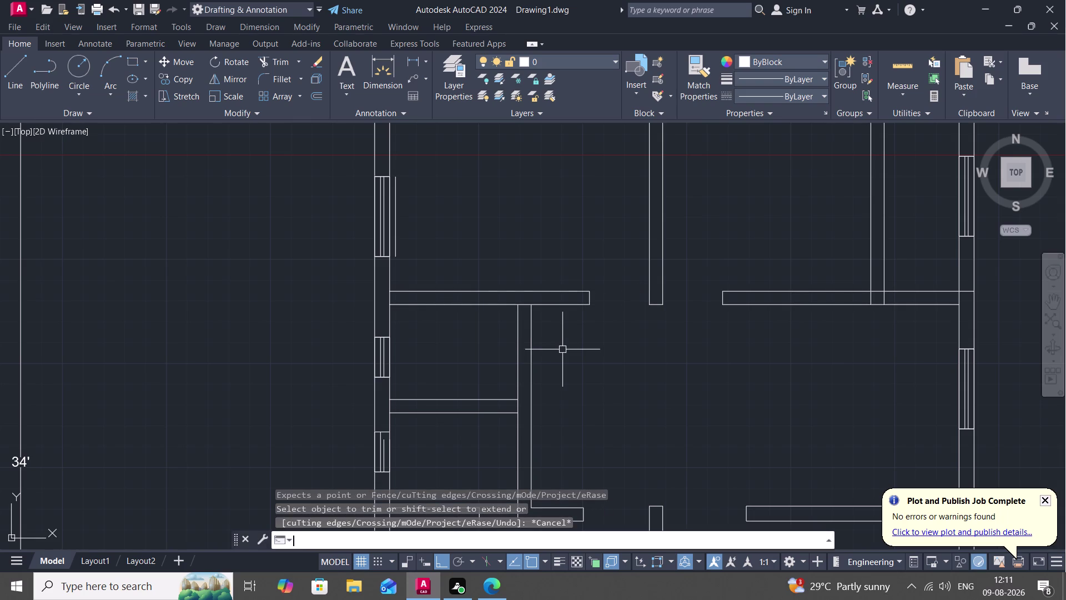
key(space)
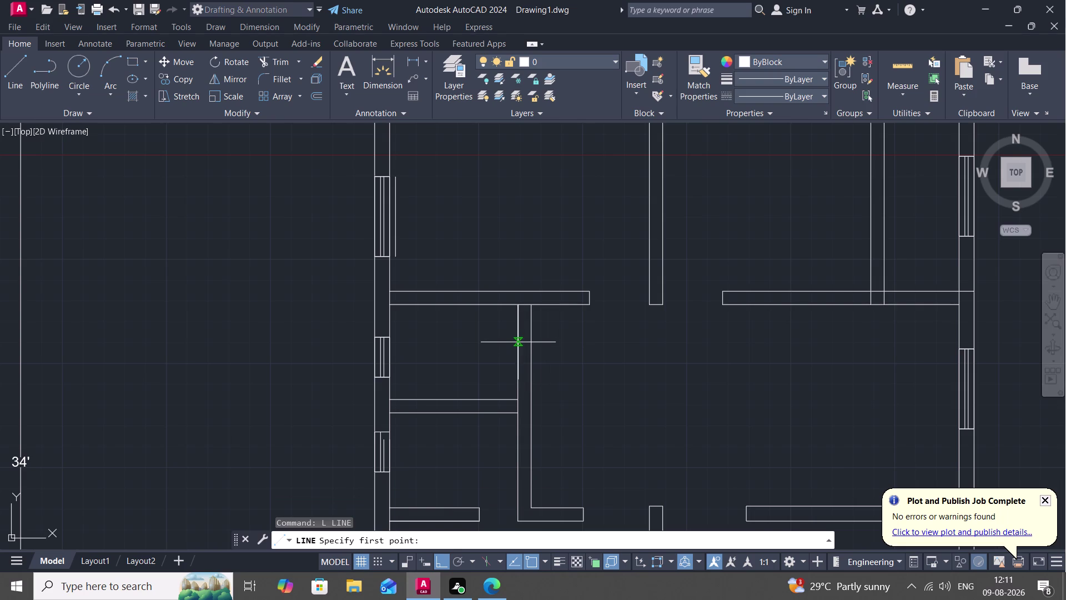
click(517, 341)
click(535, 341)
key(space)
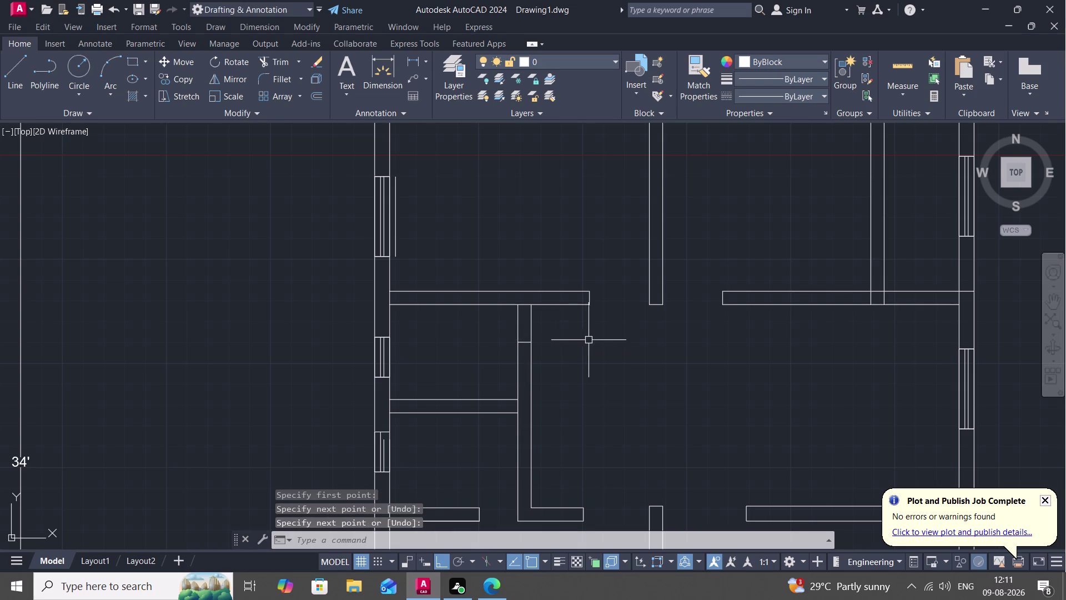
Trim both wall lines at the top to open the door gap.
text(TR)
key(space)
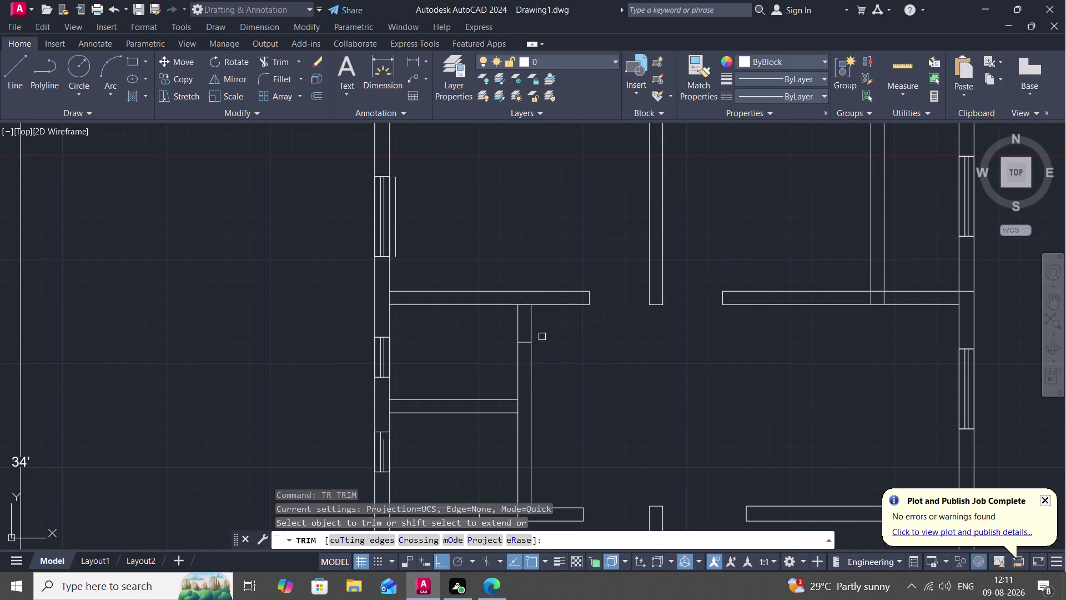
click(532, 325)
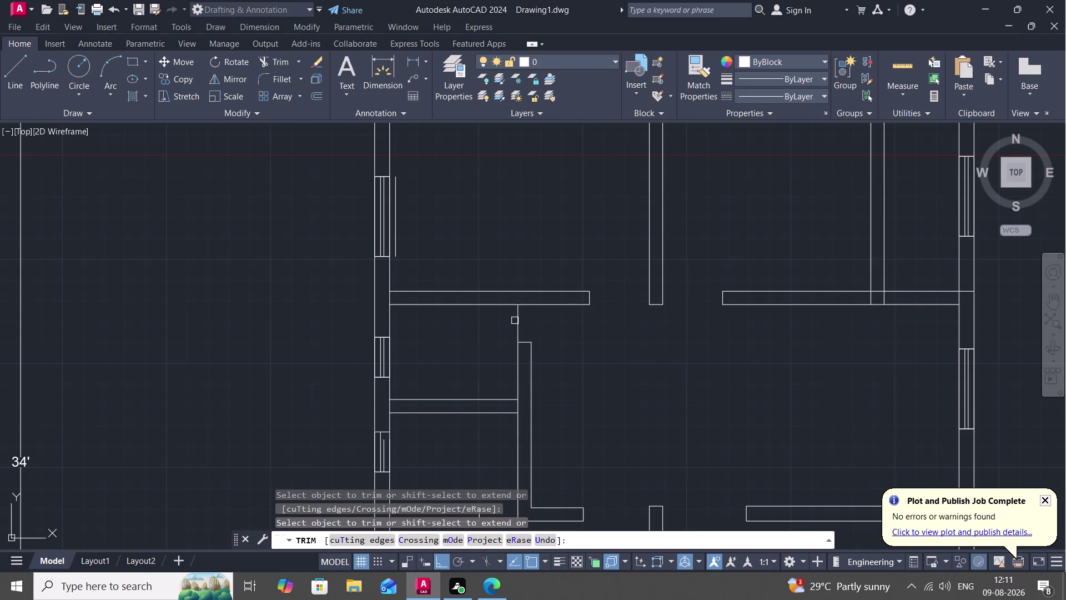
click(516, 321)
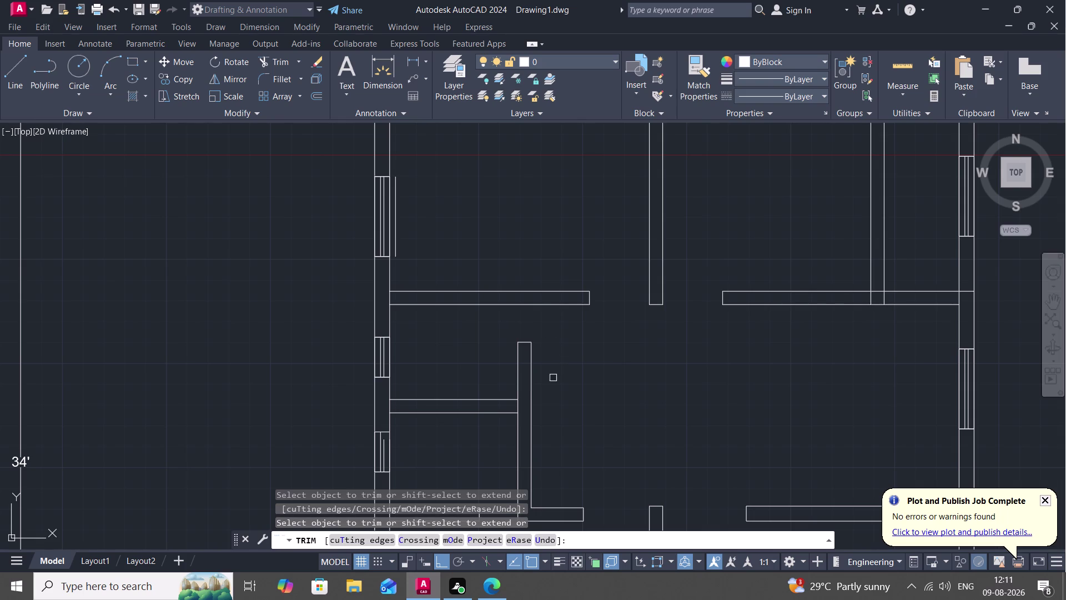
scroll(up, 3)
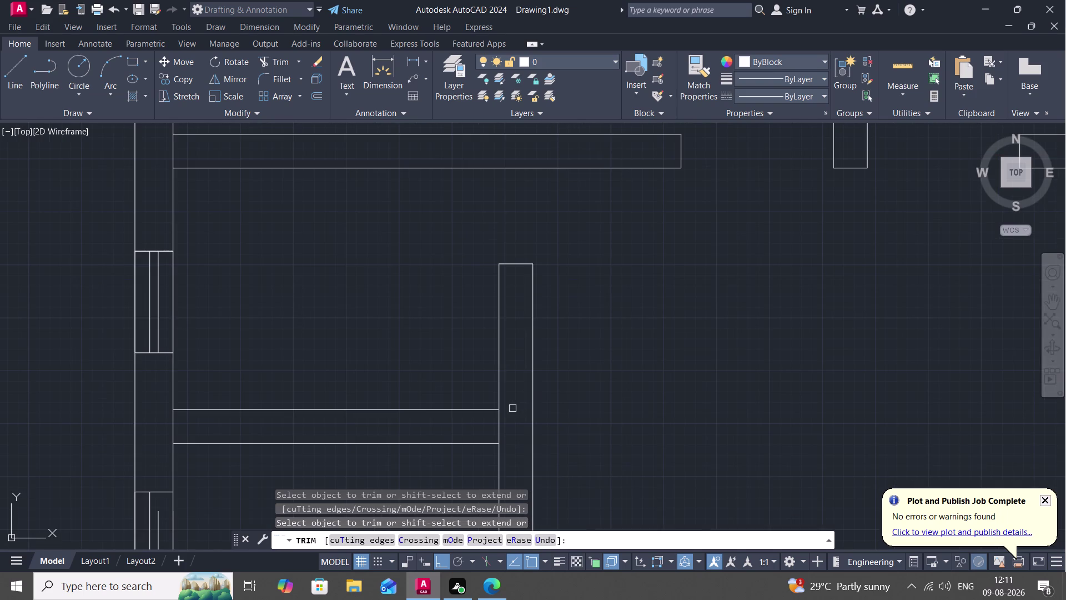
Trim a leftover piece, then fence-trim the overlapping lines at the partition junction.
click(500, 426)
scroll(down, 3)
scroll(down, 3)
middle_drag(627, 444, 614, 356)
scroll(down, 3)
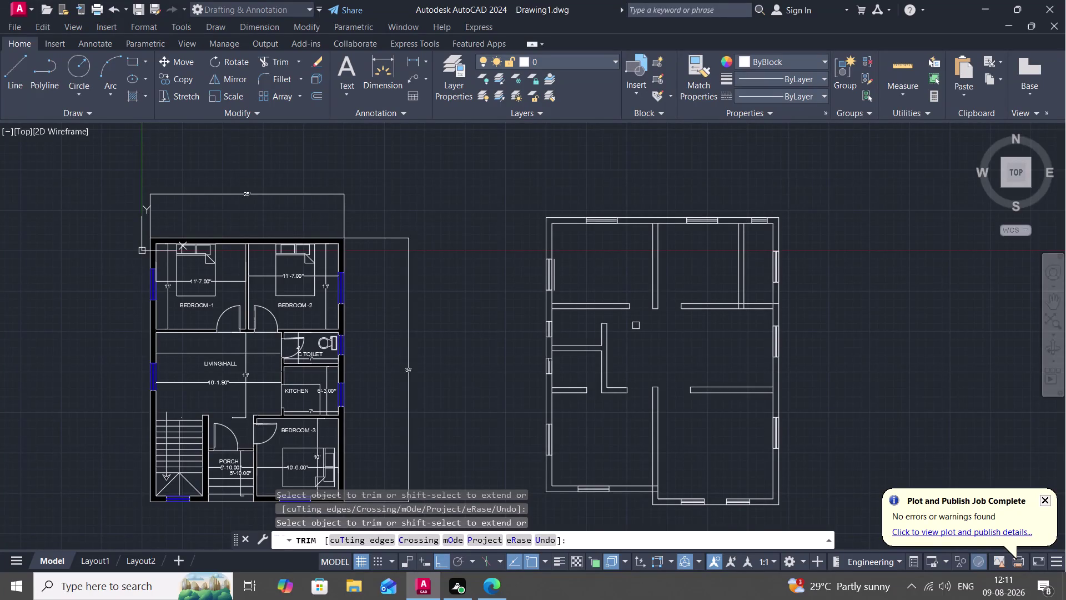
middle_drag(636, 326, 564, 282)
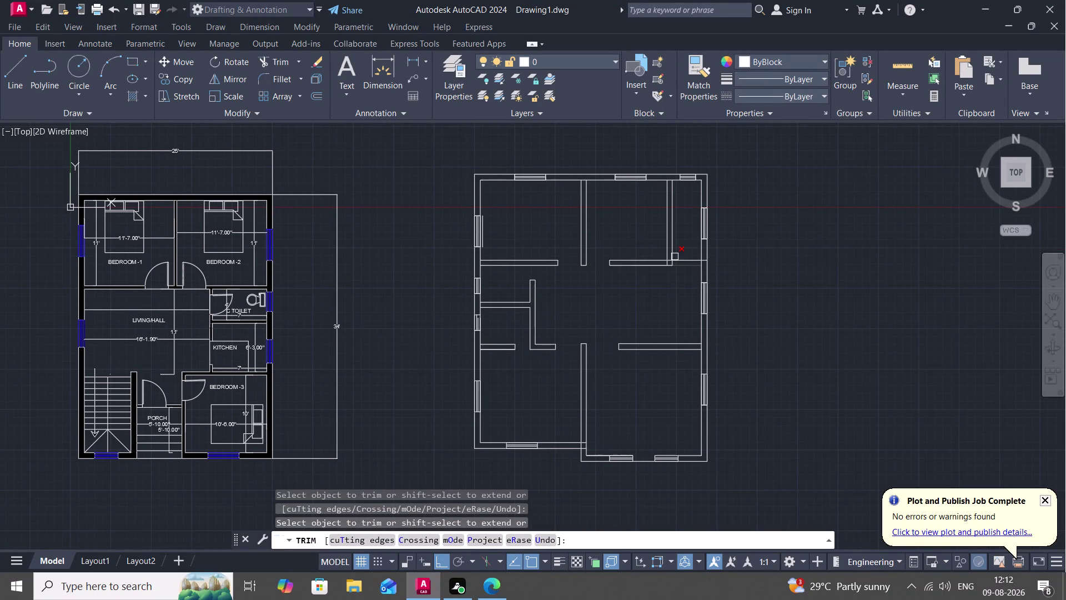
scroll(up, 3)
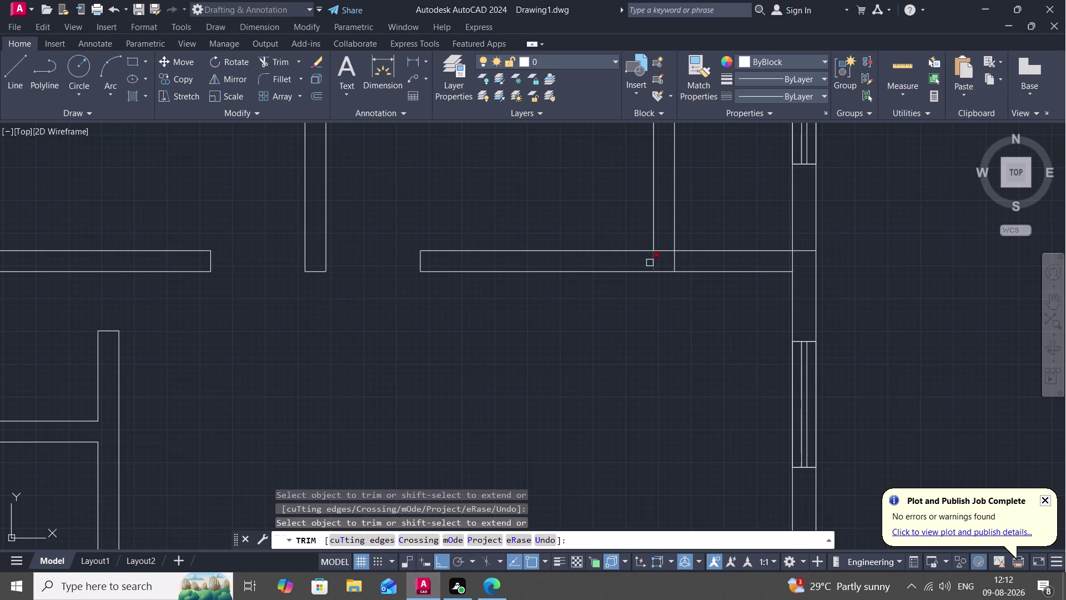
click(650, 263)
click(678, 262)
scroll(down, 3)
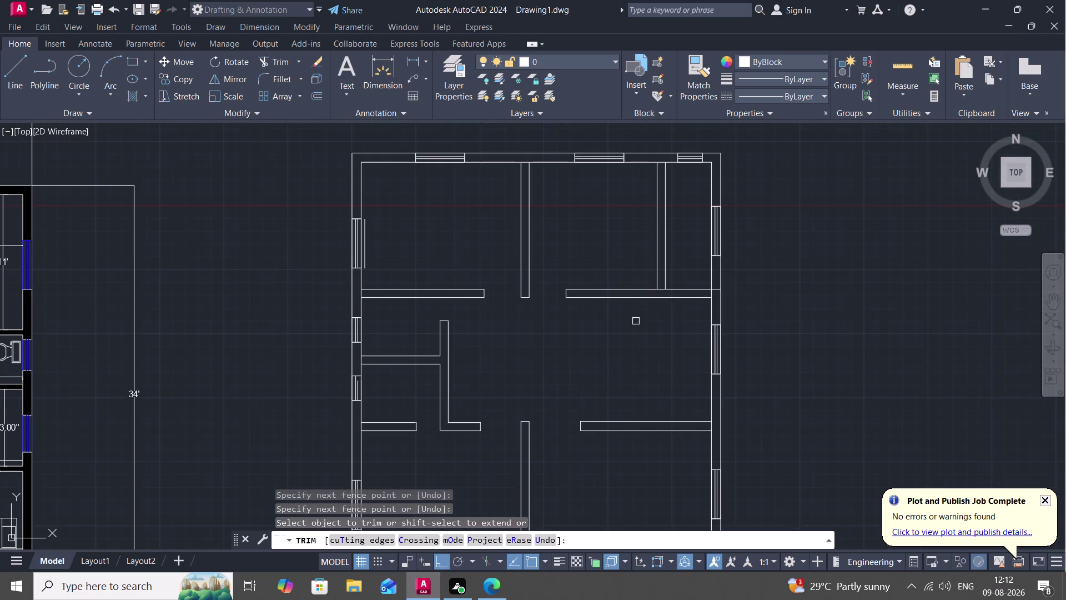
middle_drag(615, 227, 620, 256)
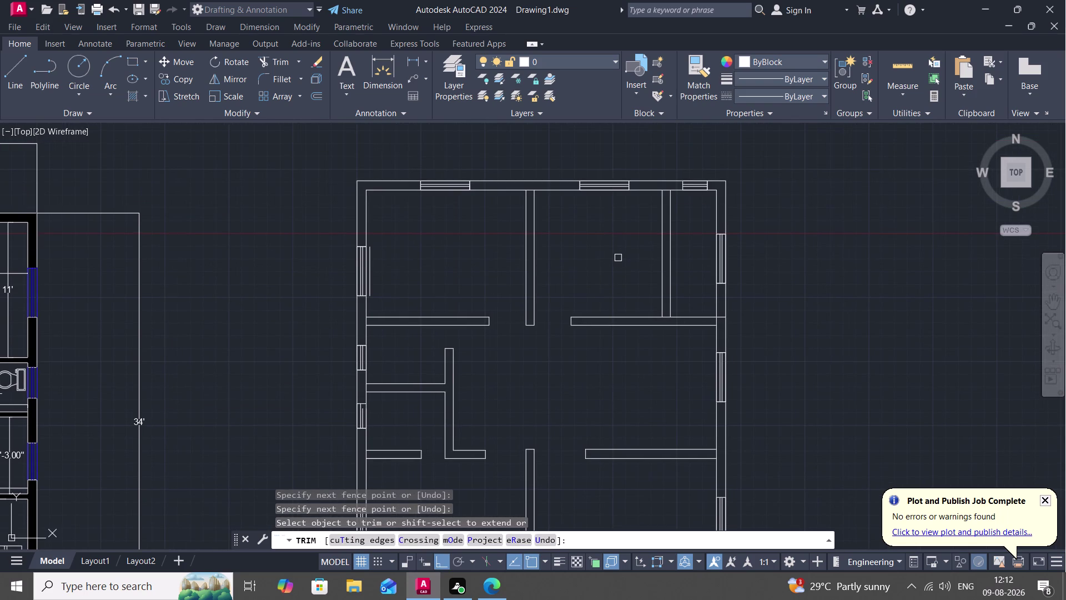
Offset the top wall line and the interior wall line 3' into the room.
key(Escape)
text(O)
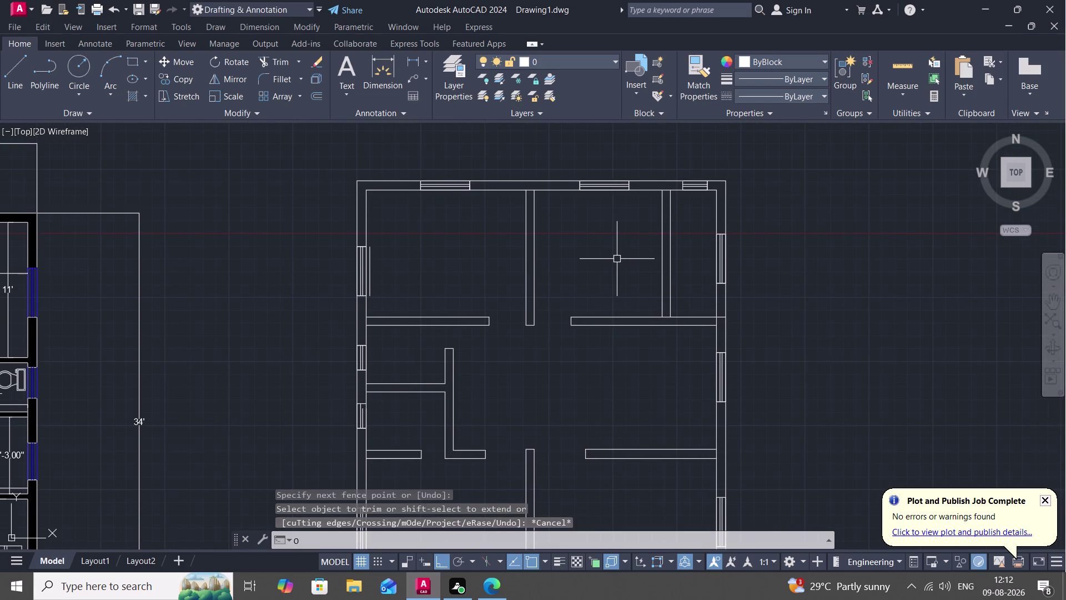
key(space)
text(3)
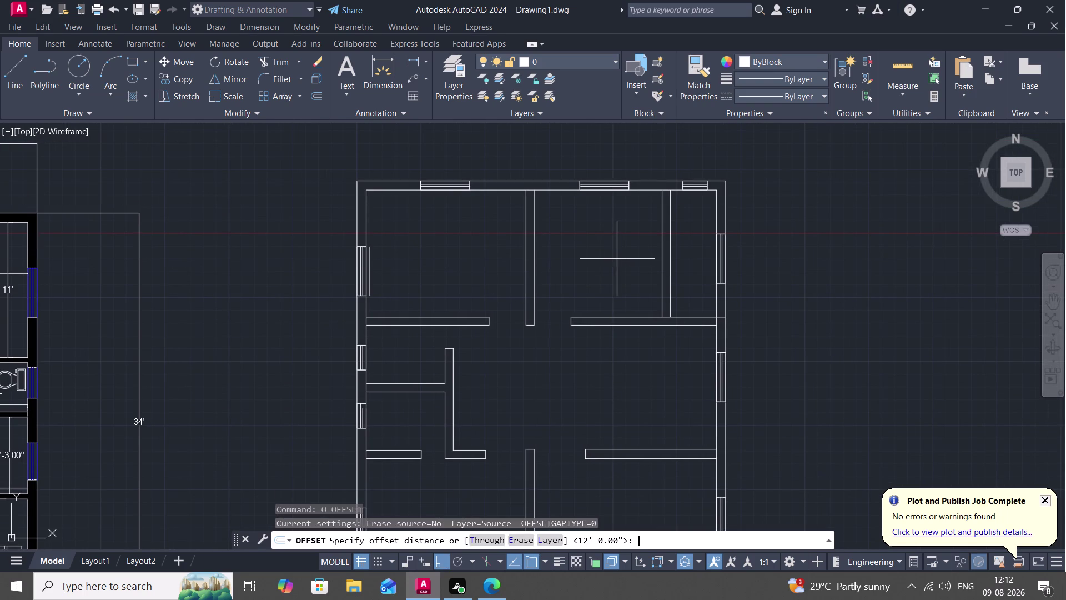
text(')
key(space)
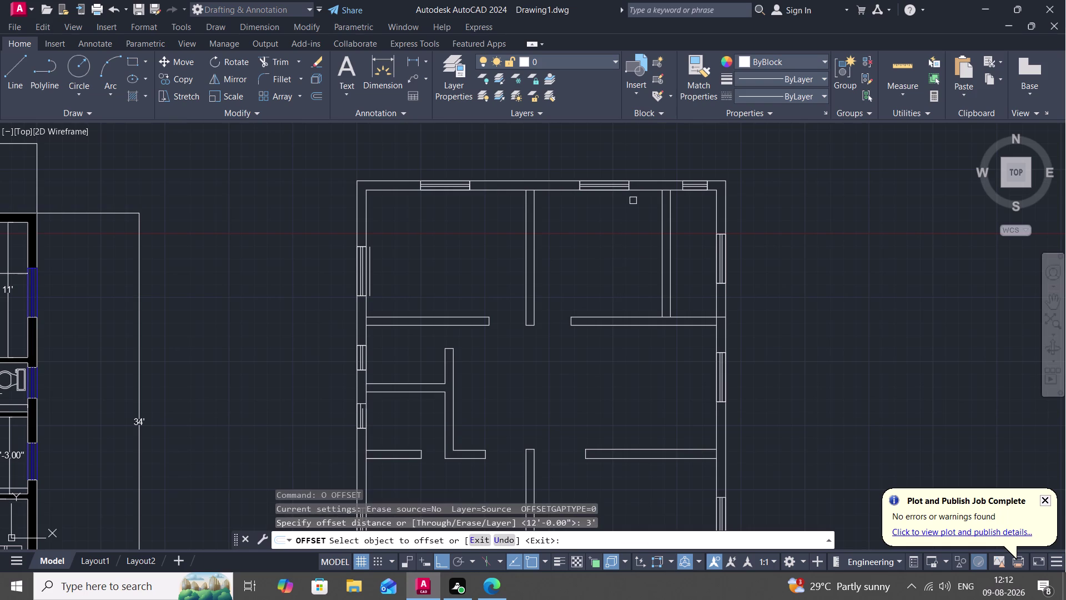
click(633, 190)
click(635, 216)
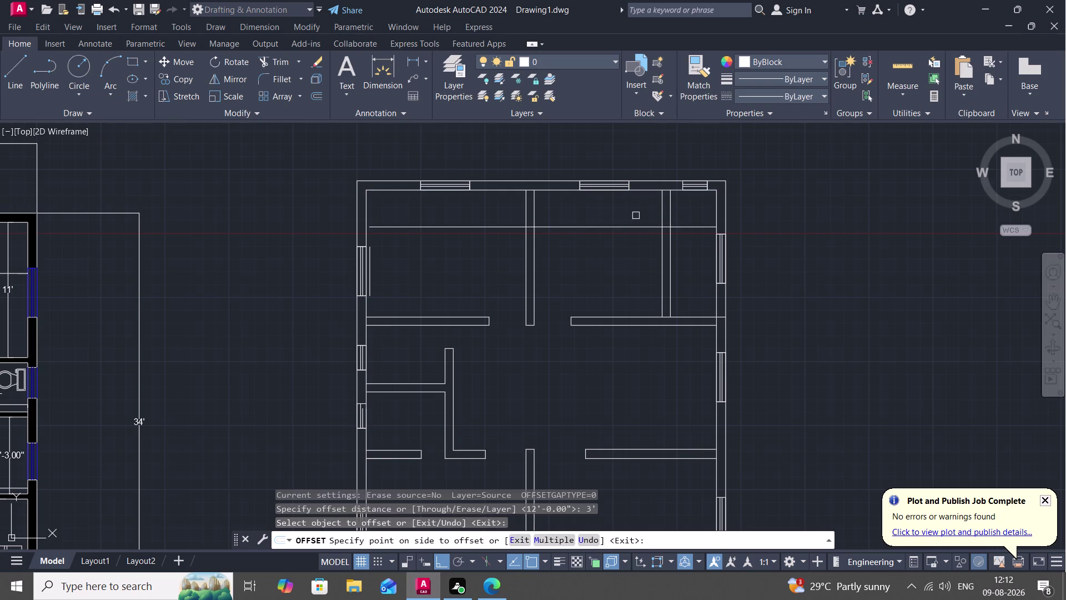
click(661, 257)
click(625, 254)
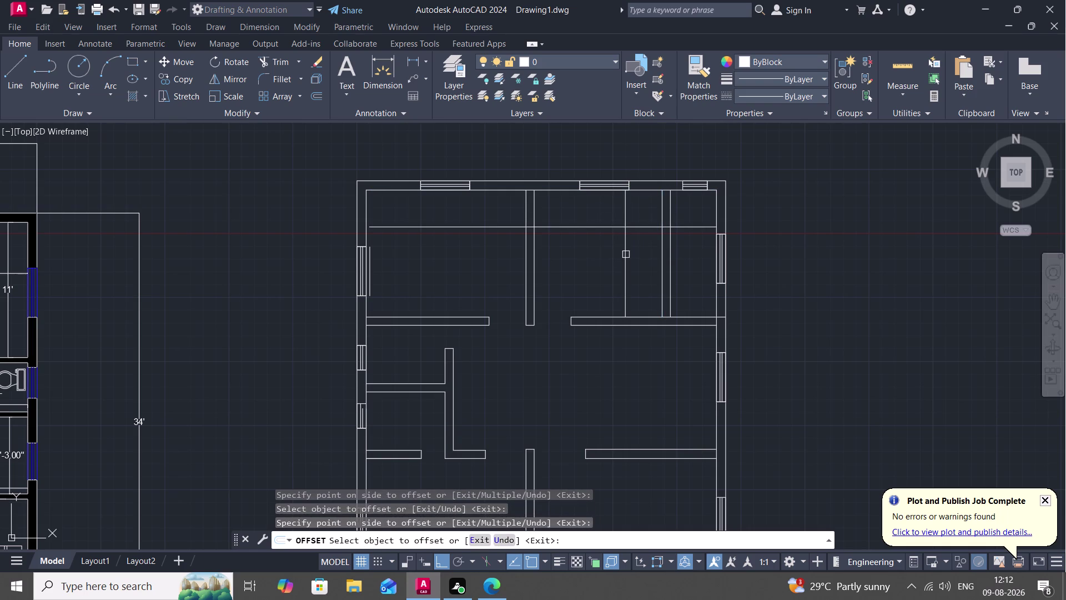
key(Escape)
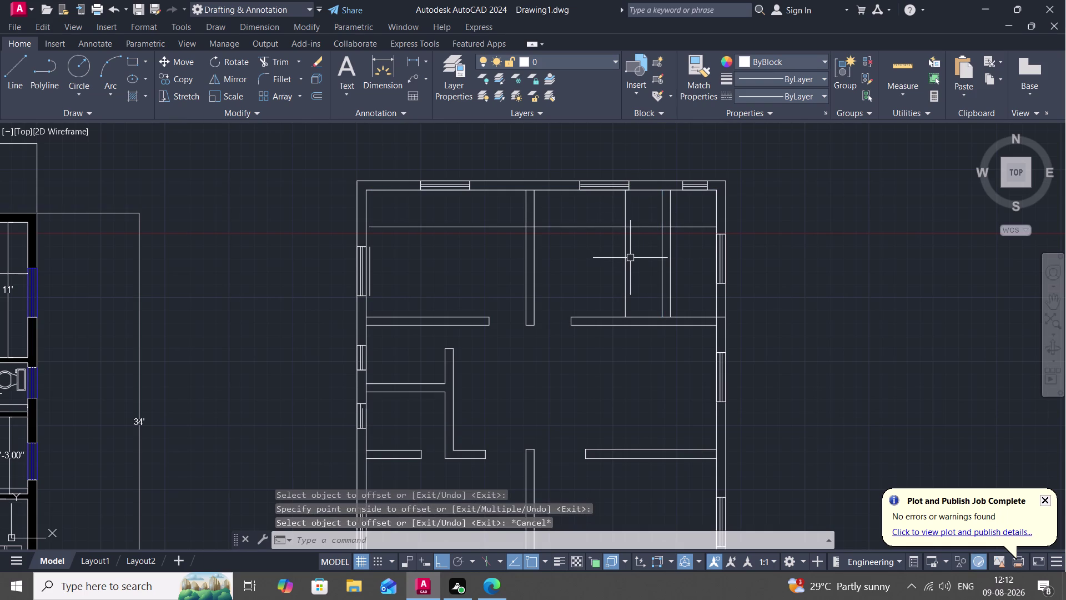
Draw a connecting line from the new vertical guide perpendicular to the wall.
key(l)
key(space)
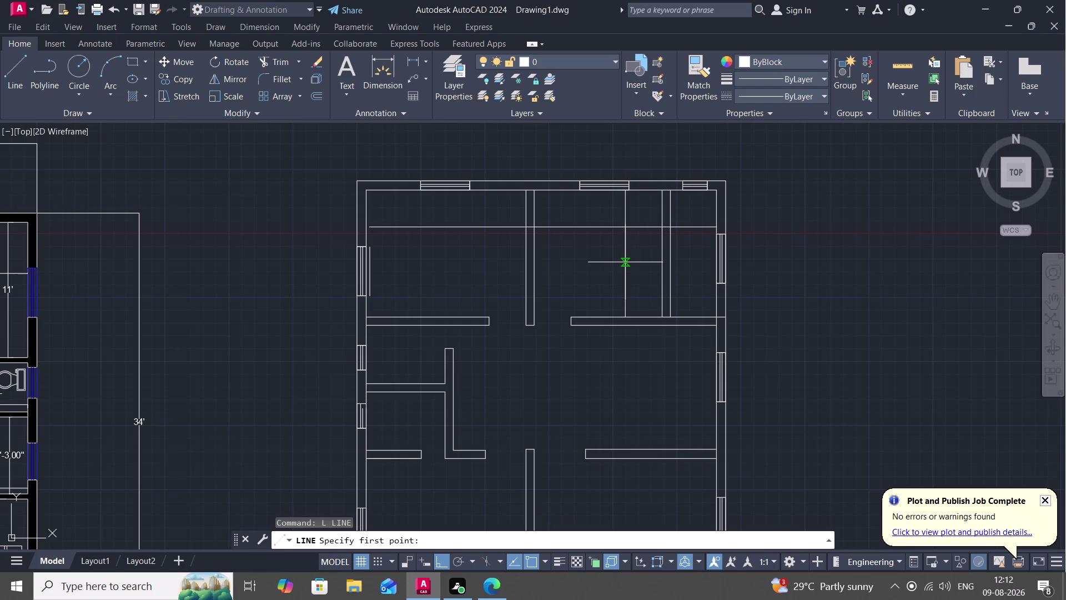
click(625, 265)
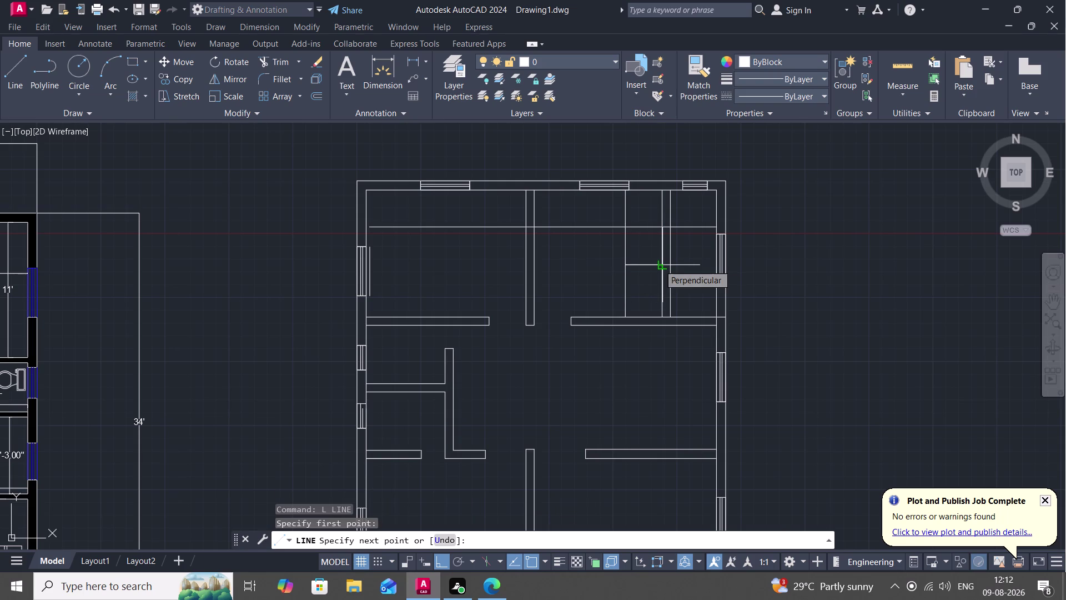
click(659, 264)
key(Escape)
key(t)
key(r)
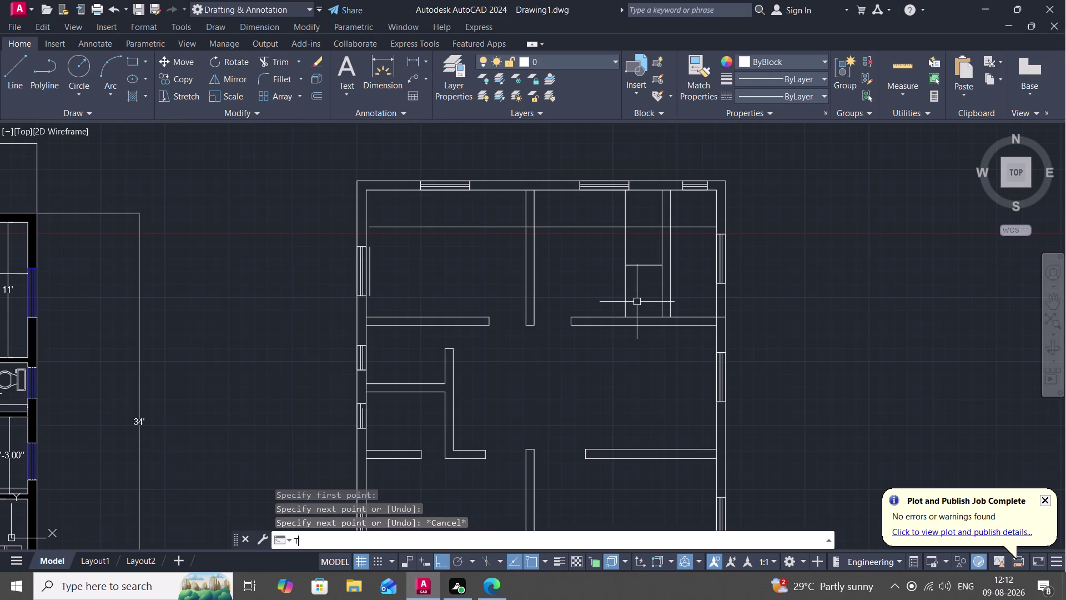
key(space)
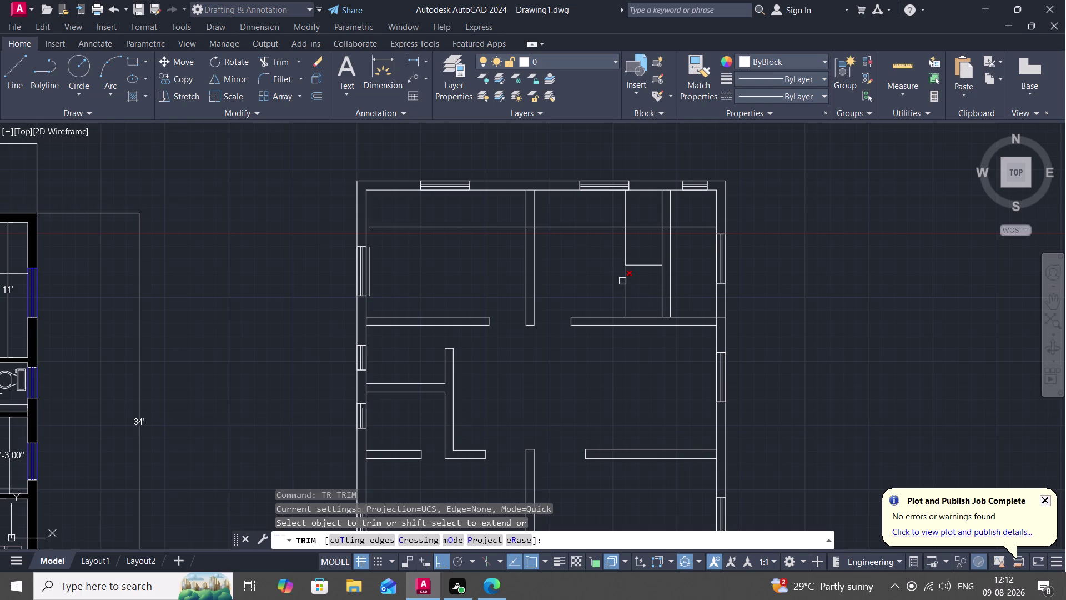
Trim the excess guide-line pieces around the upper-right room and its interior wall.
click(622, 284)
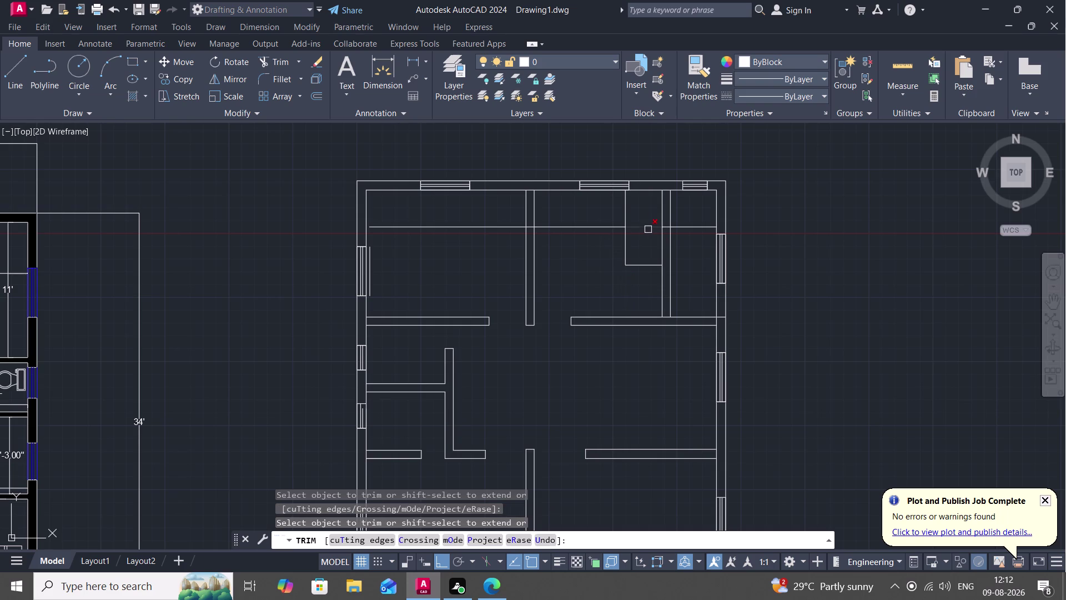
click(648, 227)
scroll(up, 3)
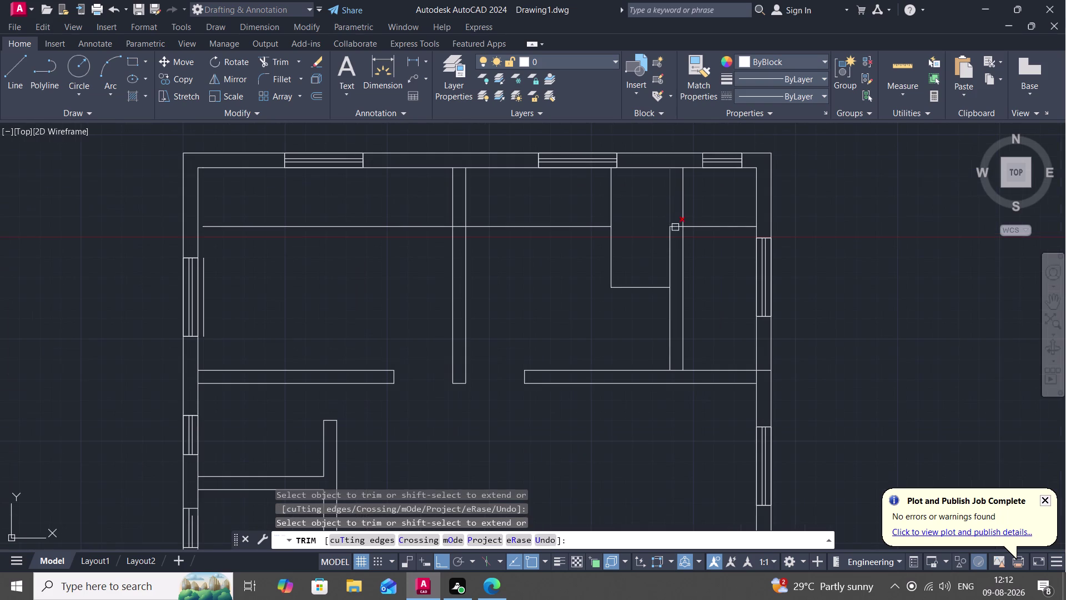
click(677, 229)
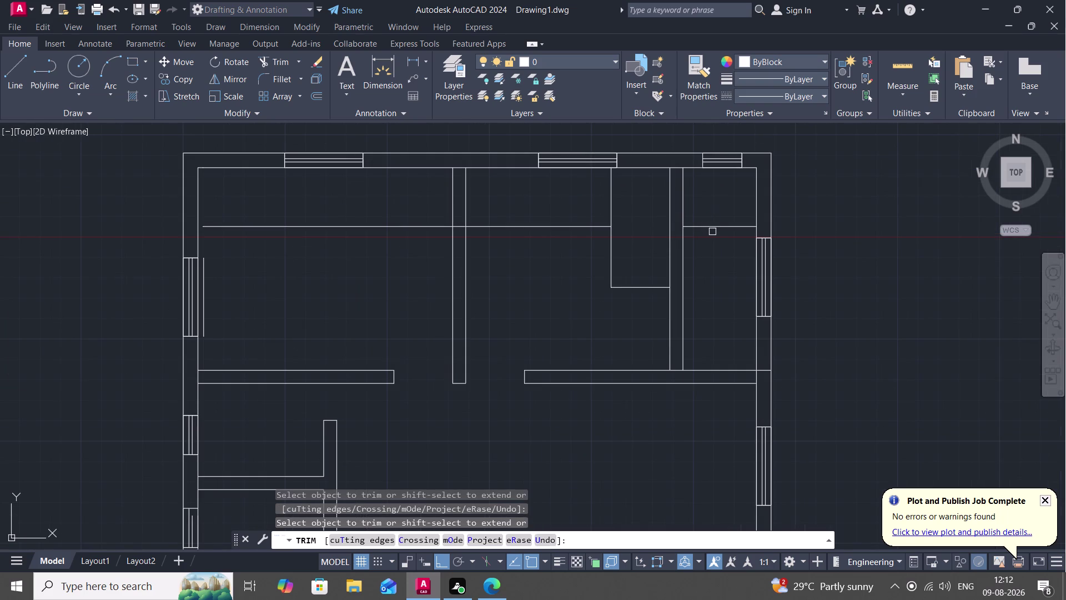
click(714, 227)
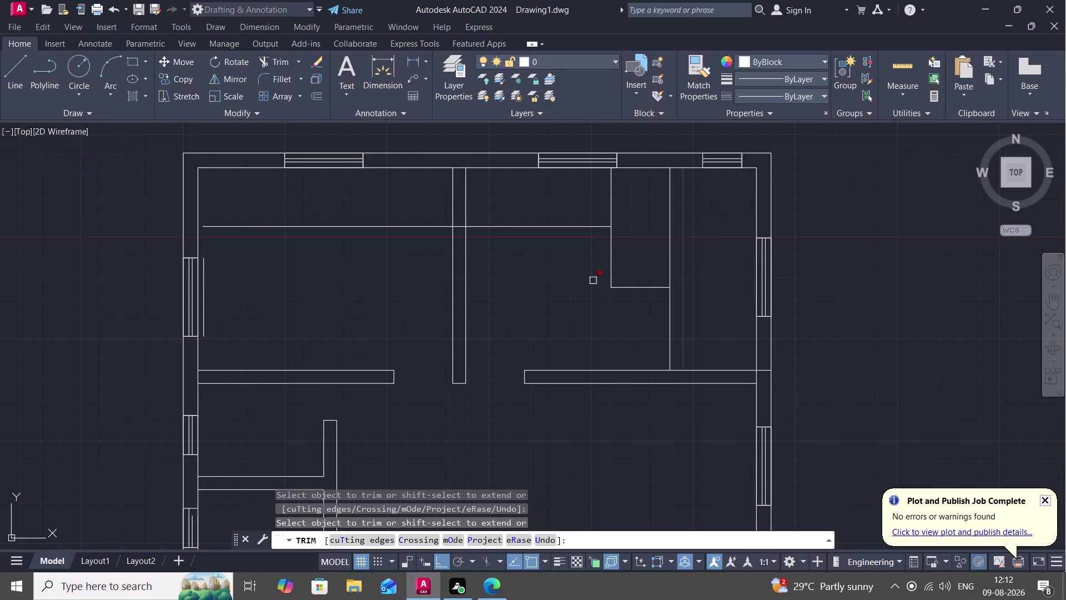
drag(292, 228, 297, 229)
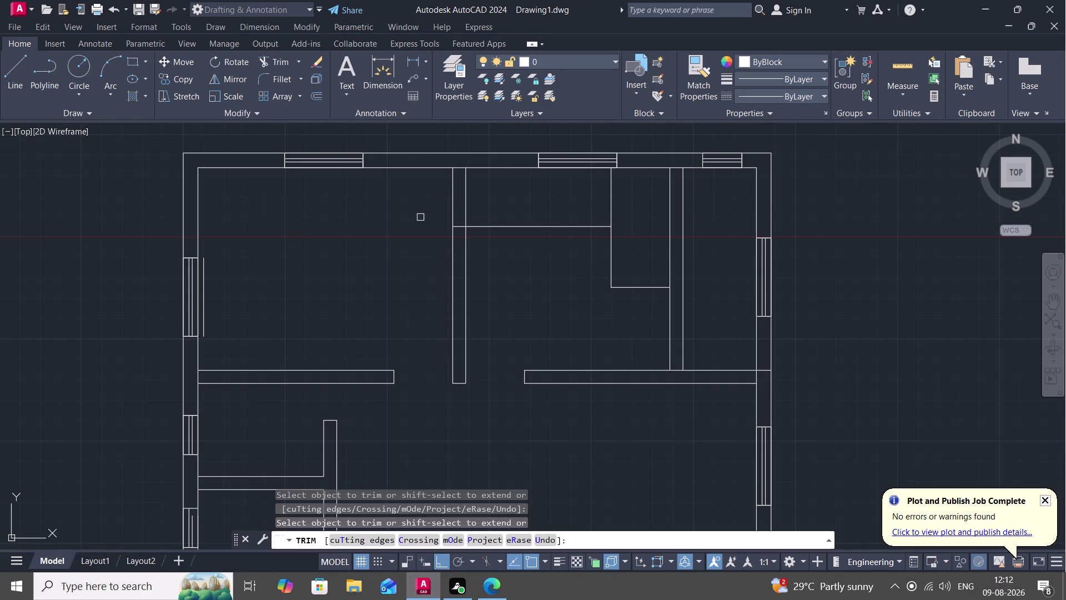
click(457, 227)
key(Escape)
Extend a line with EX so it meets the wall.
text(EX)
key(space)
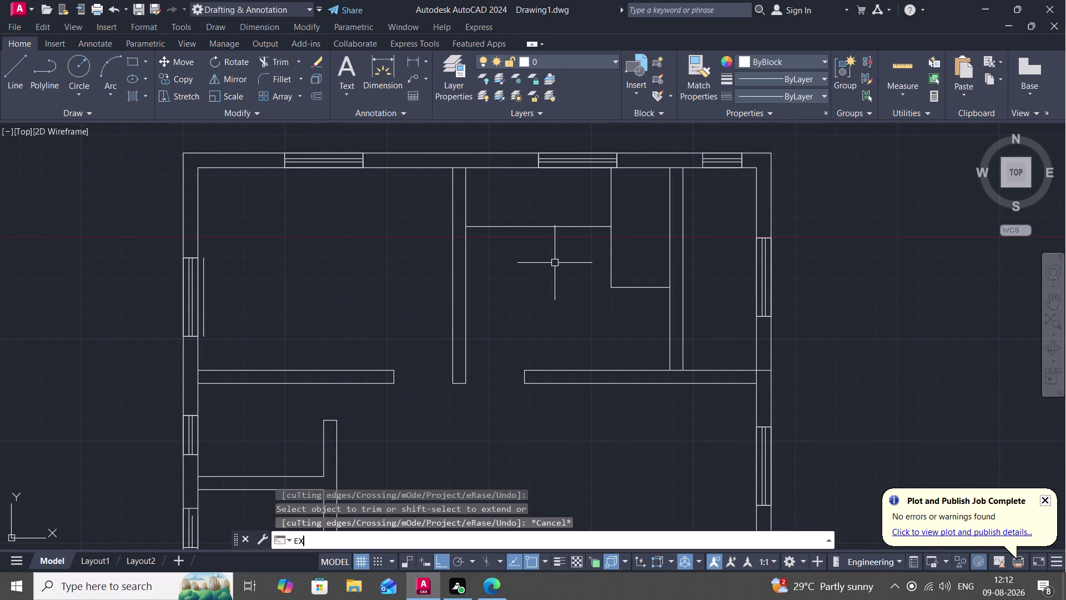
click(648, 290)
key(Escape)
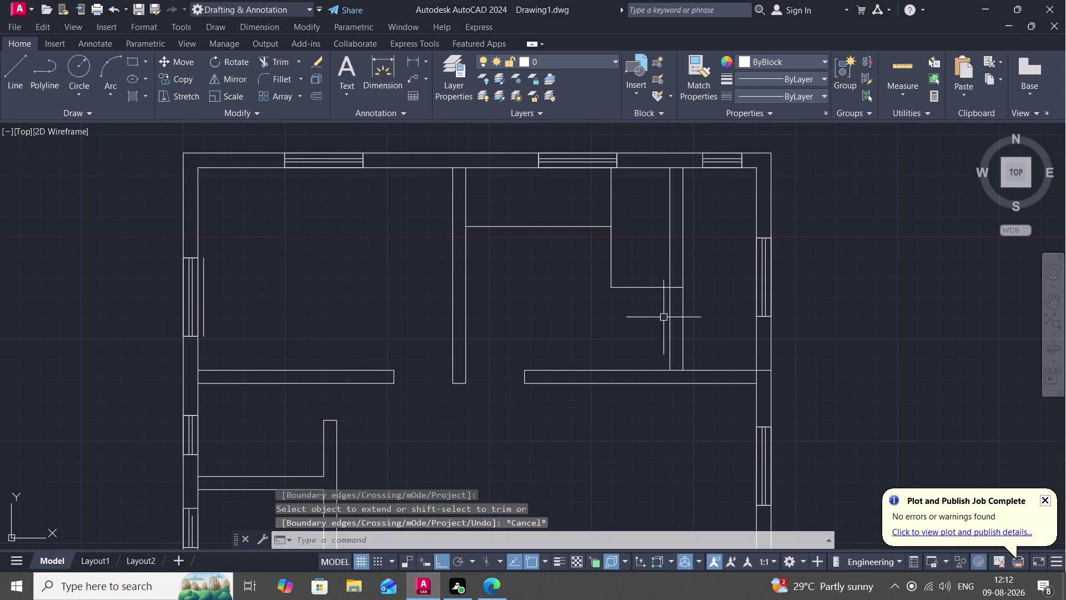
Trim two more wall segments to open a doorway, then zoom out to both plans.
key(t)
text(R)
key(space)
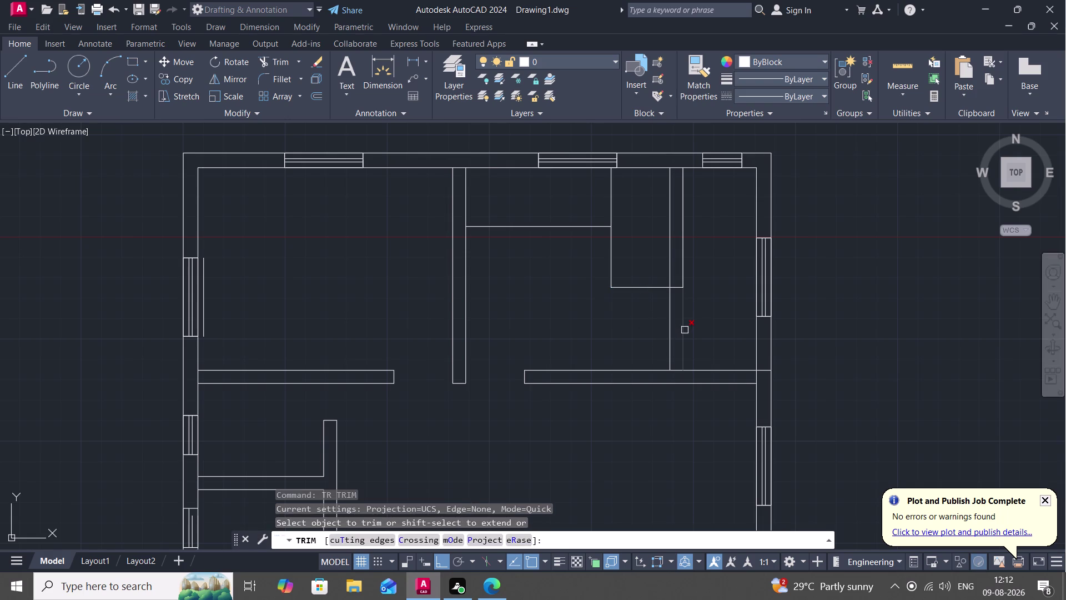
click(680, 327)
click(670, 327)
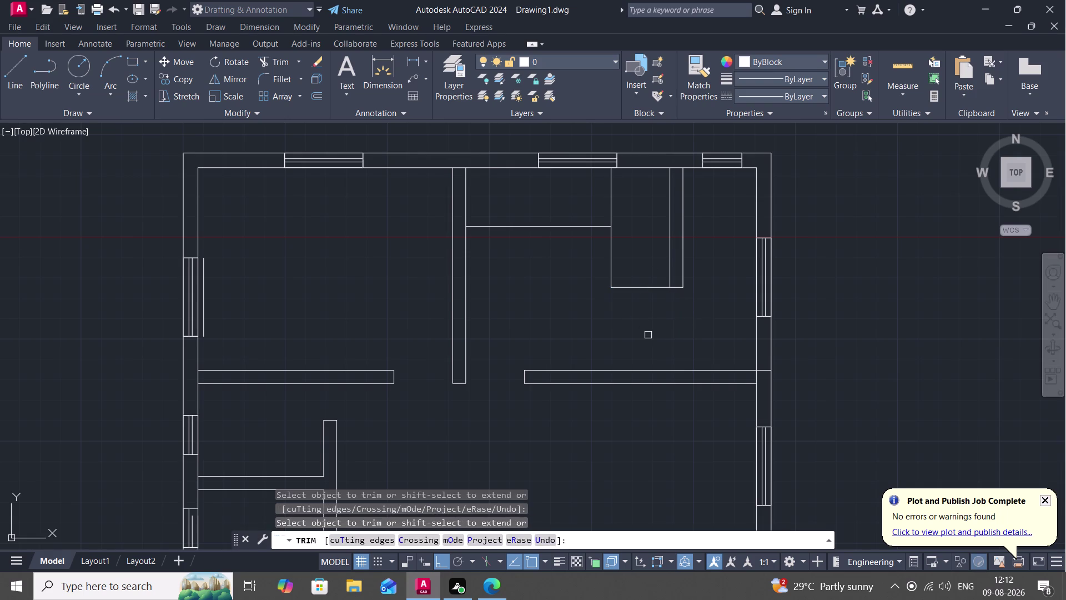
scroll(down, 3)
scroll(down, 3)
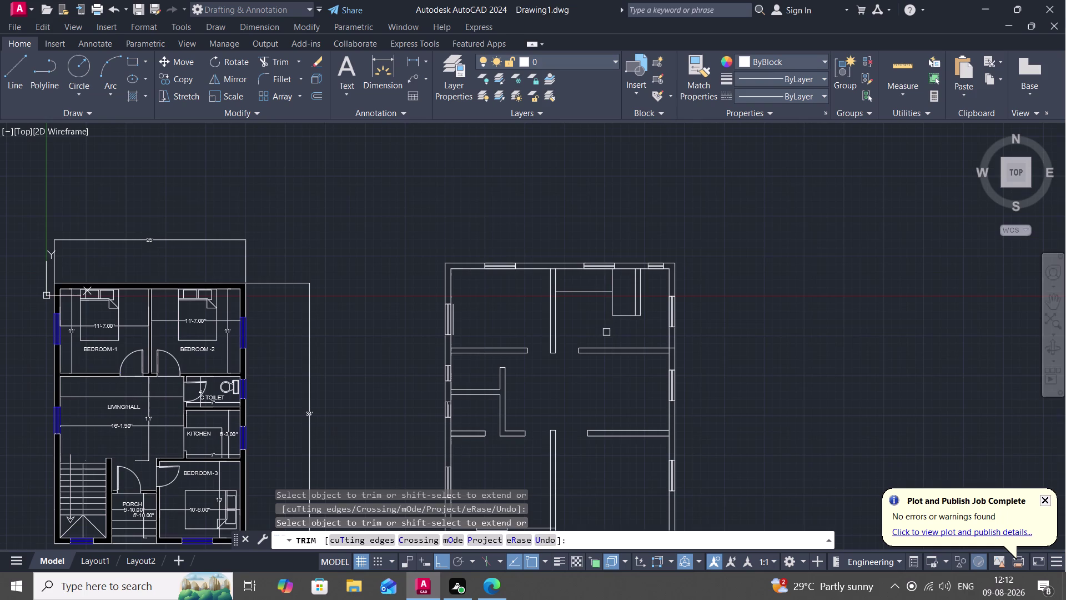
click(610, 283)
key(Escape)
scroll(down, 3)
middle_drag(583, 324, 594, 319)
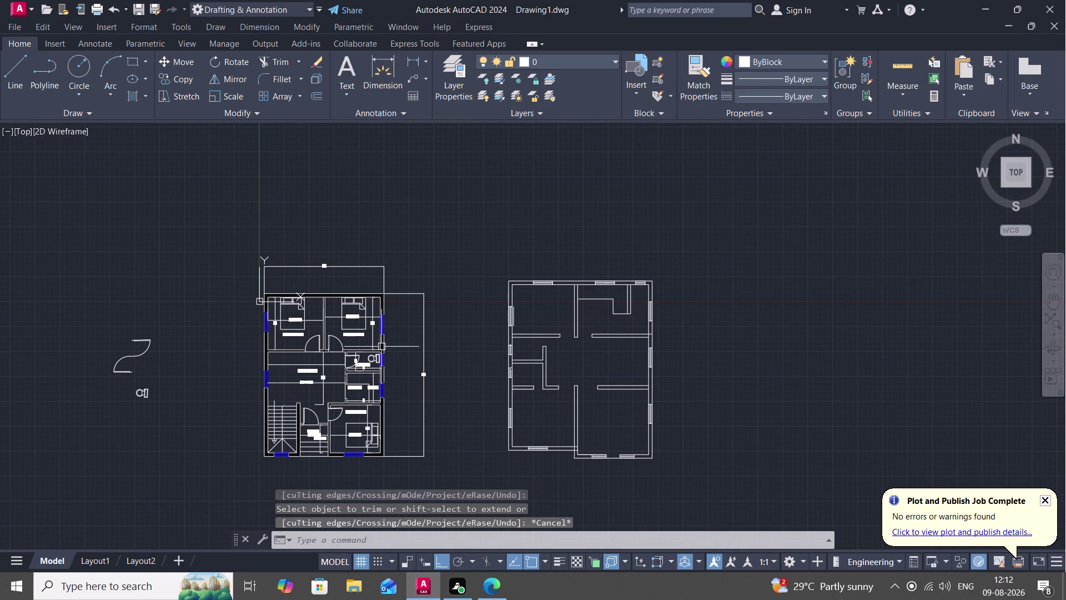
Copy the BEDROOM-1 bed into the second floor plan's top-left room, with Ortho off.
key(c)
key(o)
key(space)
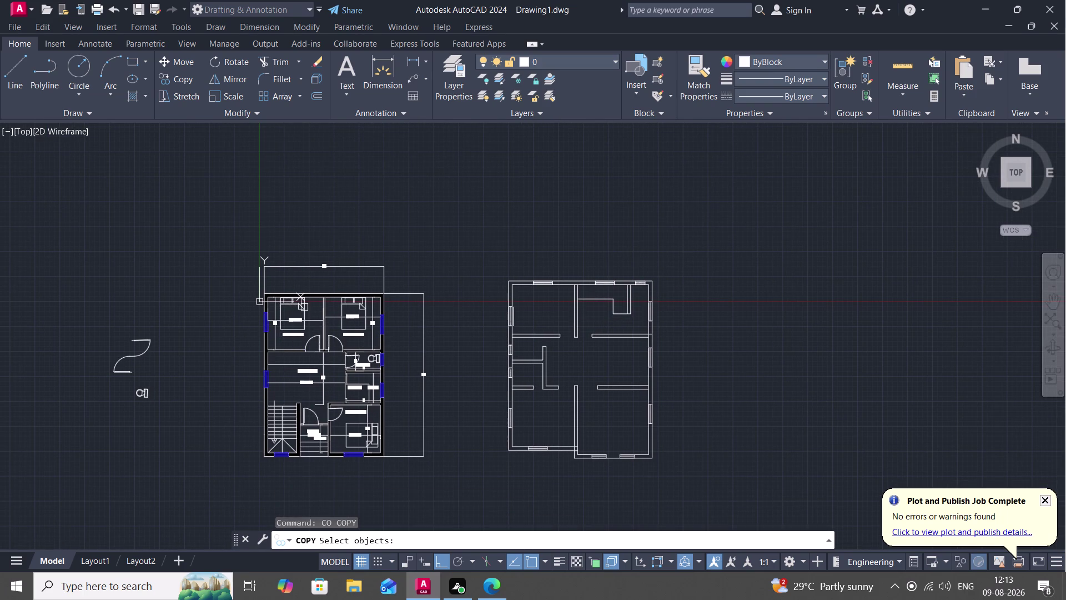
click(305, 307)
right_click(304, 306)
click(304, 307)
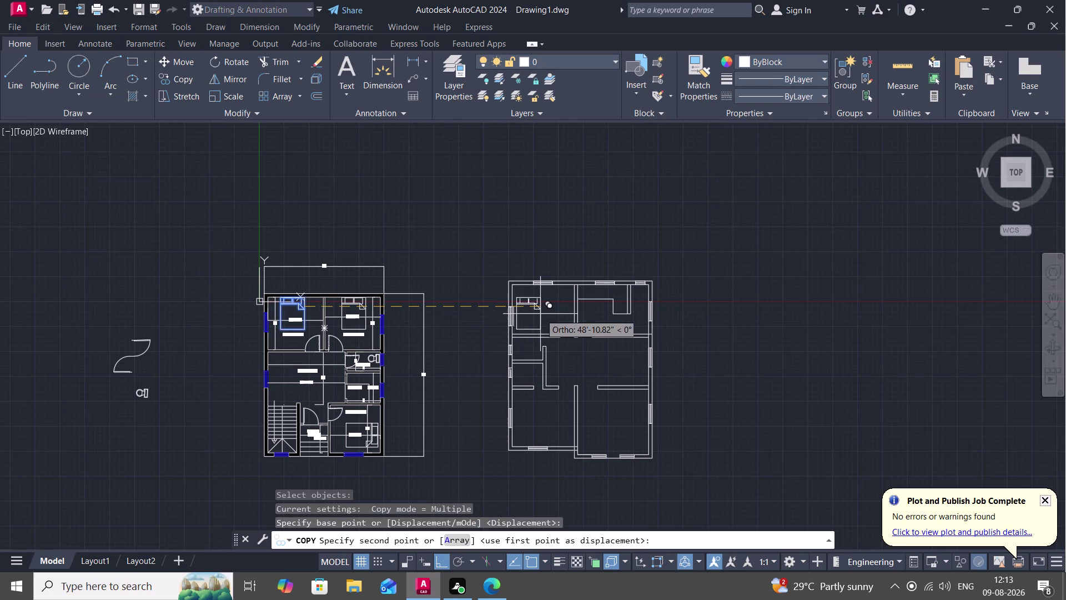
middle_drag(541, 313, 530, 319)
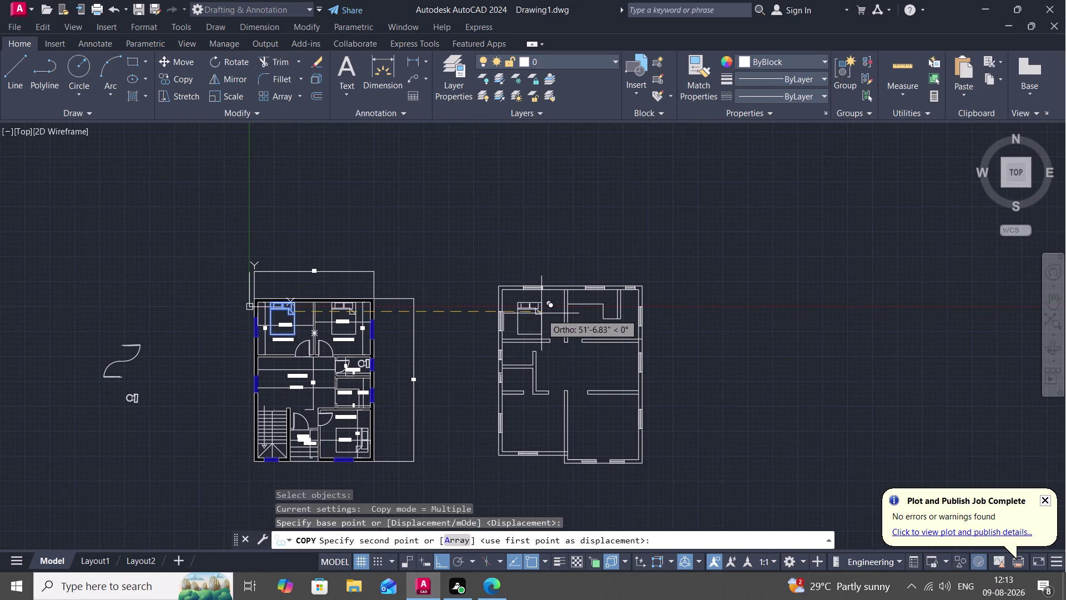
key(F8)
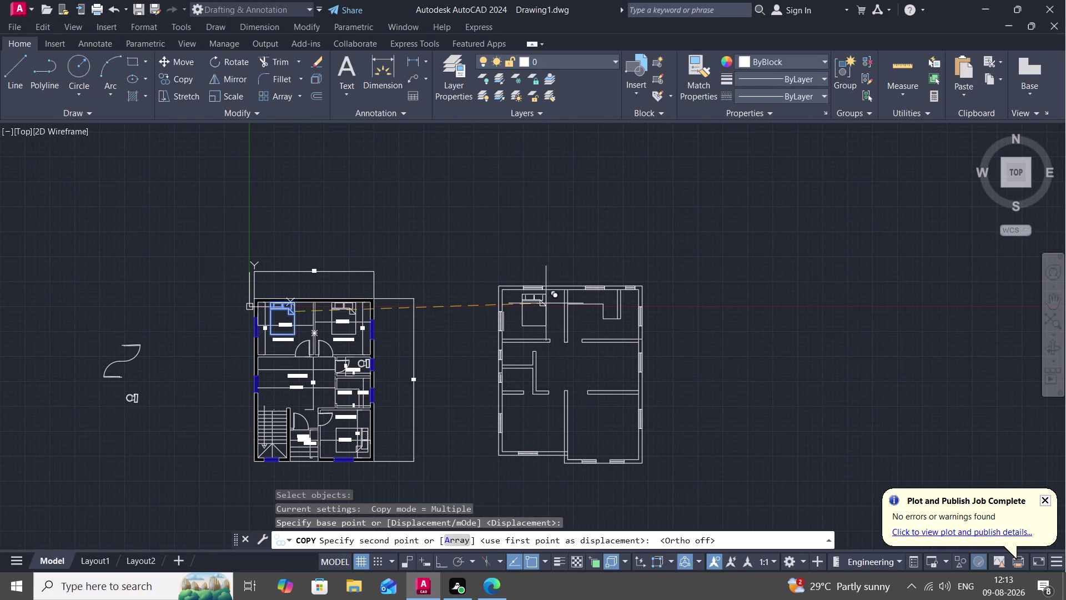
click(546, 303)
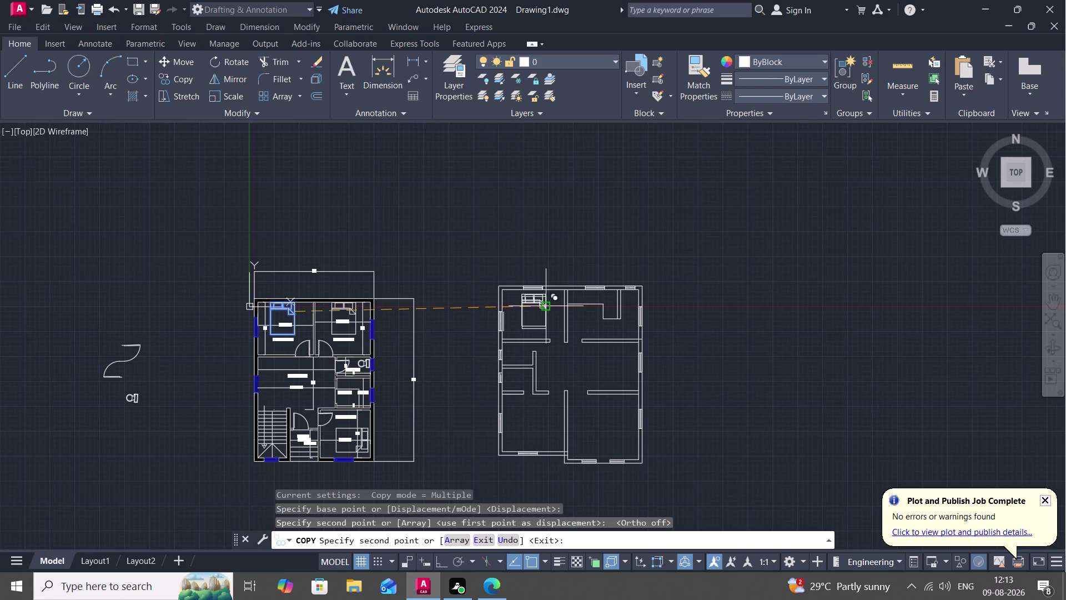
key(Escape)
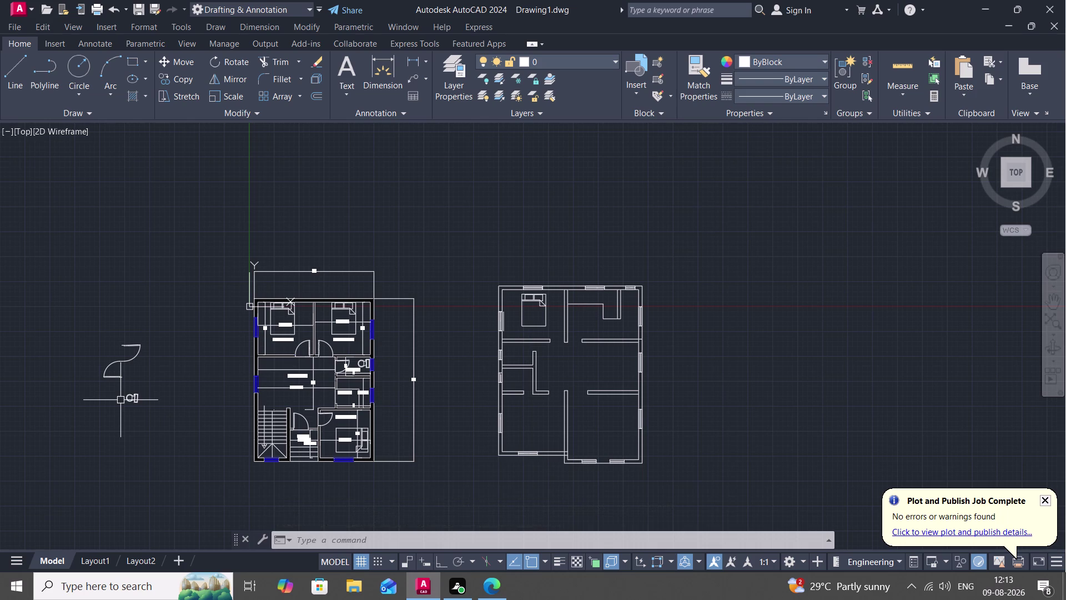
Insert a Toilet - Imperial block from the Architectural tool palette above the plans.
key(ctrl+2)
key(Escape)
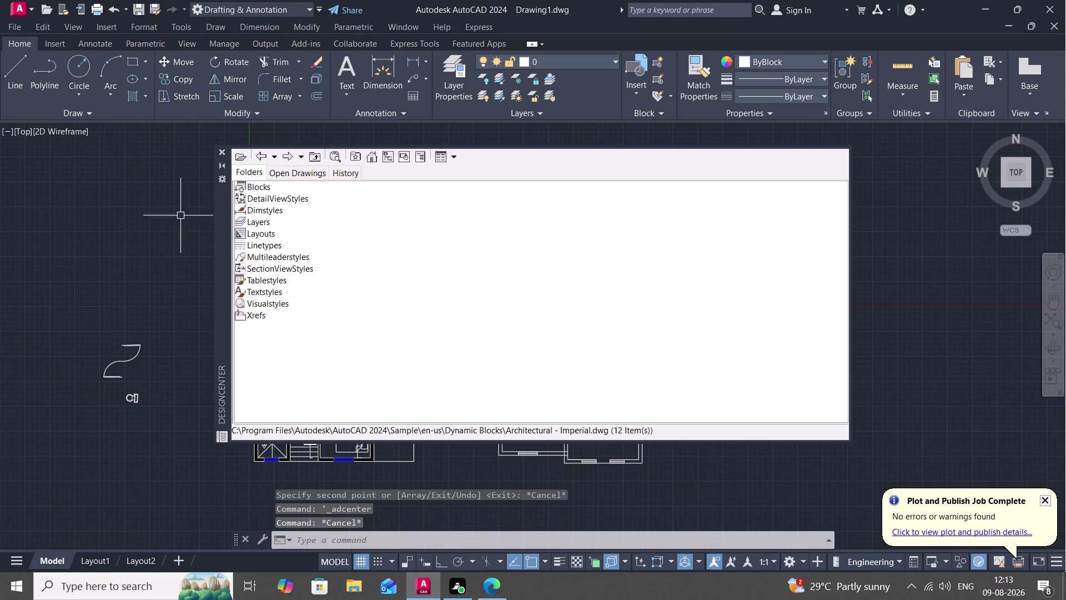
click(220, 147)
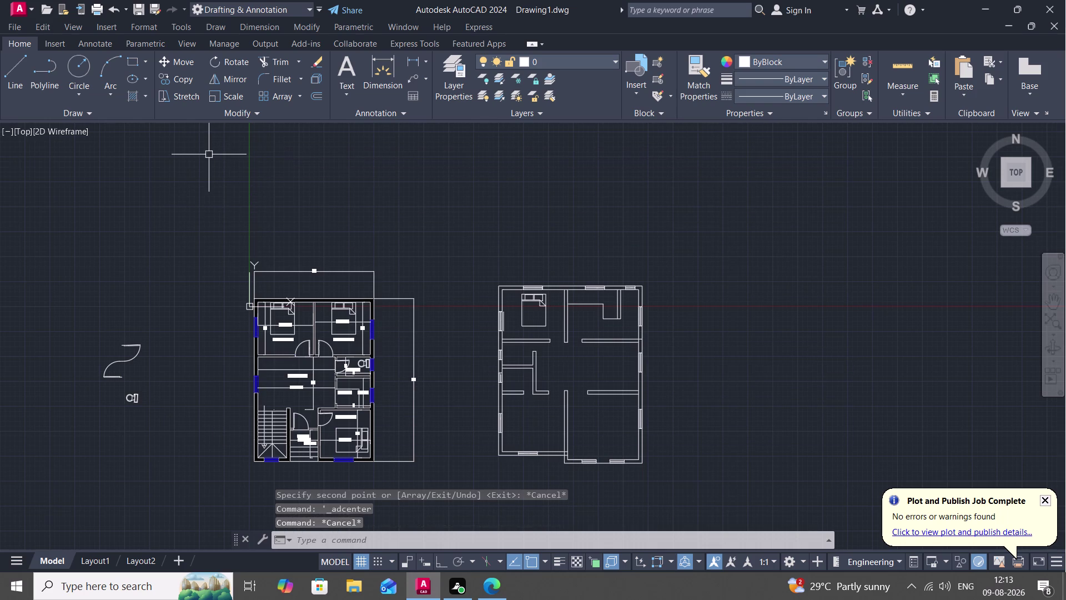
key(ctrl+3)
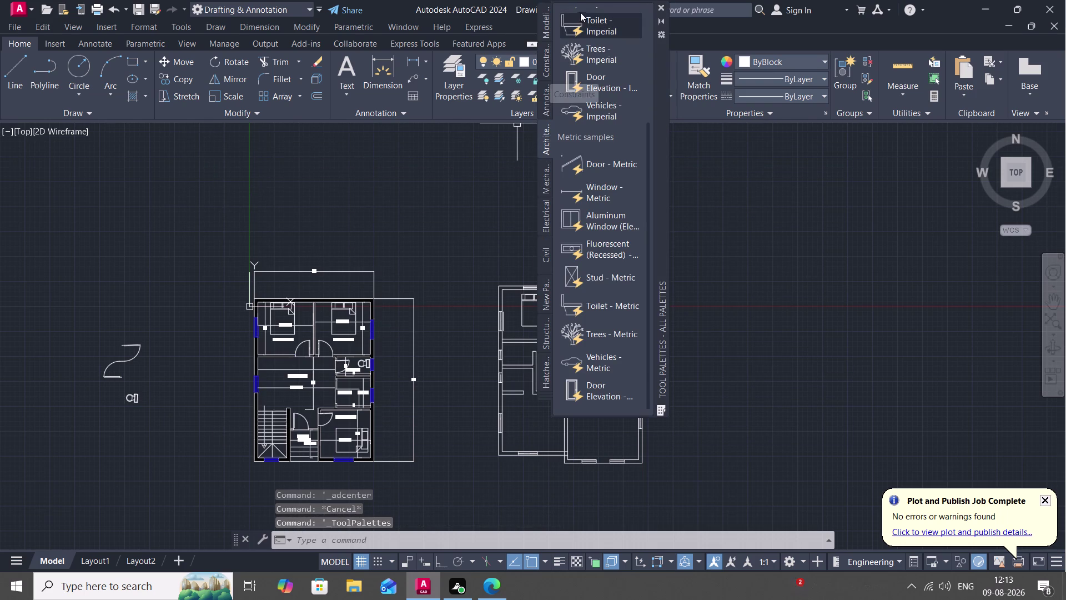
click(591, 18)
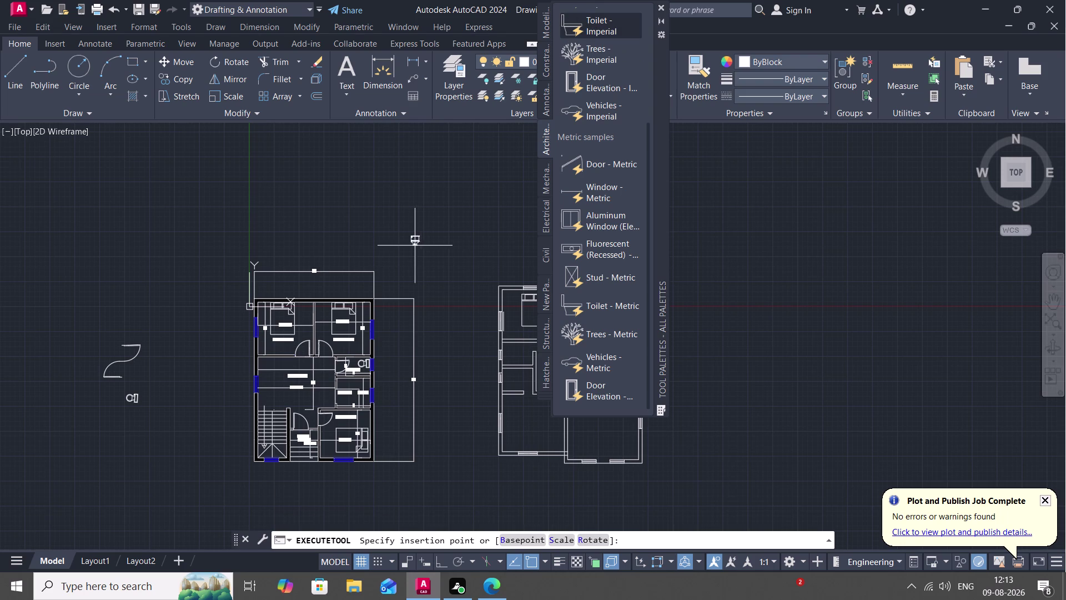
click(436, 248)
key(Escape)
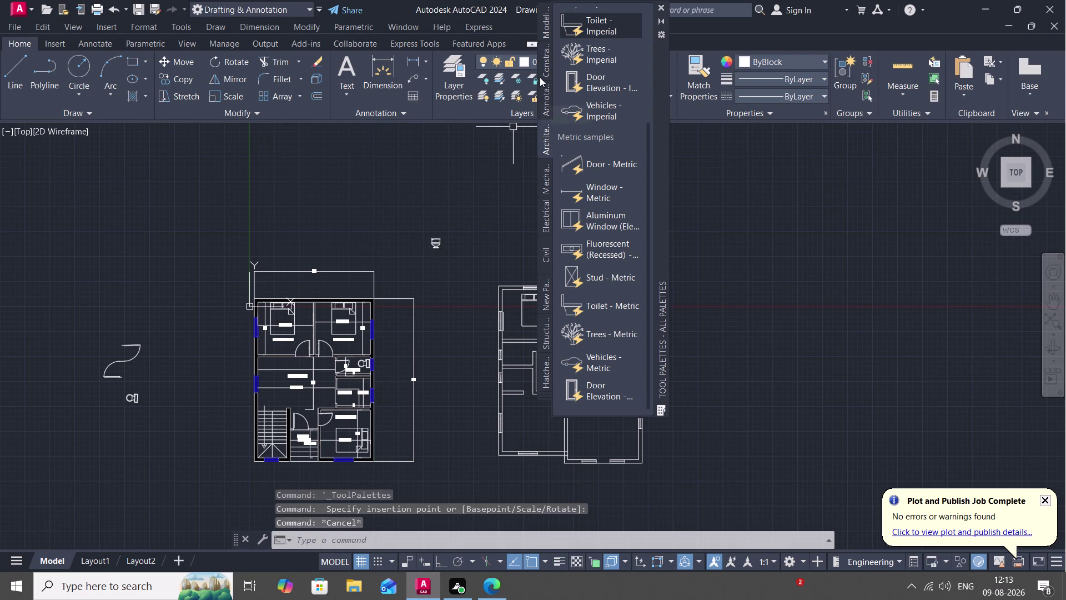
click(664, 7)
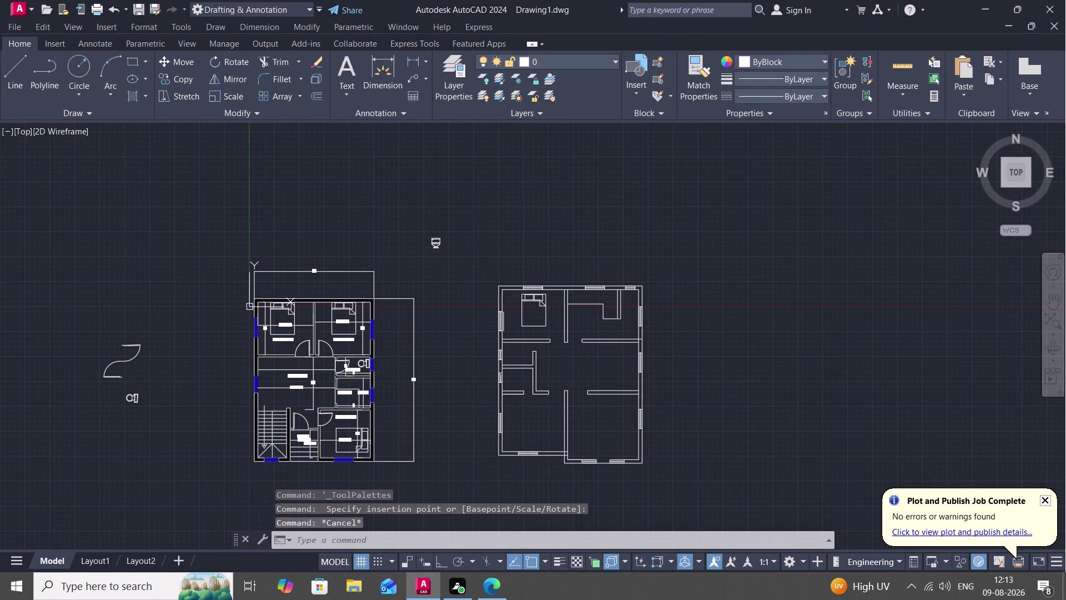
Select the placed toilet block, then clear the selection.
scroll(up, 3)
click(406, 307)
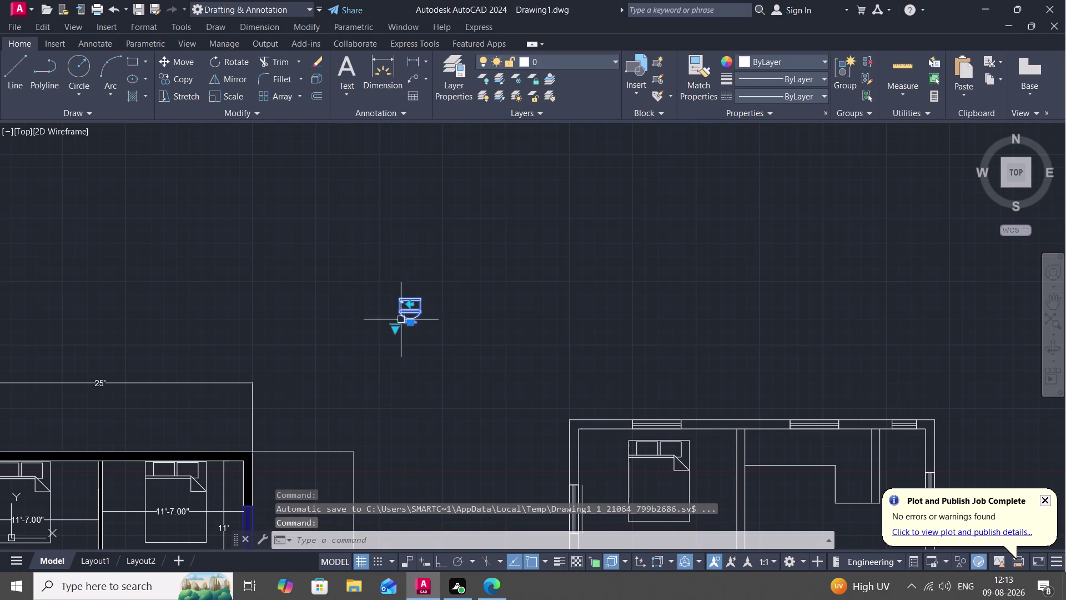
click(397, 328)
click(410, 351)
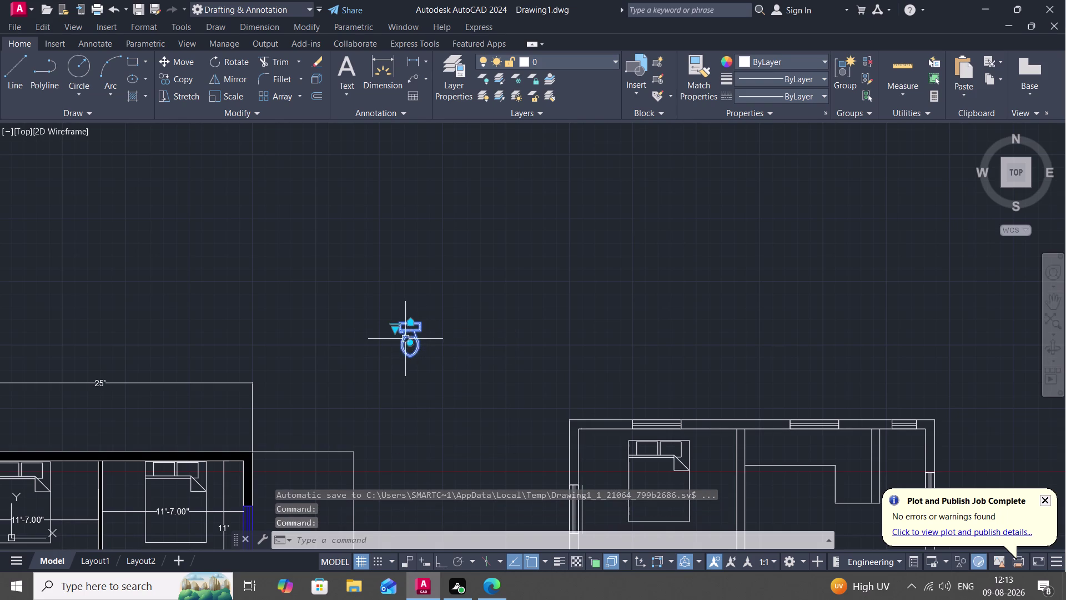
key(Escape)
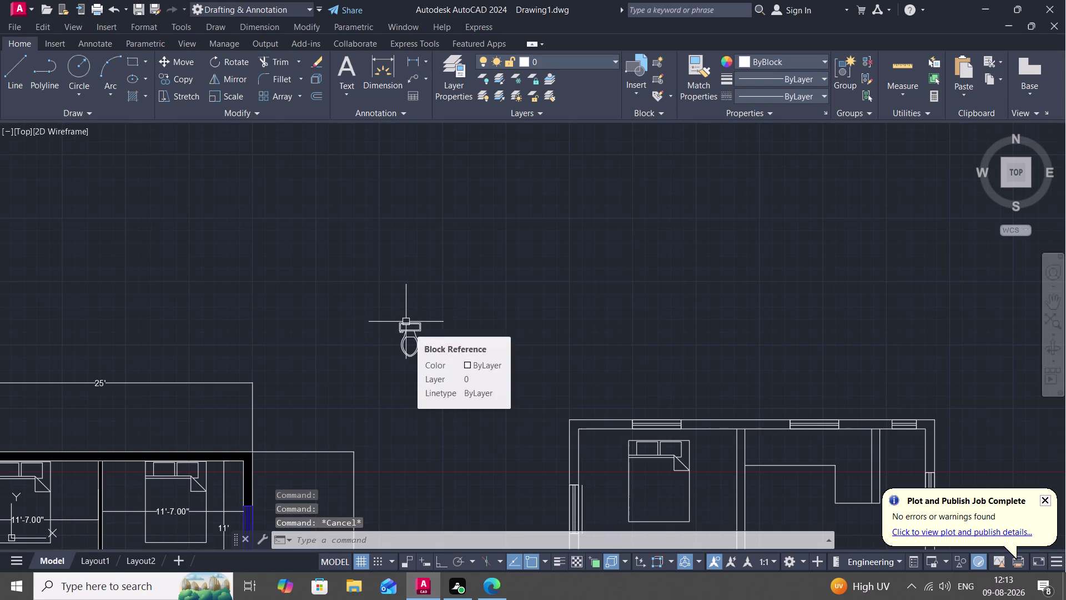
Begin mirroring the toilet with MI, then cancel the first attempt.
text(MI)
key(space)
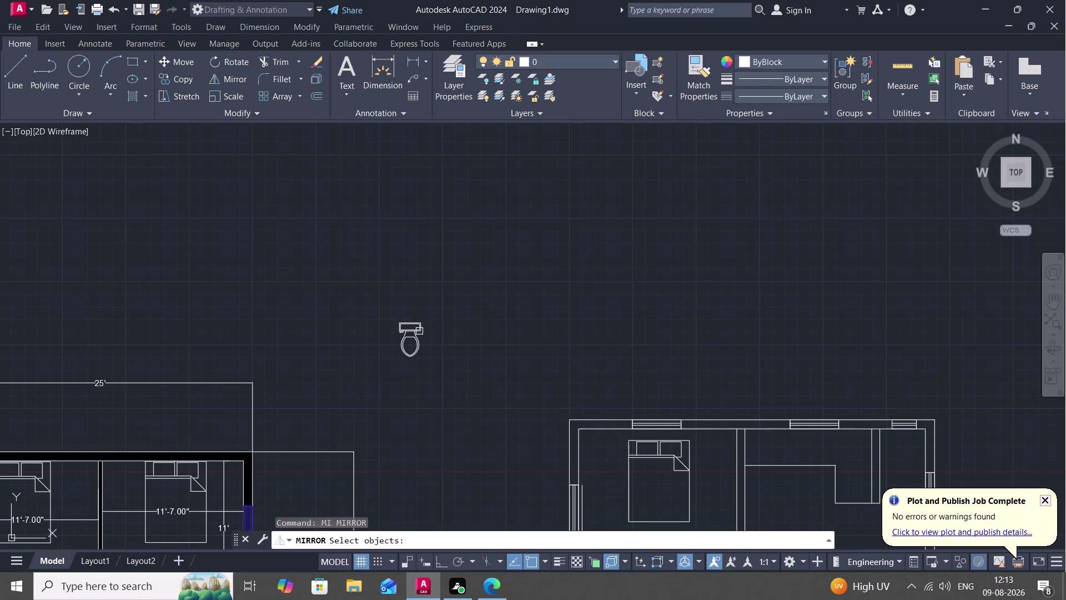
click(410, 322)
right_click(410, 322)
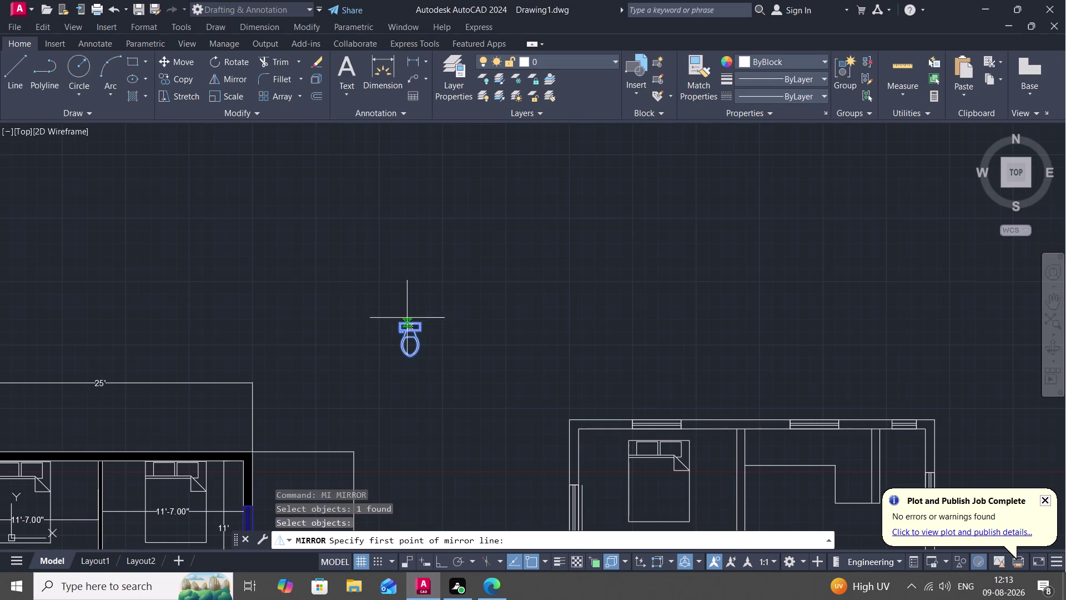
click(408, 320)
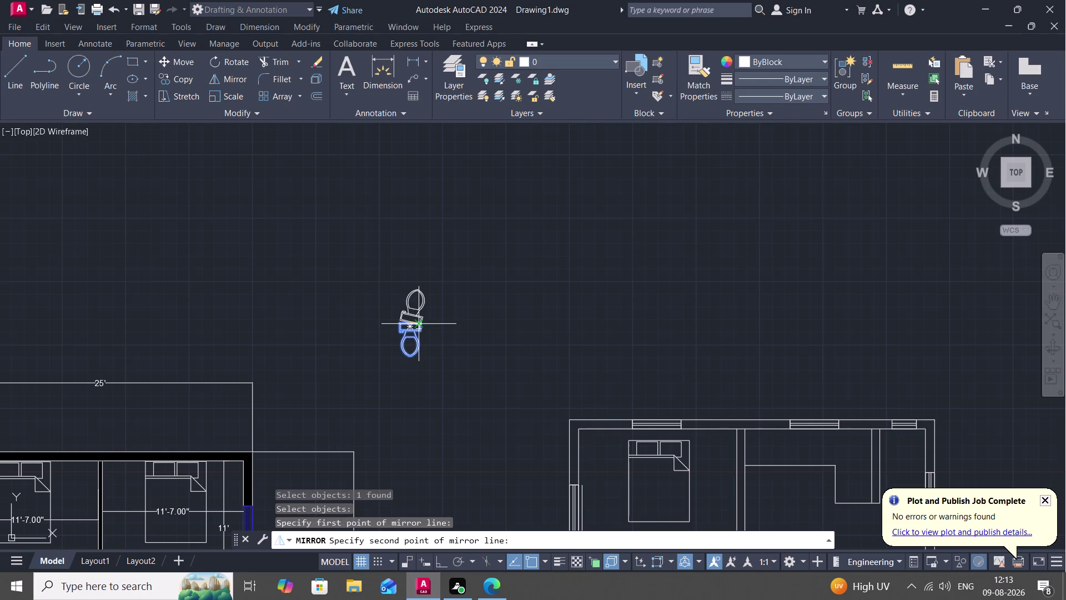
key(Escape)
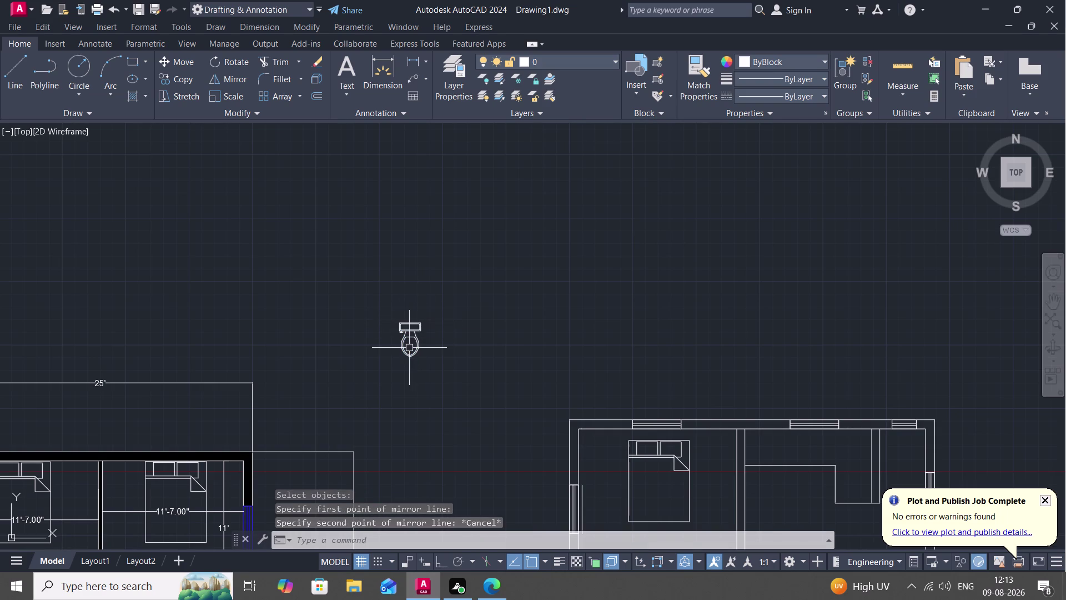
Mirror the toilet across a horizontal line at the bowl's front, keeping the original.
key(space)
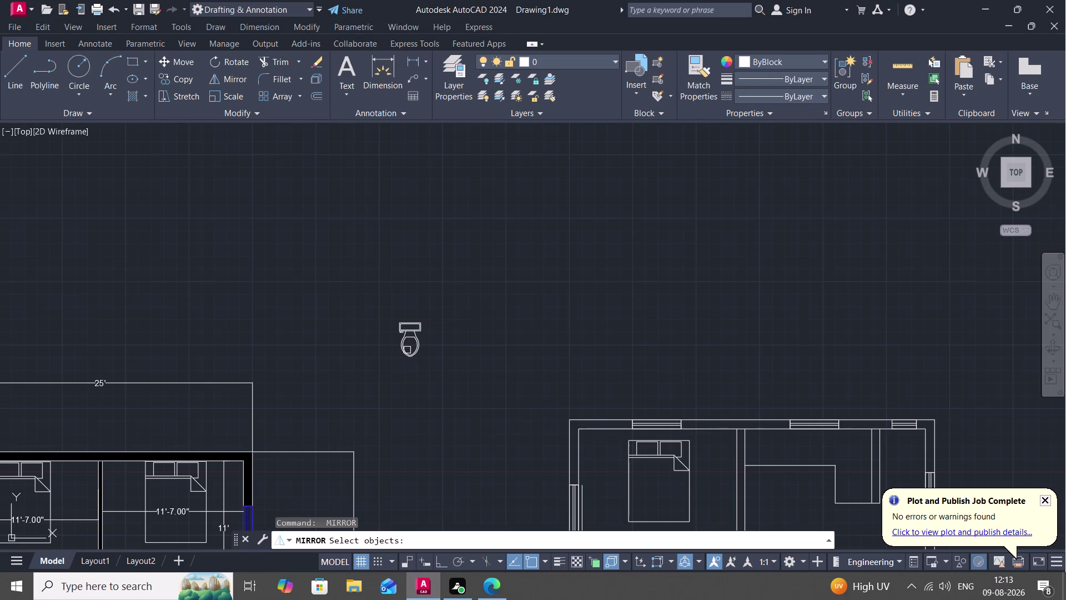
click(407, 356)
right_click(407, 355)
scroll(up, 3)
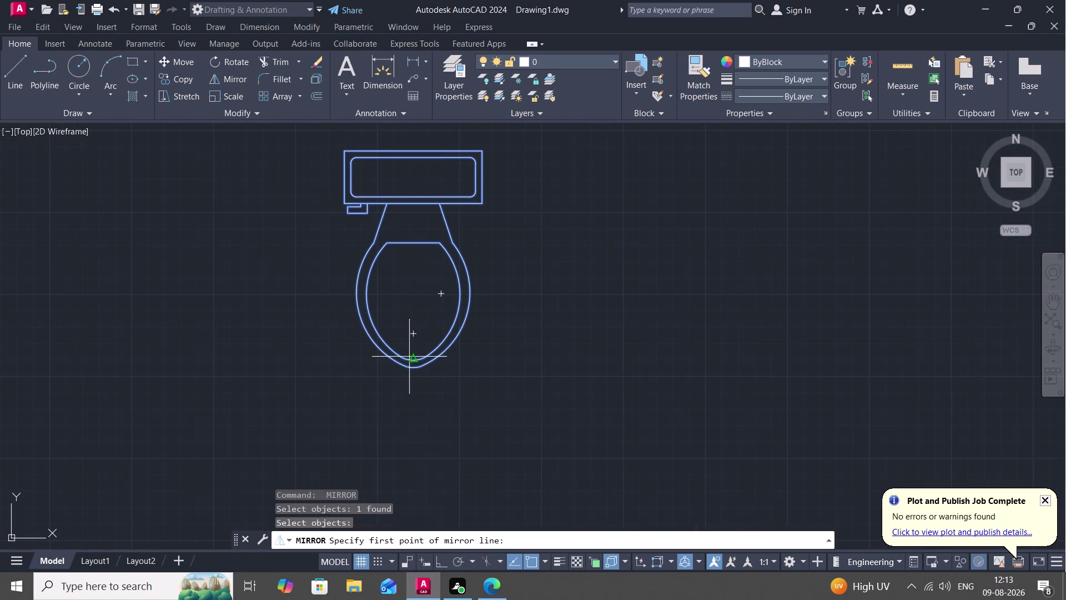
click(415, 368)
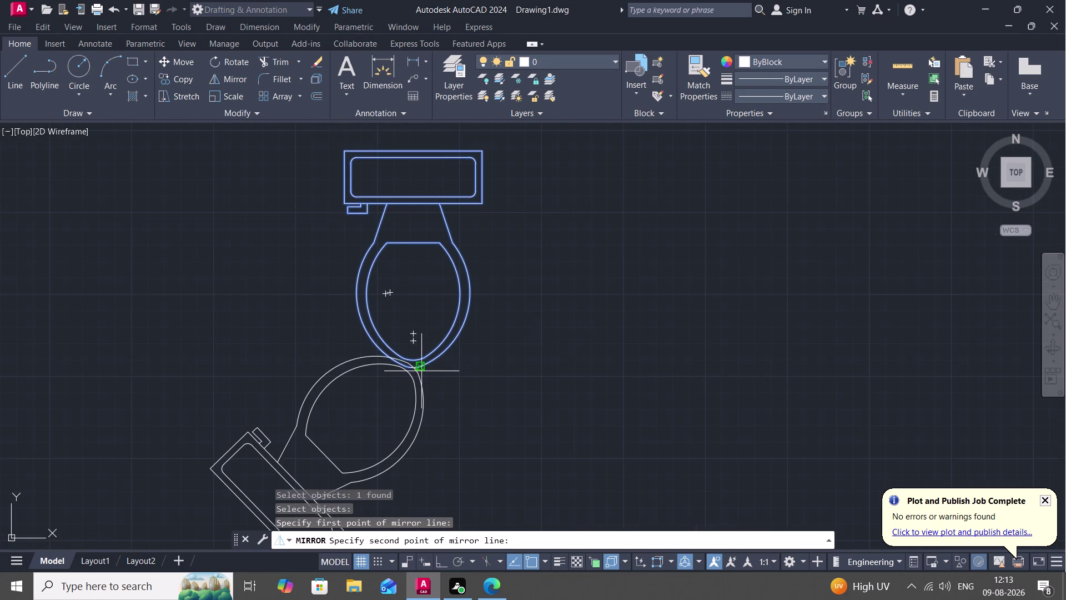
middle_drag(422, 359, 391, 333)
scroll(down, 3)
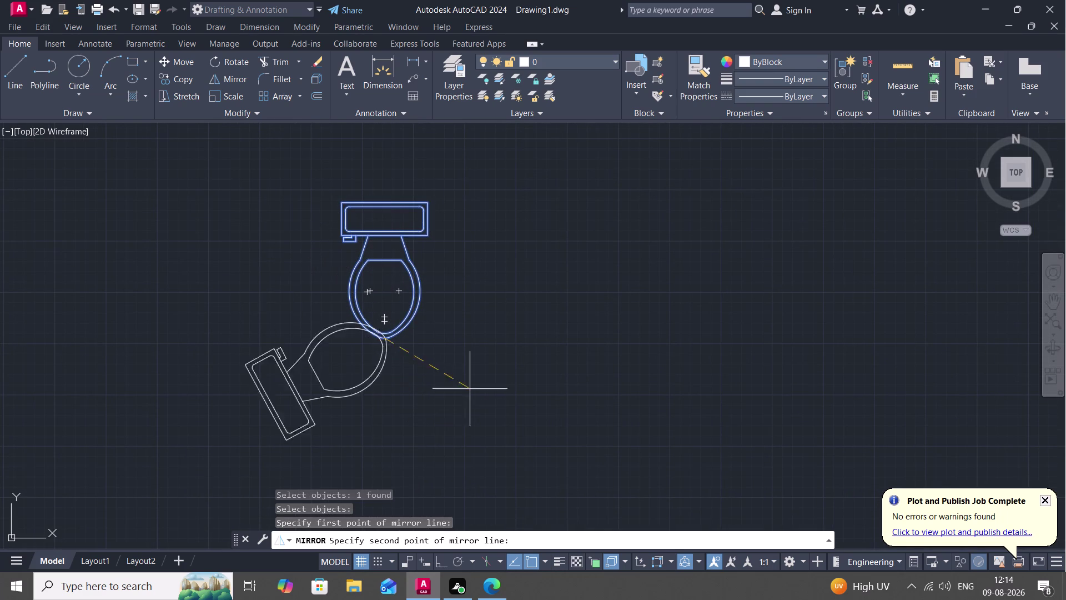
click(566, 339)
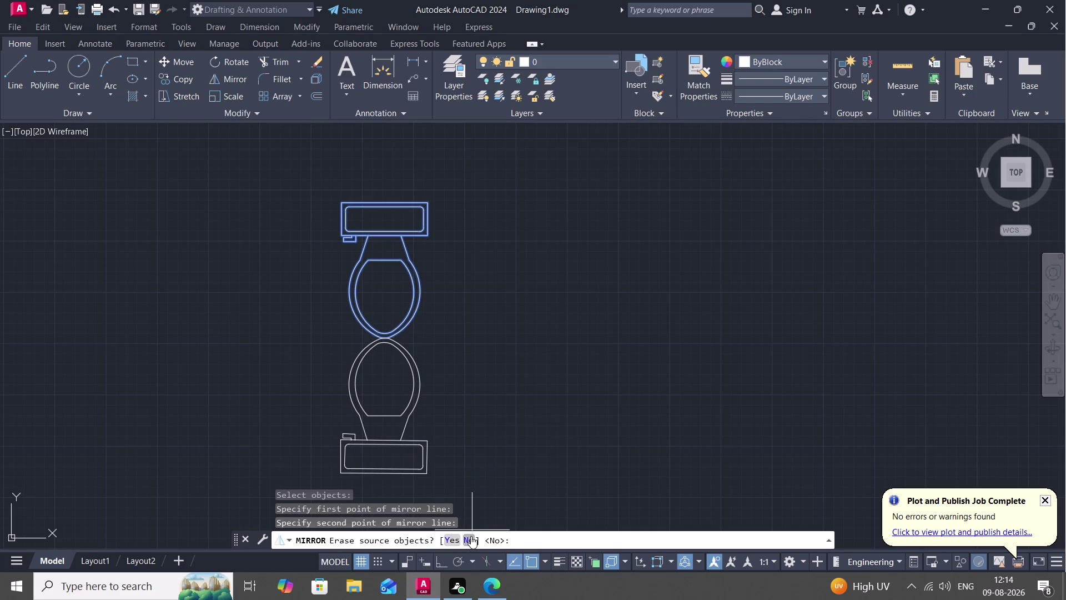
click(469, 542)
scroll(down, 3)
middle_drag(485, 470, 426, 338)
scroll(down, 3)
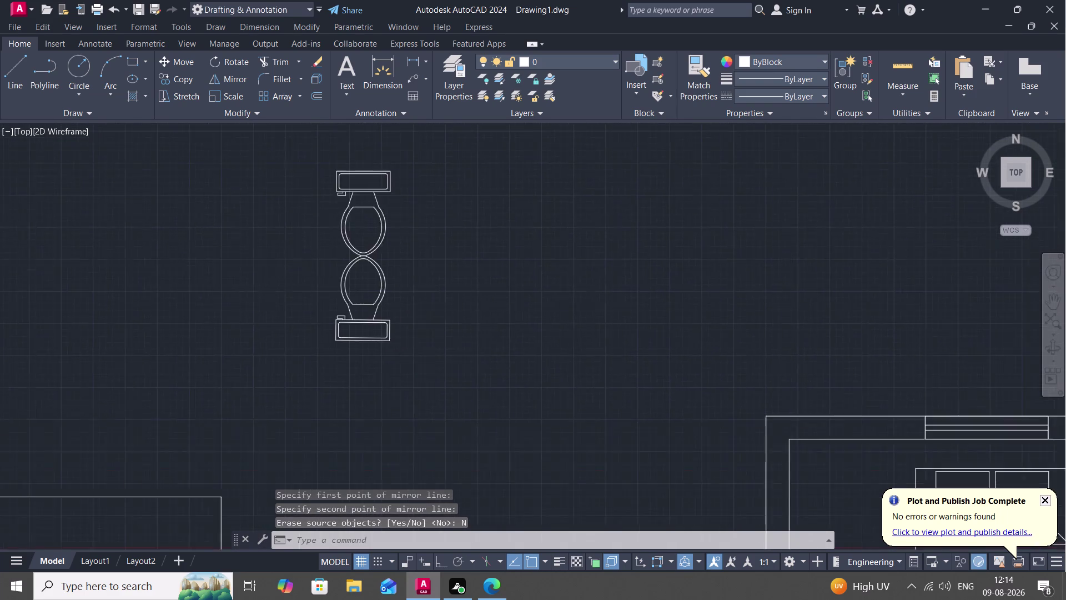
scroll(down, 3)
middle_drag(465, 318, 446, 169)
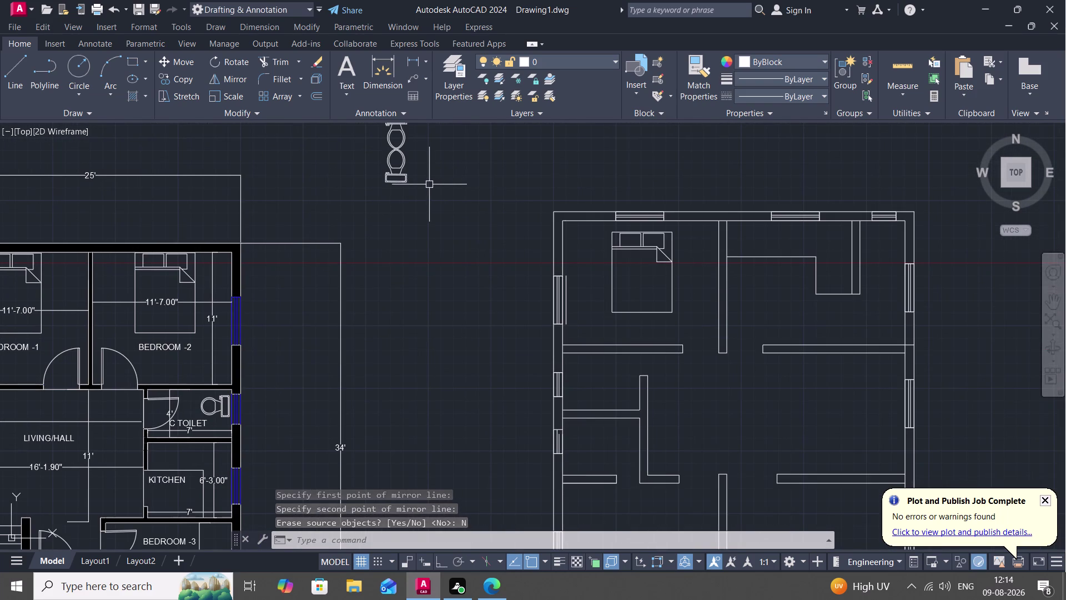
Try copying a toilet into the second floor plan, then cancel the unfinished copy.
key(c)
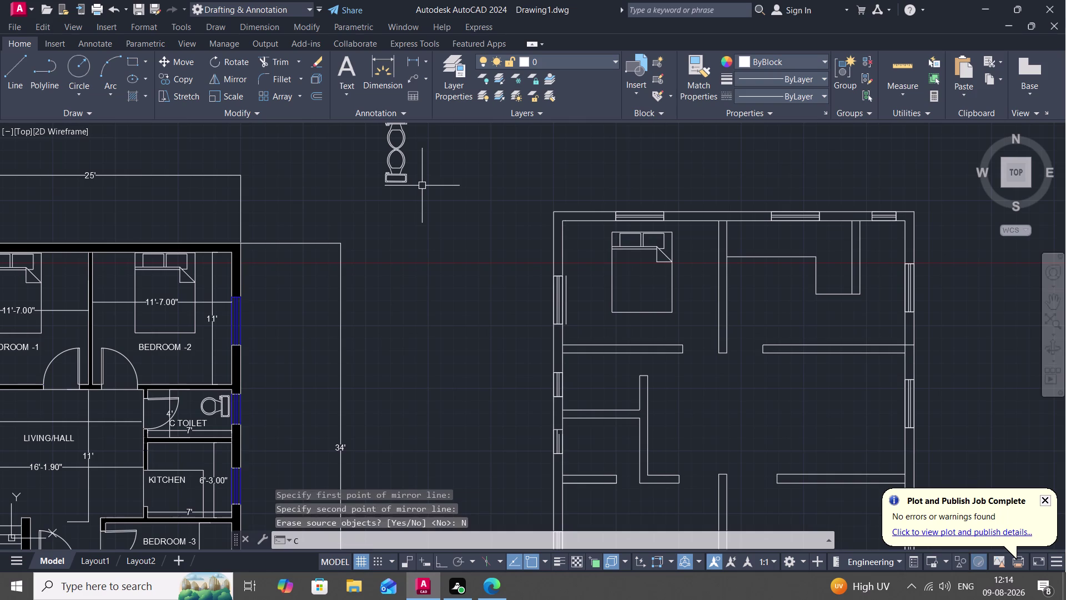
key(o)
key(space)
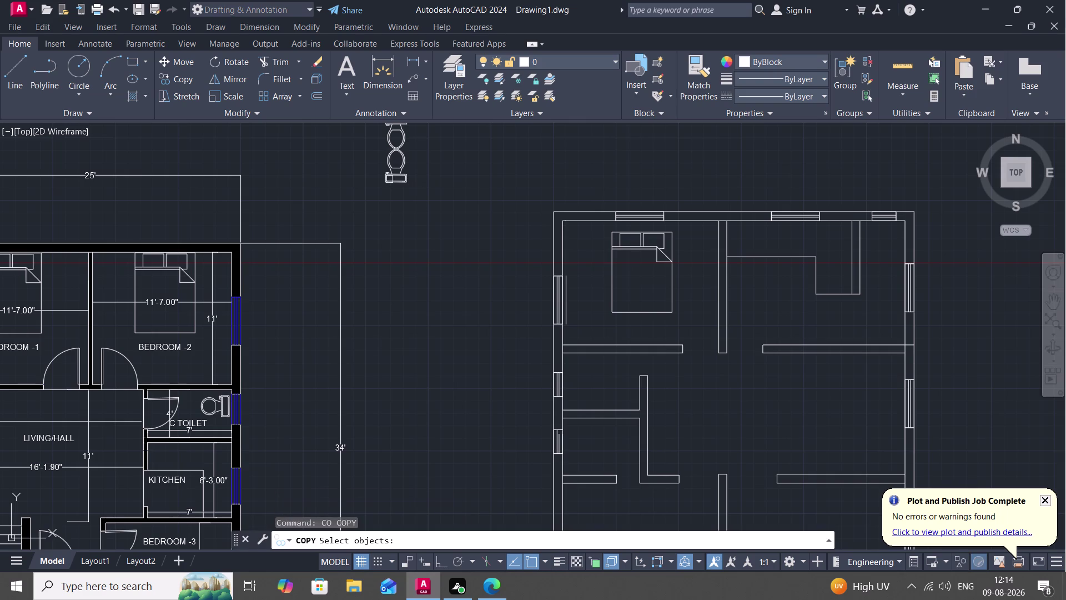
click(389, 179)
right_click(389, 179)
click(389, 180)
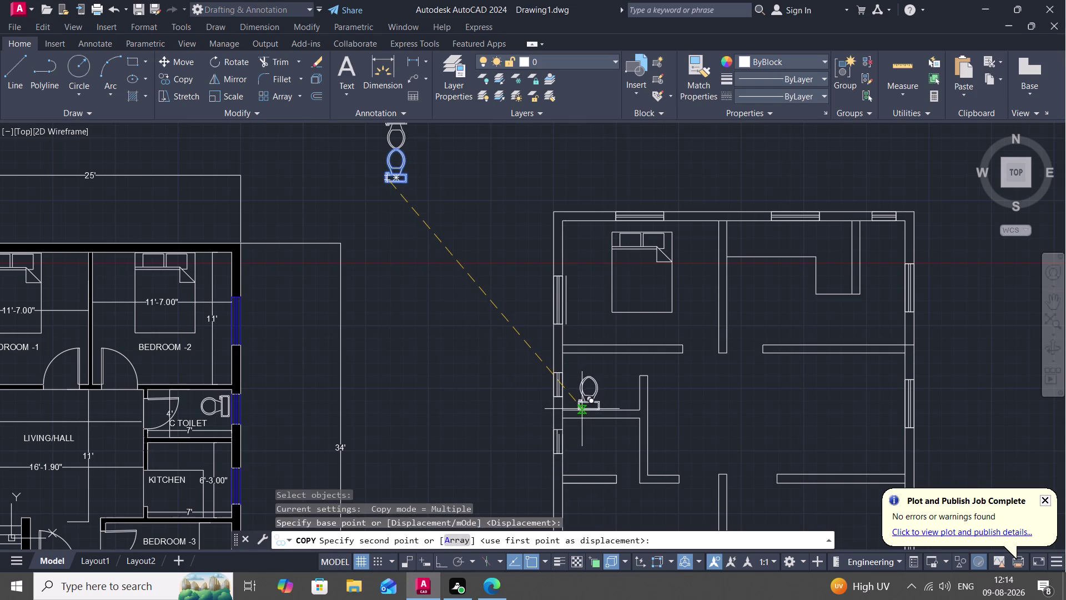
scroll(up, 3)
click(567, 409)
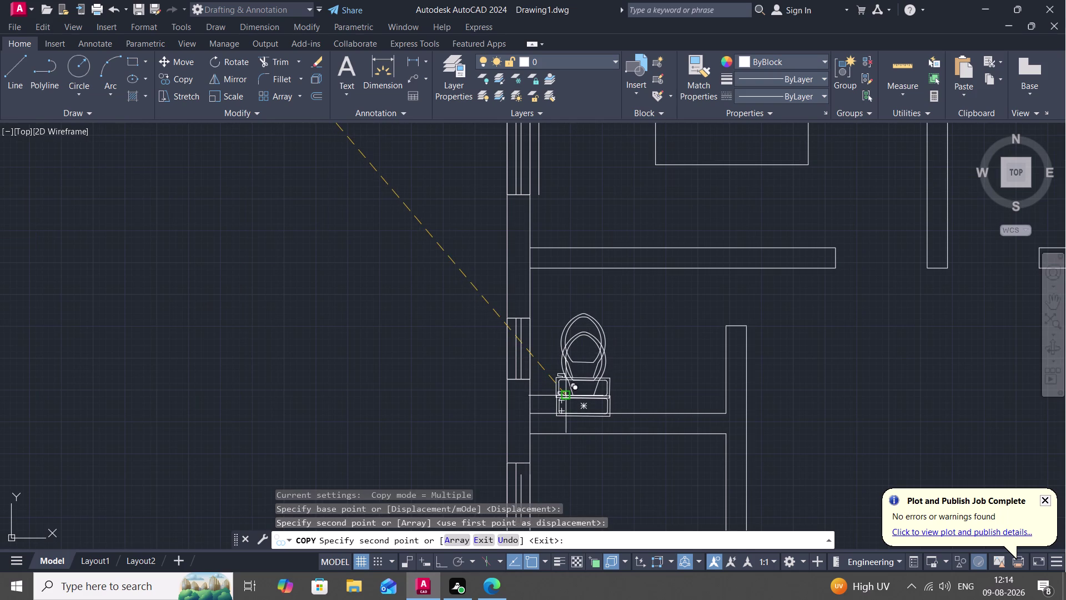
key(Escape)
scroll(down, 3)
scroll(down, 3)
middle_click(417, 330)
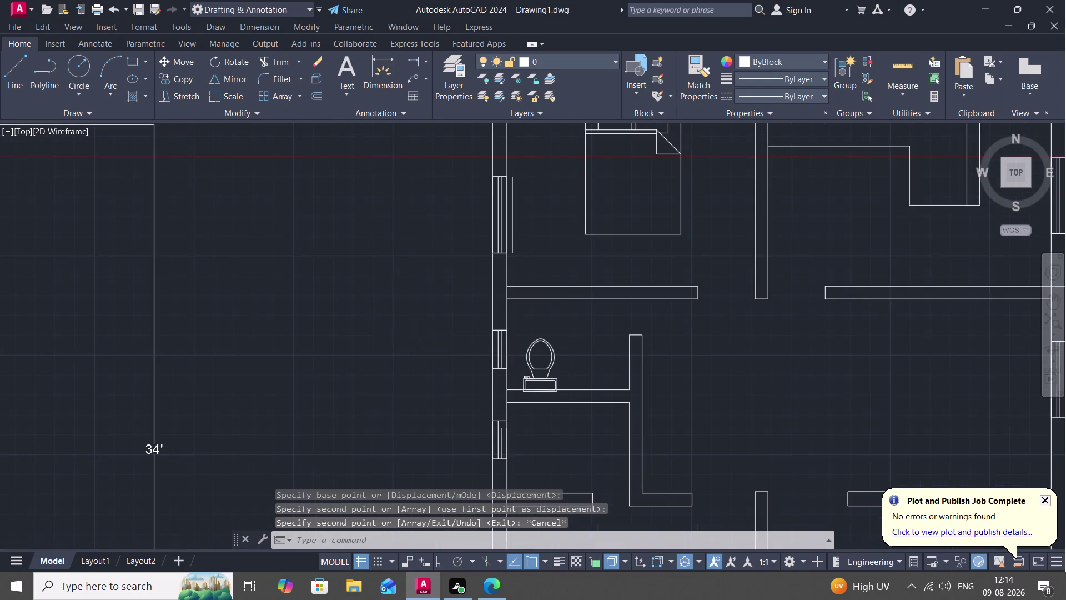
scroll(down, 3)
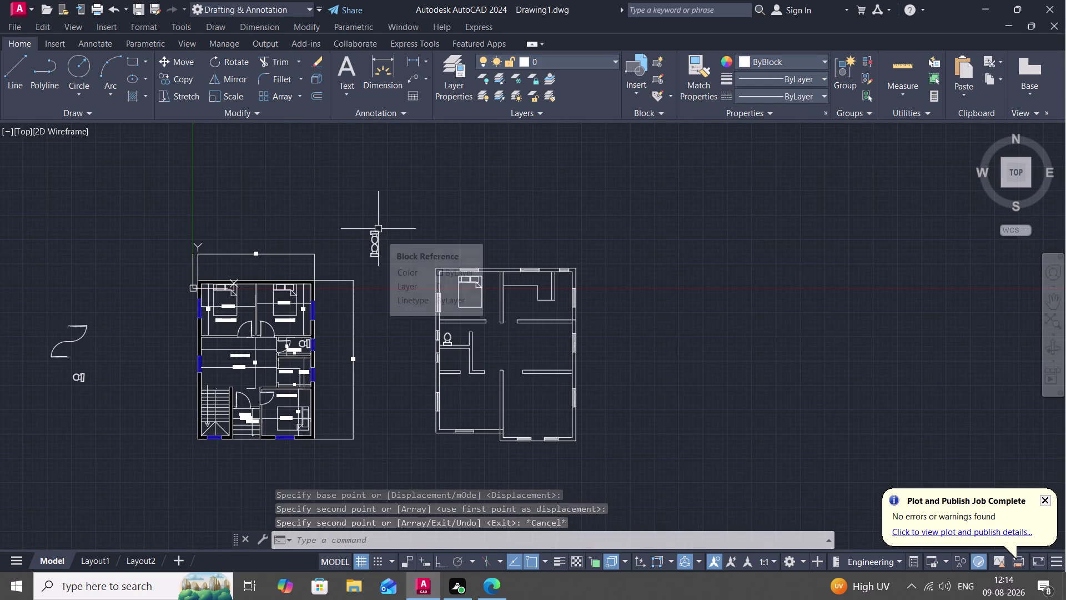
Copy the toilet into the second floor plan's lower bathroom.
text(CO)
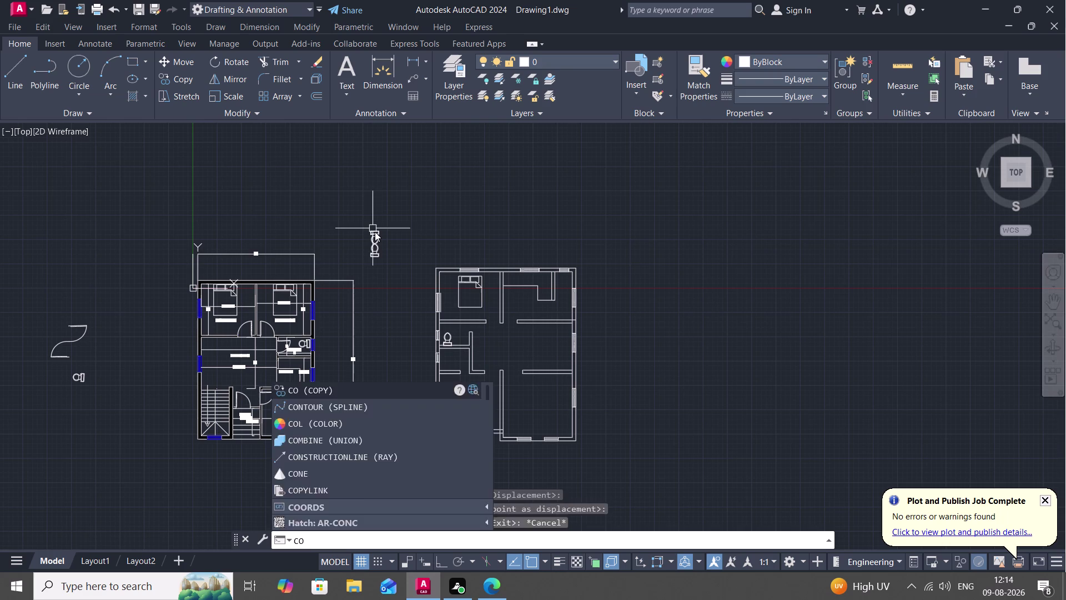
key(space)
click(375, 231)
click(378, 236)
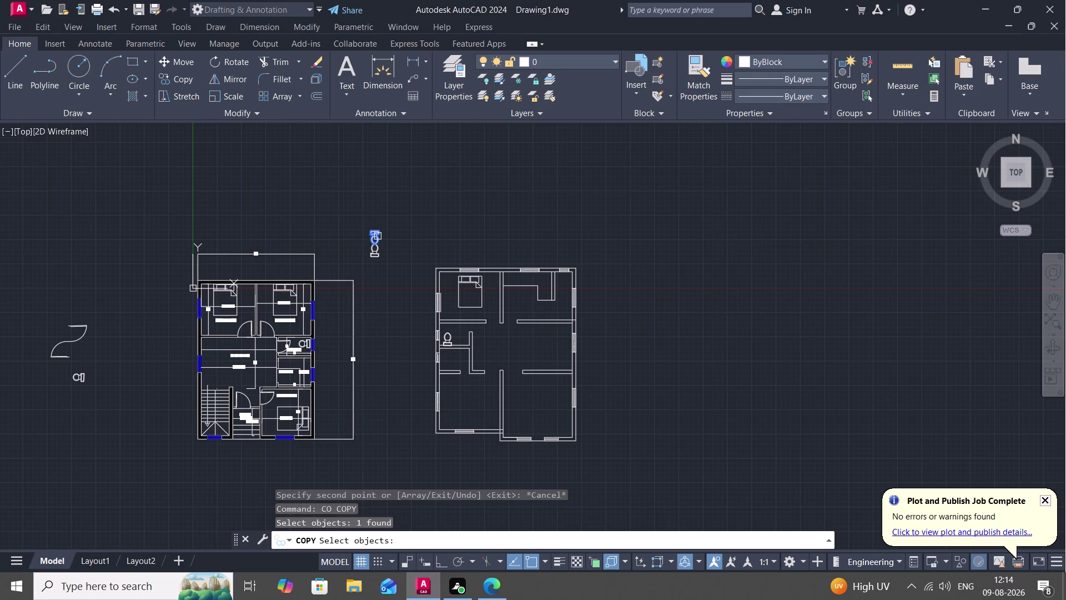
right_click(378, 236)
click(377, 236)
scroll(up, 3)
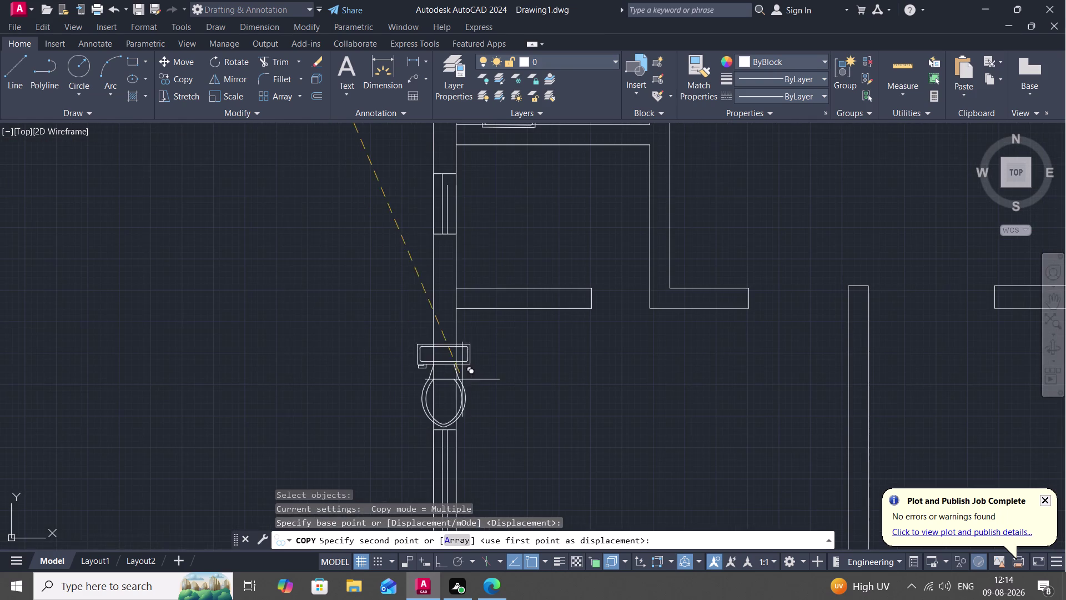
middle_drag(501, 251, 483, 352)
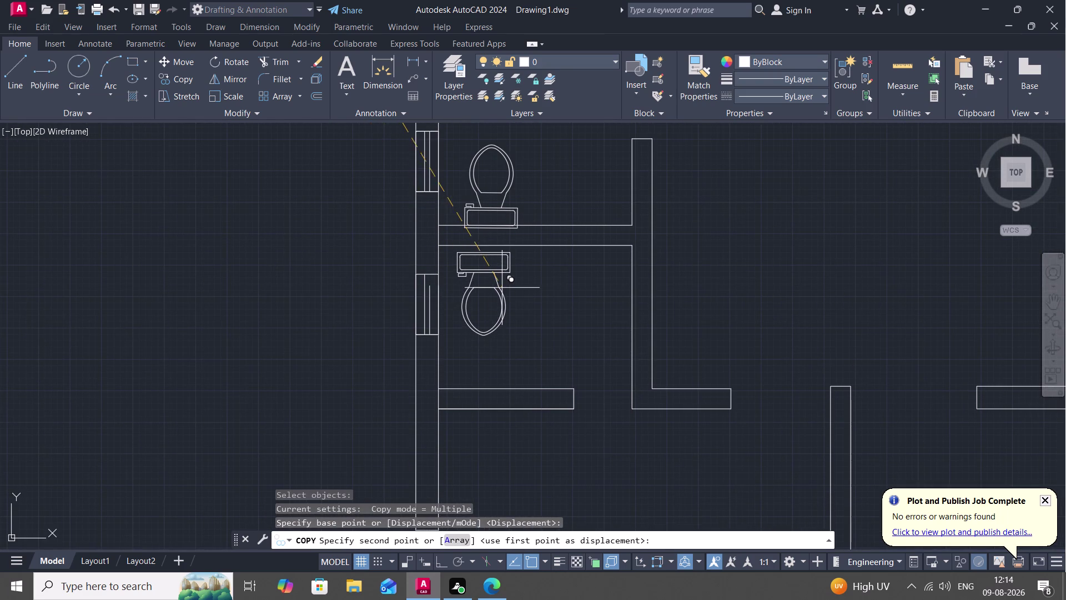
click(510, 288)
key(Escape)
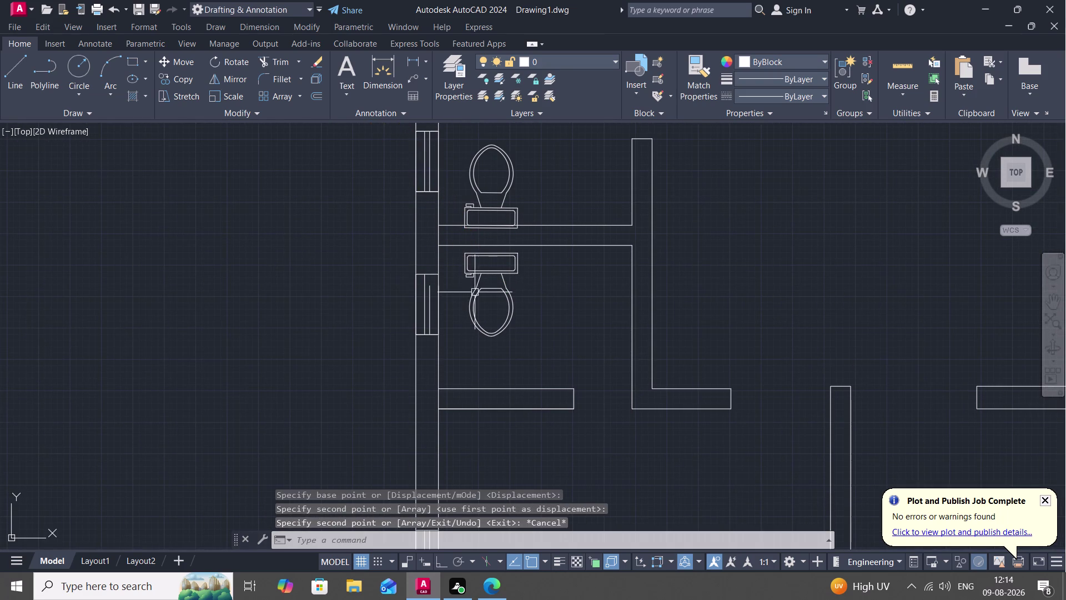
Move the upper toilet slightly into place in its bathroom.
key(m)
key(space)
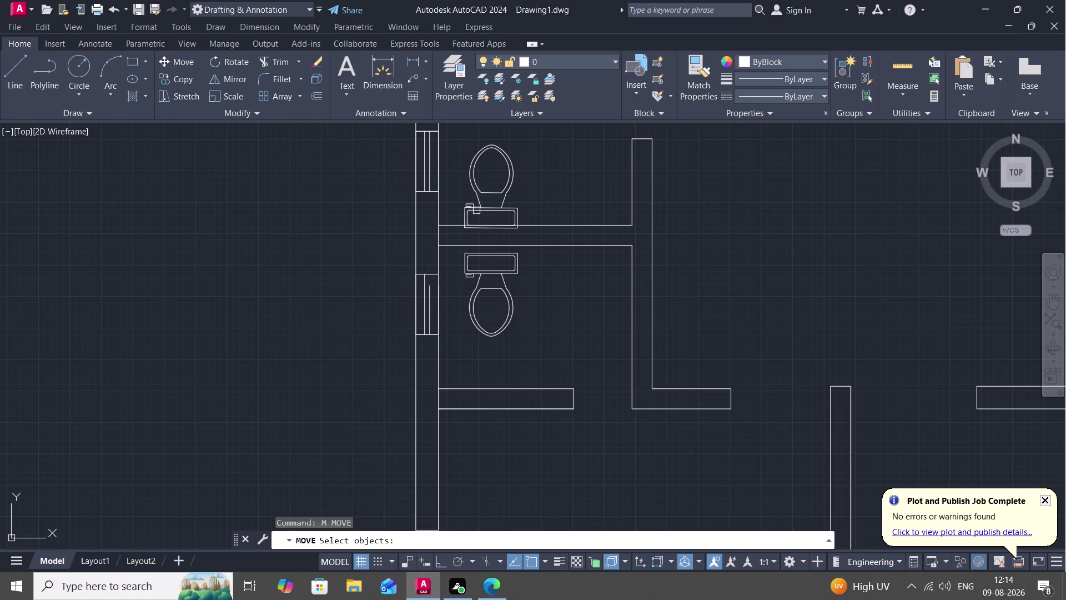
click(476, 210)
right_click(475, 210)
click(475, 210)
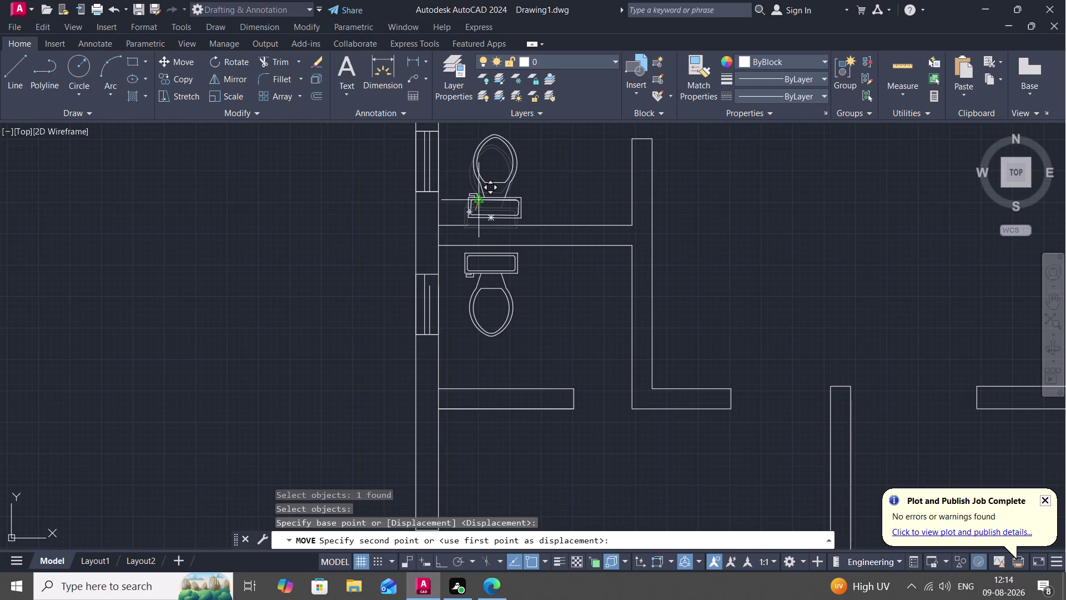
click(474, 198)
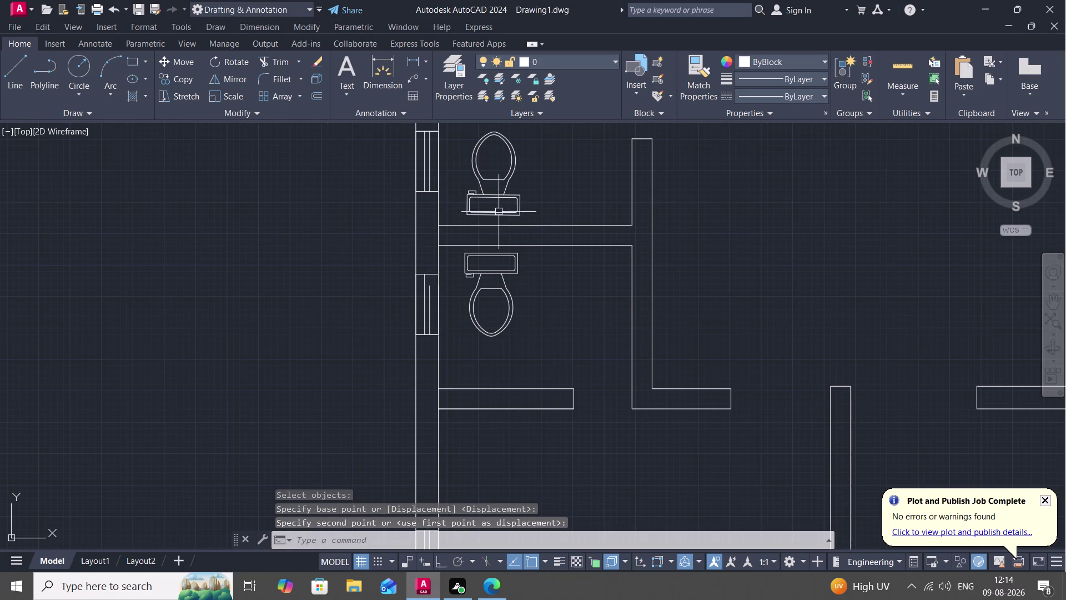
key(Escape)
scroll(down, 3)
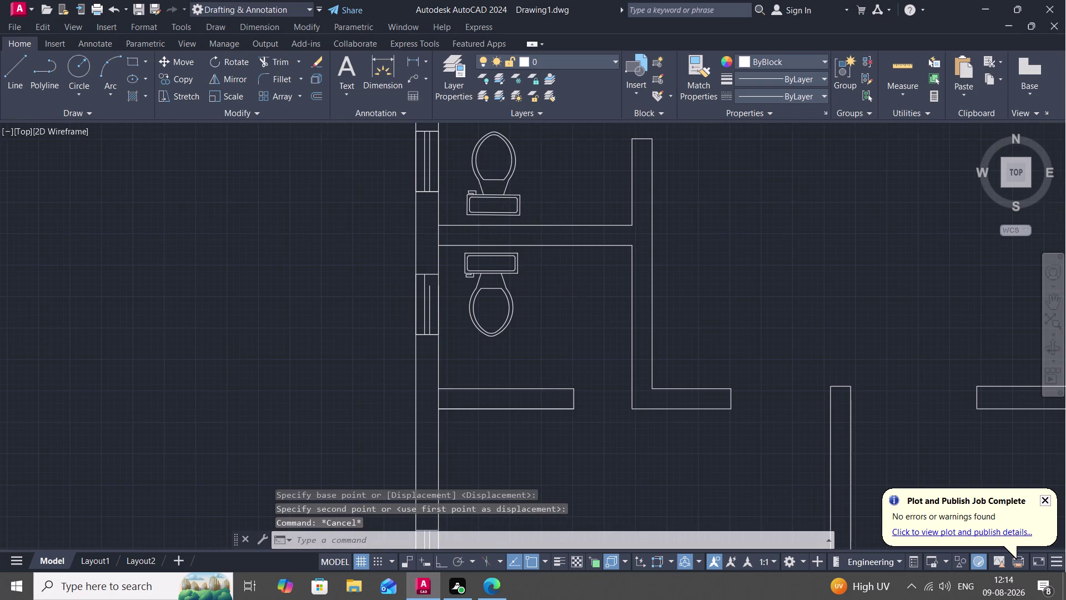
scroll(down, 3)
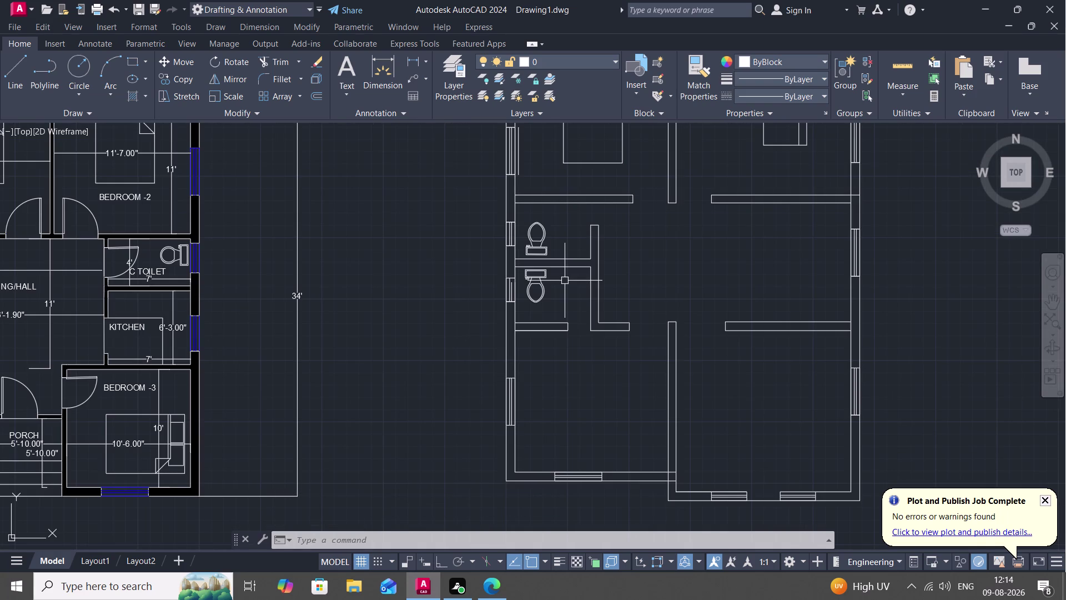
Open and close Tool Palettes, then open DesignCenter.
key(ctrl+3)
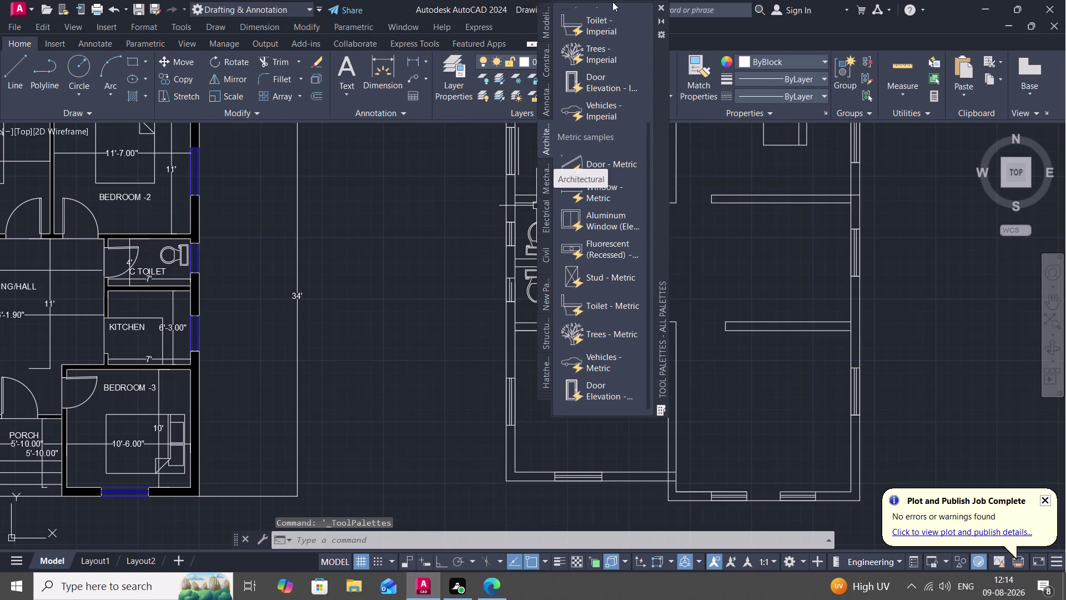
click(661, 7)
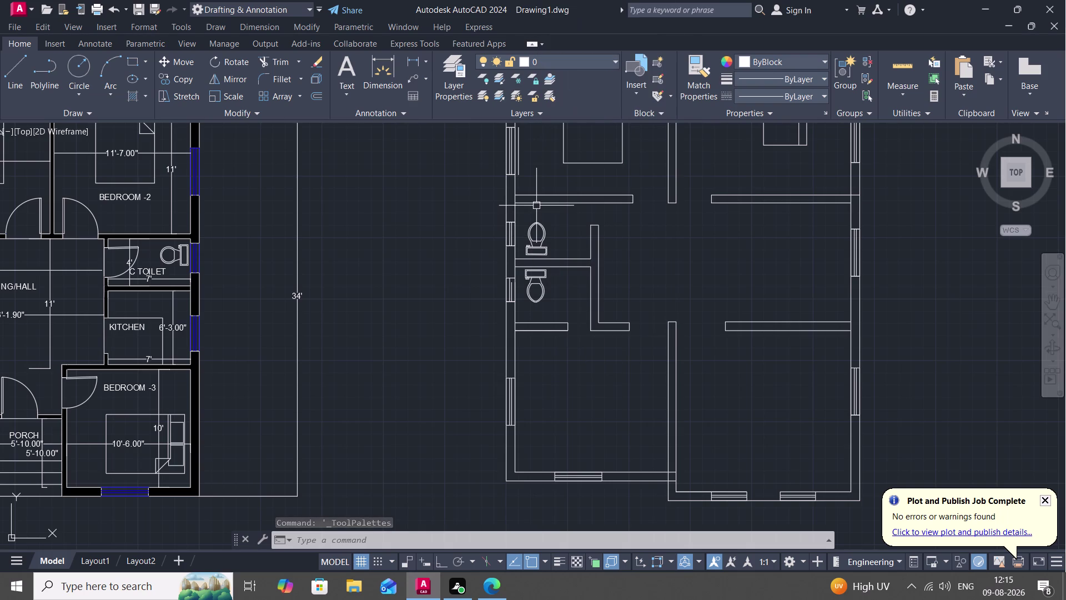
key(ctrl+2)
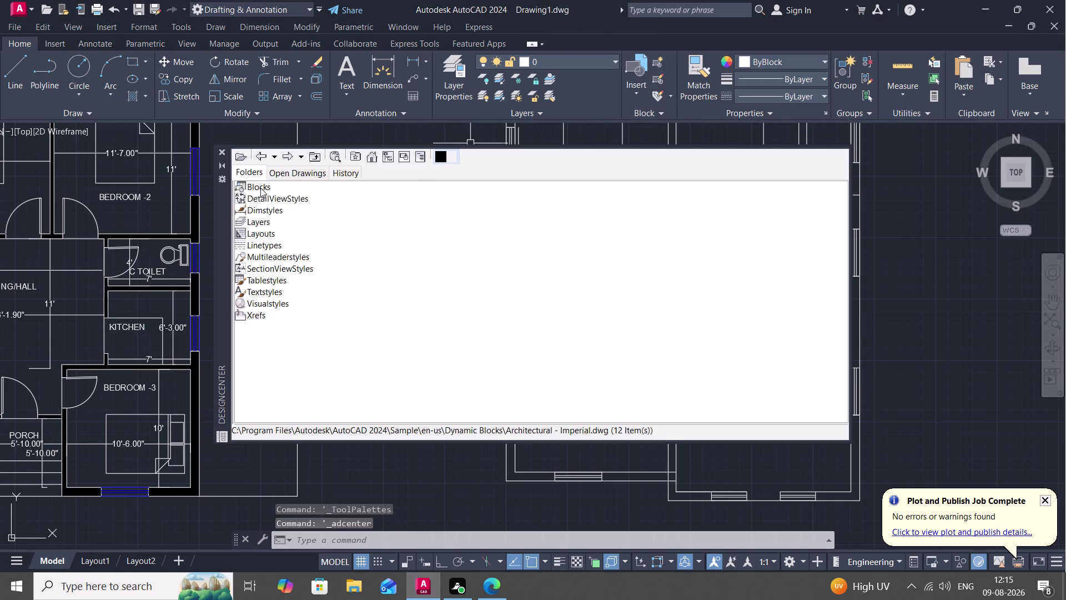
View the open drawing's blocks in DesignCenter, then return to the folder tree.
right_click(260, 188)
click(321, 193)
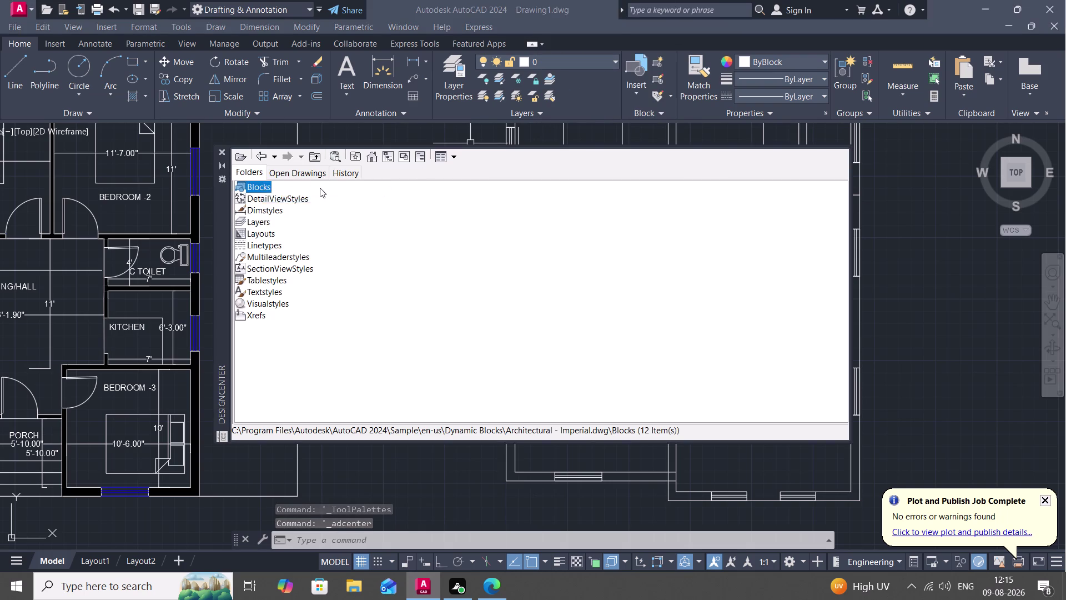
click(297, 171)
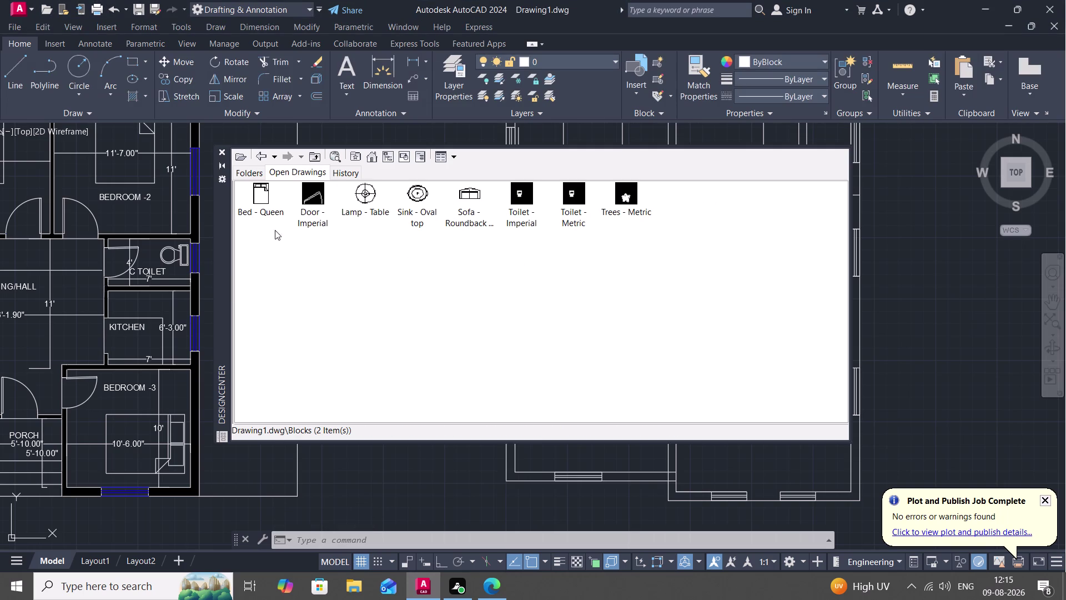
click(242, 166)
click(247, 169)
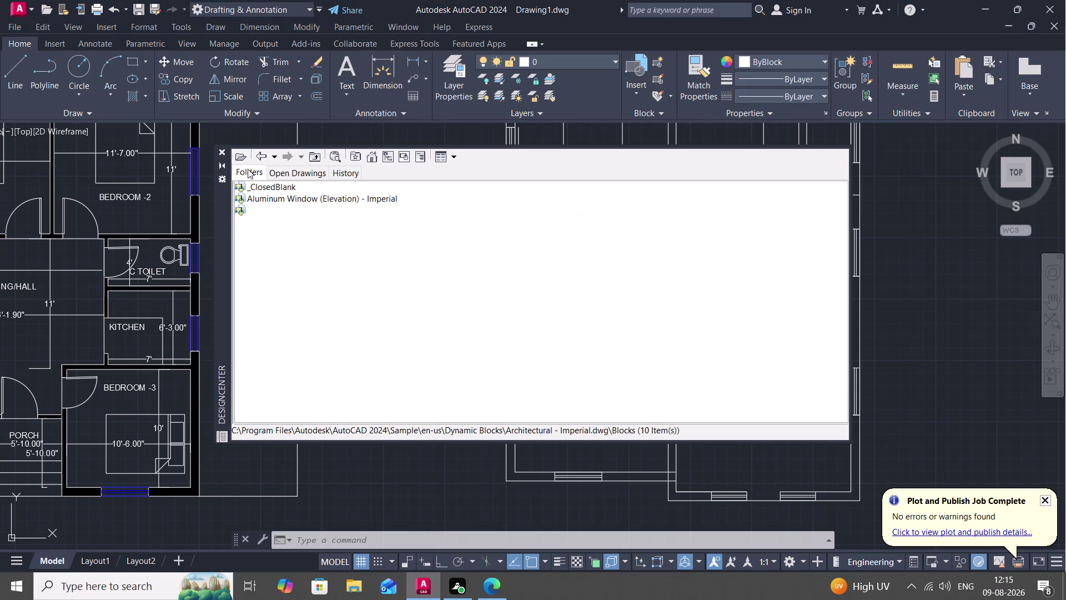
click(248, 169)
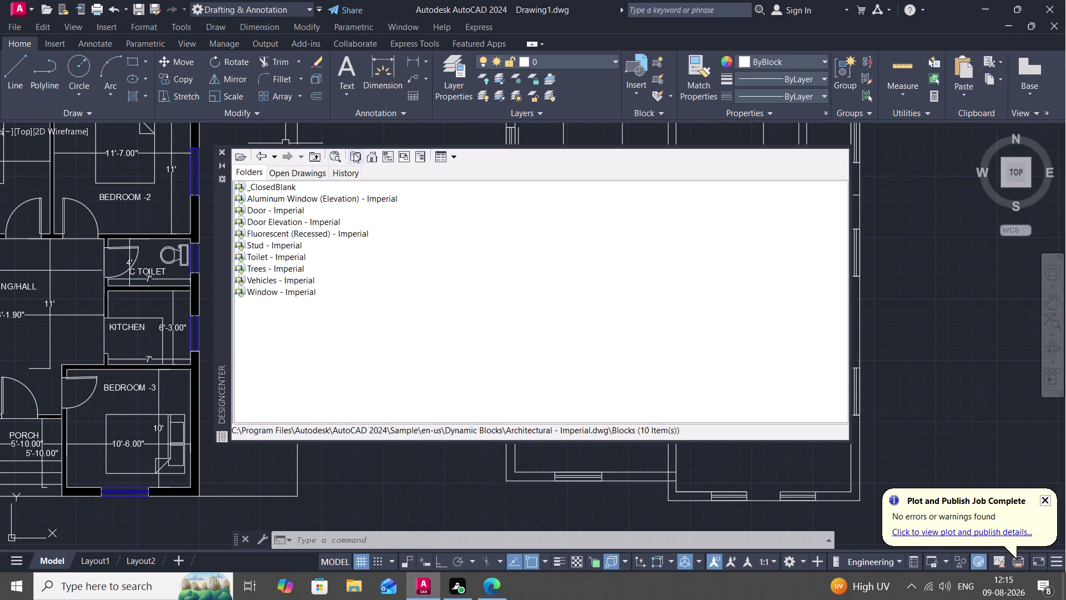
Navigate to the Sample > en-us > DesignCenter folder.
click(373, 157)
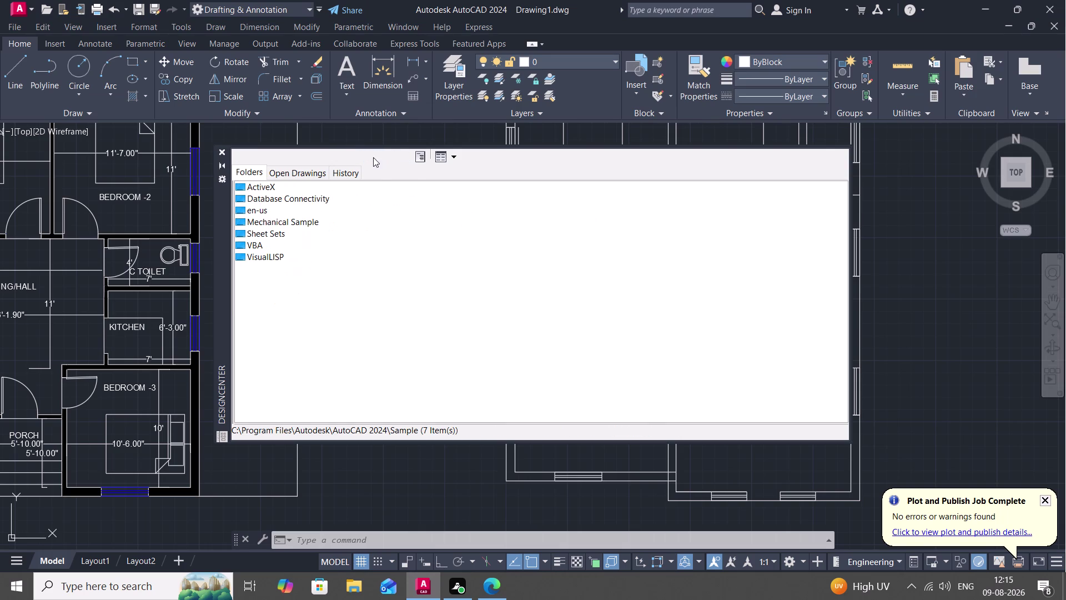
right_click(261, 211)
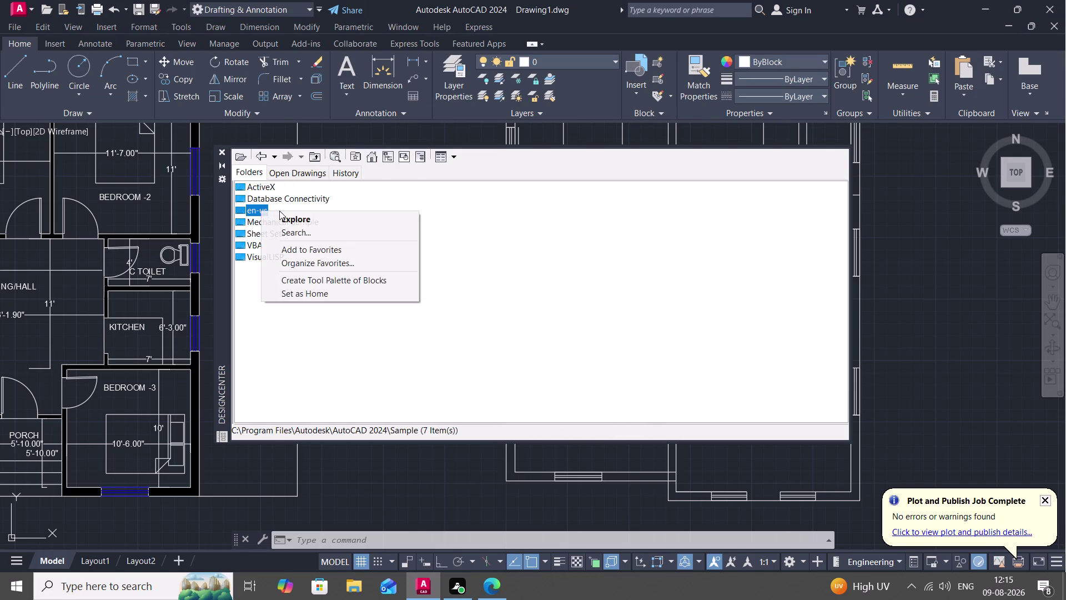
click(286, 217)
click(269, 185)
right_click(269, 185)
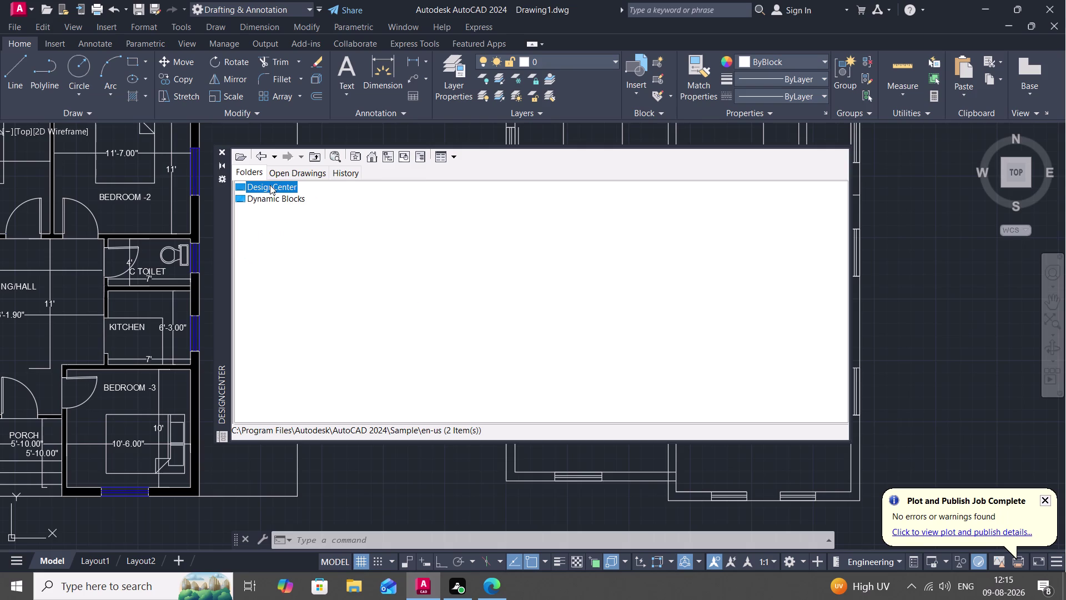
click(294, 188)
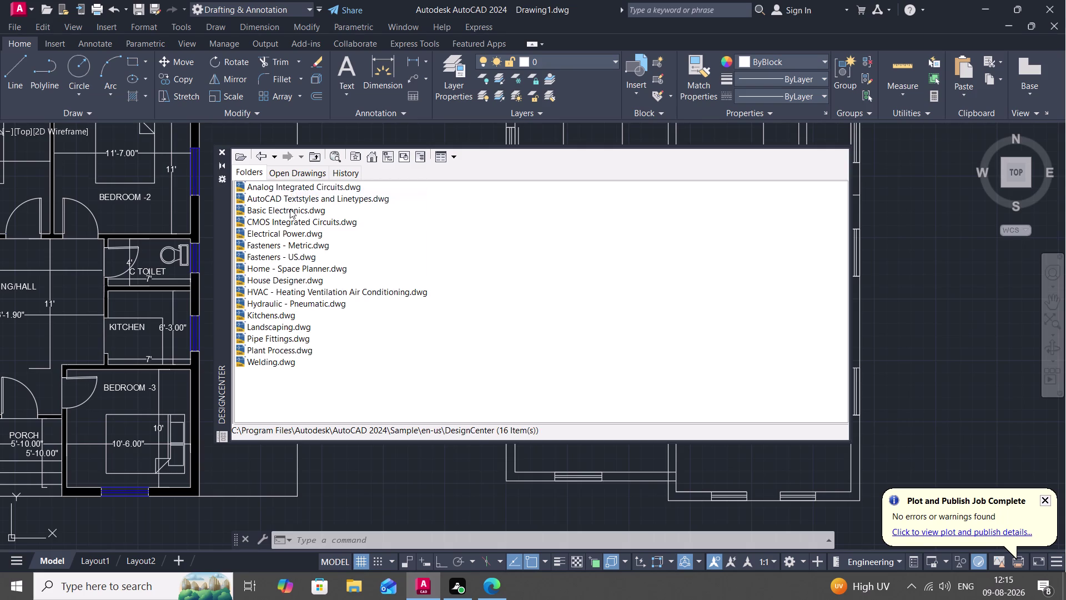
Explore House Designer.dwg and its Blocks entry to list its 20 blocks.
click(272, 279)
right_click(272, 278)
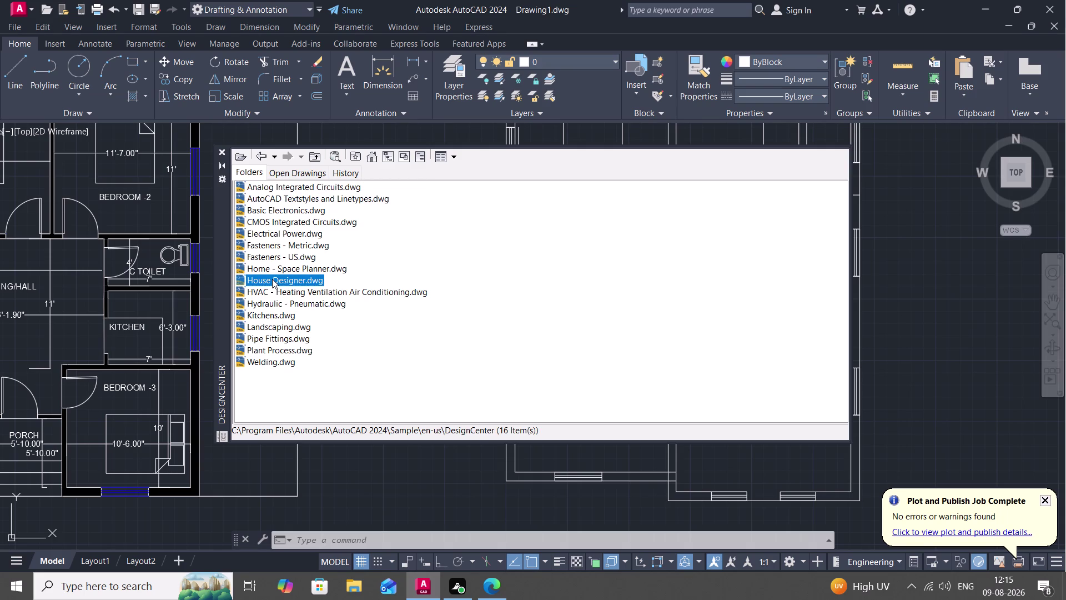
right_click(287, 279)
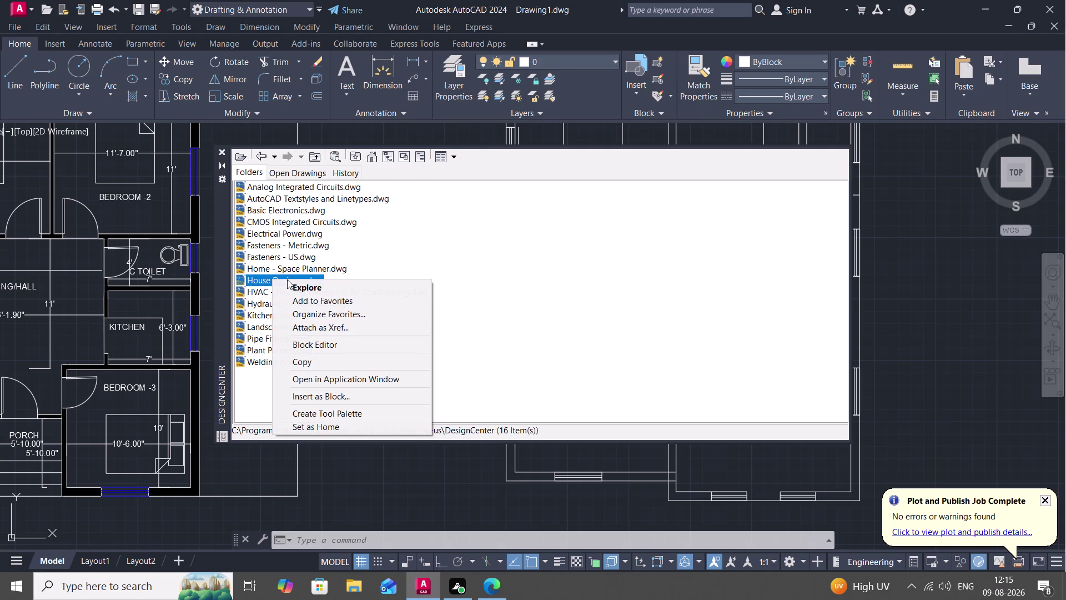
right_click(291, 286)
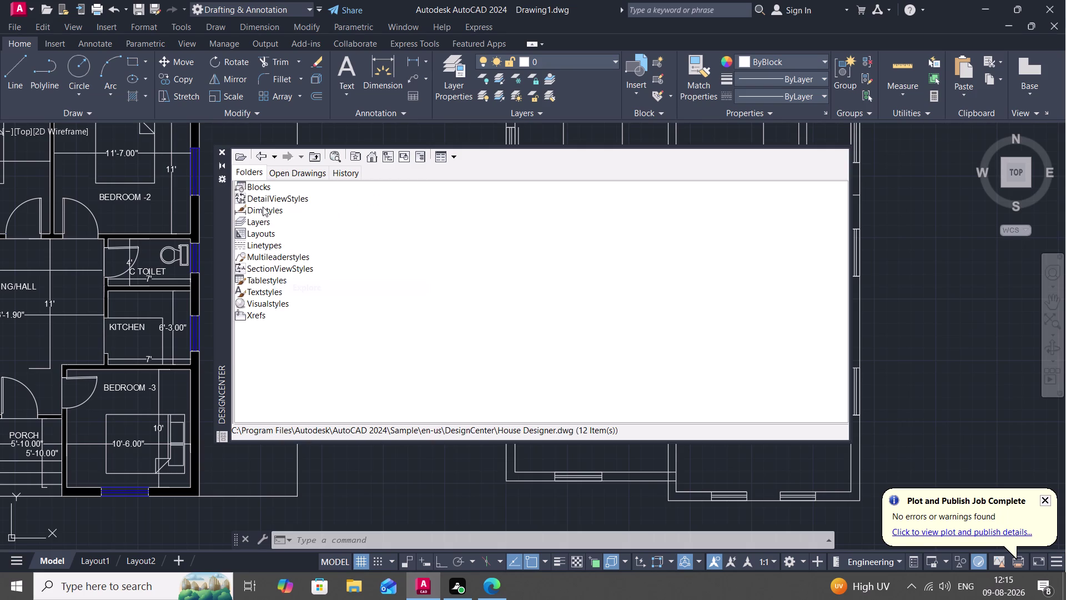
click(266, 184)
right_click(266, 185)
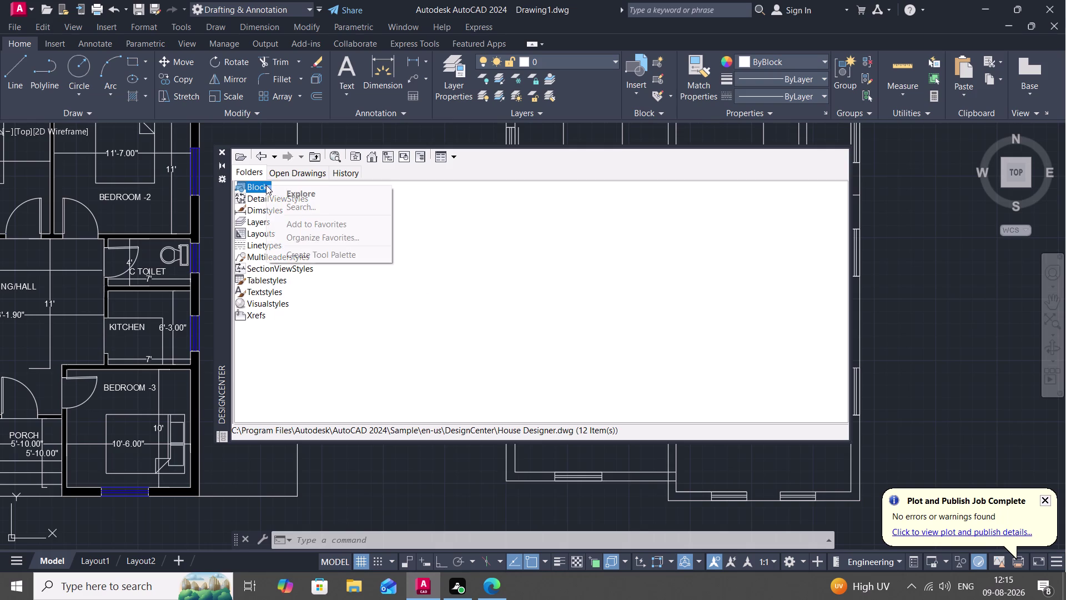
click(287, 192)
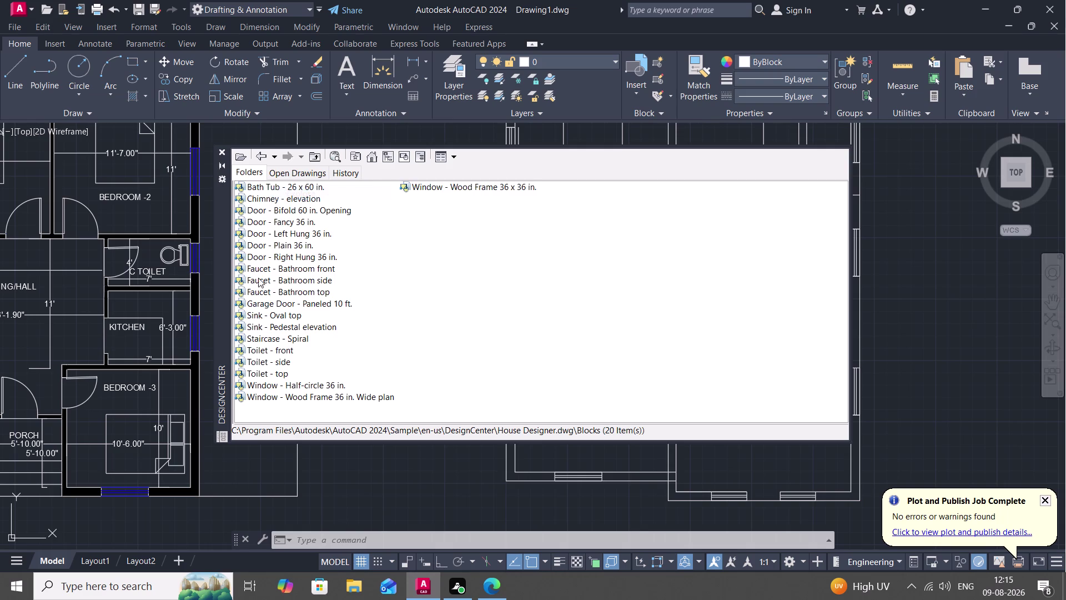
Go back to the DesignCenter sample folder, then explore Kitchens.dwg and its Blocks entry.
click(260, 196)
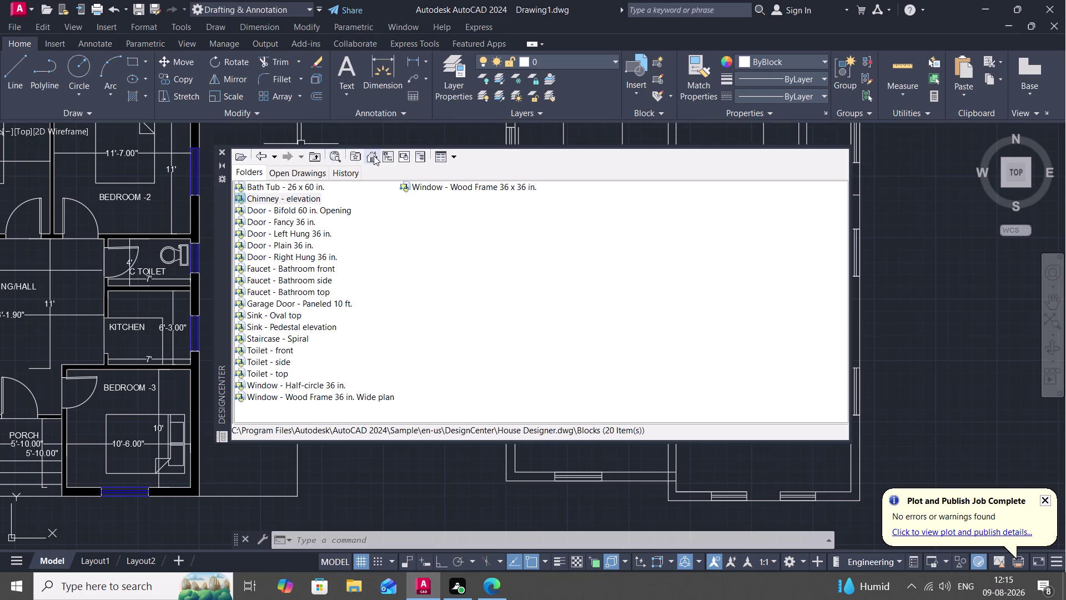
click(259, 153)
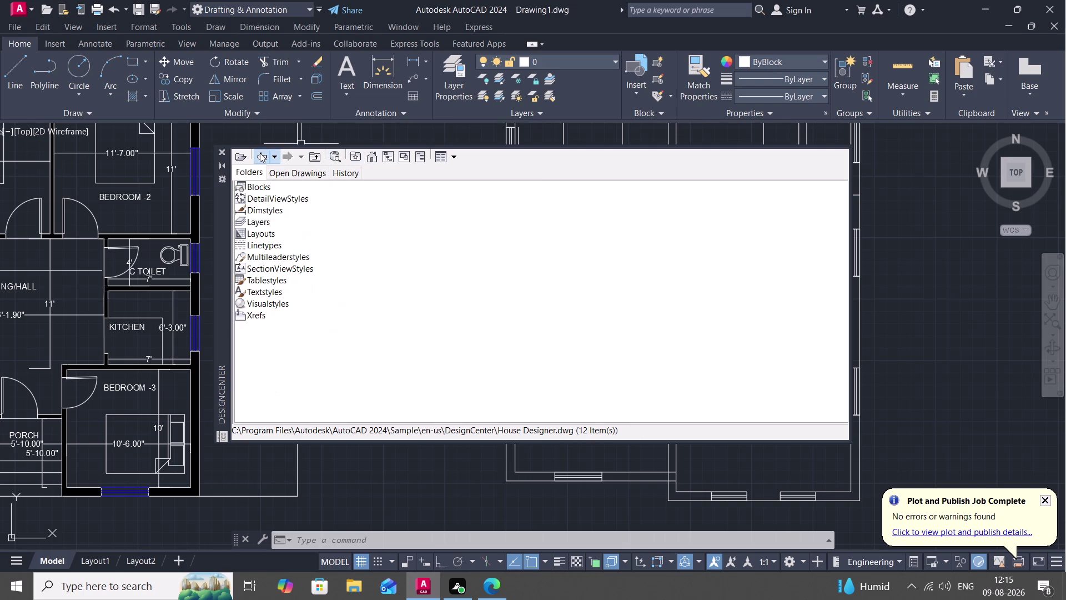
click(260, 152)
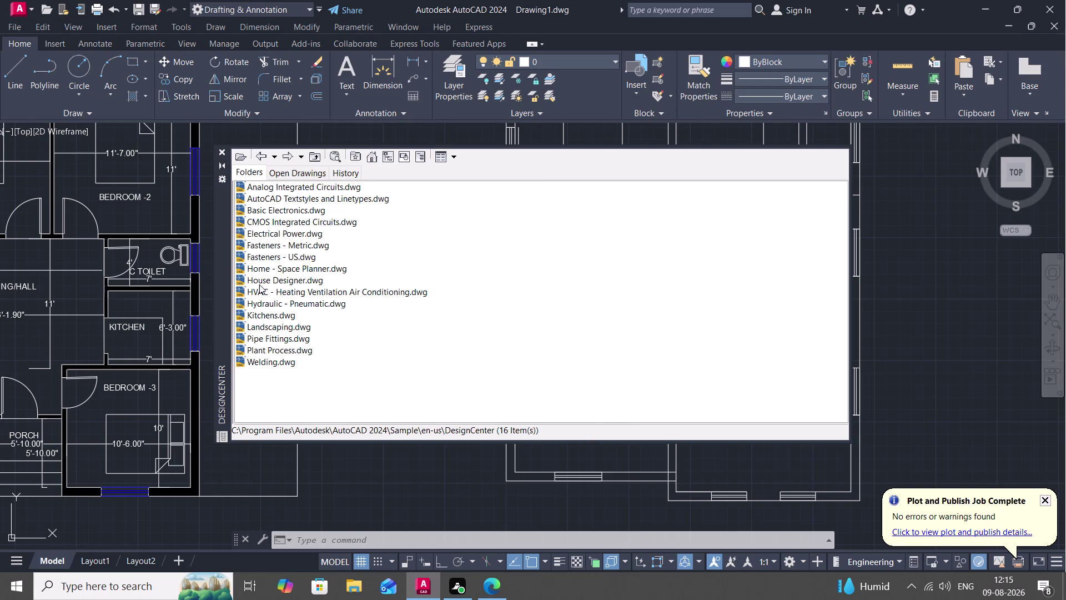
click(266, 313)
right_click(267, 314)
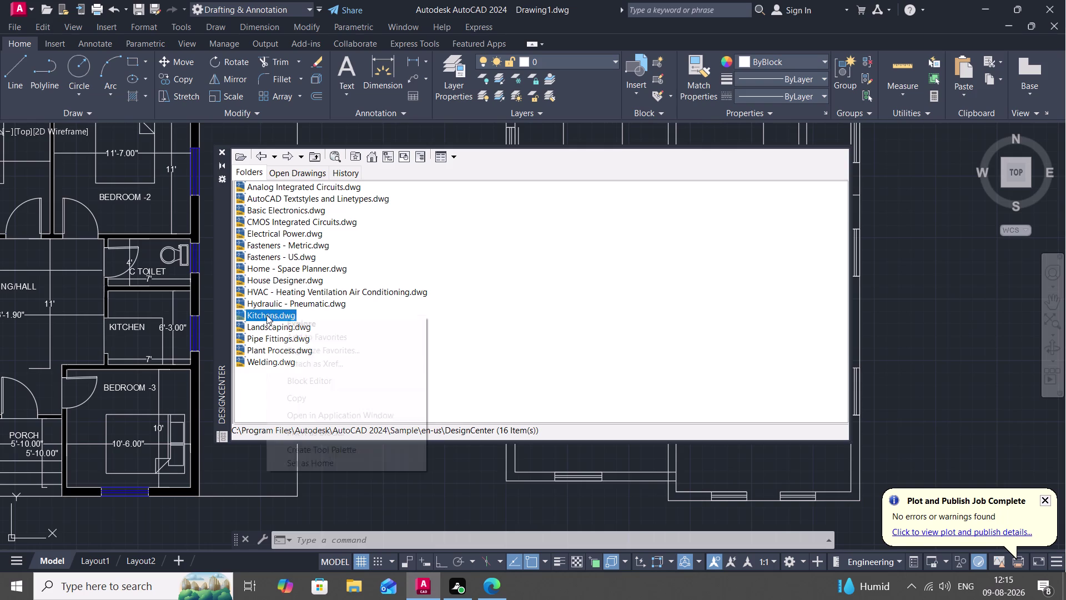
right_click(287, 316)
right_click(288, 323)
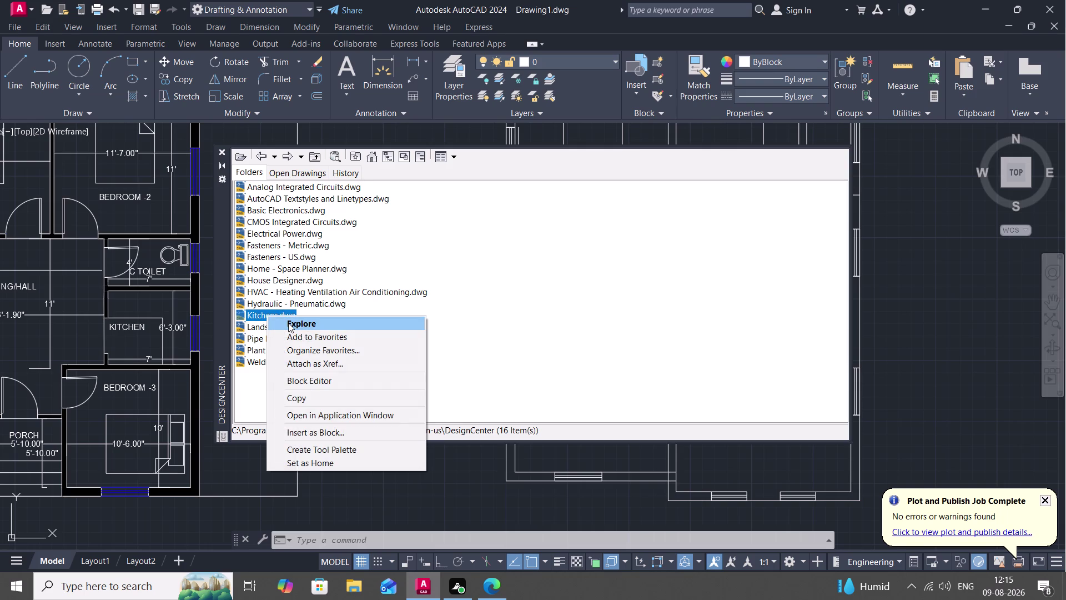
right_click(266, 183)
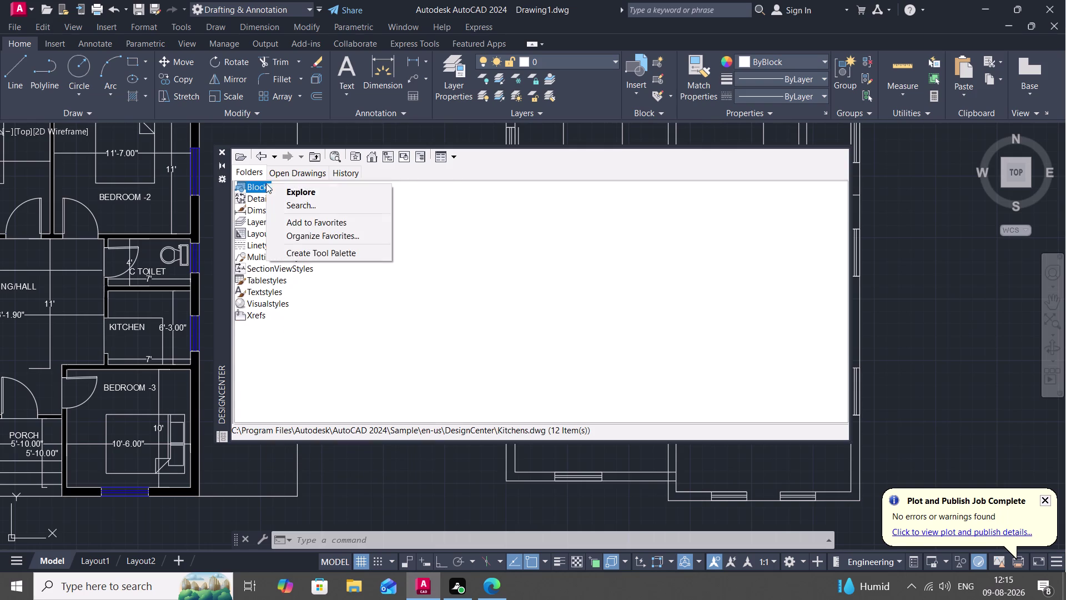
right_click(287, 189)
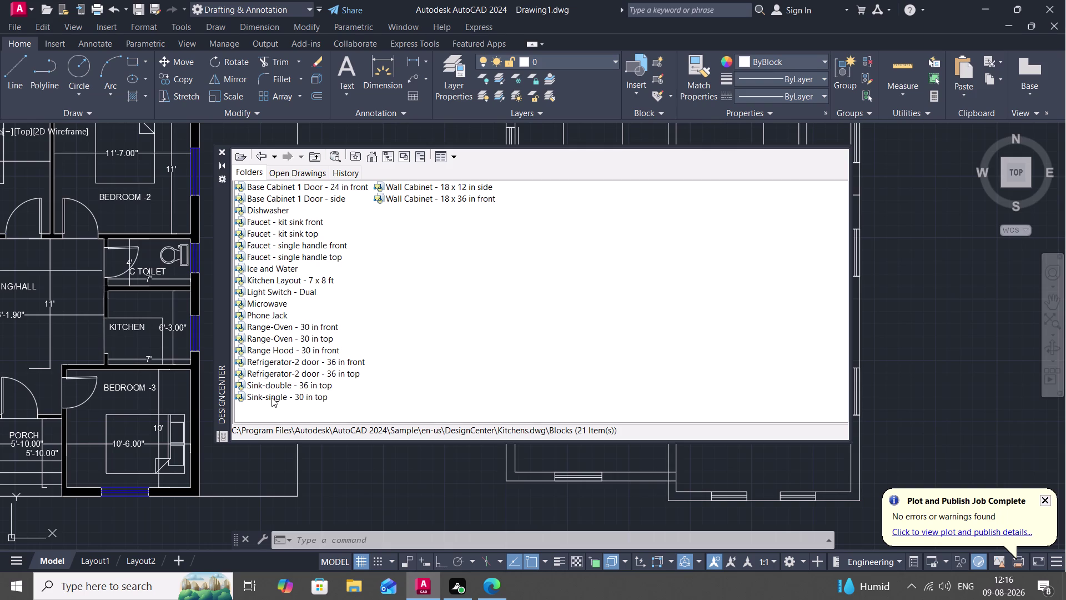
Insert the 'Sink-double - 36 in top' block into the second floor plan.
click(278, 385)
right_click(280, 384)
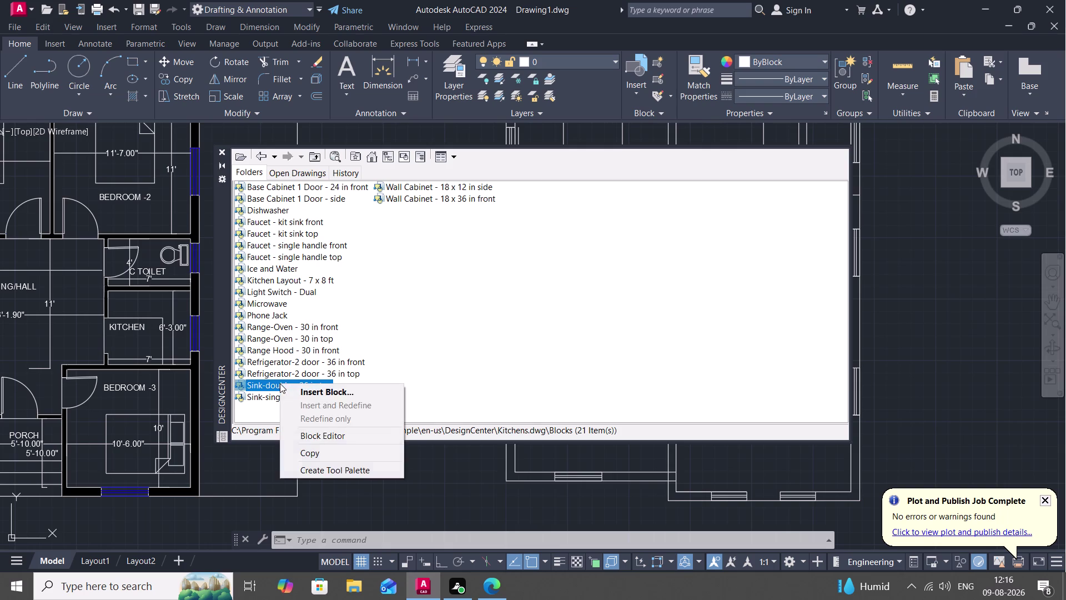
click(280, 383)
right_click(319, 379)
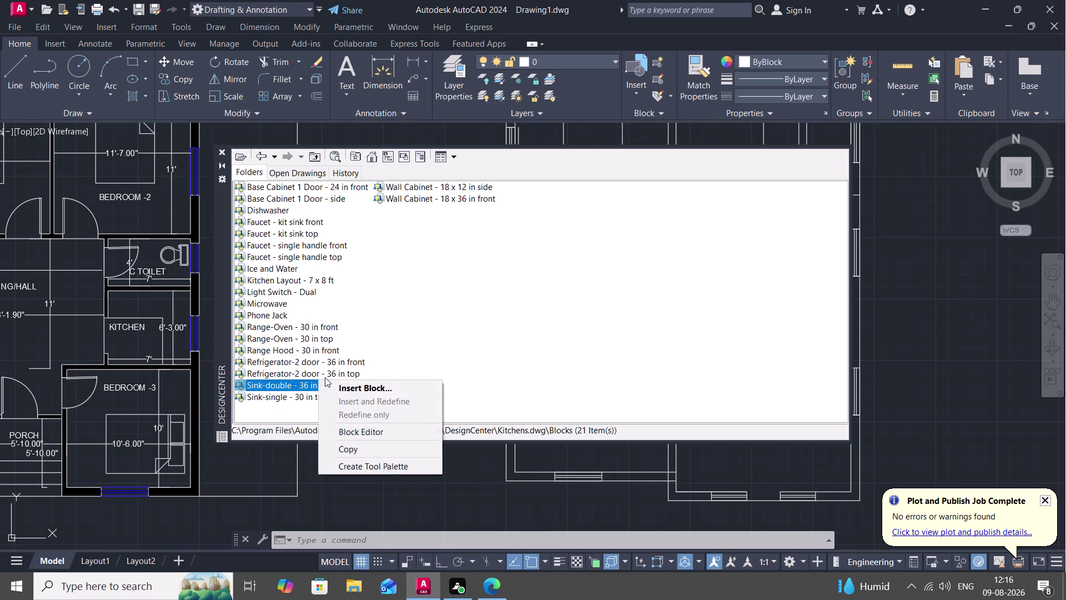
right_click(338, 386)
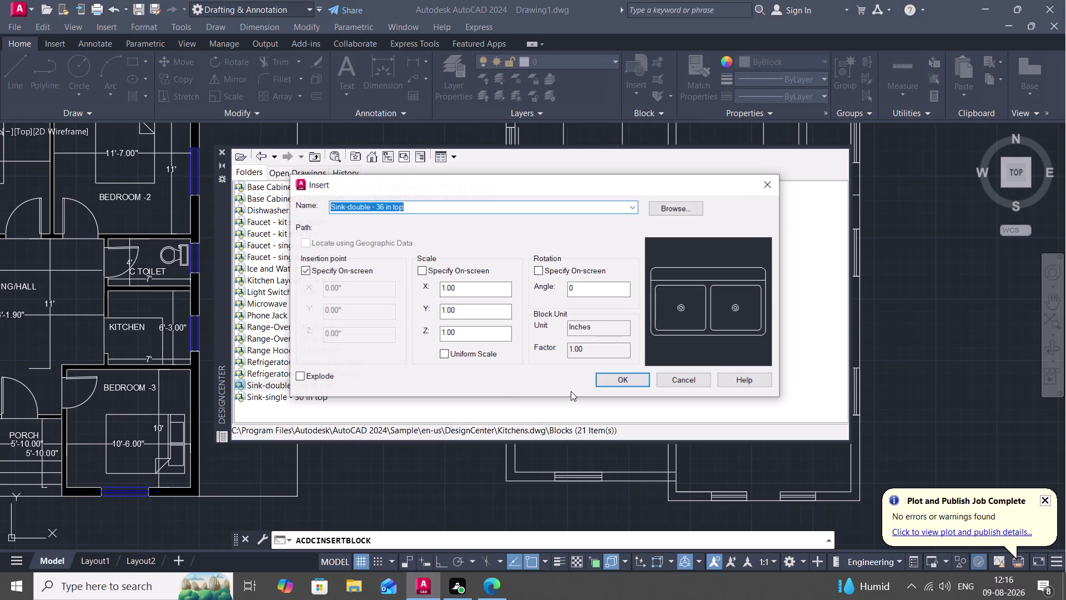
click(619, 381)
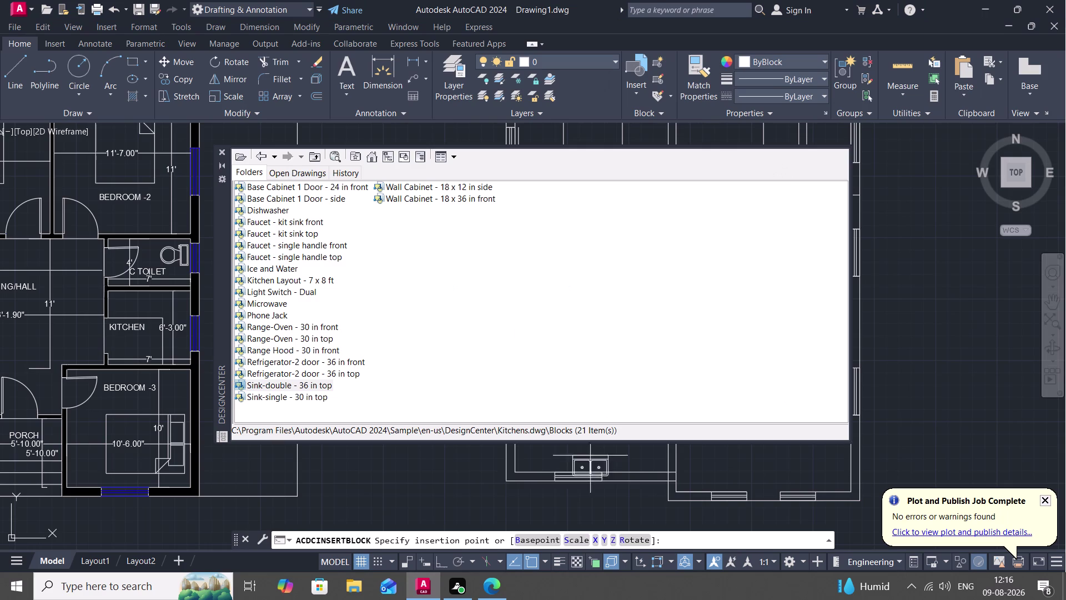
click(458, 486)
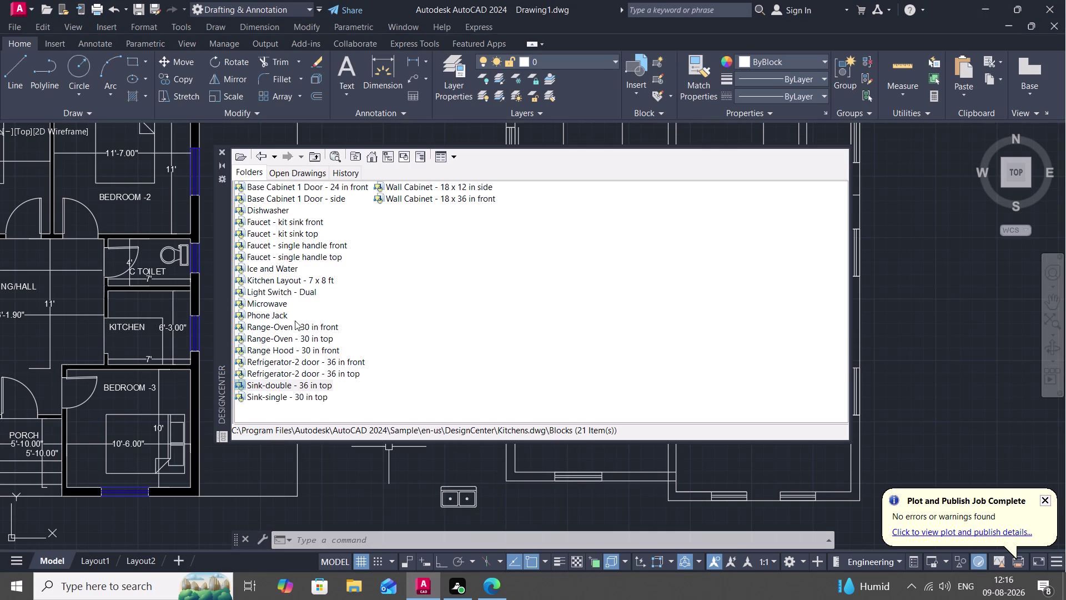
Insert the Microwave block from the Kitchens drawing into the second floor plan.
click(267, 304)
right_click(267, 303)
click(267, 304)
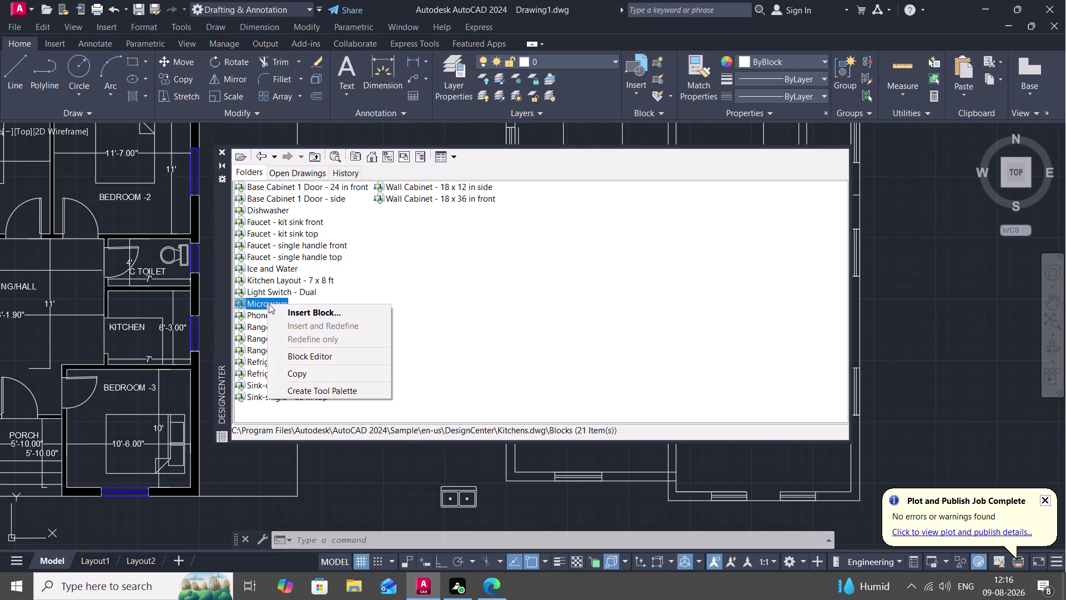
right_click(292, 311)
click(292, 311)
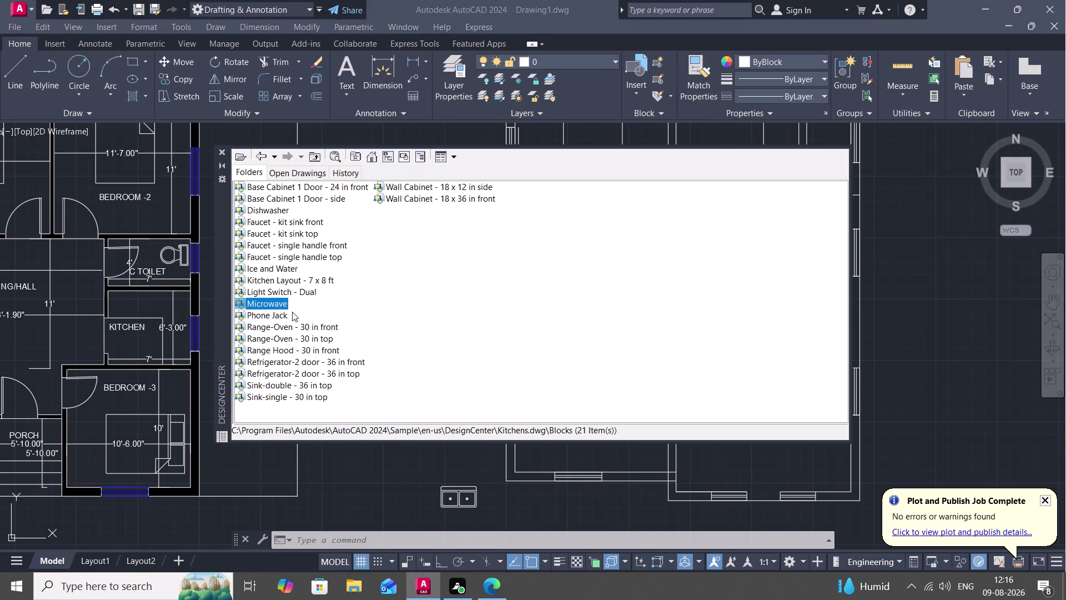
click(611, 376)
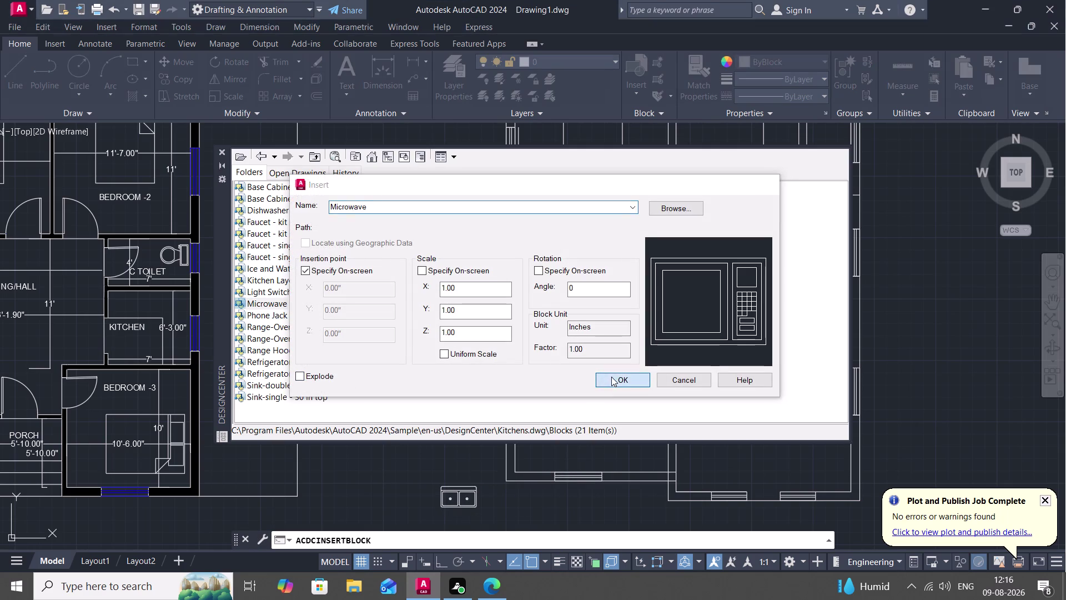
click(428, 472)
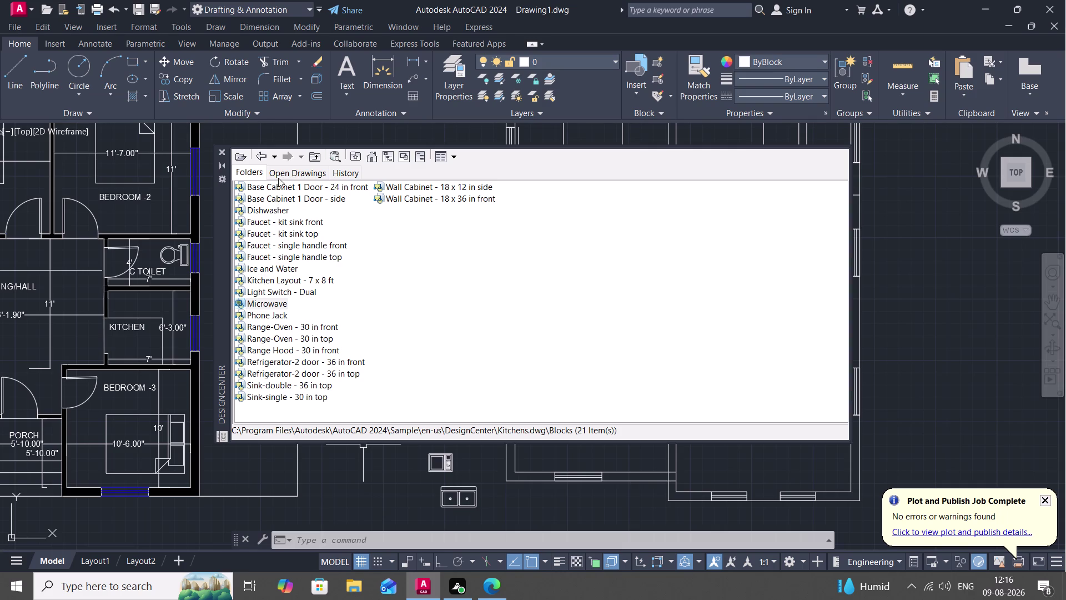
Go back from Kitchens in DesignCenter and explore House Designer.dwg's 20 blocks.
right_click(375, 159)
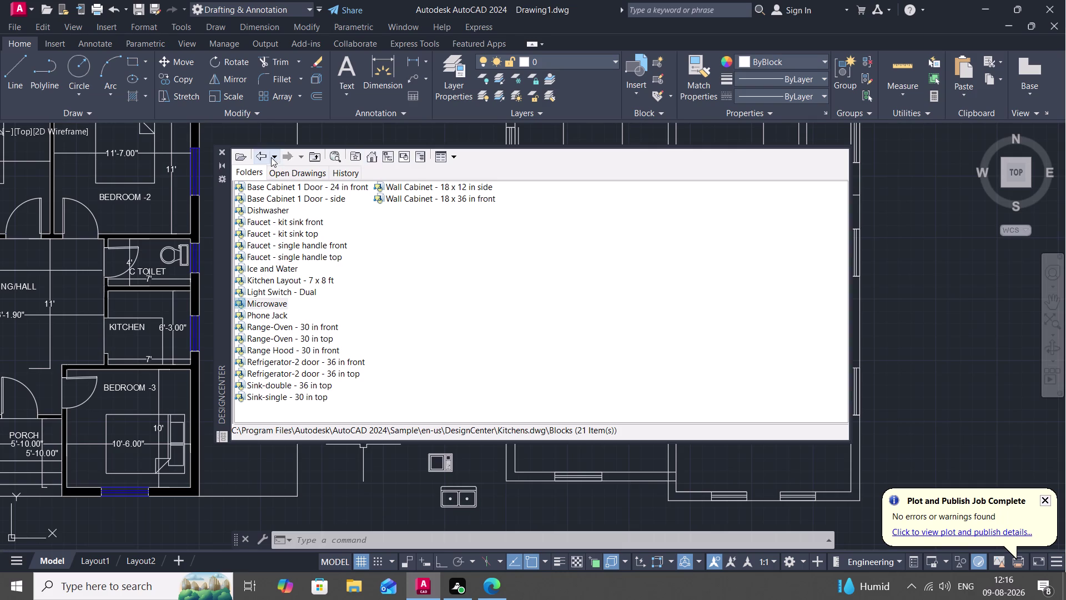
click(259, 155)
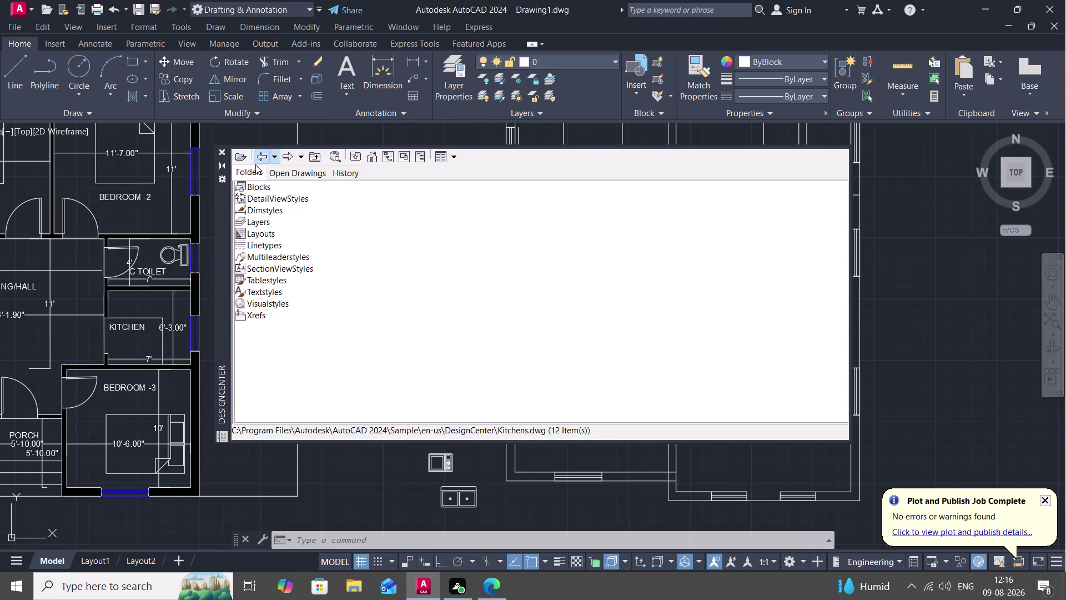
click(260, 153)
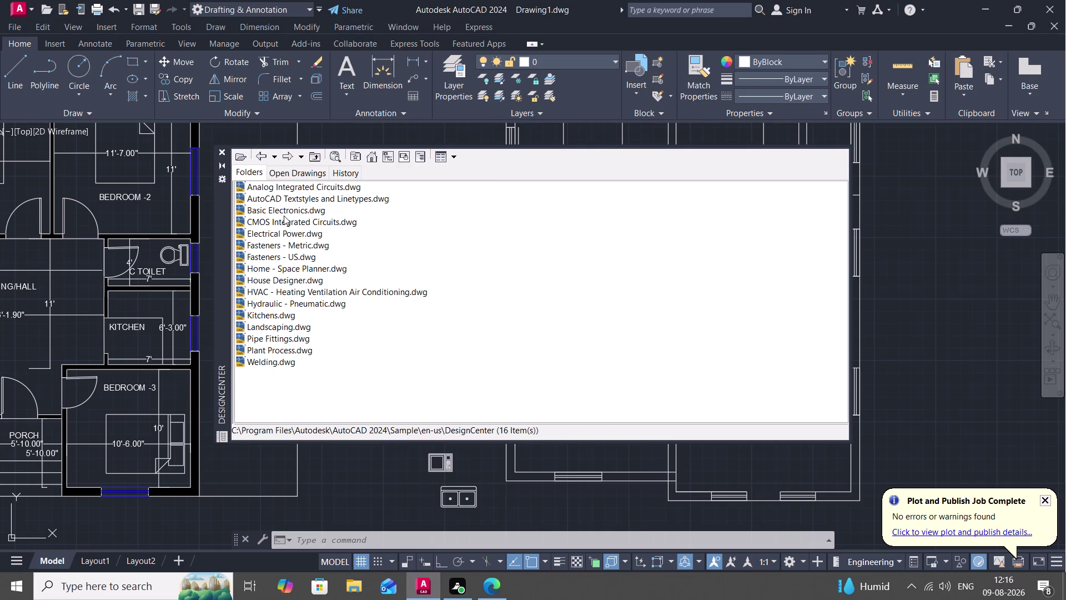
right_click(257, 280)
right_click(282, 287)
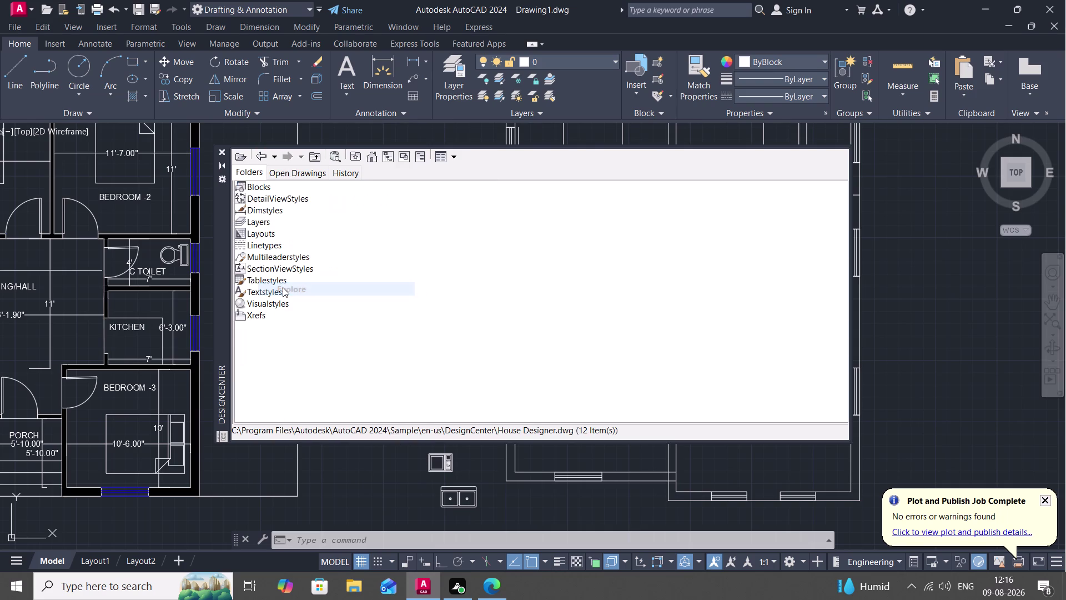
right_click(256, 185)
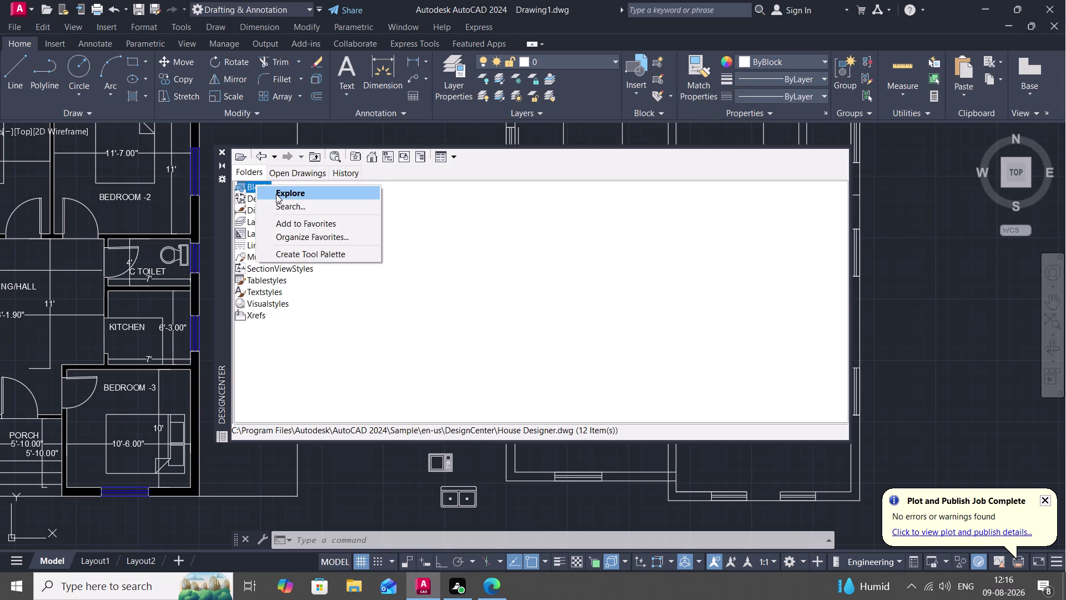
right_click(276, 194)
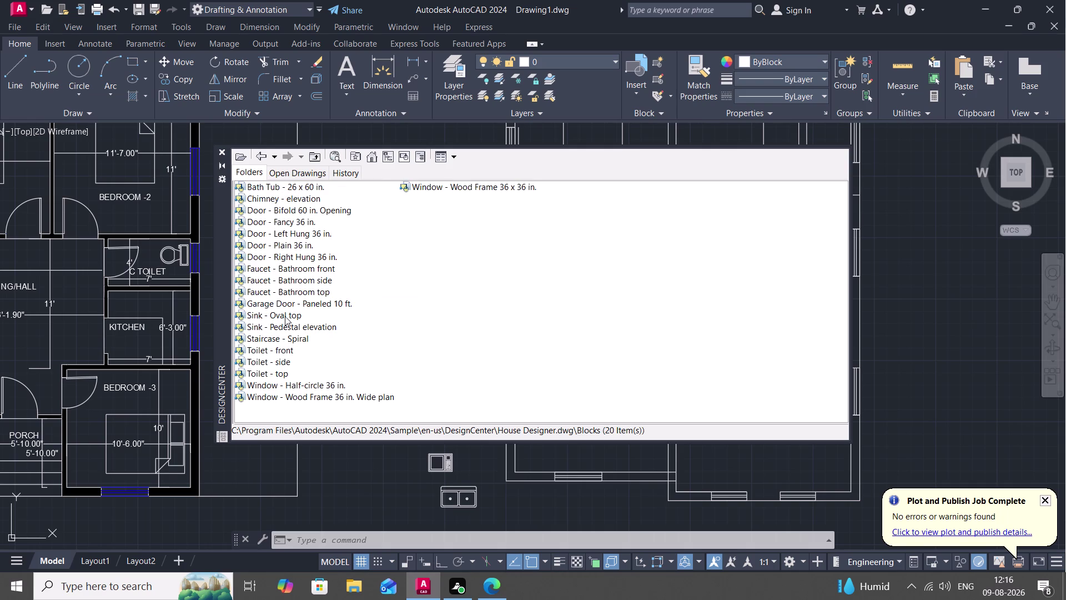